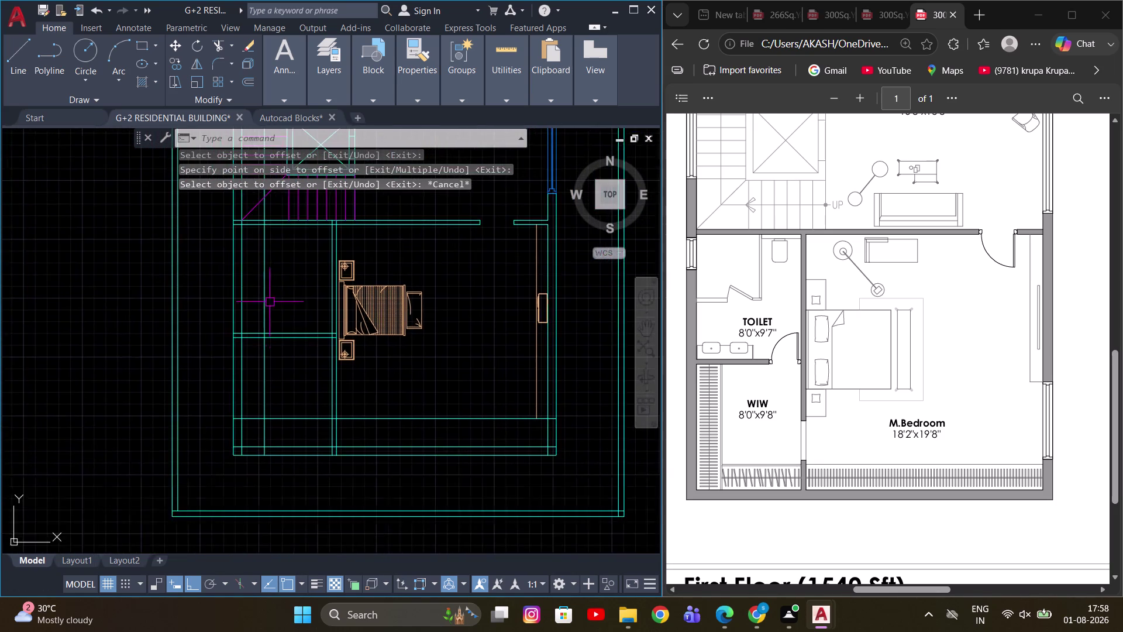
Cancel the pending offset and bring the upper-floor plans into view.
scroll(up, 3)
scroll(down, 3)
middle_drag(275, 290, 278, 439)
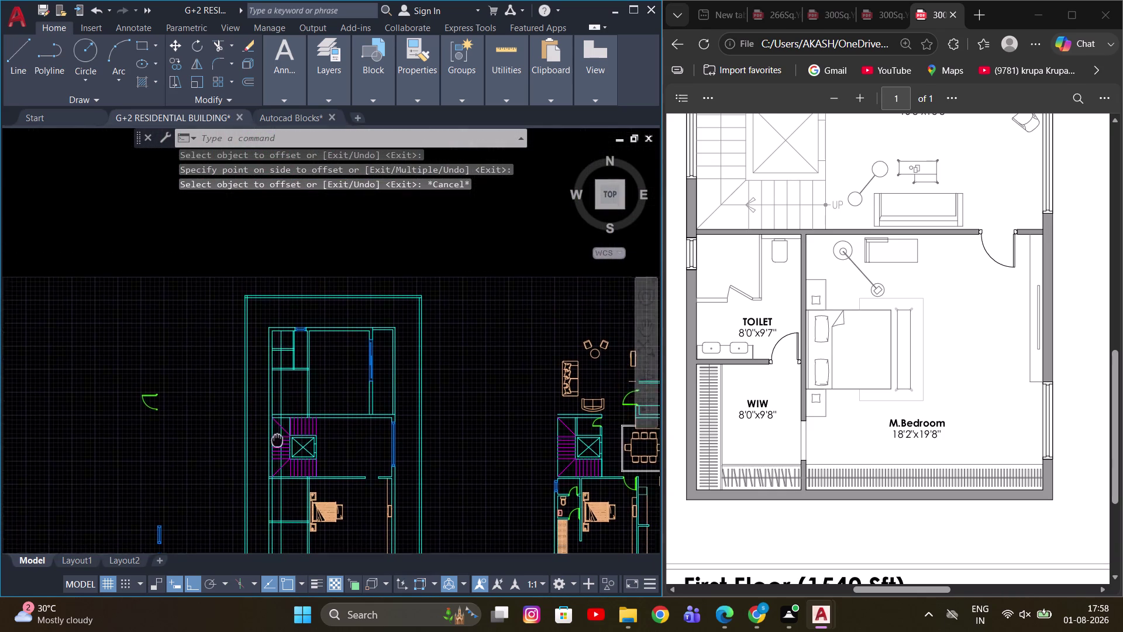
middle_drag(277, 438, 286, 424)
middle_drag(280, 395, 294, 333)
scroll(up, 3)
key(Escape)
scroll(down, 3)
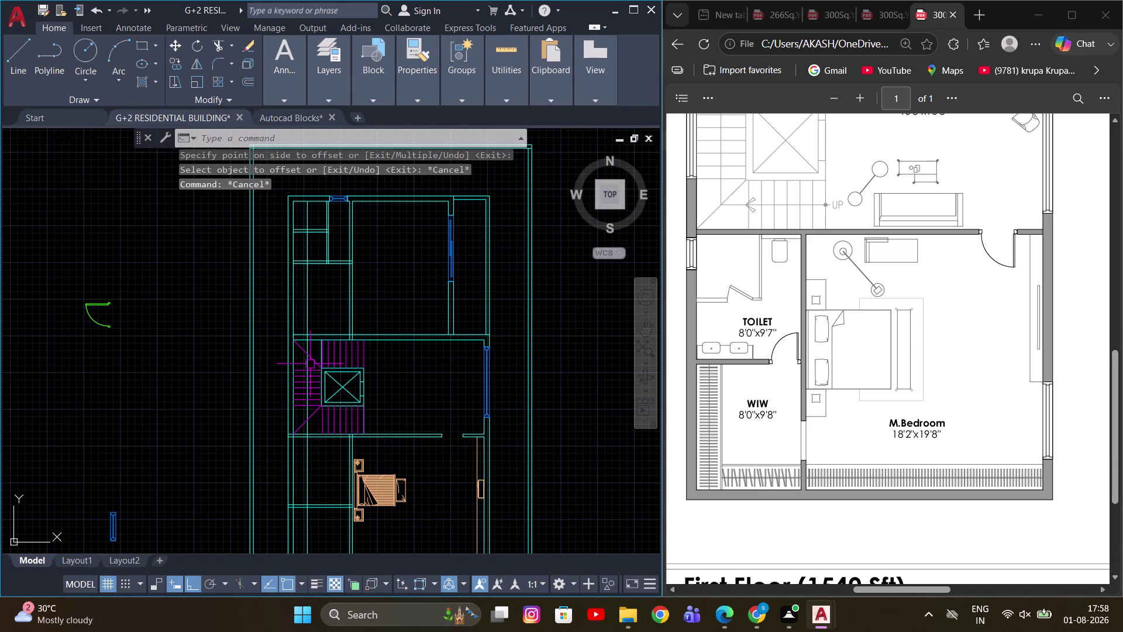
Start a fence trim near the stair, cancel it, and move to the bedroom wall corner.
key(t)
text(R)
key(space)
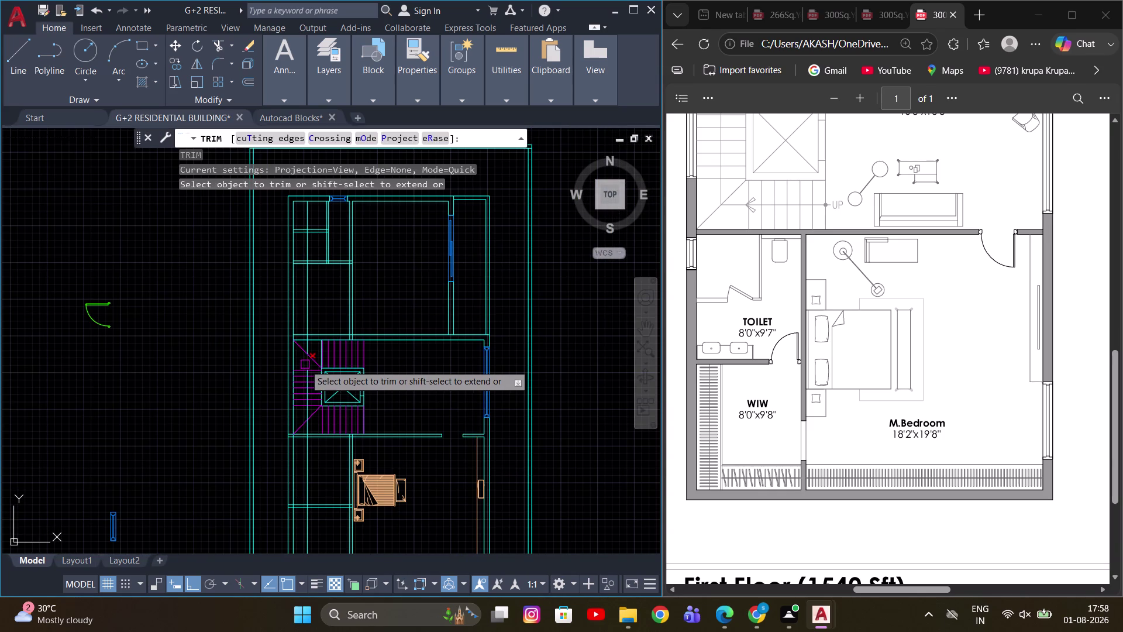
click(305, 365)
scroll(down, 3)
key(Escape)
scroll(up, 3)
middle_drag(317, 425, 378, 318)
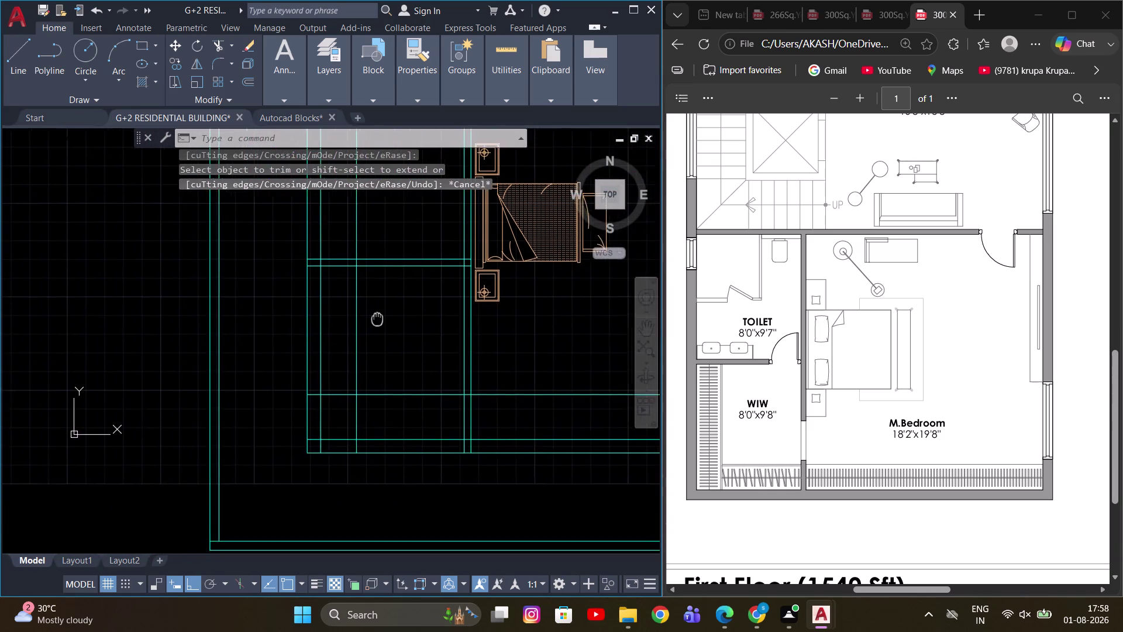
middle_drag(377, 317, 394, 365)
key(Escape)
scroll(up, 3)
middle_drag(379, 294, 370, 311)
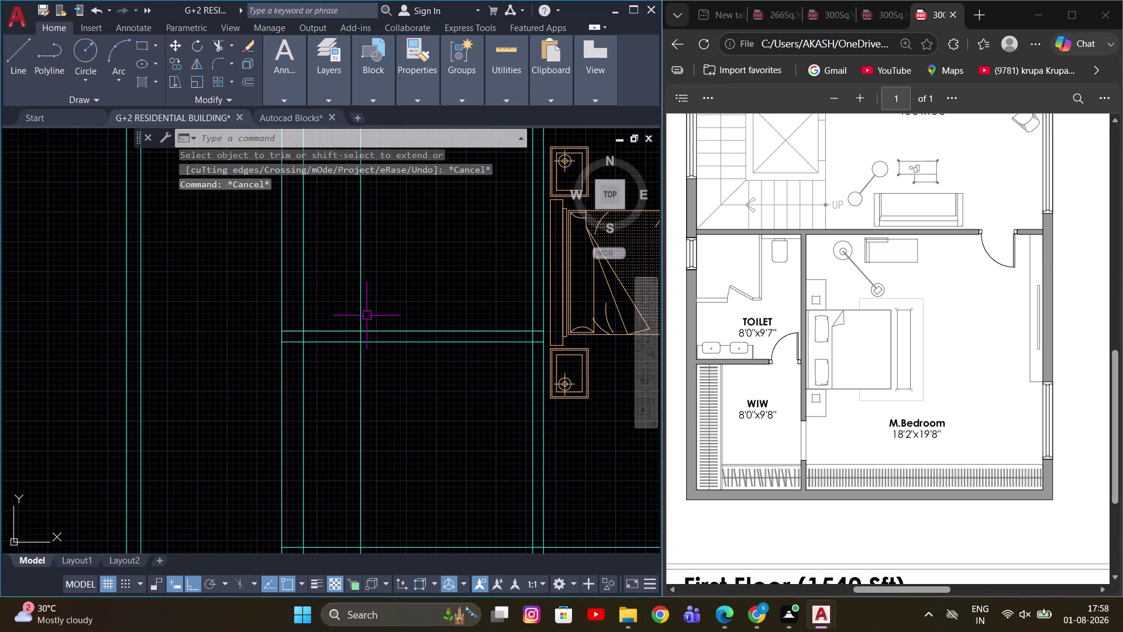
Fence-trim the wall line ends crossing the walls near the bedroom and stair.
key(t)
key(r)
key(space)
click(353, 294)
click(393, 295)
middle_drag(413, 451, 401, 295)
middle_drag(400, 348, 367, 324)
scroll(up, 3)
drag(282, 307, 279, 364)
drag(163, 333, 158, 367)
scroll(down, 3)
scroll(up, 3)
drag(147, 439, 218, 473)
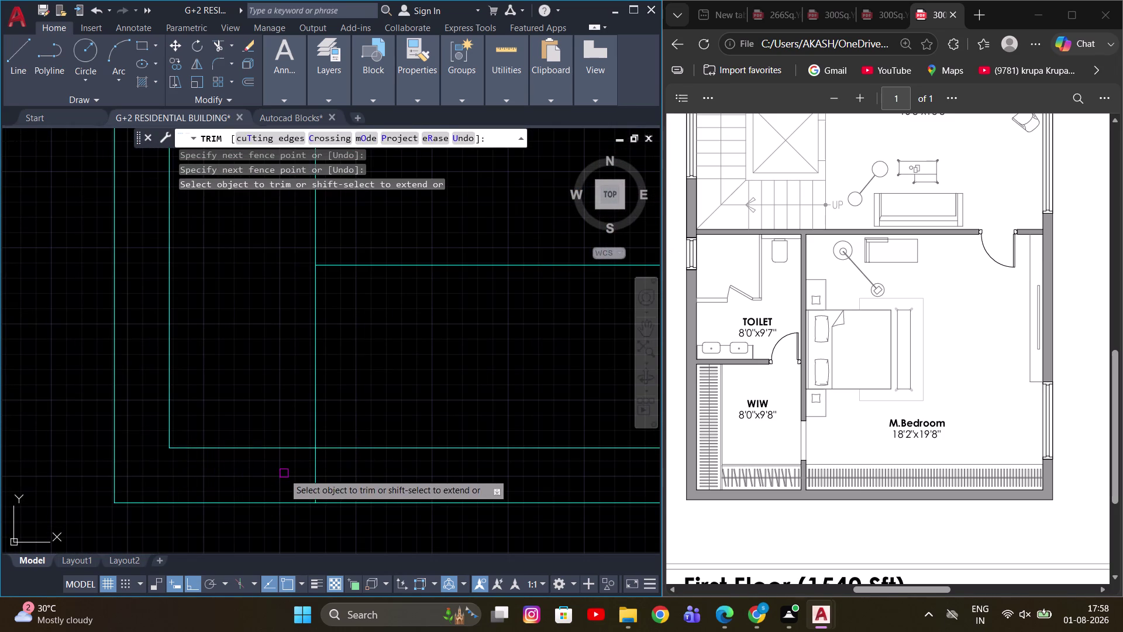
Trim the overhanging line ends along the outer walls.
drag(285, 471, 367, 473)
scroll(down, 3)
middle_drag(421, 409, 249, 397)
scroll(up, 3)
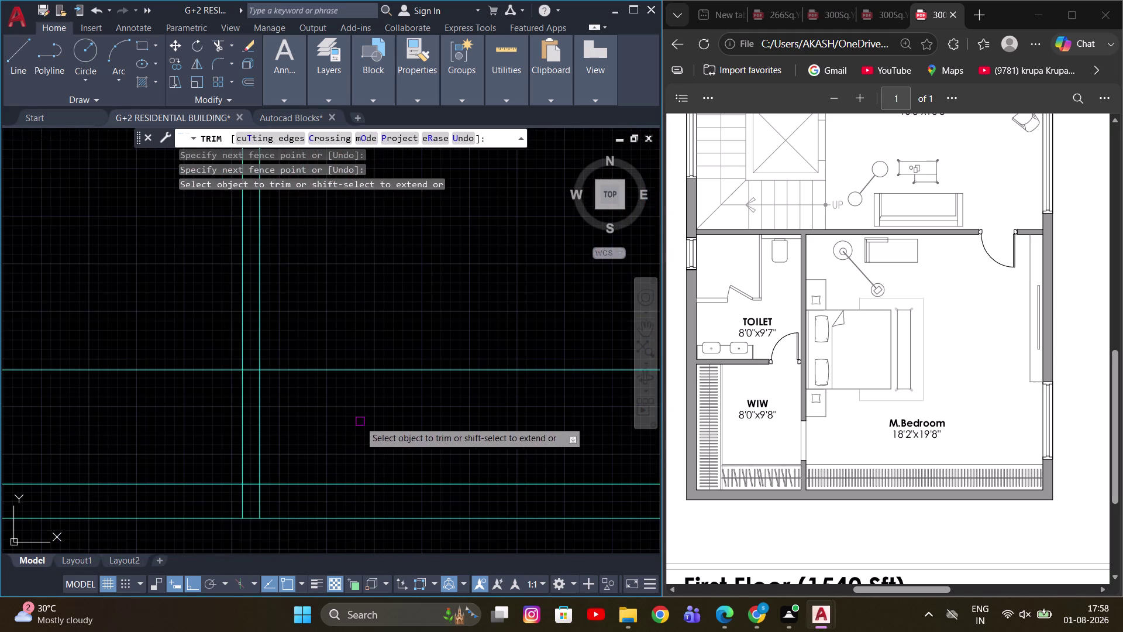
middle_drag(360, 421, 335, 410)
scroll(up, 3)
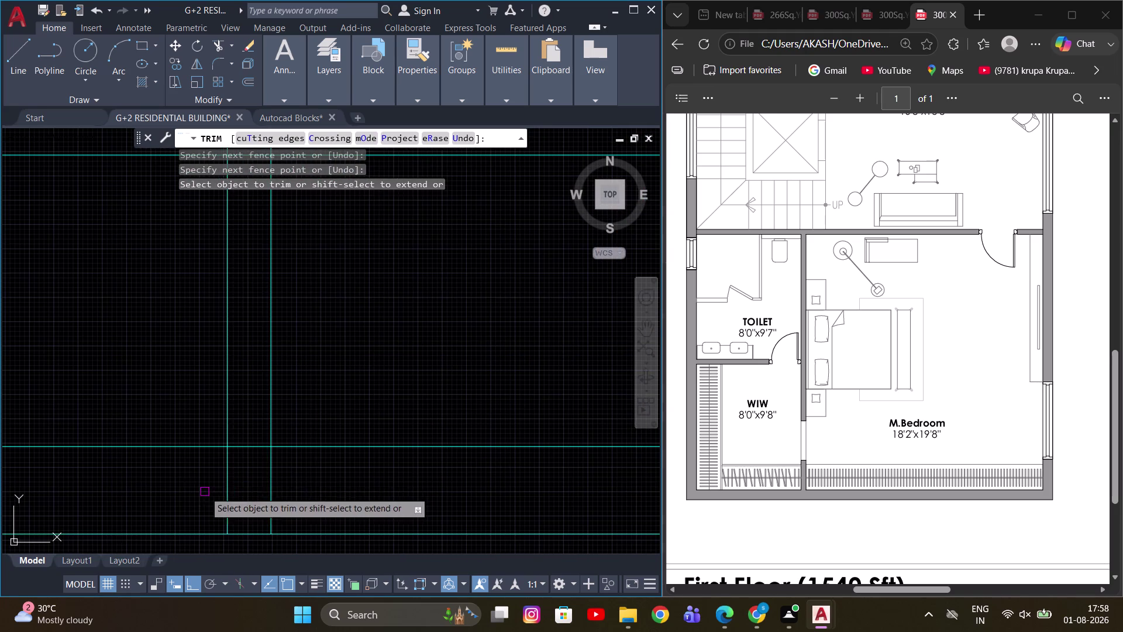
drag(191, 482, 262, 426)
scroll(down, 3)
scroll(up, 3)
Trim the excess wall line near the bed, then end TRIM and view the whole plan.
middle_drag(250, 431, 325, 446)
scroll(up, 3)
scroll(down, 3)
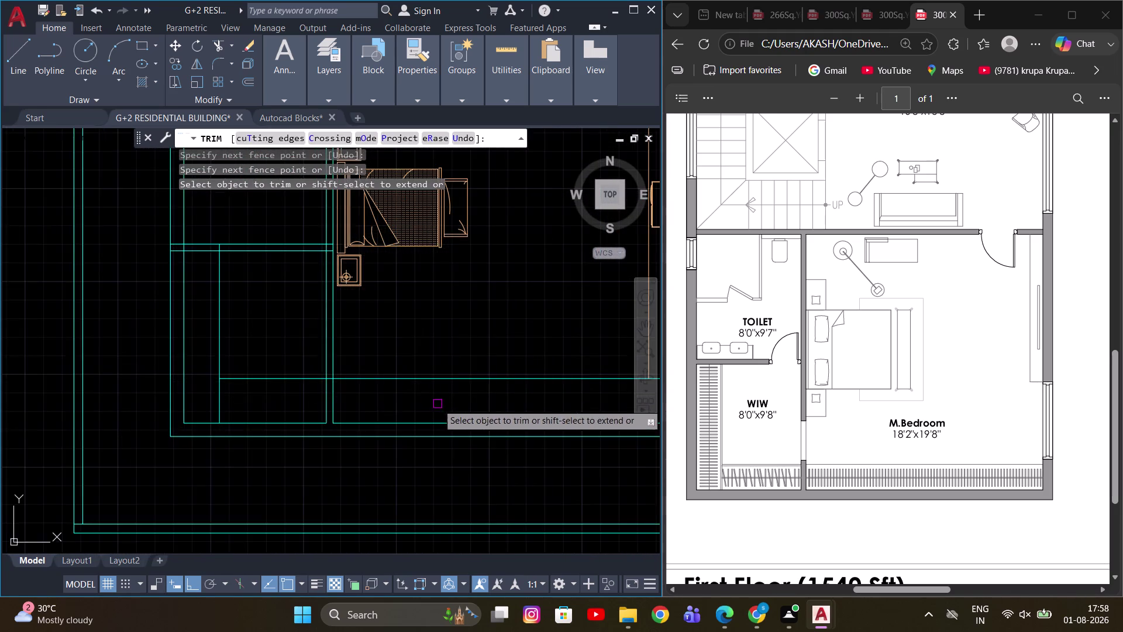
middle_drag(416, 407, 185, 410)
middle_drag(440, 419, 331, 409)
scroll(up, 3)
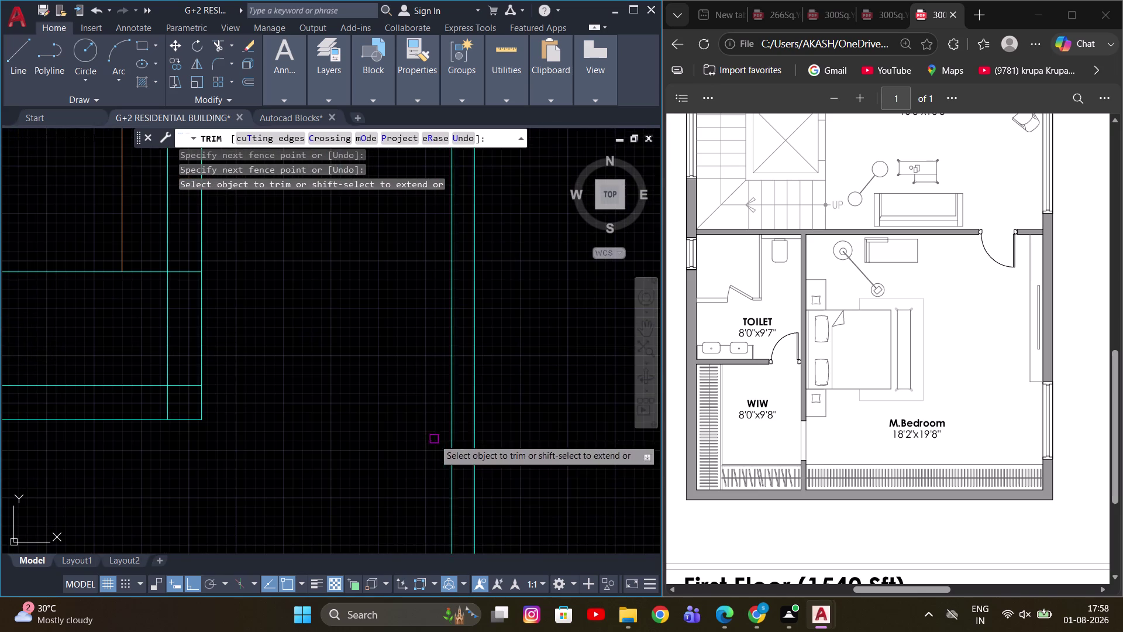
middle_drag(212, 392, 331, 389)
scroll(up, 3)
drag(296, 357, 243, 410)
scroll(down, 3)
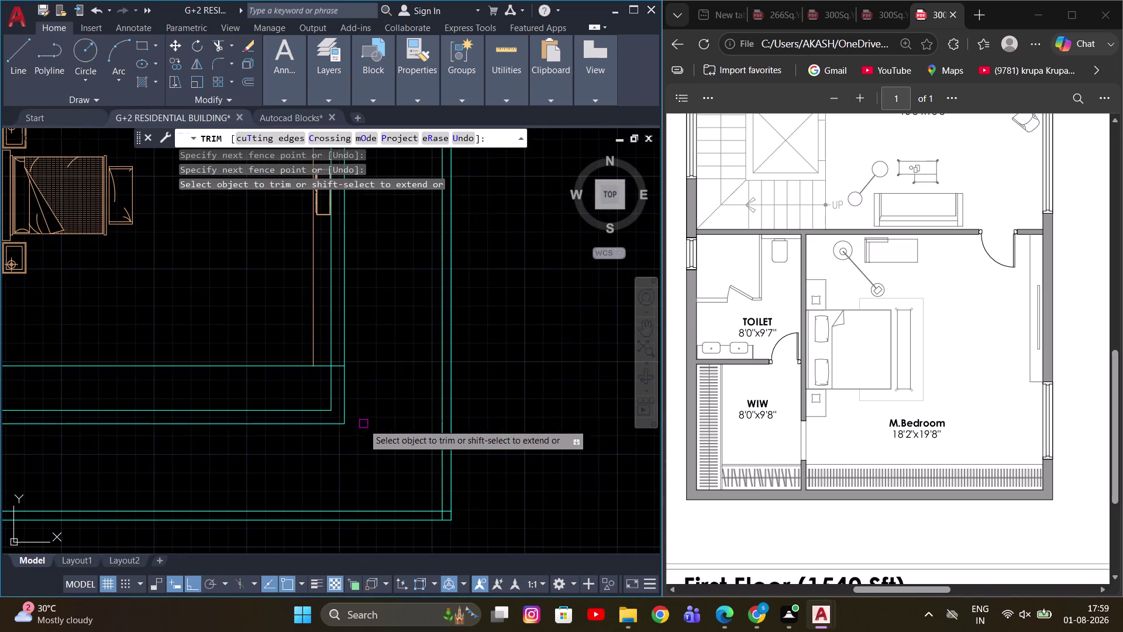
middle_drag(371, 394, 417, 473)
key(Escape)
scroll(down, 3)
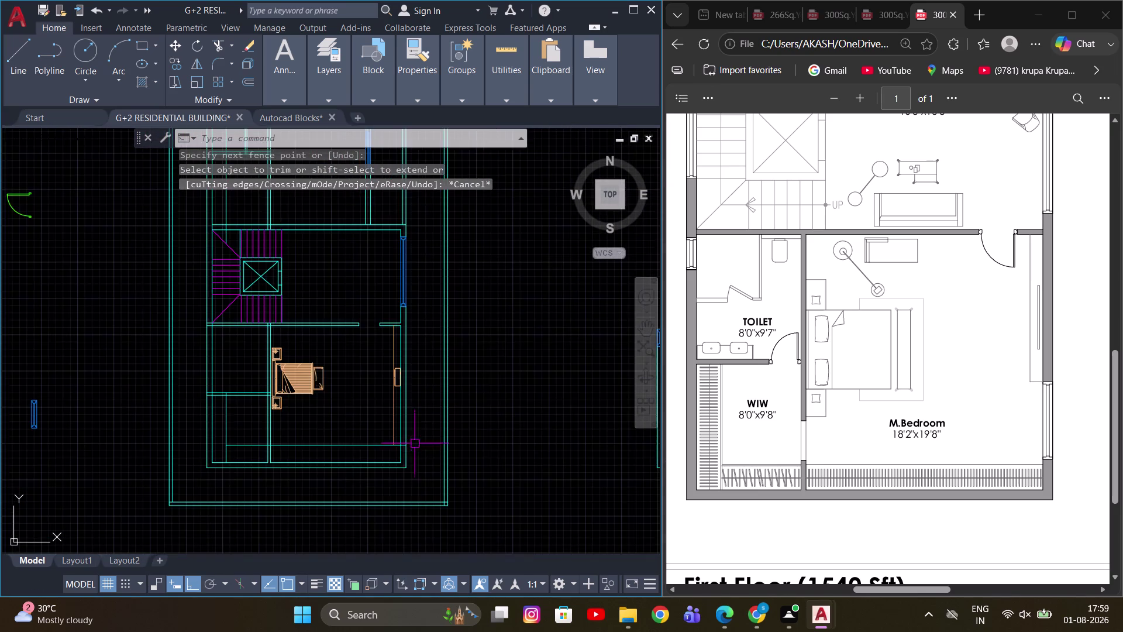
scroll(up, 3)
scroll(up, 3)
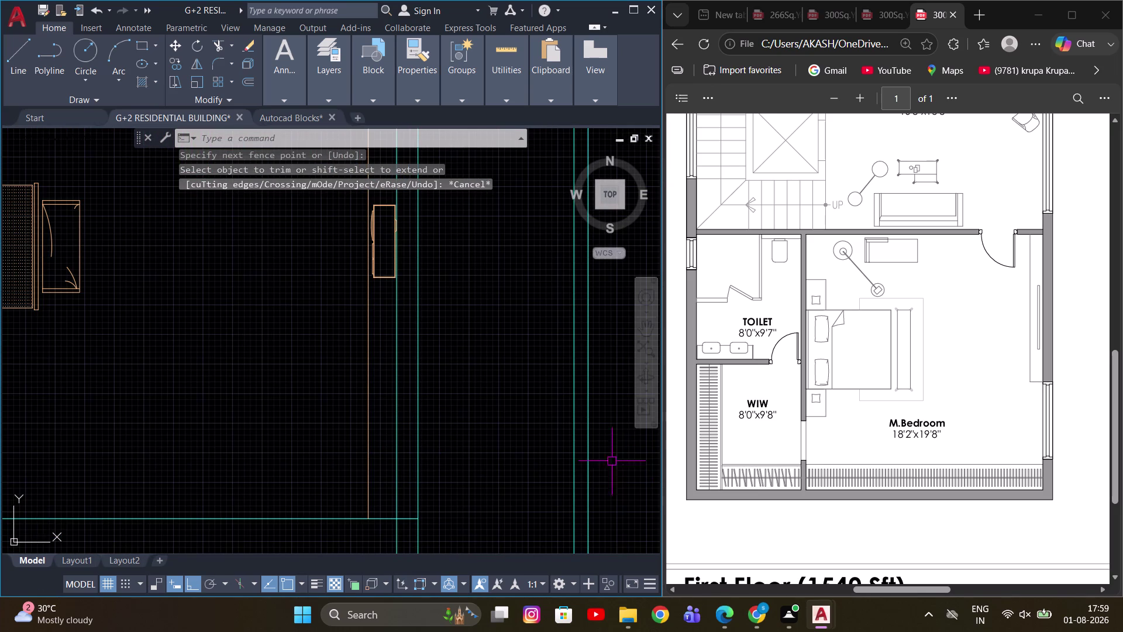
Offset a wall line using a 5' distance, then place a line 6' away.
key(o)
key(space)
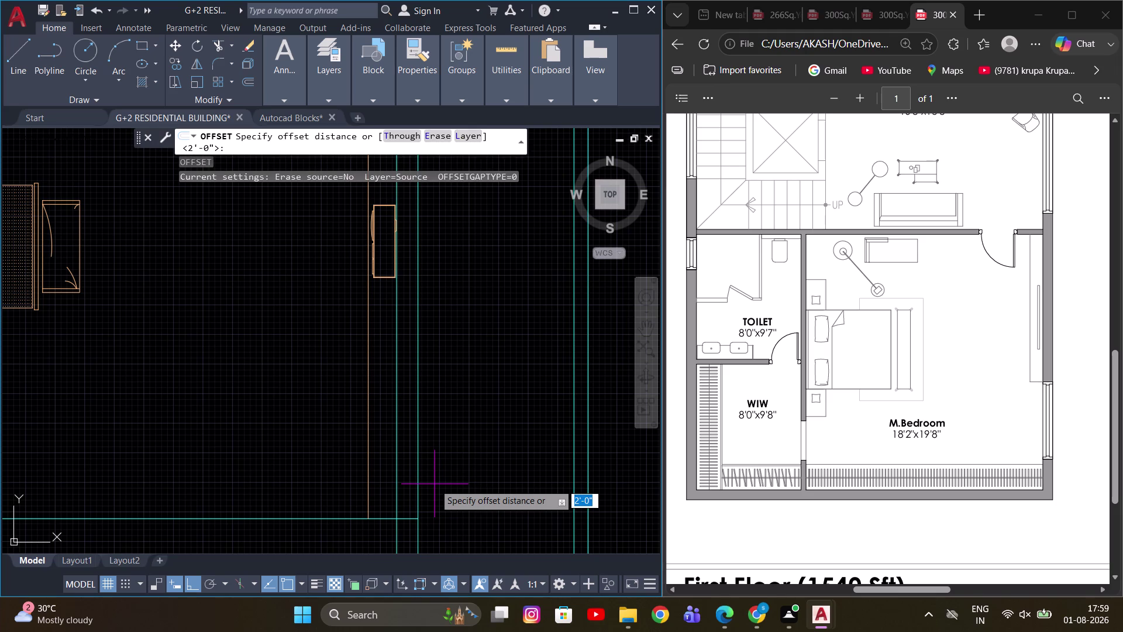
key(5)
key(apostrophe)
key(Return)
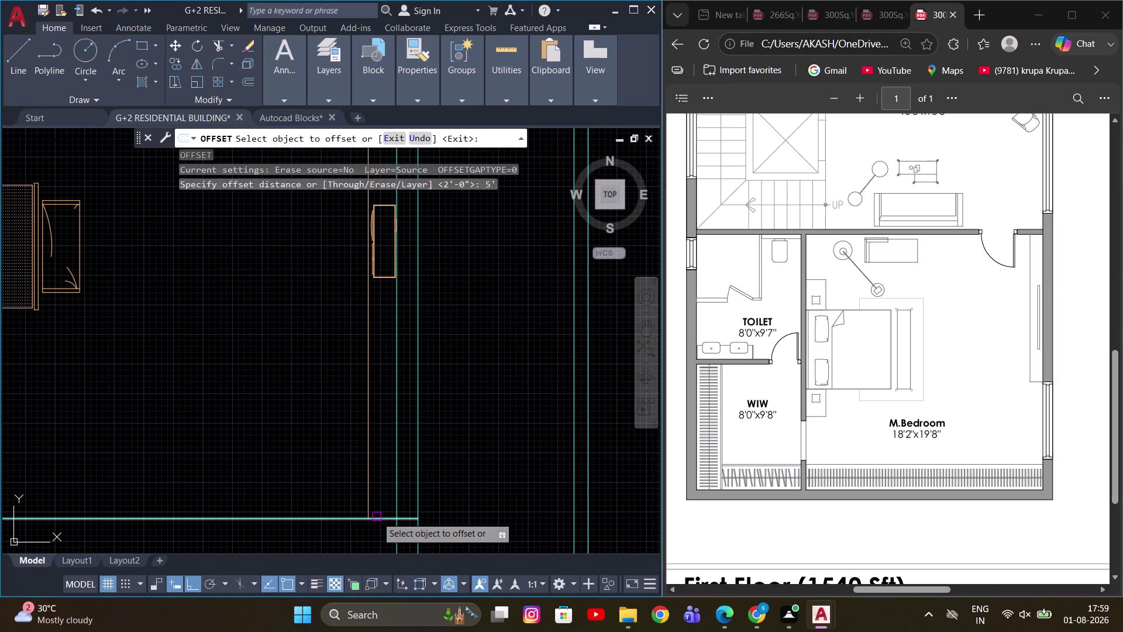
click(376, 517)
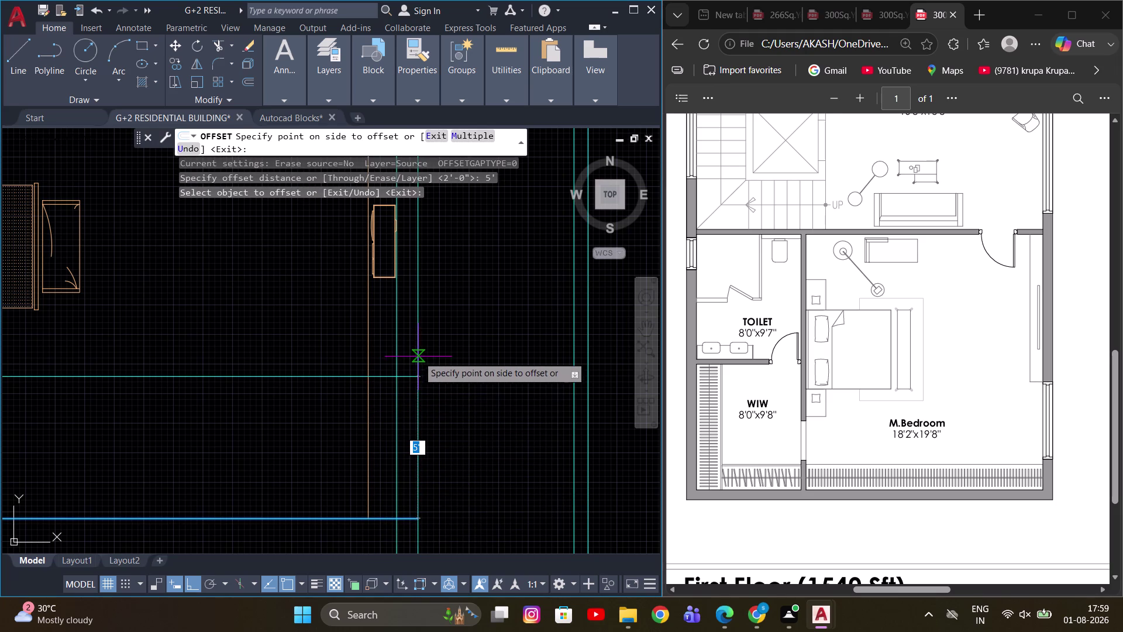
text(6')
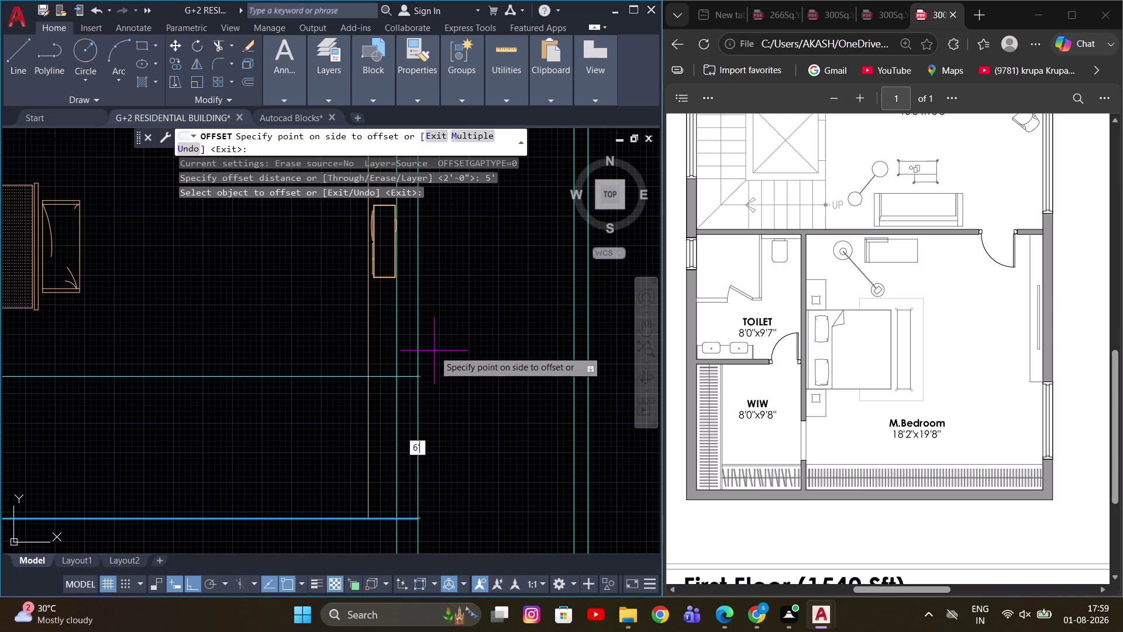
key(Return)
End the offset and move along the offset walls to their junction.
scroll(up, 3)
middle_drag(421, 373, 424, 333)
key(Escape)
middle_drag(453, 366, 448, 366)
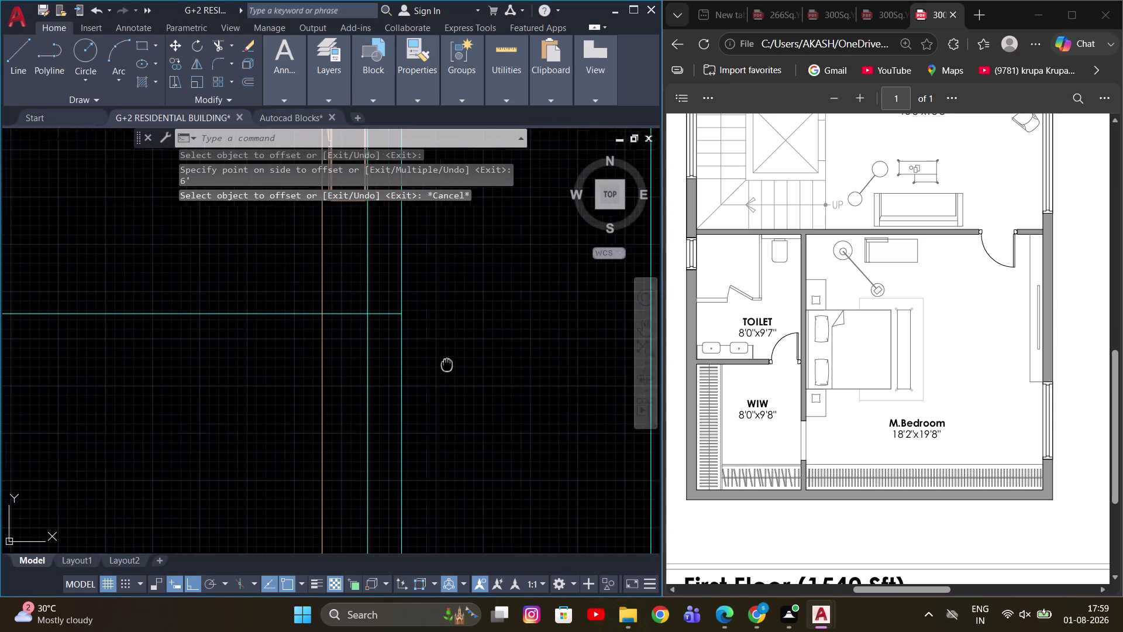
middle_drag(448, 365, 421, 348)
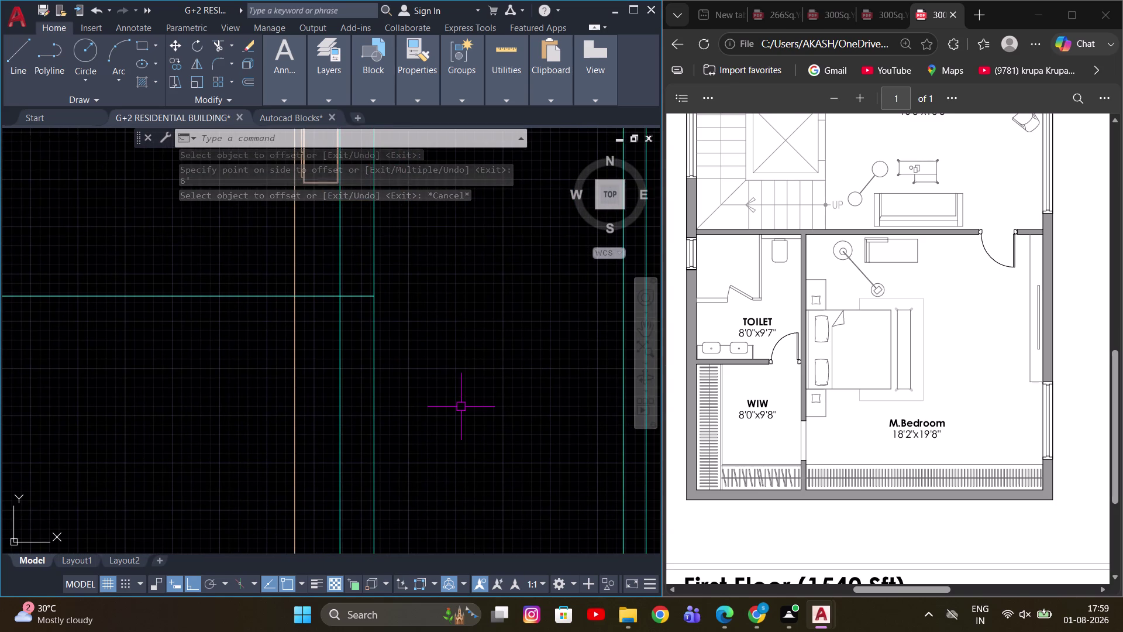
middle_drag(396, 353, 420, 258)
scroll(down, 3)
key(Escape)
middle_drag(419, 318, 352, 341)
key(Escape)
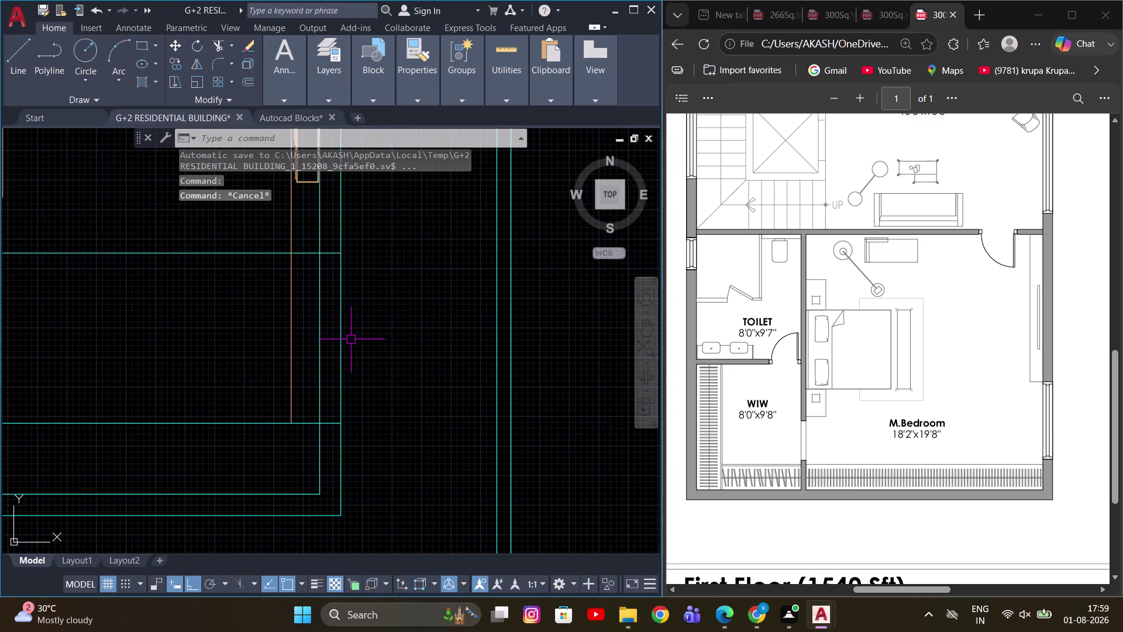
Fence-trim the offset wall lines across the wall junction and openings.
text(TR)
key(space)
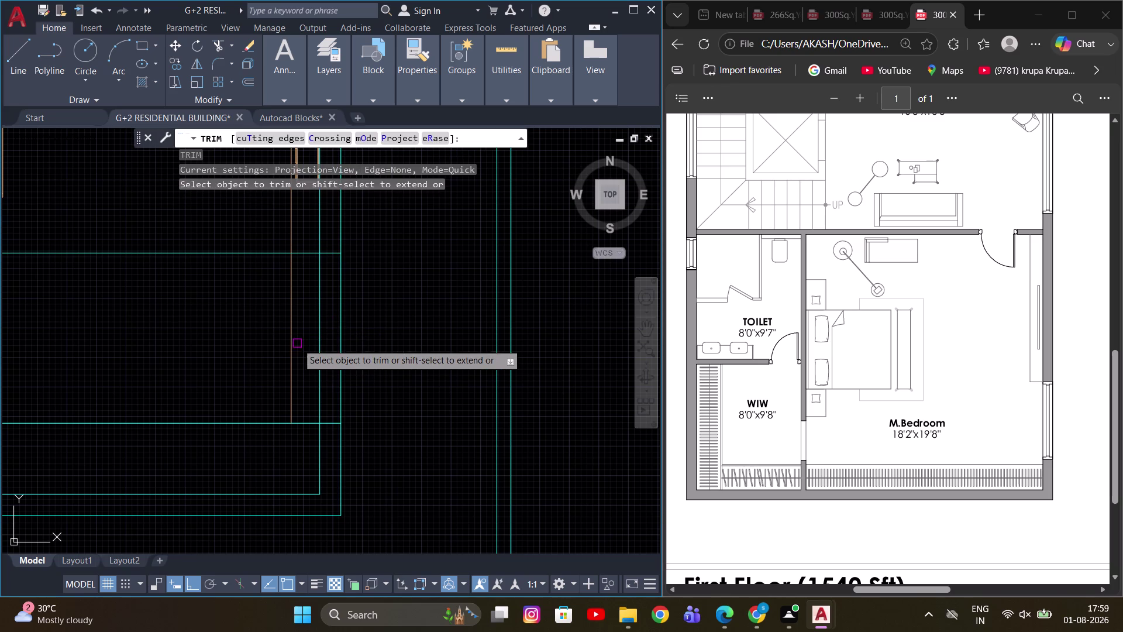
scroll(up, 3)
click(310, 329)
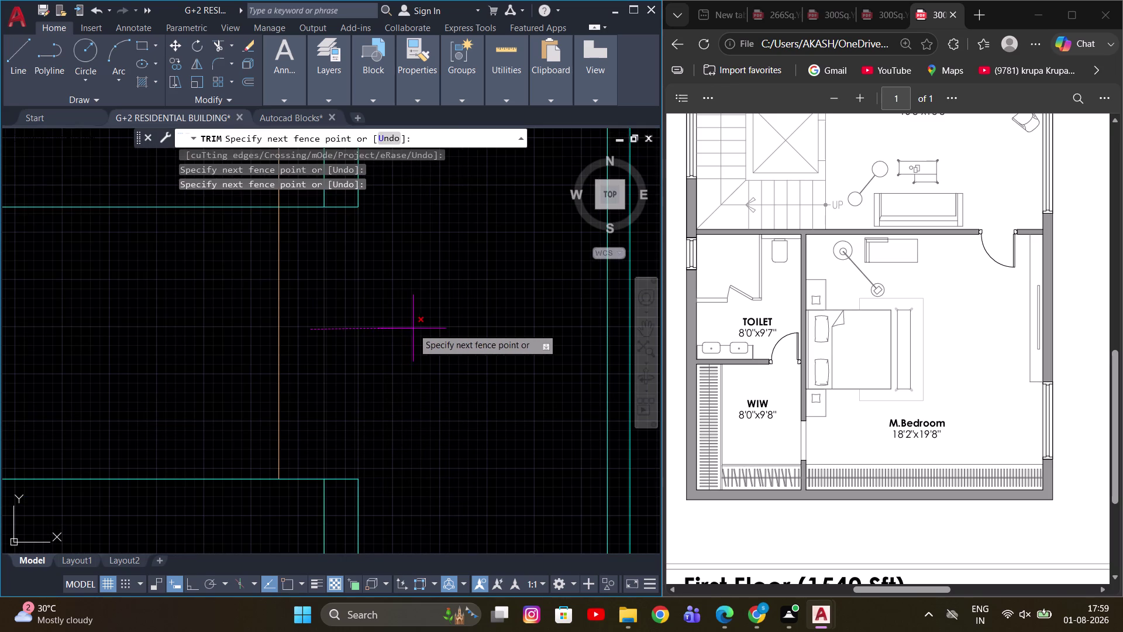
click(415, 328)
middle_drag(385, 313, 368, 353)
middle_drag(314, 319, 106, 255)
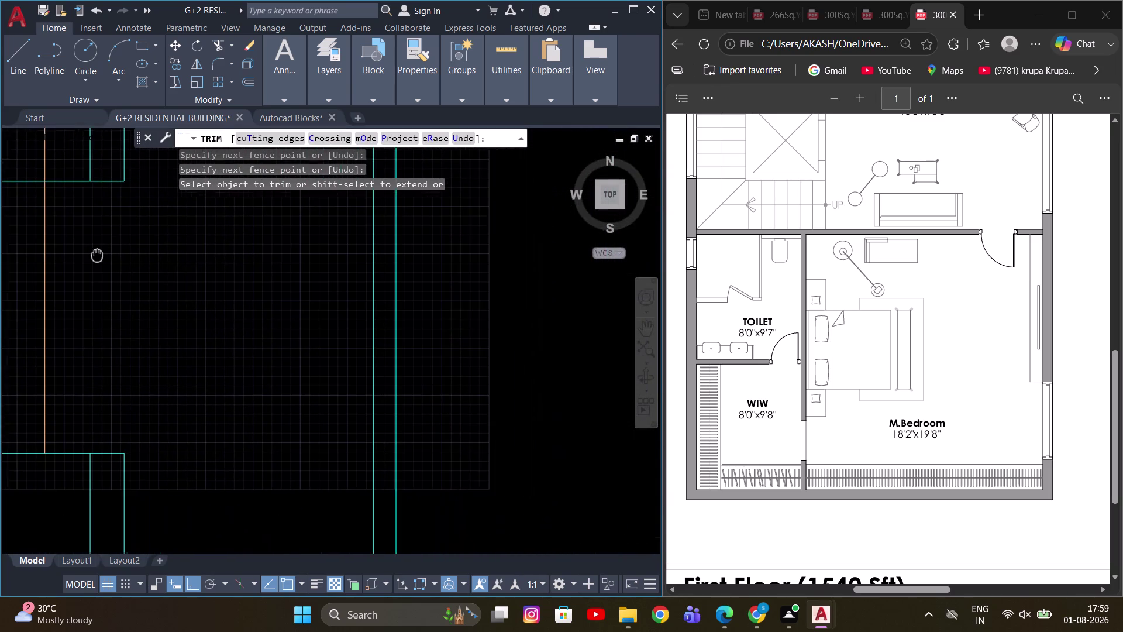
middle_drag(106, 255, 87, 251)
click(57, 156)
middle_drag(53, 456, 38, 461)
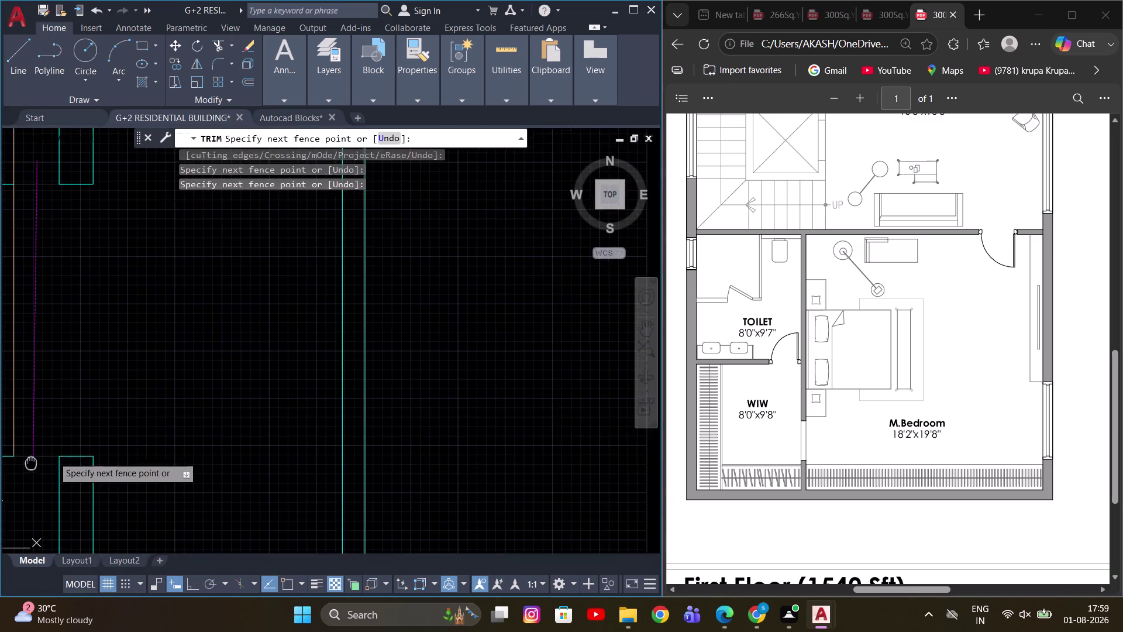
middle_drag(37, 462, 6, 468)
click(14, 472)
scroll(down, 3)
middle_drag(139, 340, 412, 342)
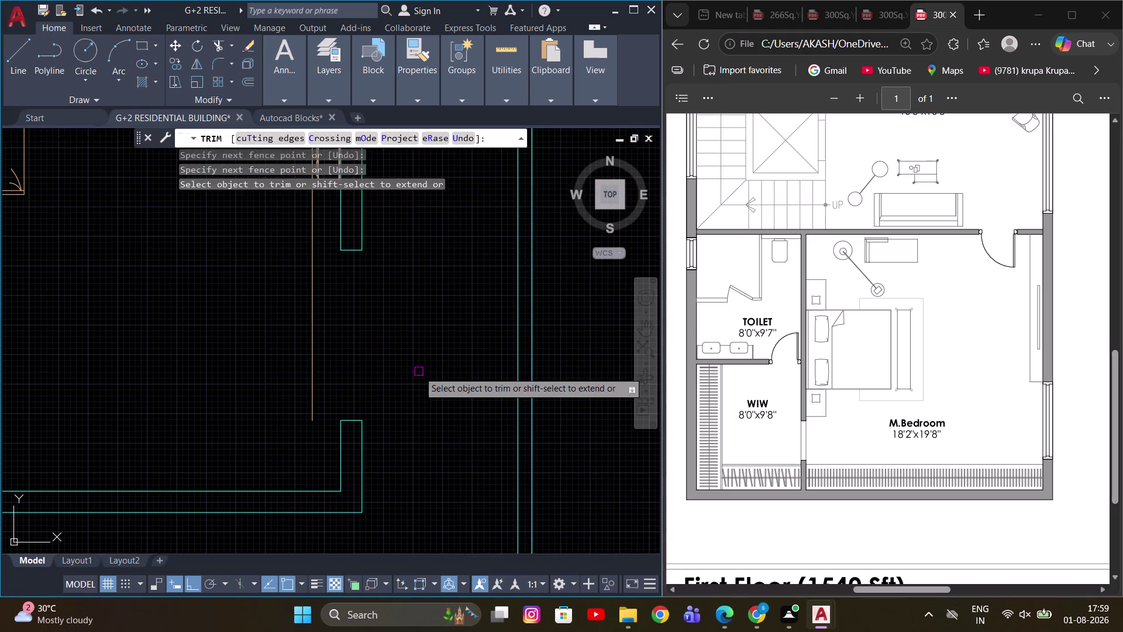
key(Escape)
Sketch a short line from the wall near the wardrobe, then trim near the wall end.
middle_drag(370, 362, 396, 412)
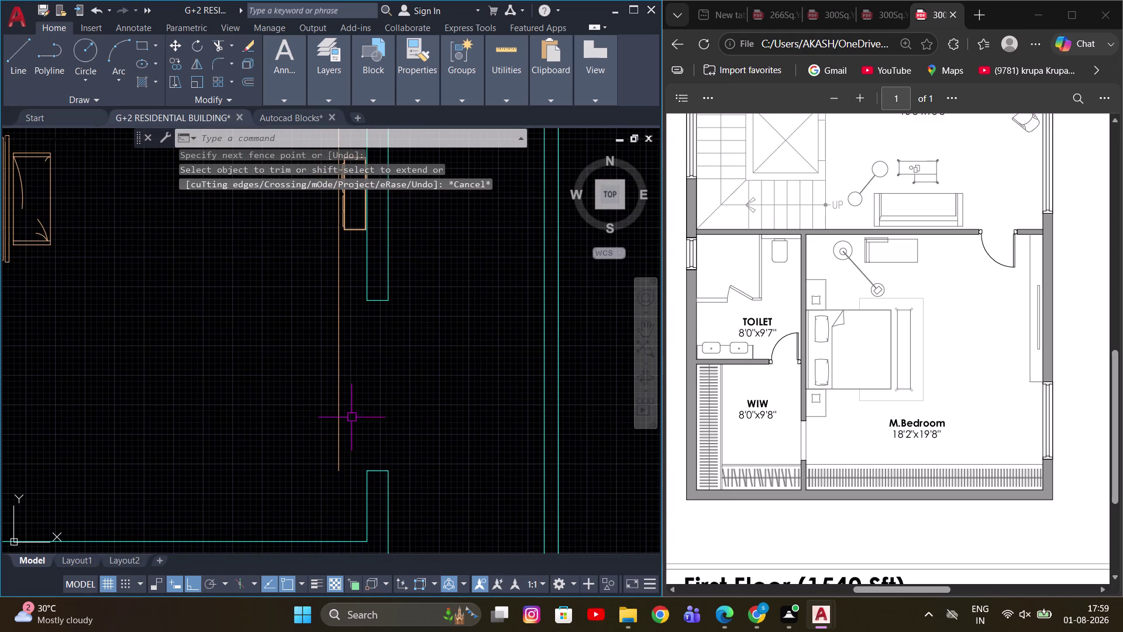
key(Escape)
key(l)
key(space)
scroll(up, 3)
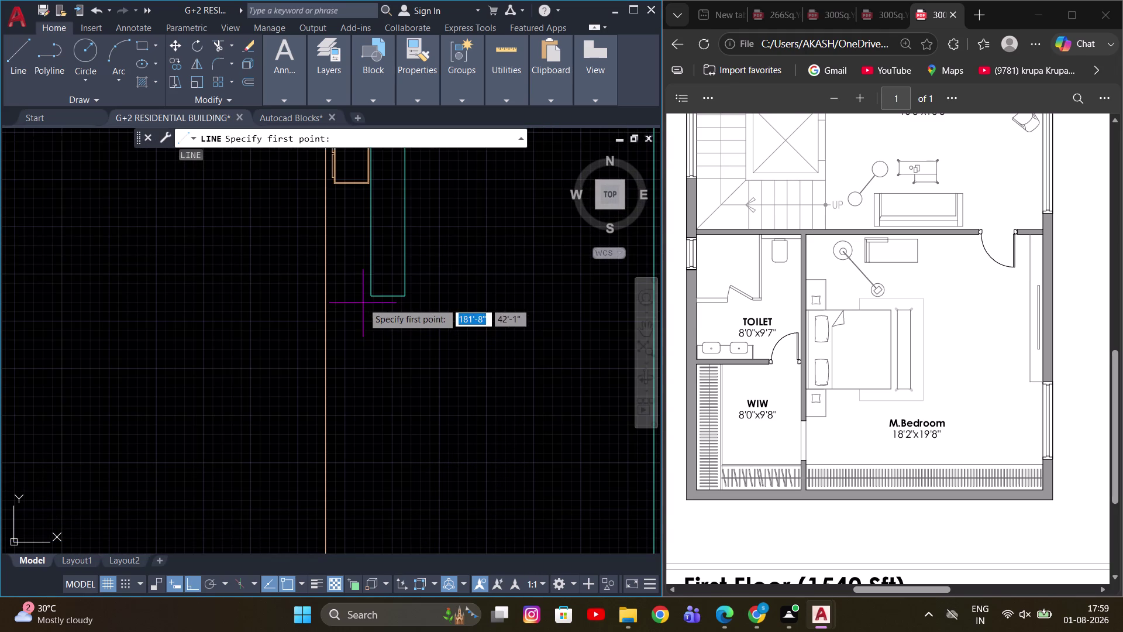
click(374, 298)
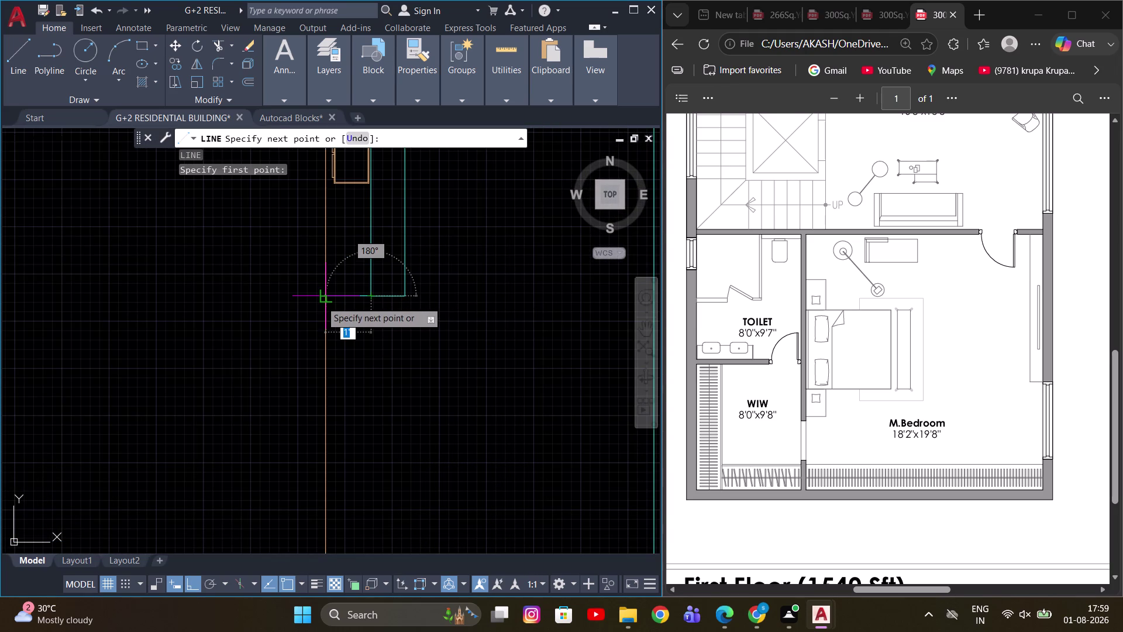
click(321, 301)
key(Escape)
middle_drag(341, 380, 334, 364)
key(t)
key(r)
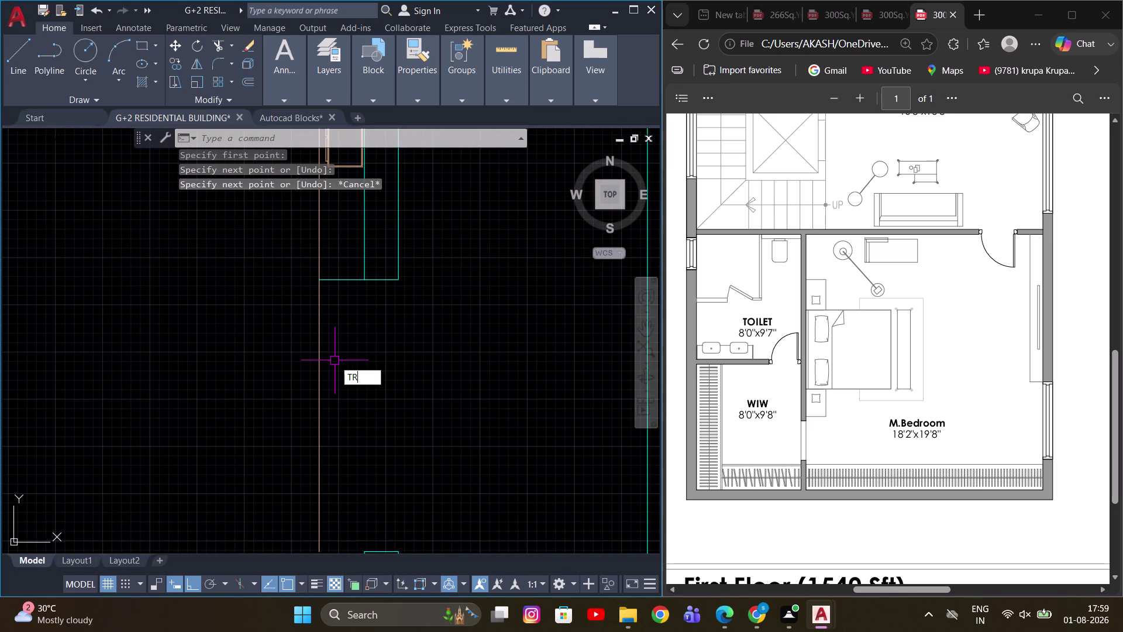
key(space)
click(319, 344)
key(Escape)
middle_drag(366, 303, 365, 369)
Match properties onto two nearby wall objects with MA, then cancel MATCHPROP.
text(M)
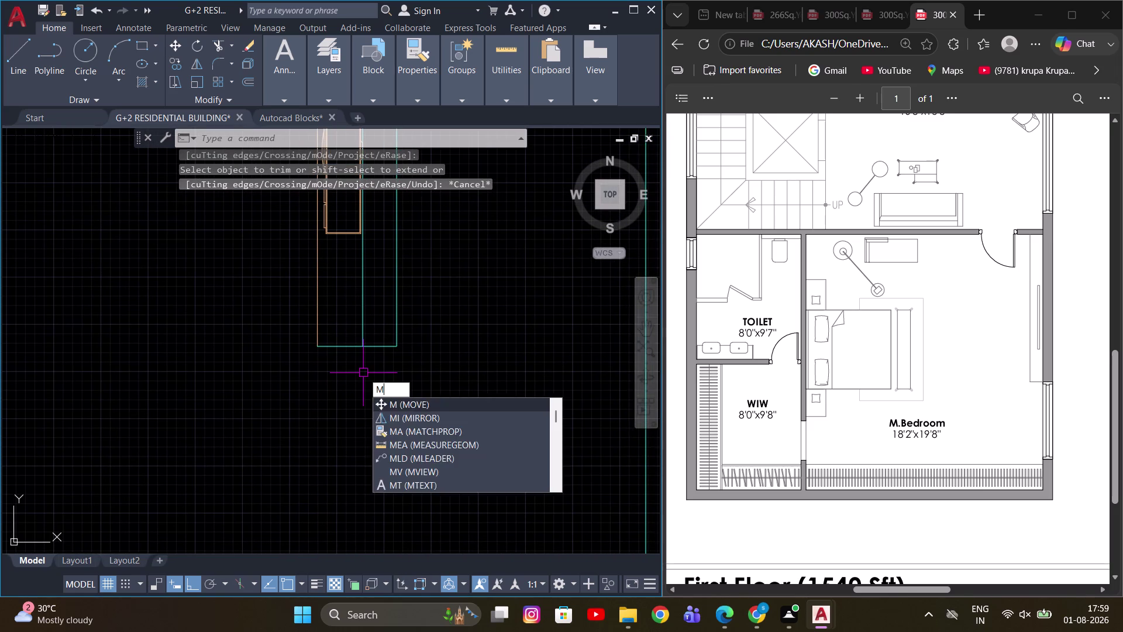
text(A)
key(space)
click(320, 313)
click(346, 350)
key(Escape)
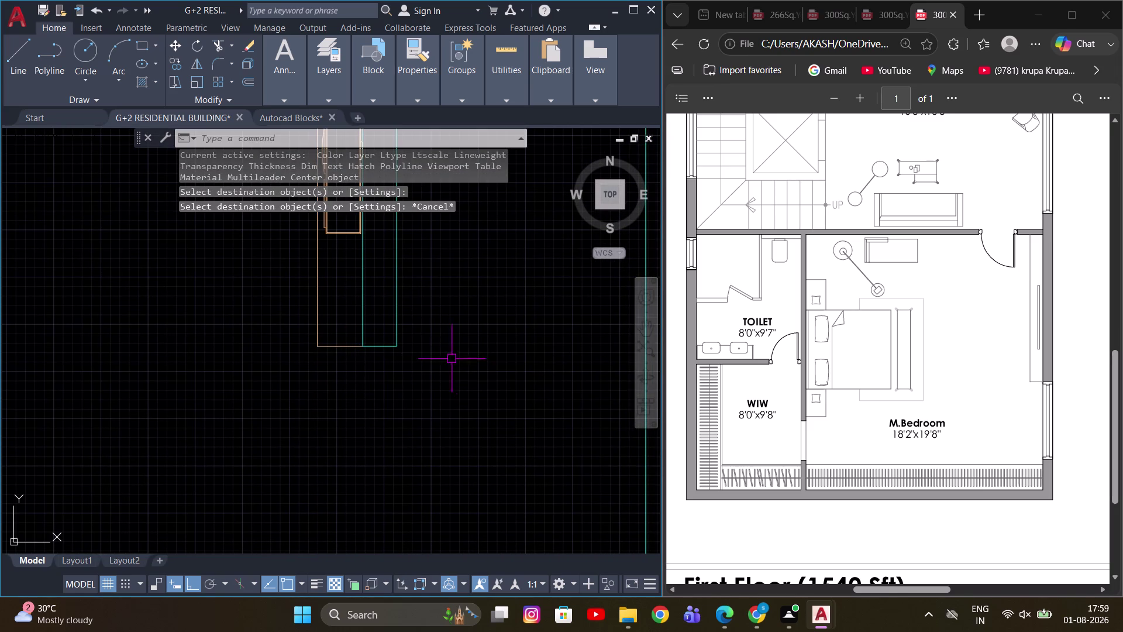
Zoom to the furnished plan's kitchen and select the window beside it.
middle_drag(456, 381, 459, 397)
scroll(up, 3)
scroll(down, 3)
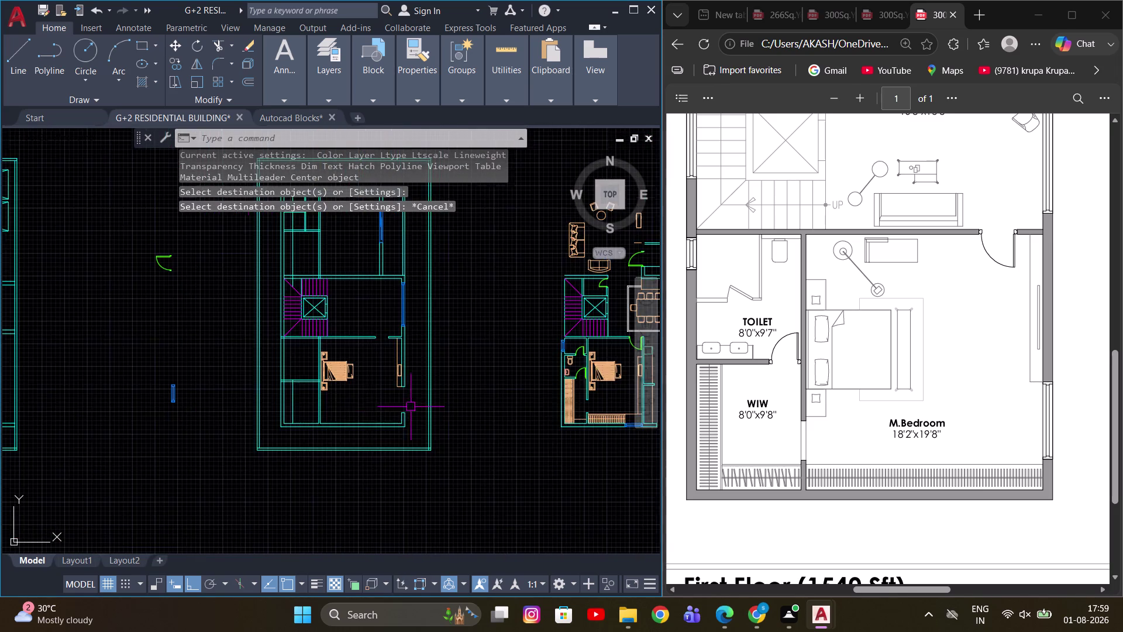
scroll(up, 3)
middle_drag(215, 400, 368, 382)
scroll(down, 3)
scroll(up, 3)
scroll(up, 3)
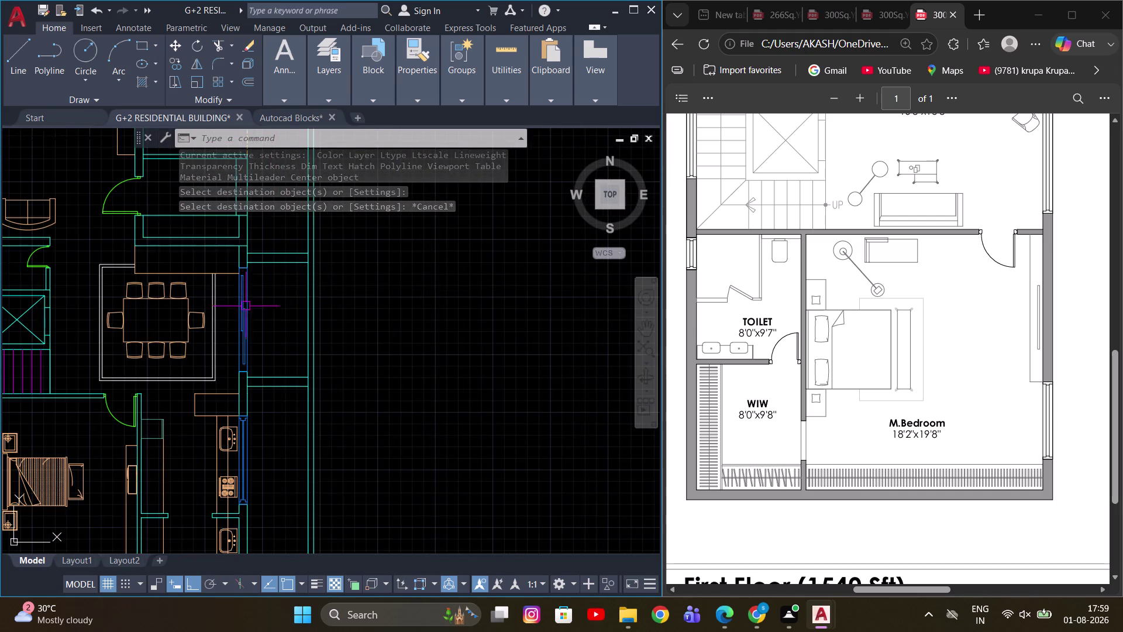
scroll(down, 3)
scroll(up, 3)
click(248, 415)
Copy the kitchen window onto the bedroom's right wall of the new floor plan.
key(c)
key(o)
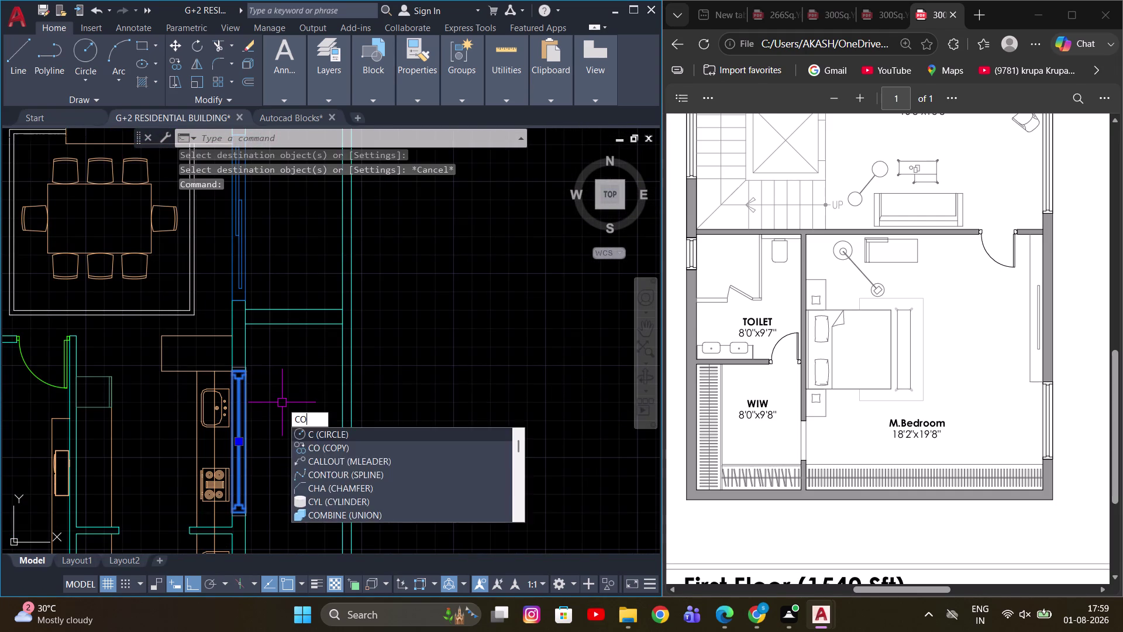
key(space)
scroll(up, 3)
click(216, 375)
scroll(down, 3)
scroll(up, 3)
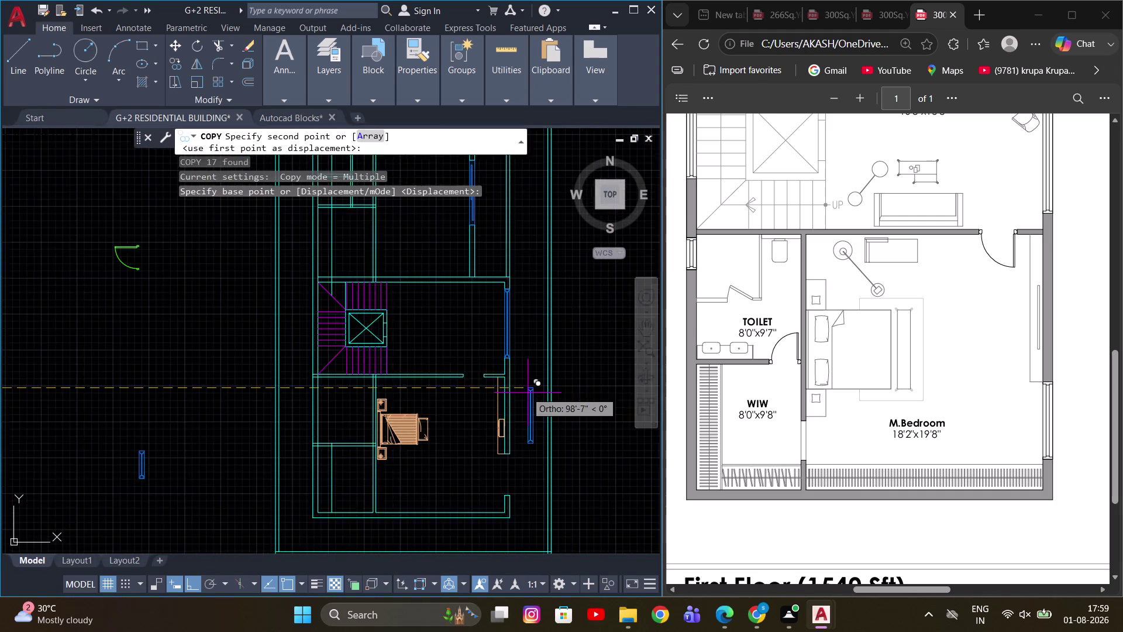
scroll(up, 3)
middle_drag(510, 435, 484, 269)
scroll(up, 3)
click(437, 378)
scroll(down, 3)
key(Escape)
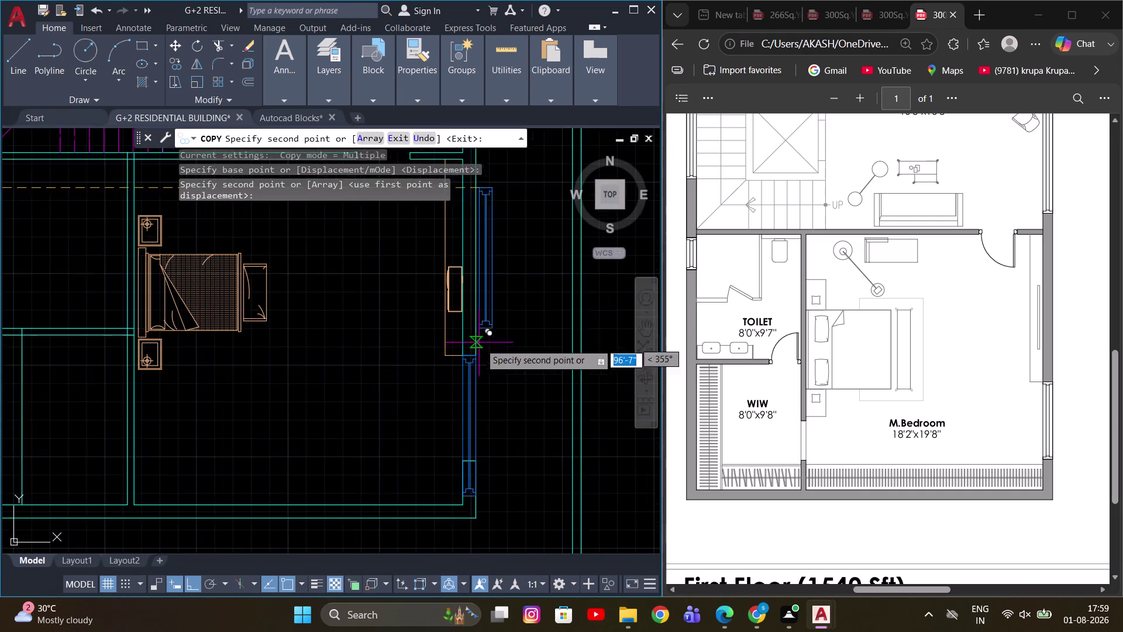
scroll(up, 3)
click(475, 430)
middle_drag(528, 380, 398, 355)
Clear the leftover selection around the newly placed window copy.
key(m)
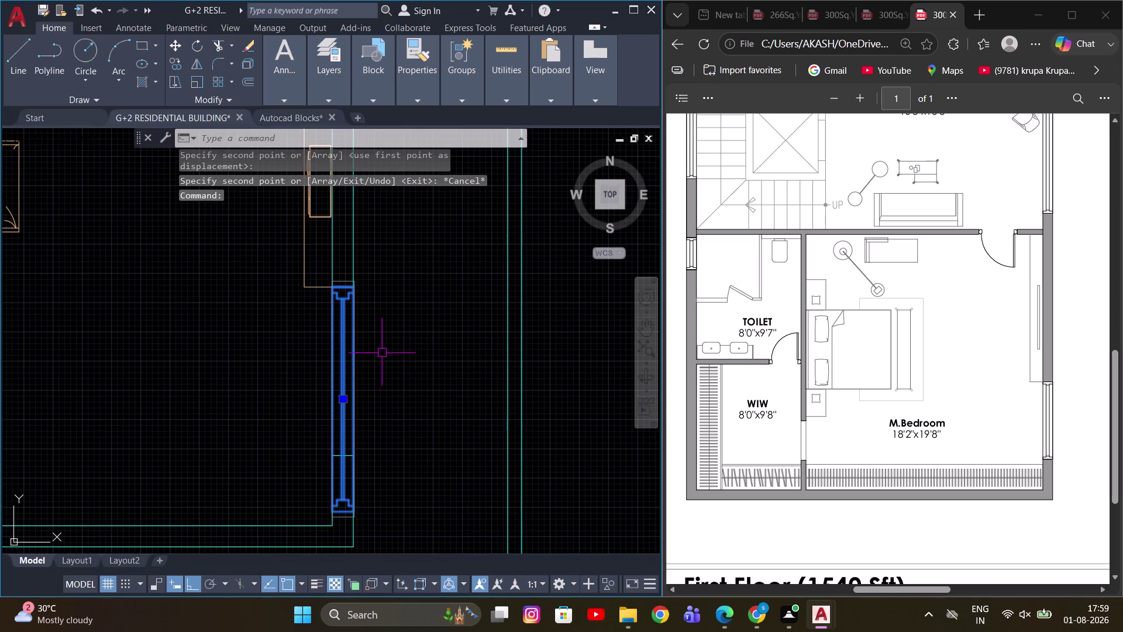
key(space)
click(354, 286)
click(473, 295)
key(Escape)
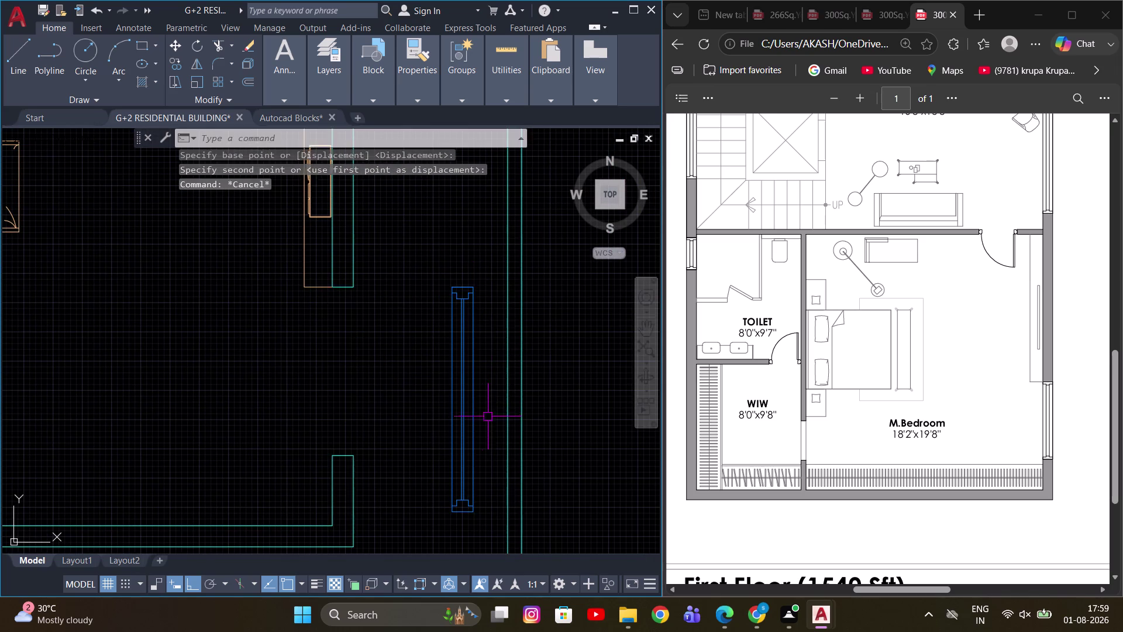
middle_drag(481, 417, 481, 352)
Stretch the copied window's lower end to fit the bedroom wall's length.
key(s)
key(space)
drag(489, 481, 481, 461)
click(438, 405)
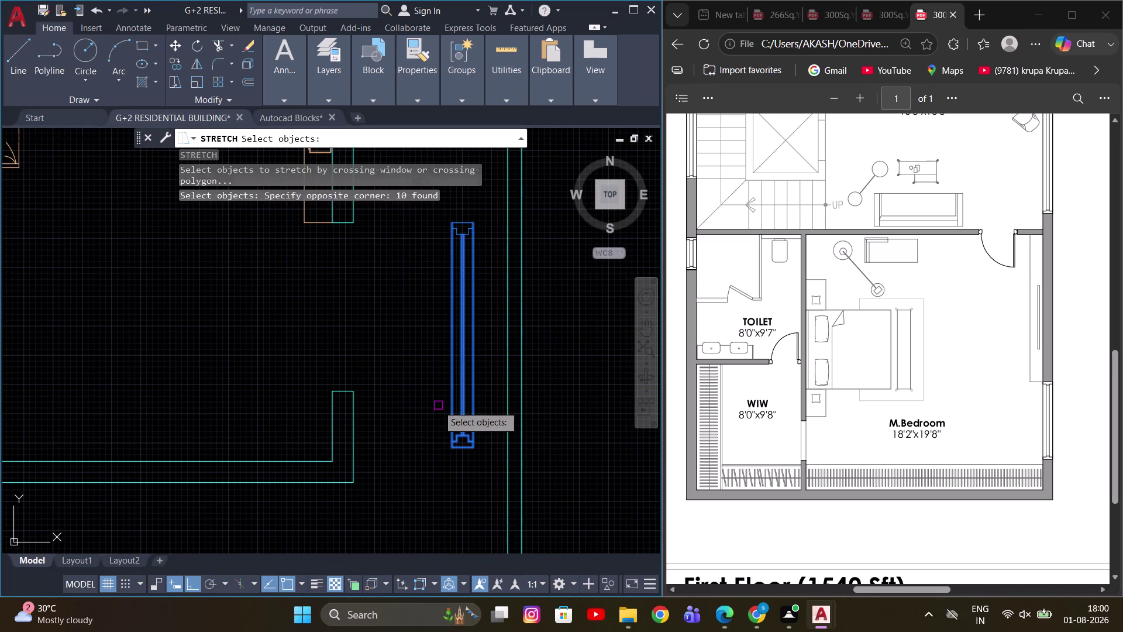
key(space)
scroll(up, 3)
click(460, 427)
scroll(down, 3)
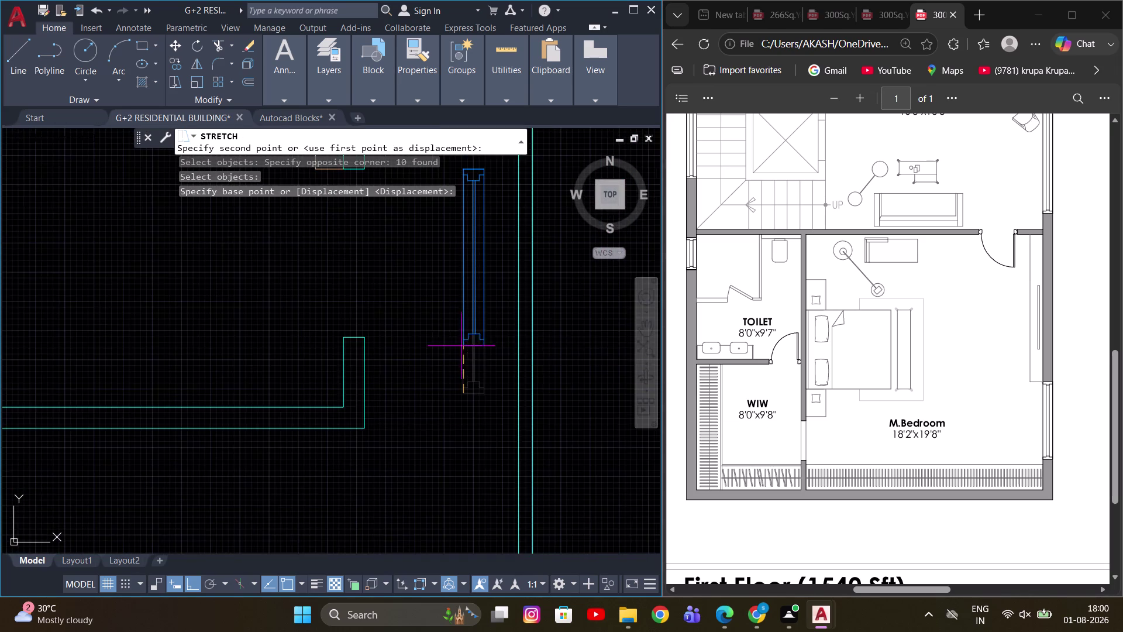
scroll(up, 3)
click(465, 357)
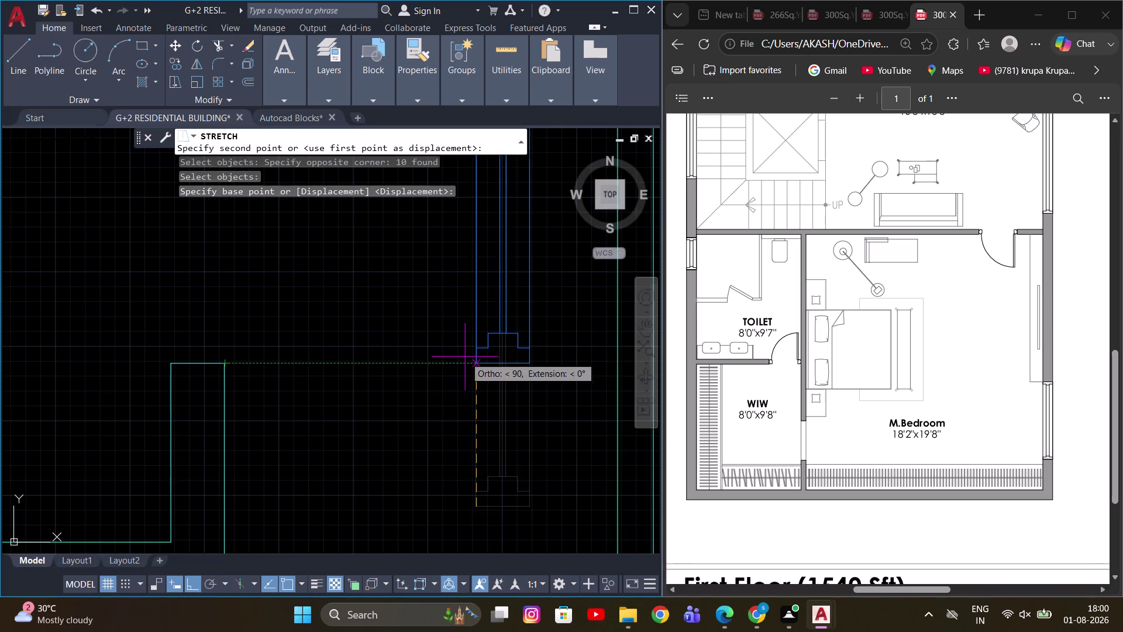
scroll(down, 3)
click(485, 326)
Move the stretched window into its final position on the wall.
text(M)
key(space)
scroll(up, 3)
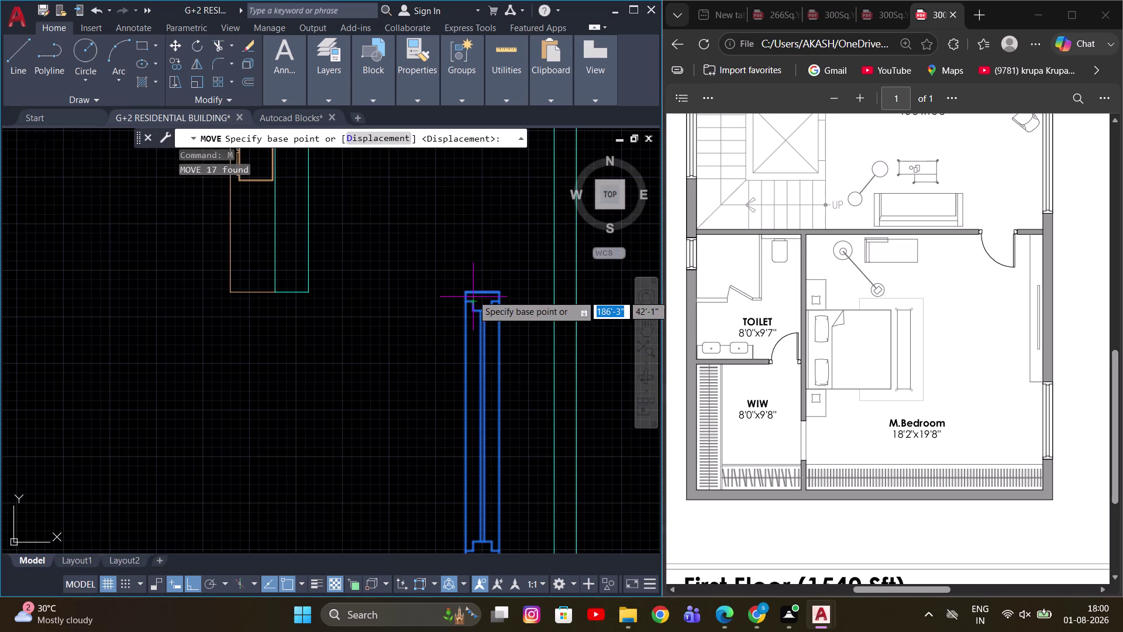
click(462, 291)
click(280, 291)
key(Escape)
scroll(down, 3)
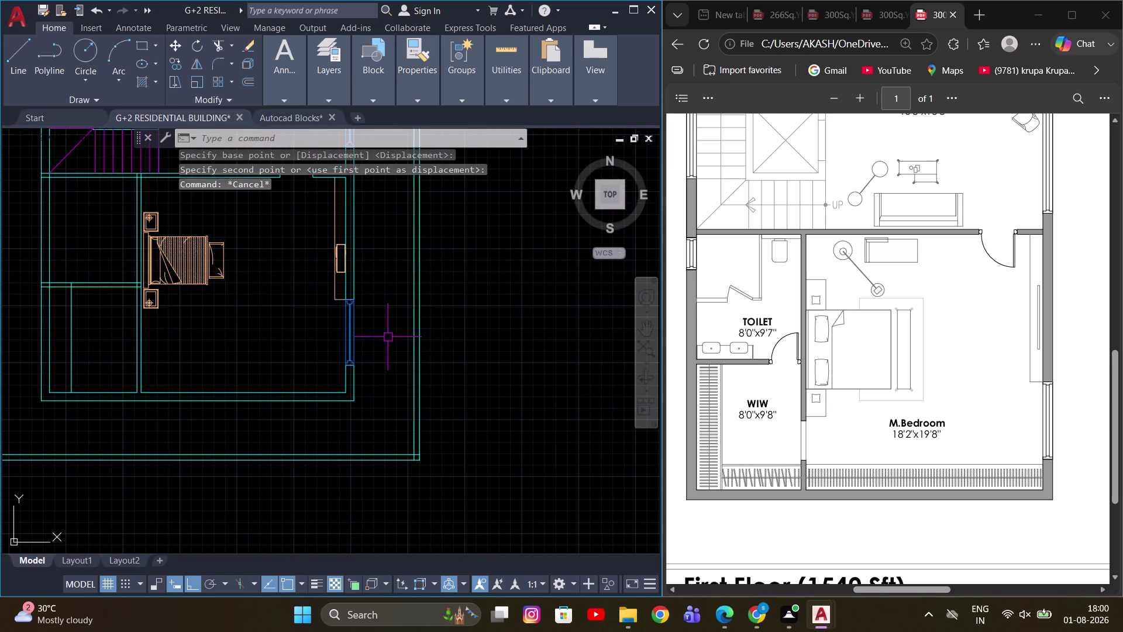
scroll(down, 3)
middle_drag(437, 345, 443, 363)
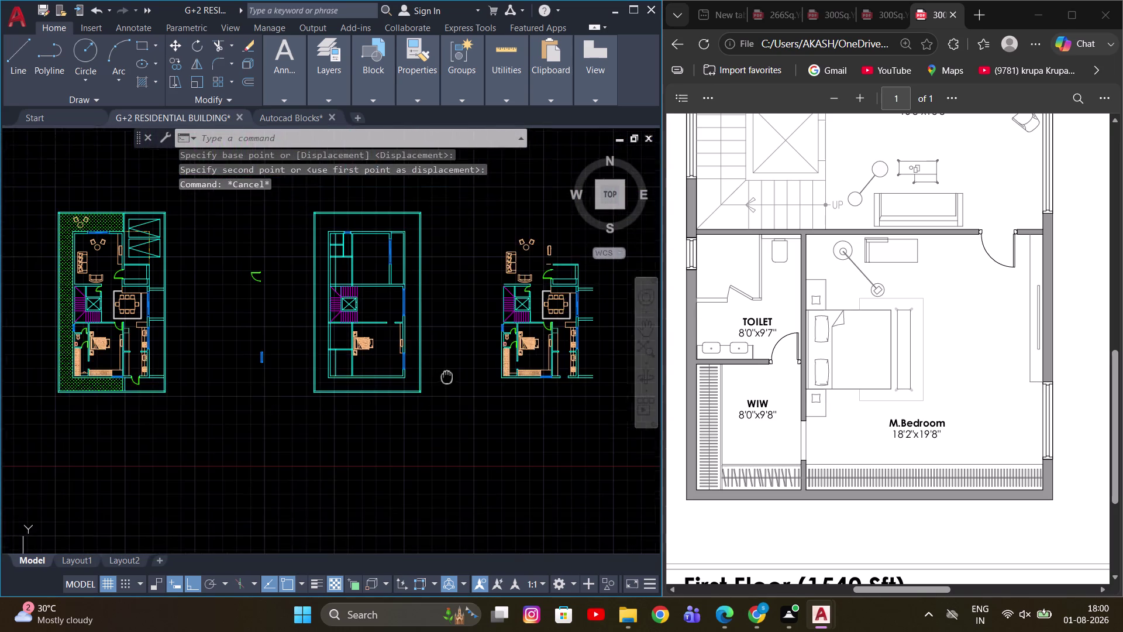
middle_drag(444, 364, 467, 427)
key(Escape)
Offset the lower-left room's first wall line 2' inward.
scroll(up, 3)
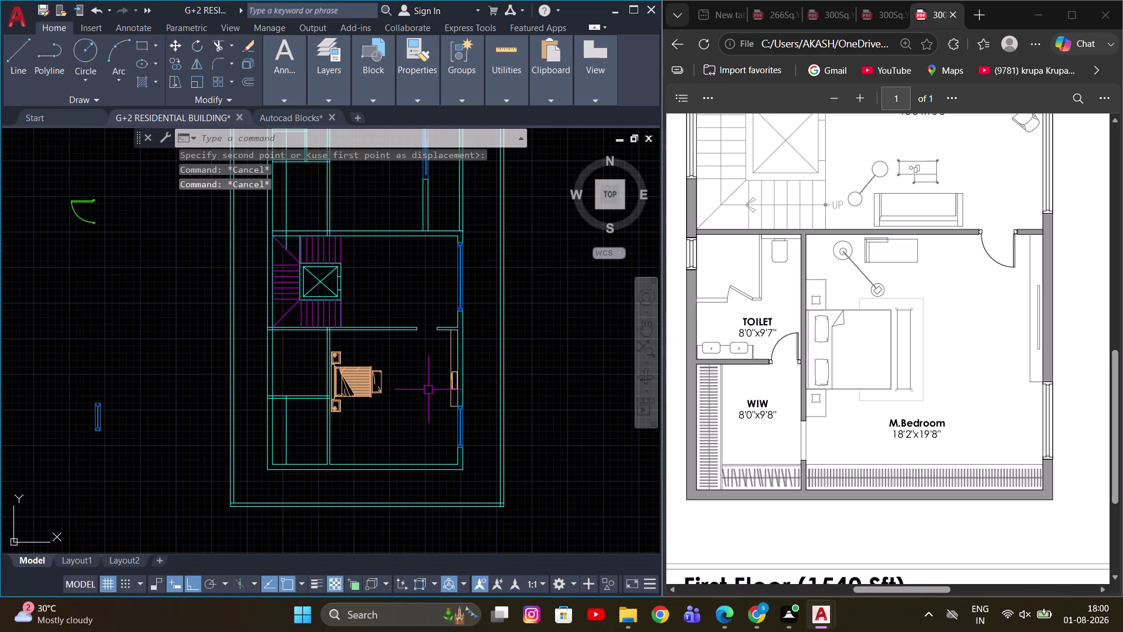
middle_drag(422, 447, 430, 409)
key(Escape)
scroll(up, 3)
middle_drag(431, 415, 429, 414)
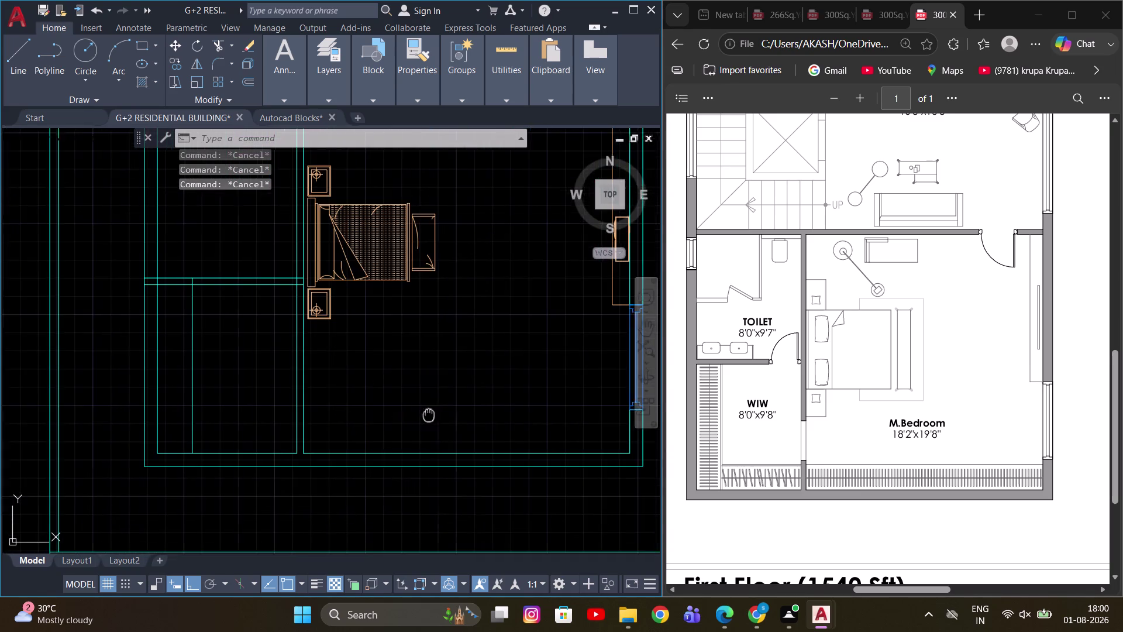
middle_drag(428, 415, 355, 434)
key(Escape)
text(O 2)
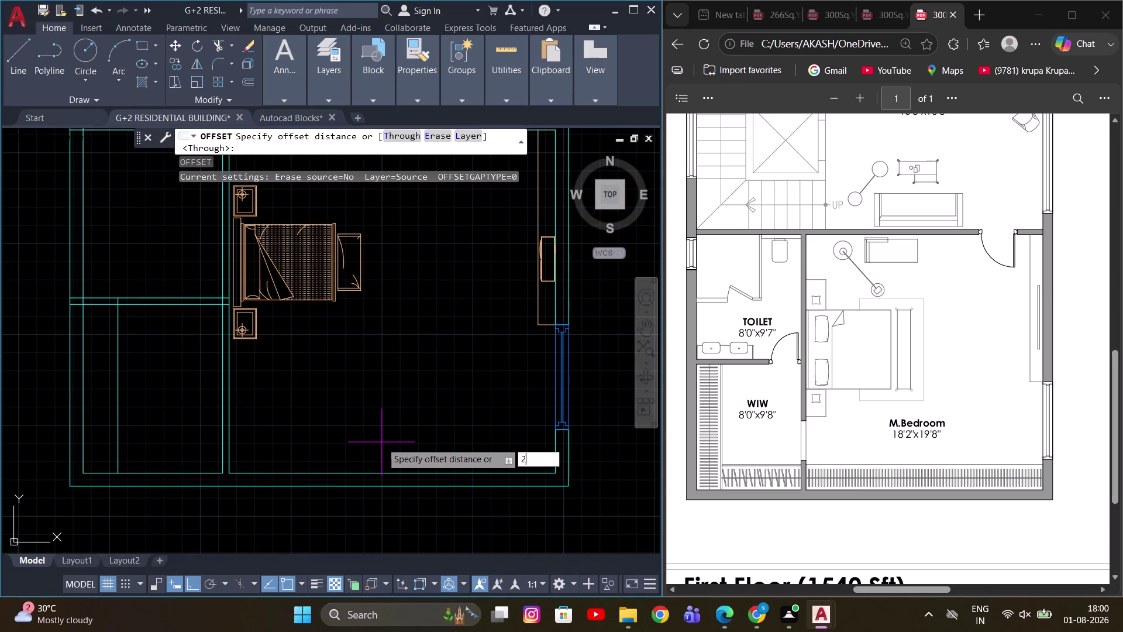
key(apostrophe)
key(Return)
click(366, 472)
click(374, 414)
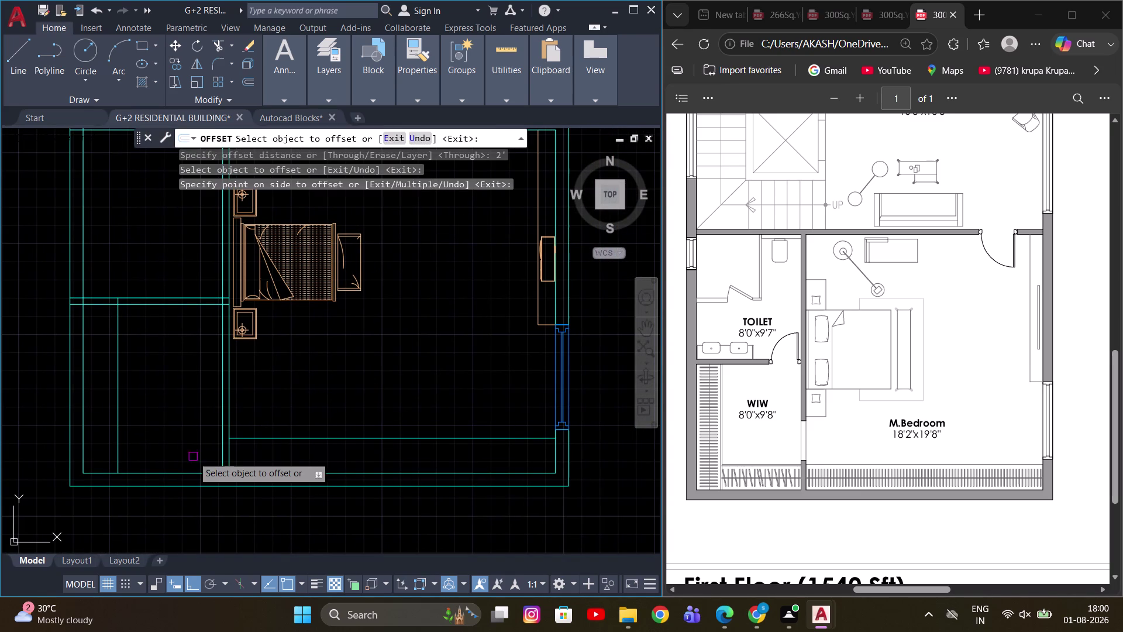
Offset another wall line of the same room 2' inward.
click(180, 465)
click(167, 473)
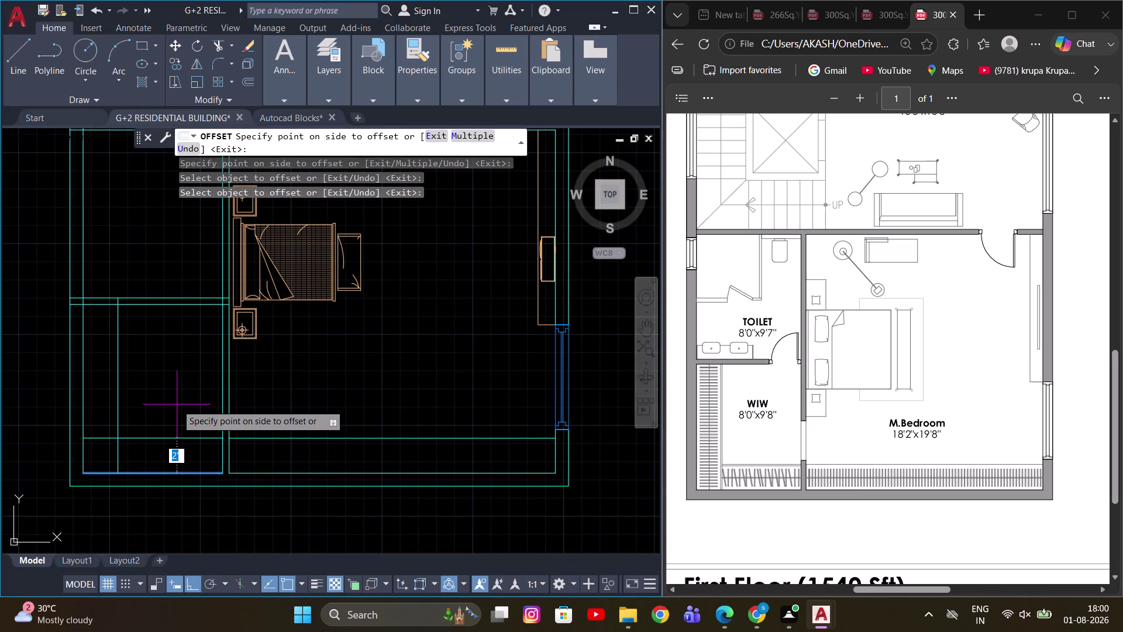
click(177, 404)
scroll(down, 3)
middle_drag(190, 372, 217, 416)
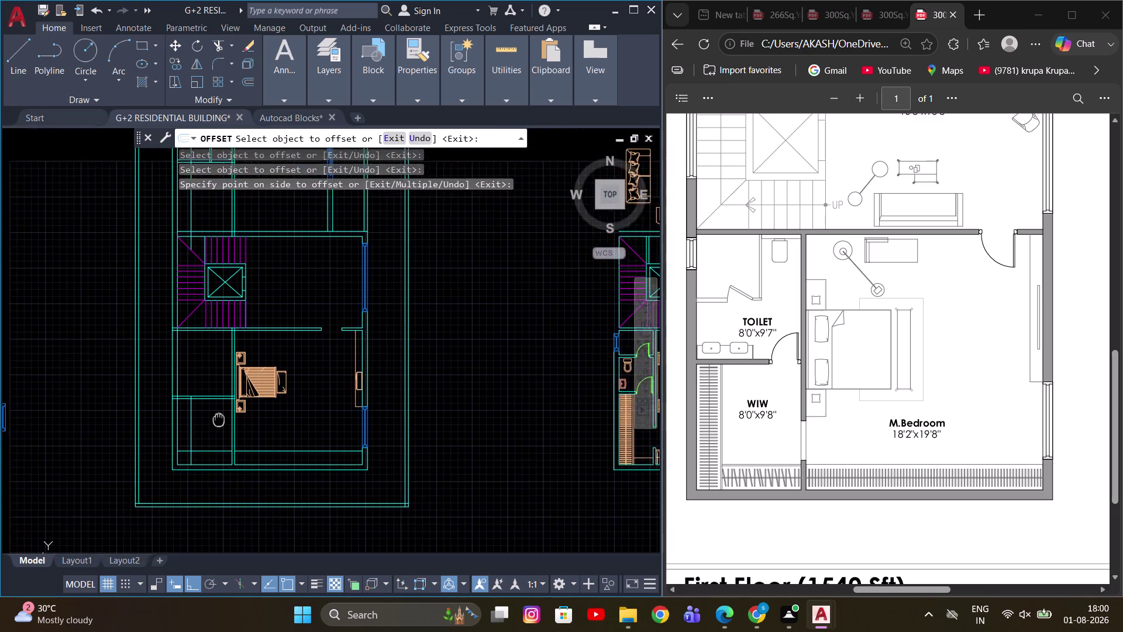
middle_drag(217, 416, 275, 448)
key(Escape)
scroll(up, 3)
middle_drag(262, 473, 259, 420)
key(Escape)
Trim the excess part of the offset wall line.
scroll(up, 3)
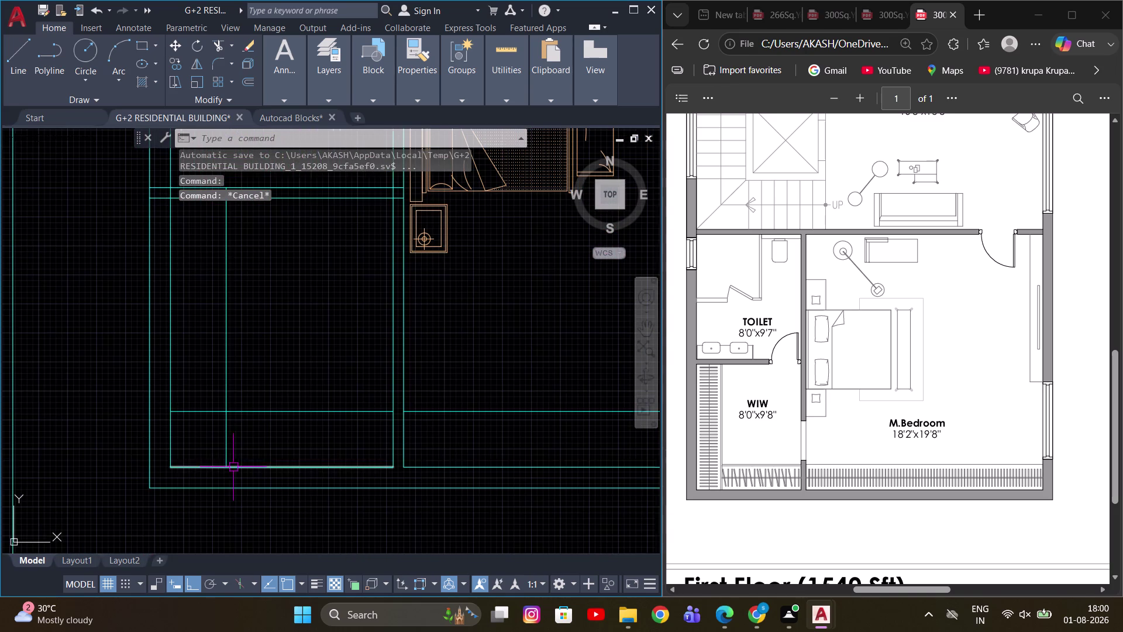
key(r)
key(Escape)
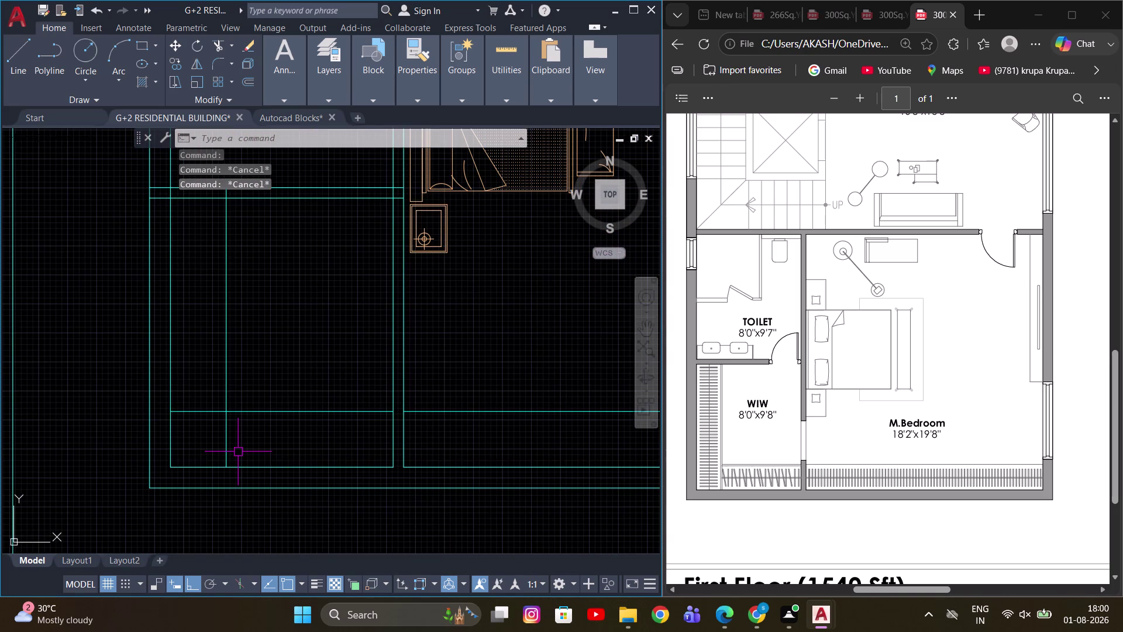
text(TR)
key(space)
click(205, 409)
scroll(down, 3)
key(Escape)
middle_drag(286, 367, 299, 402)
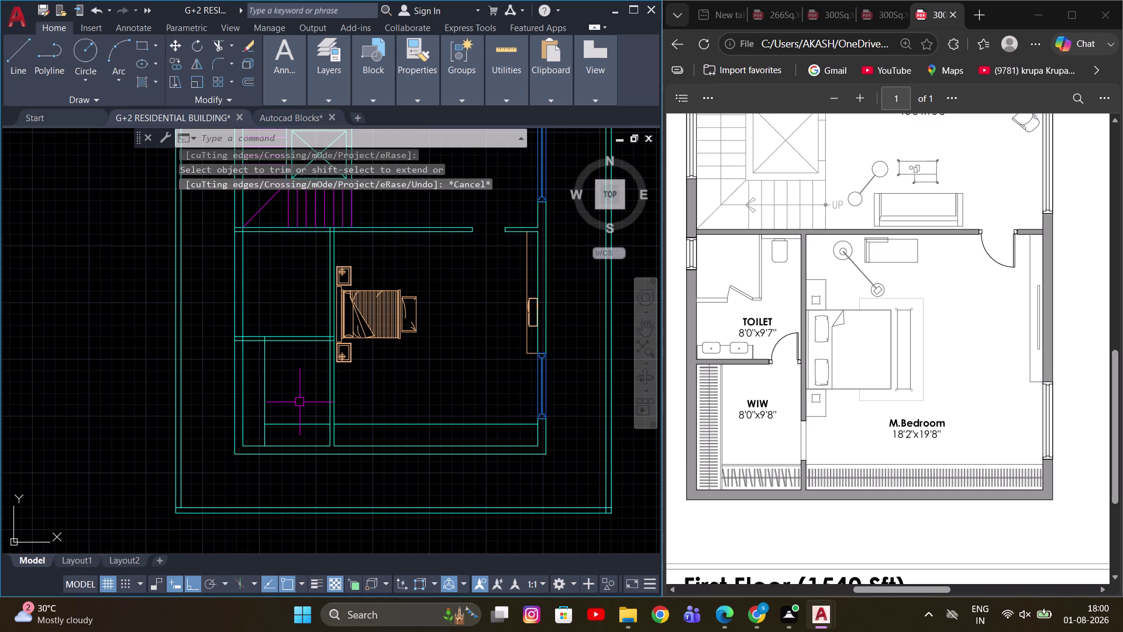
key(Escape)
scroll(up, 3)
middle_drag(262, 410, 368, 382)
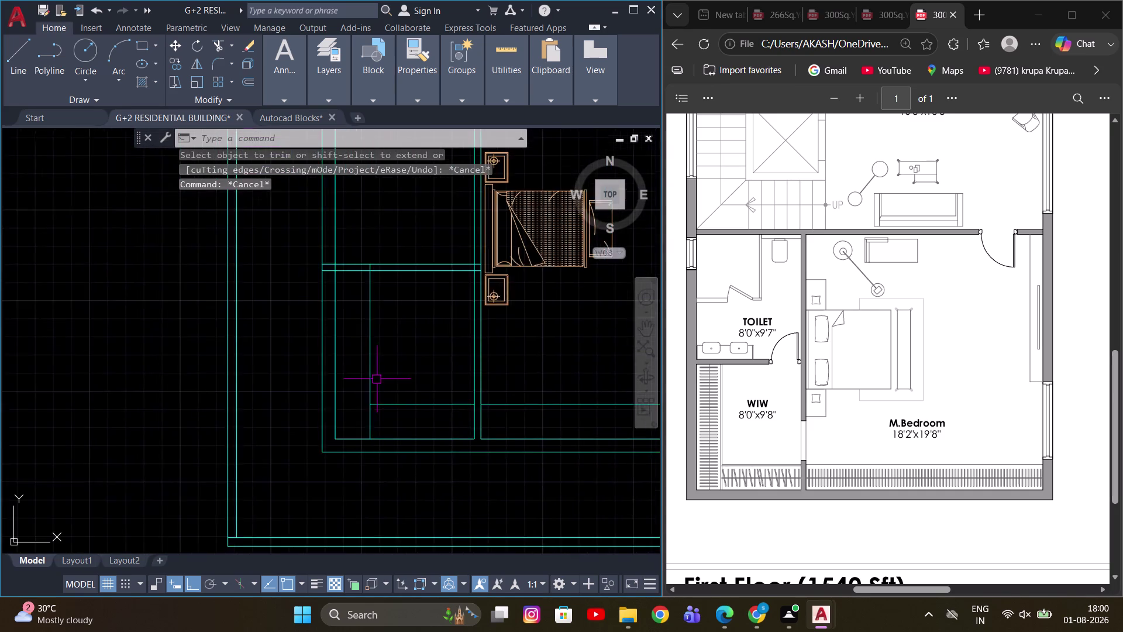
scroll(down, 3)
scroll(up, 3)
middle_drag(73, 366, 190, 365)
scroll(up, 3)
middle_drag(138, 366, 313, 353)
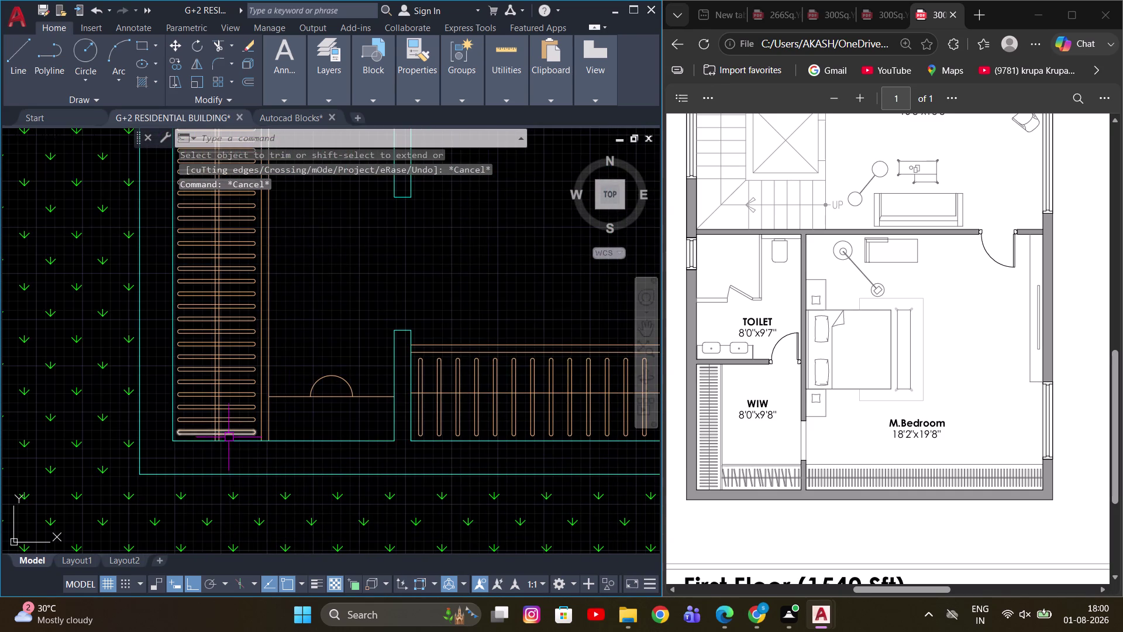
key(d)
text(LI)
key(space)
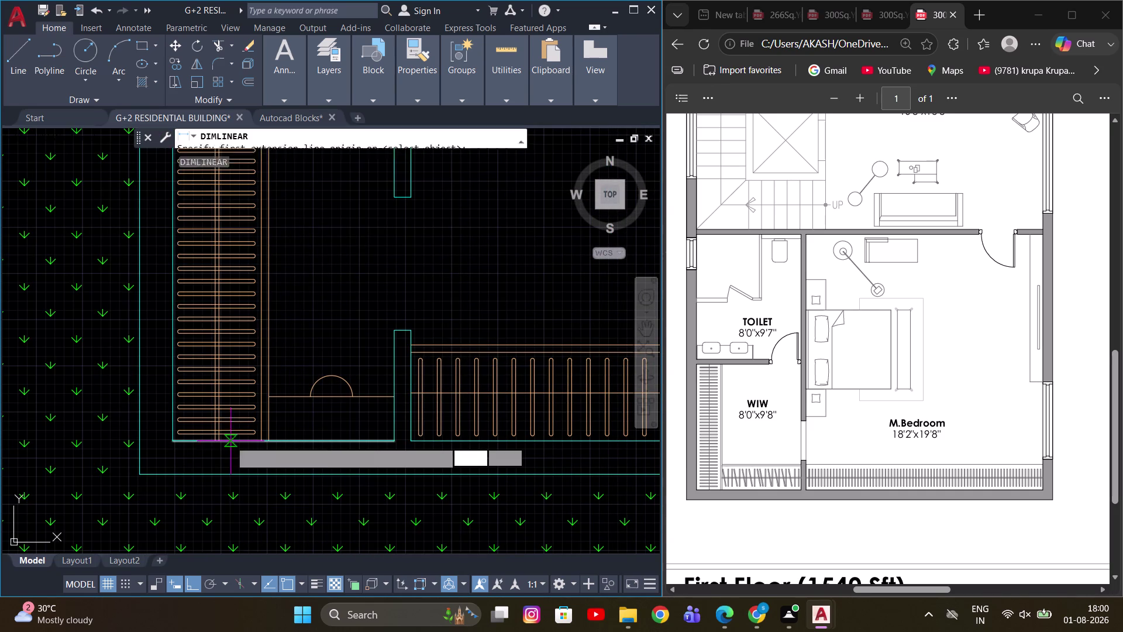
click(173, 441)
click(269, 443)
scroll(up, 3)
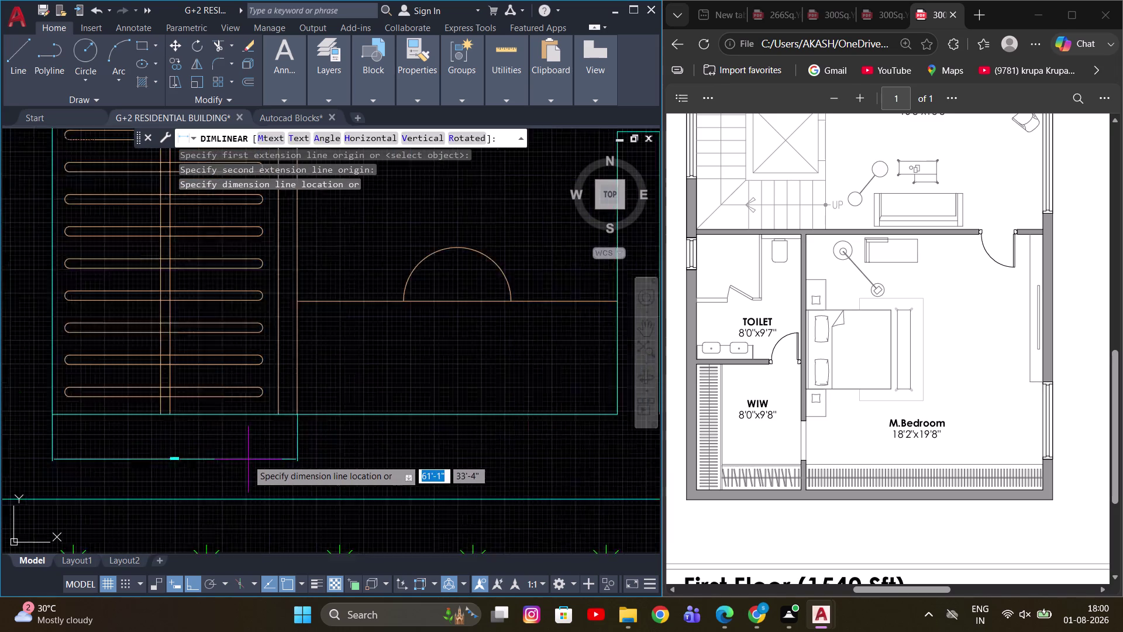
scroll(up, 3)
scroll(up, 3)
key(Escape)
scroll(down, 3)
middle_drag(322, 388, 421, 407)
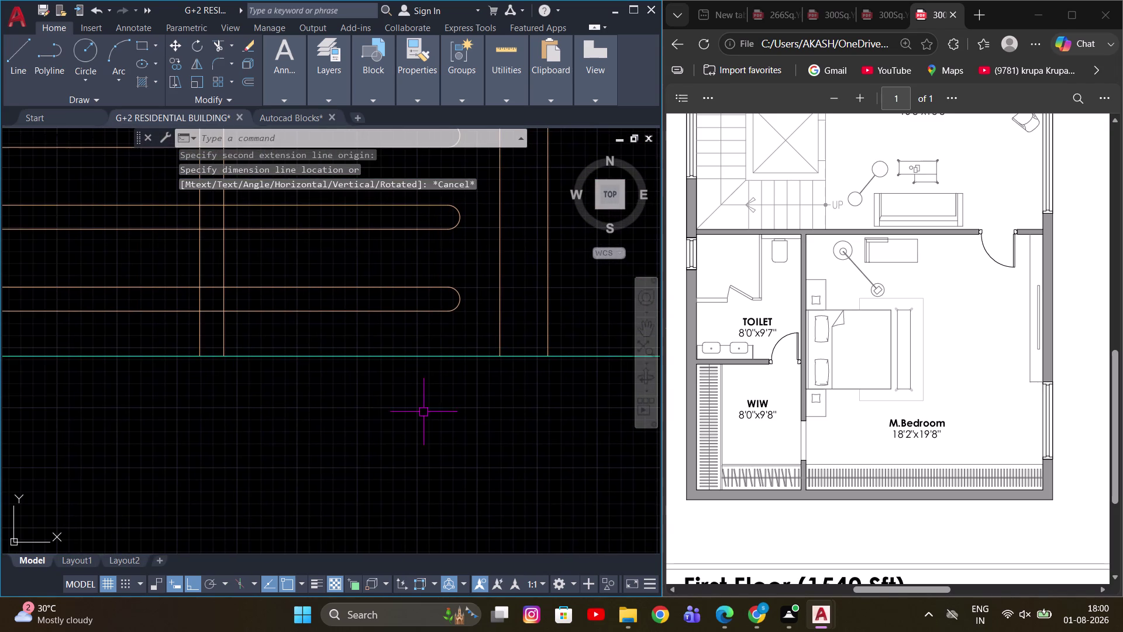
scroll(down, 3)
scroll(down, 3)
scroll(up, 3)
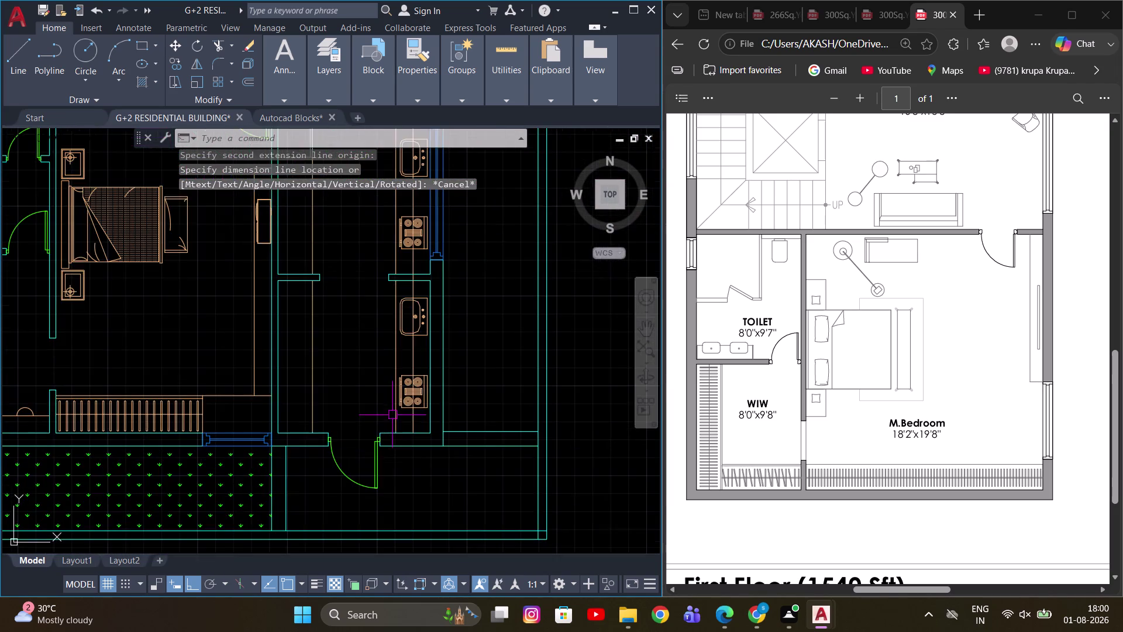
scroll(down, 3)
middle_drag(422, 400, 182, 419)
middle_drag(502, 411, 318, 417)
scroll(up, 3)
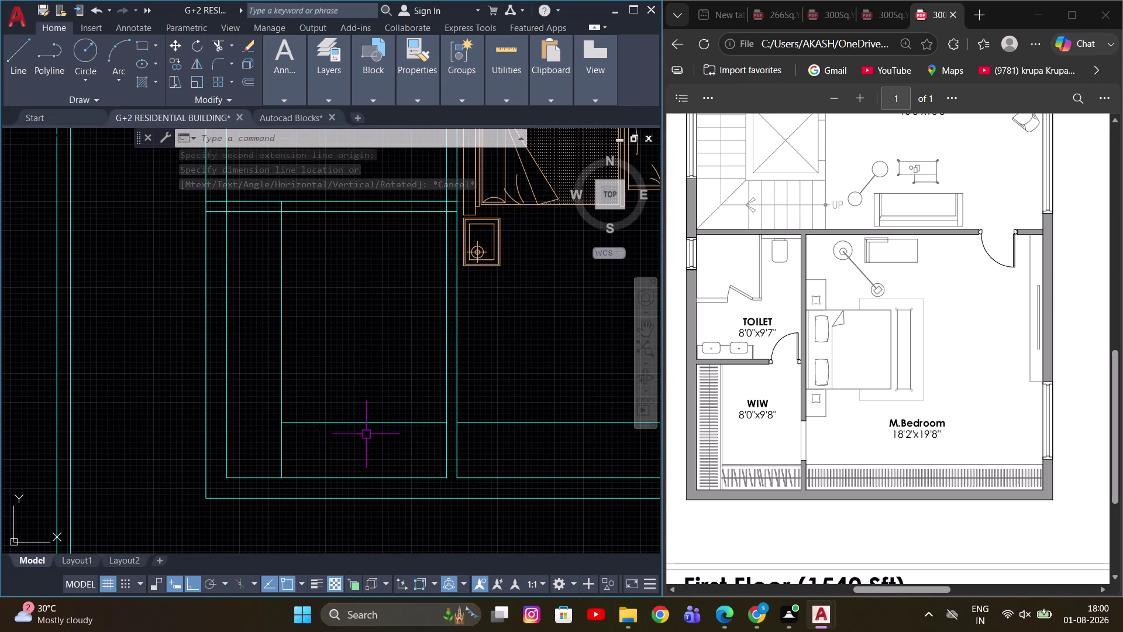
key(o)
key(Return)
key(2)
key(Return)
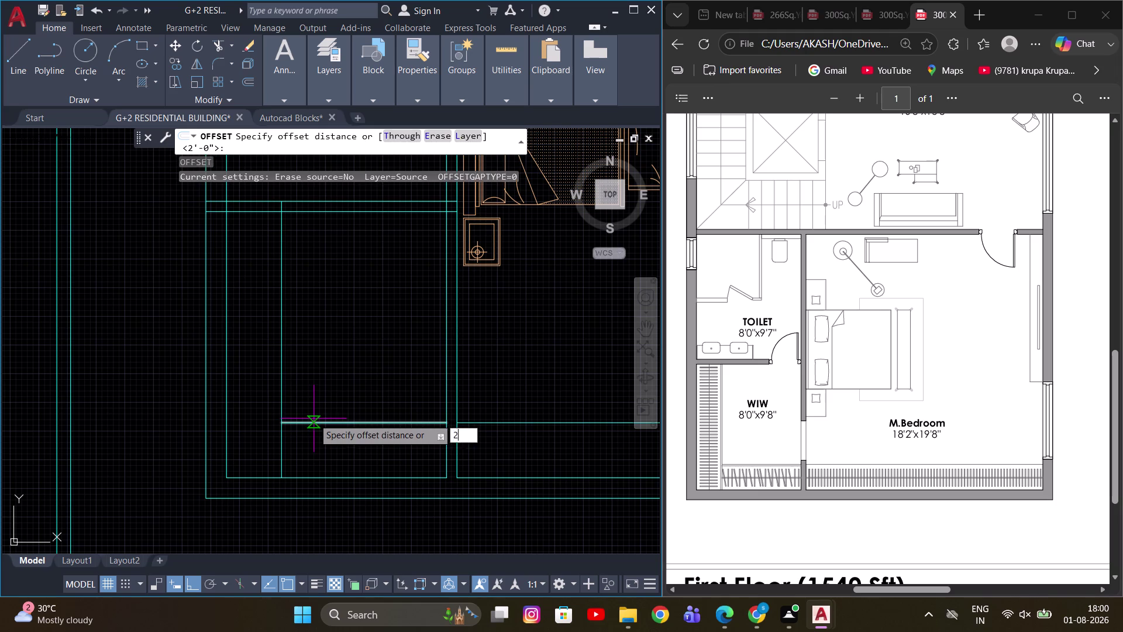
click(283, 382)
click(378, 400)
click(361, 424)
click(366, 392)
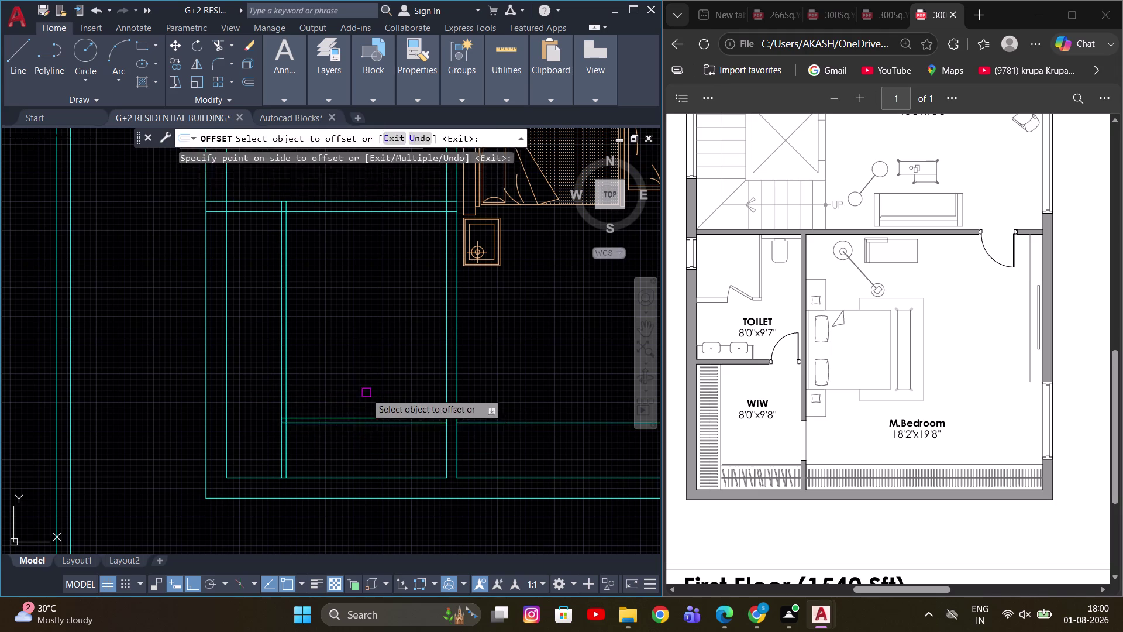
scroll(up, 3)
key(Escape)
middle_drag(256, 423, 286, 431)
key(t)
key(r)
key(space)
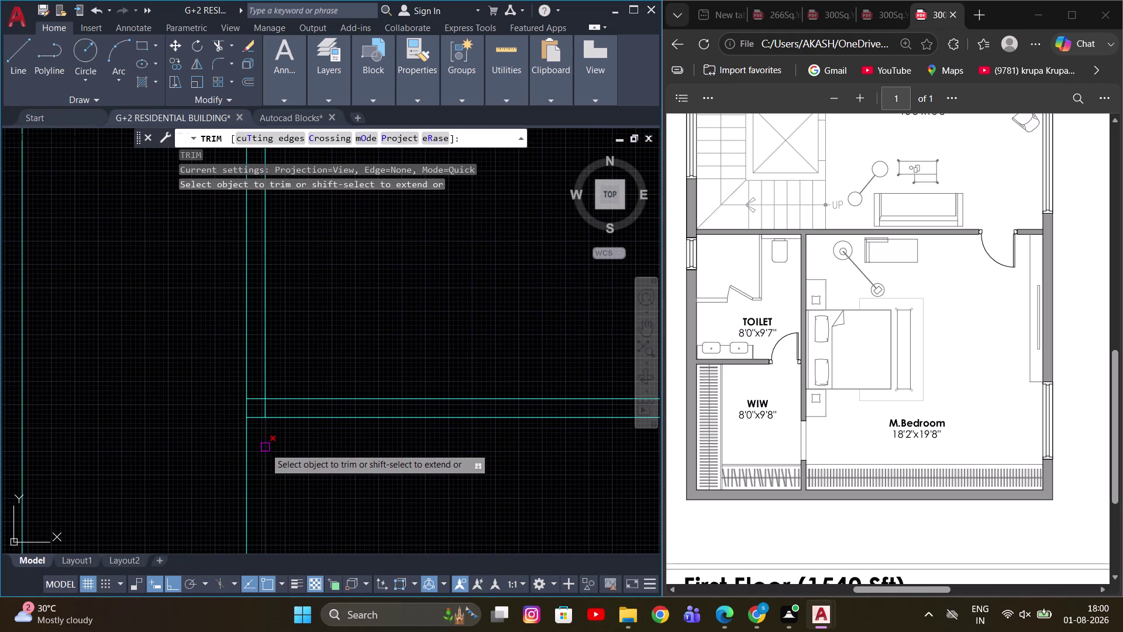
click(265, 448)
scroll(up, 3)
scroll(down, 3)
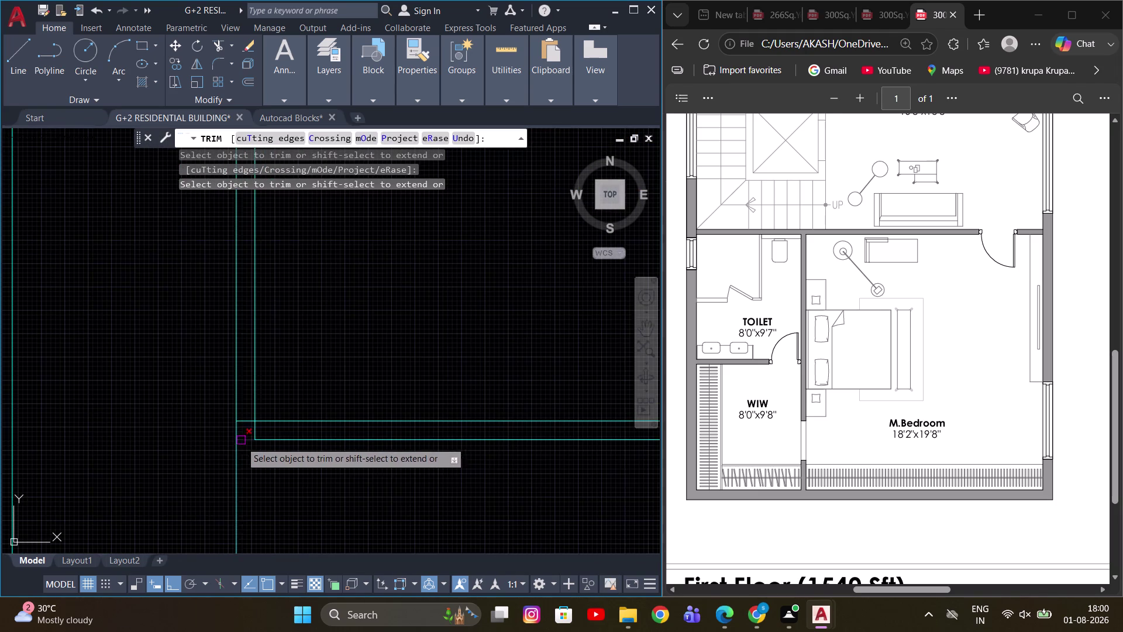
scroll(down, 3)
middle_drag(291, 400, 337, 384)
scroll(up, 3)
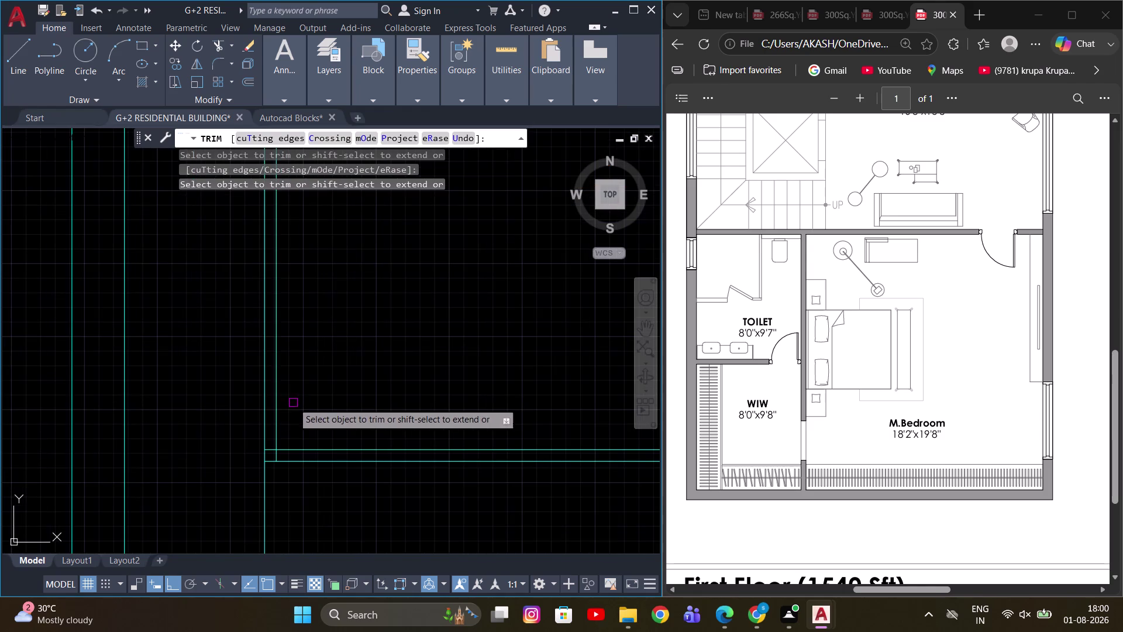
middle_drag(305, 426, 323, 396)
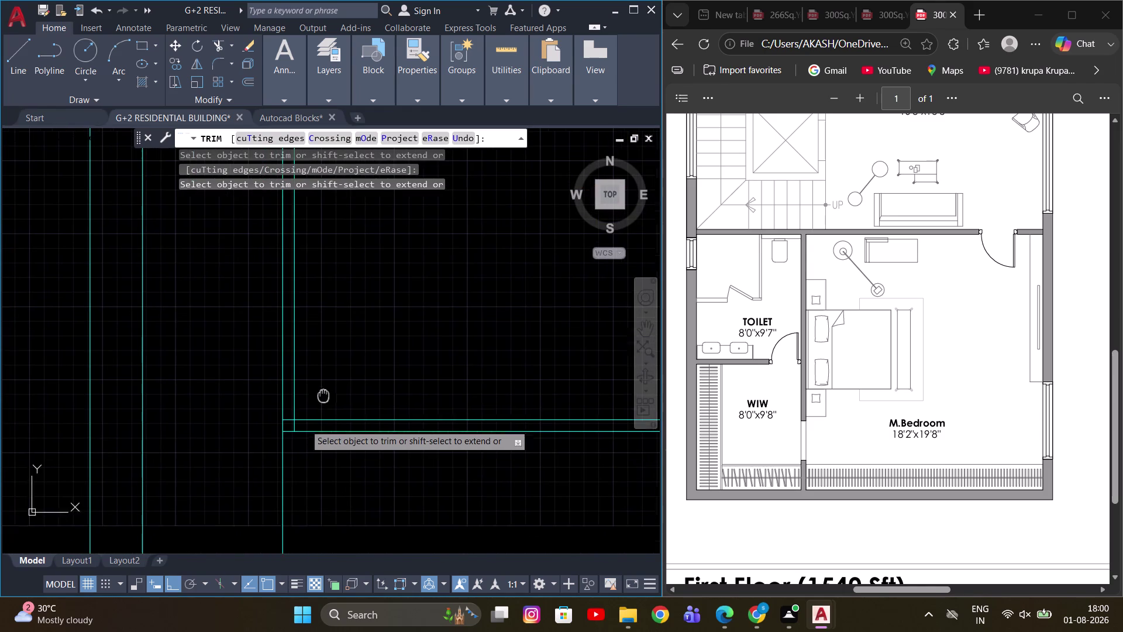
middle_drag(323, 396, 323, 395)
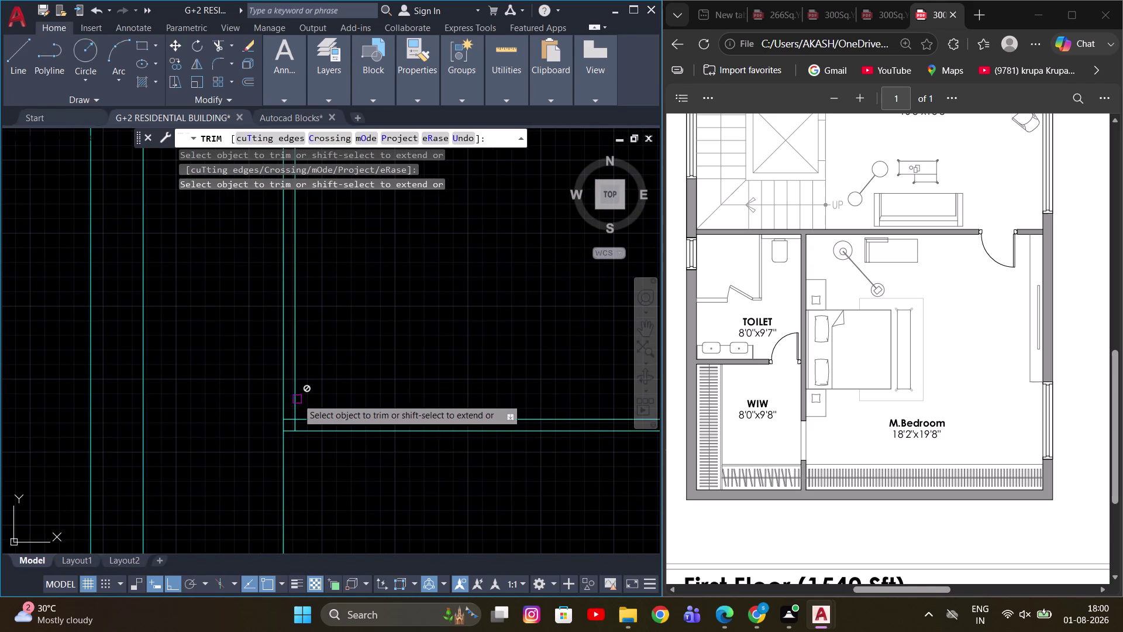
scroll(down, 3)
click(300, 379)
scroll(down, 3)
scroll(up, 3)
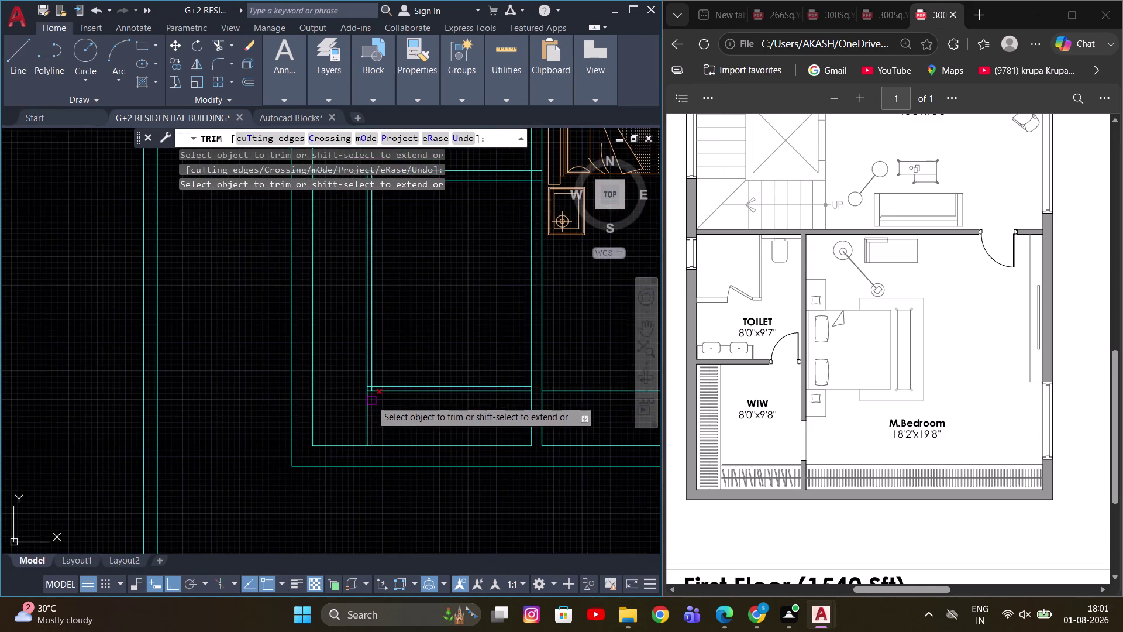
scroll(up, 3)
scroll(up, 3)
drag(435, 372, 431, 428)
scroll(down, 3)
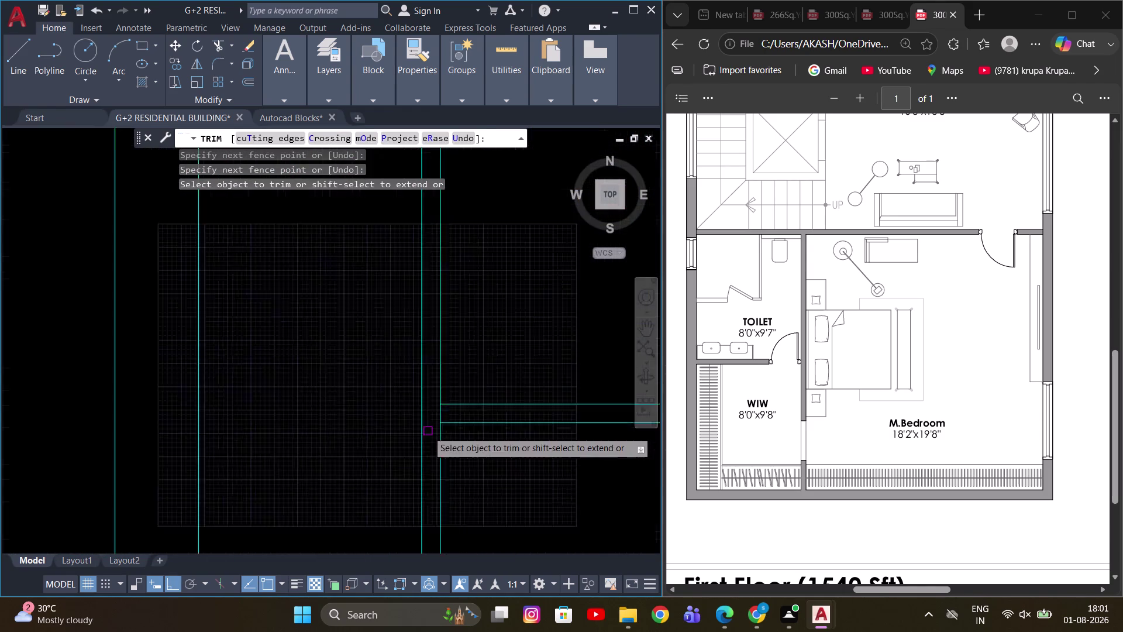
scroll(down, 3)
middle_drag(535, 441, 388, 410)
key(Escape)
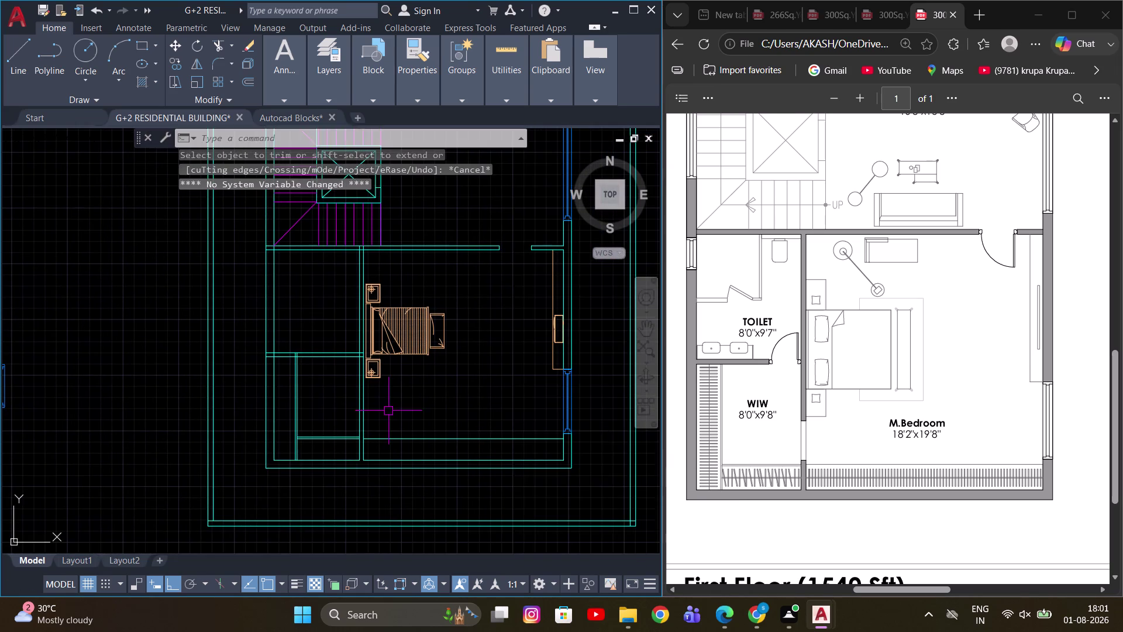
scroll(down, 3)
scroll(up, 3)
scroll(down, 3)
scroll(up, 3)
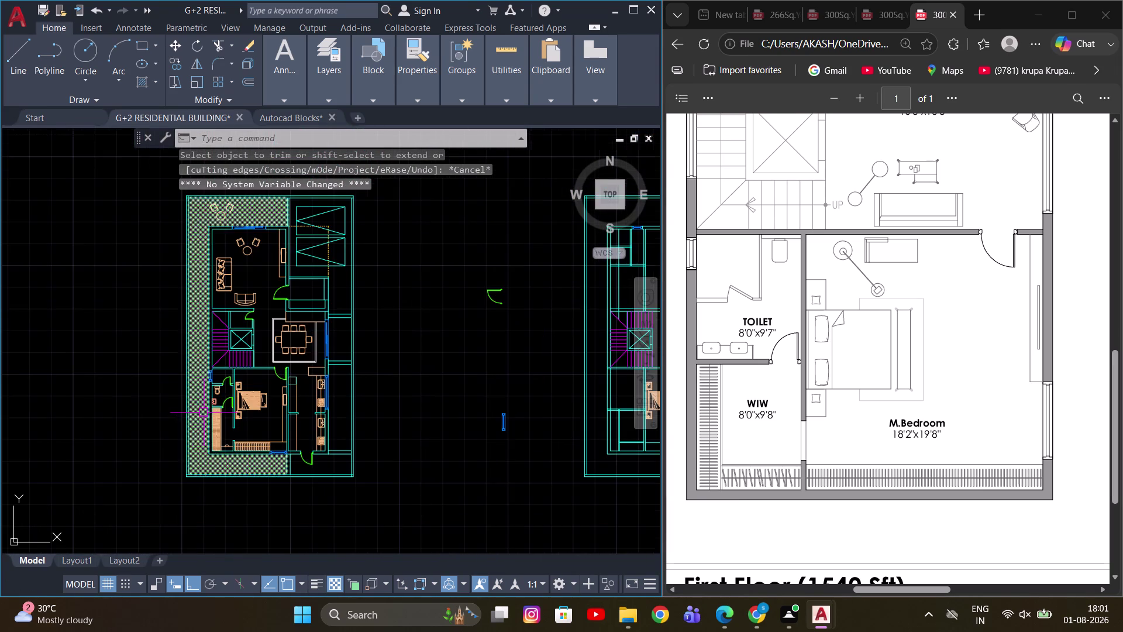
Select bars on the bedroom balcony railing, then clear the selection.
scroll(up, 3)
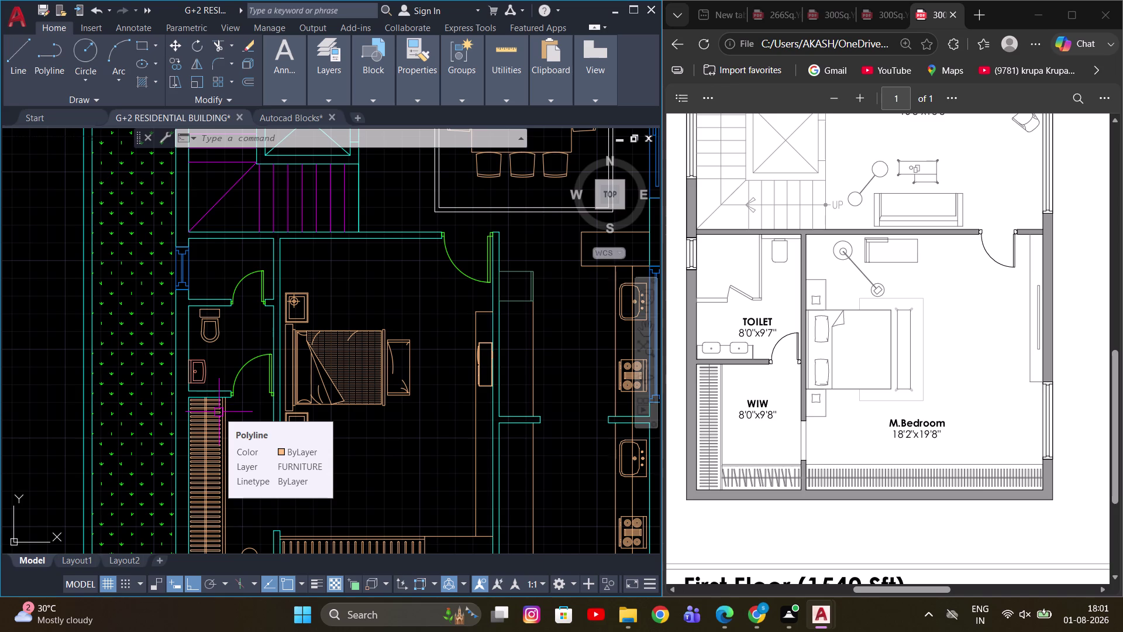
middle_drag(324, 419, 262, 280)
scroll(up, 3)
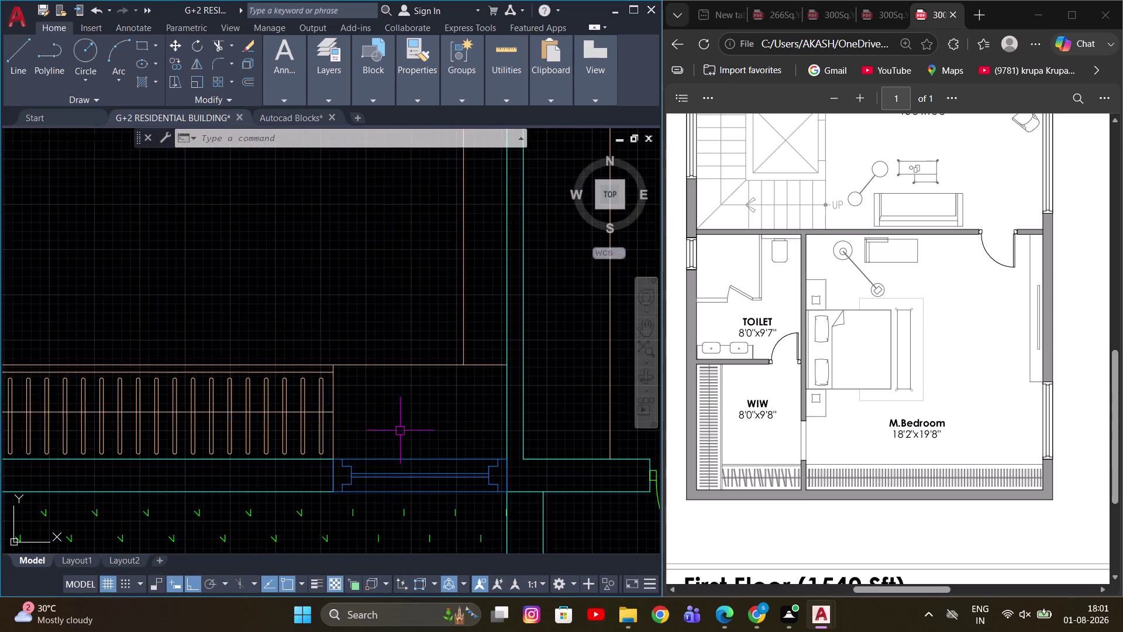
scroll(up, 3)
middle_drag(292, 391, 437, 379)
click(459, 362)
scroll(down, 3)
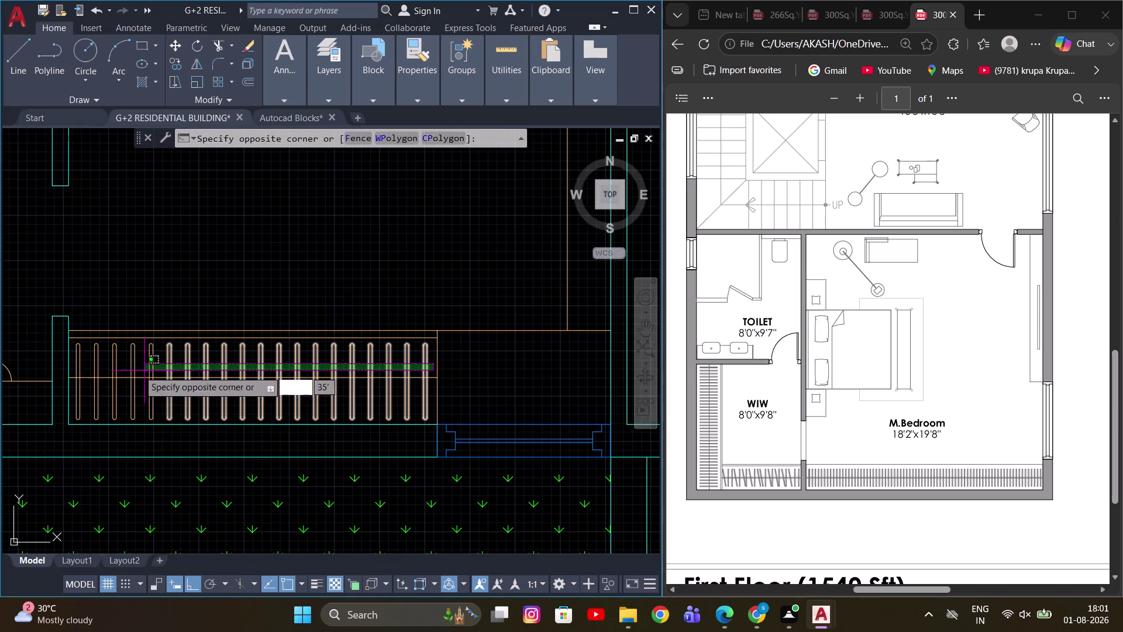
click(72, 372)
scroll(up, 3)
drag(173, 396, 157, 375)
click(141, 348)
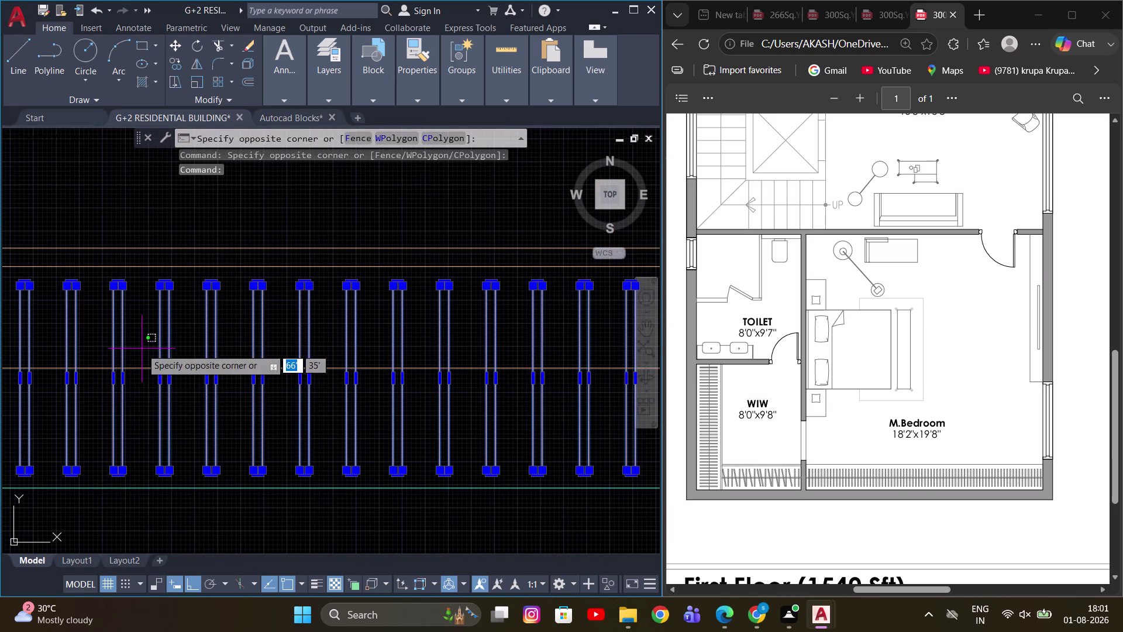
click(140, 396)
scroll(down, 3)
scroll(up, 3)
key(Escape)
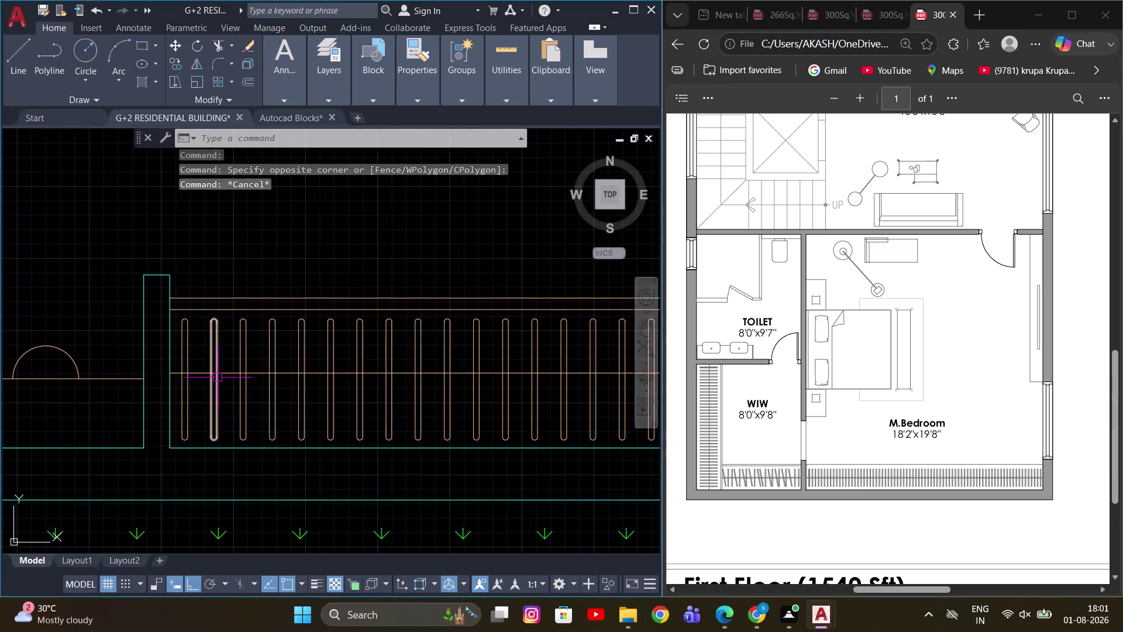
Reselect all twenty railing bars along the balcony.
scroll(up, 3)
scroll(down, 3)
middle_drag(483, 328, 201, 348)
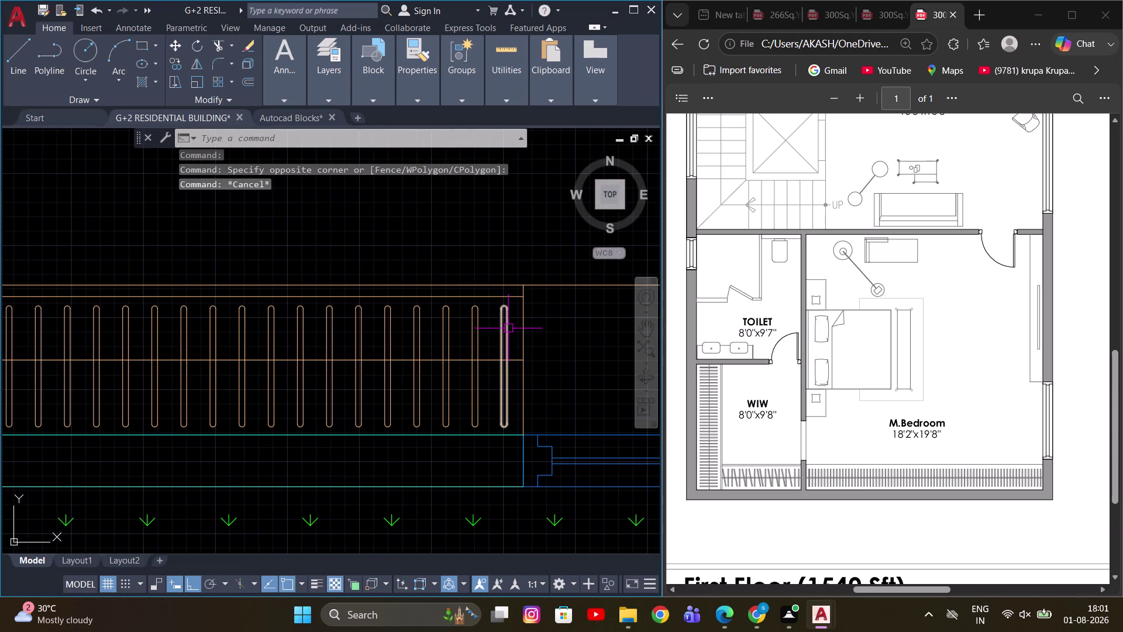
click(515, 329)
scroll(down, 3)
scroll(up, 3)
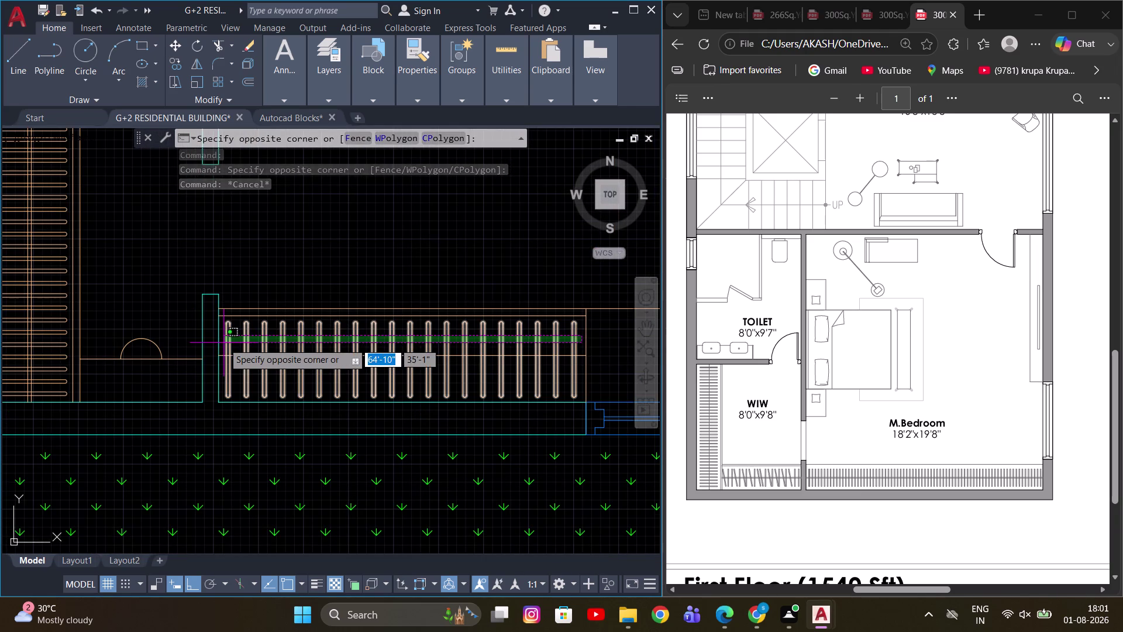
click(223, 343)
middle_drag(331, 373, 231, 379)
Start moving the selected bars from a base point, then abandon the move.
key(m)
key(space)
scroll(up, 3)
middle_drag(90, 363, 97, 362)
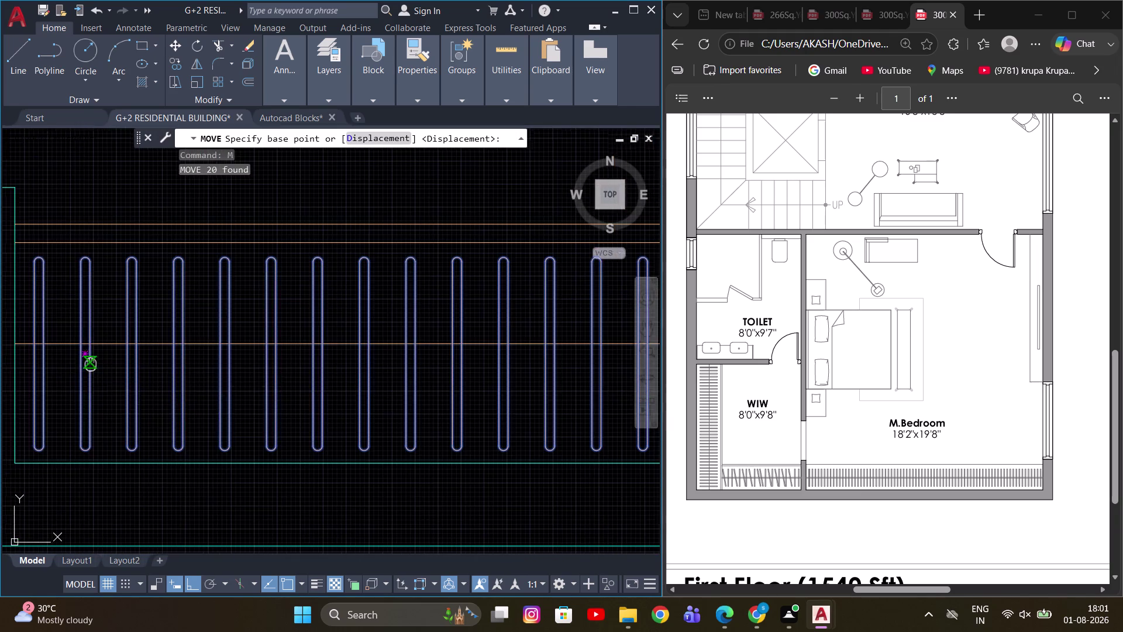
middle_drag(97, 362, 216, 361)
scroll(up, 3)
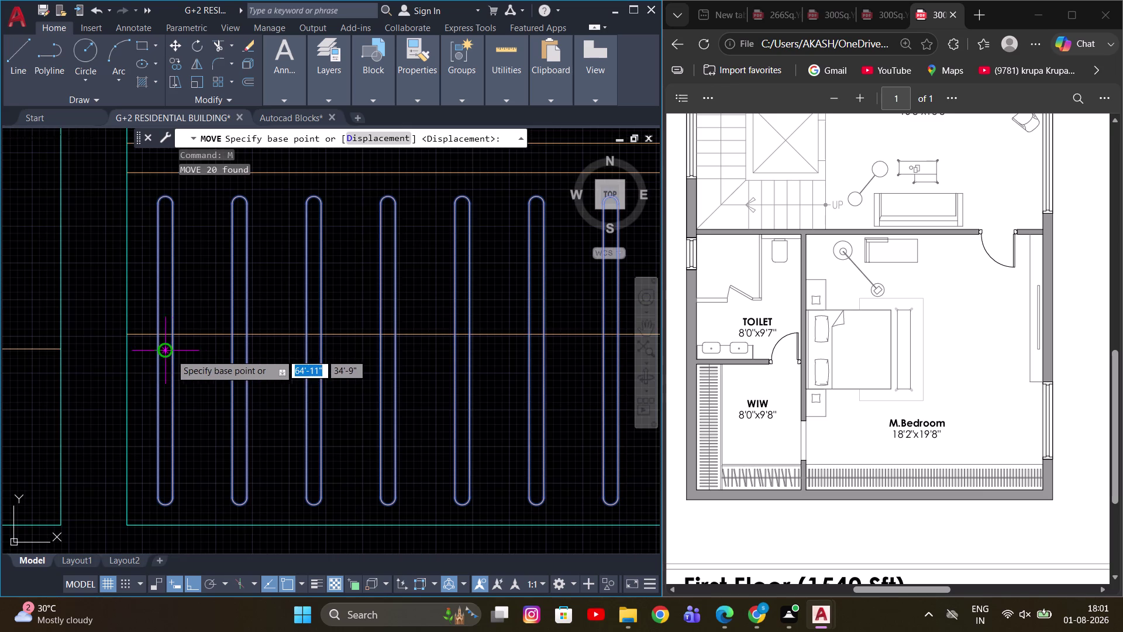
click(165, 352)
scroll(down, 3)
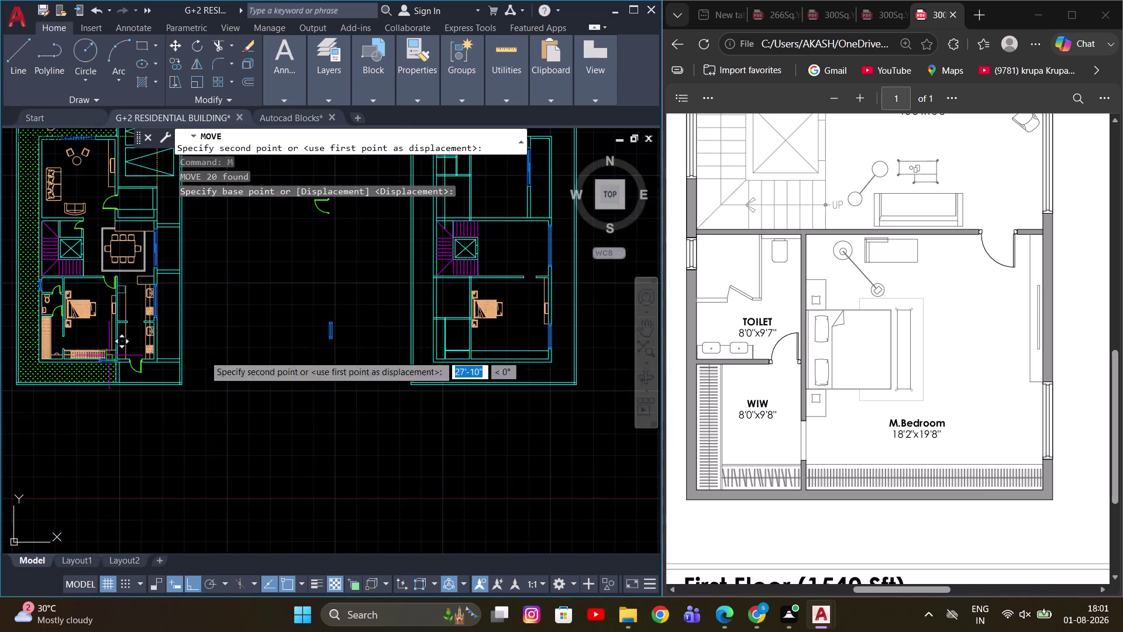
scroll(up, 3)
scroll(up, 3)
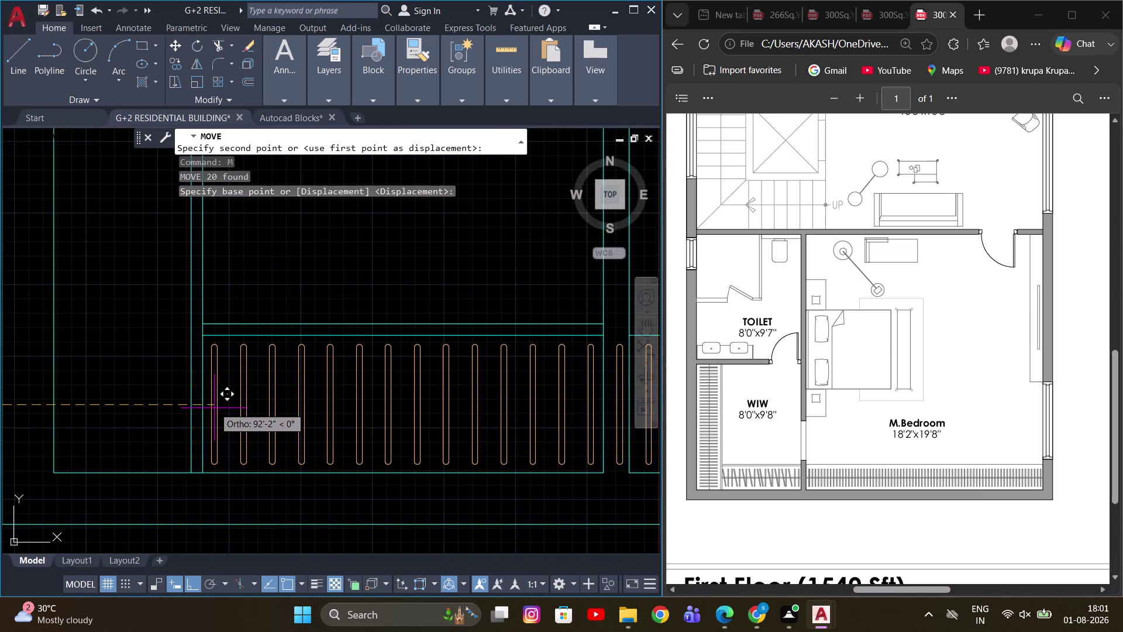
scroll(down, 3)
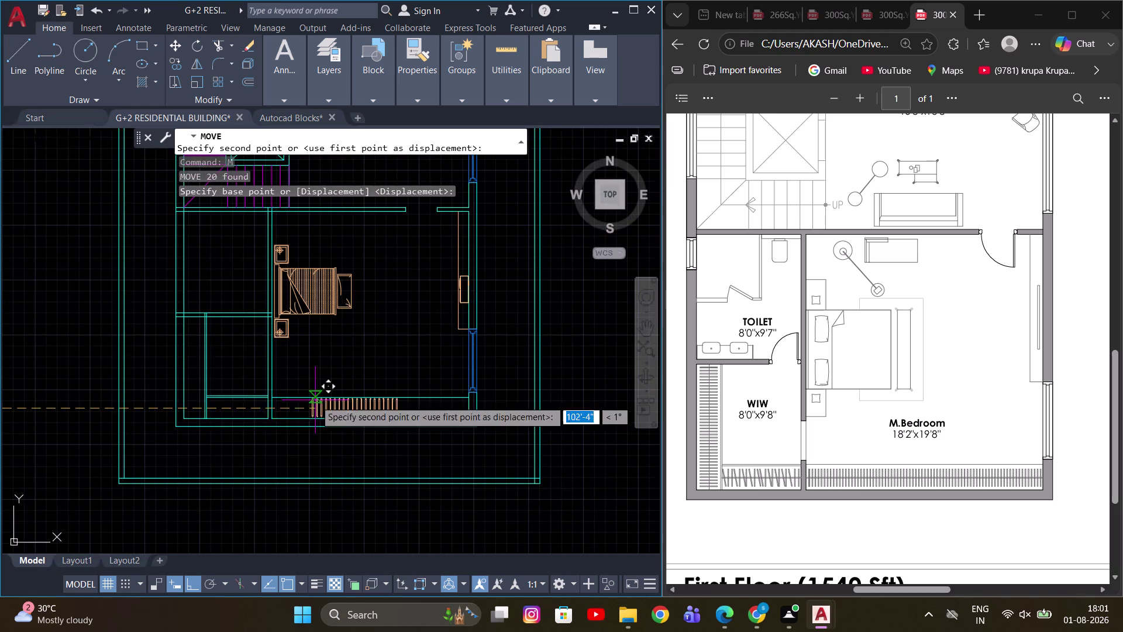
scroll(up, 3)
scroll(up, 3)
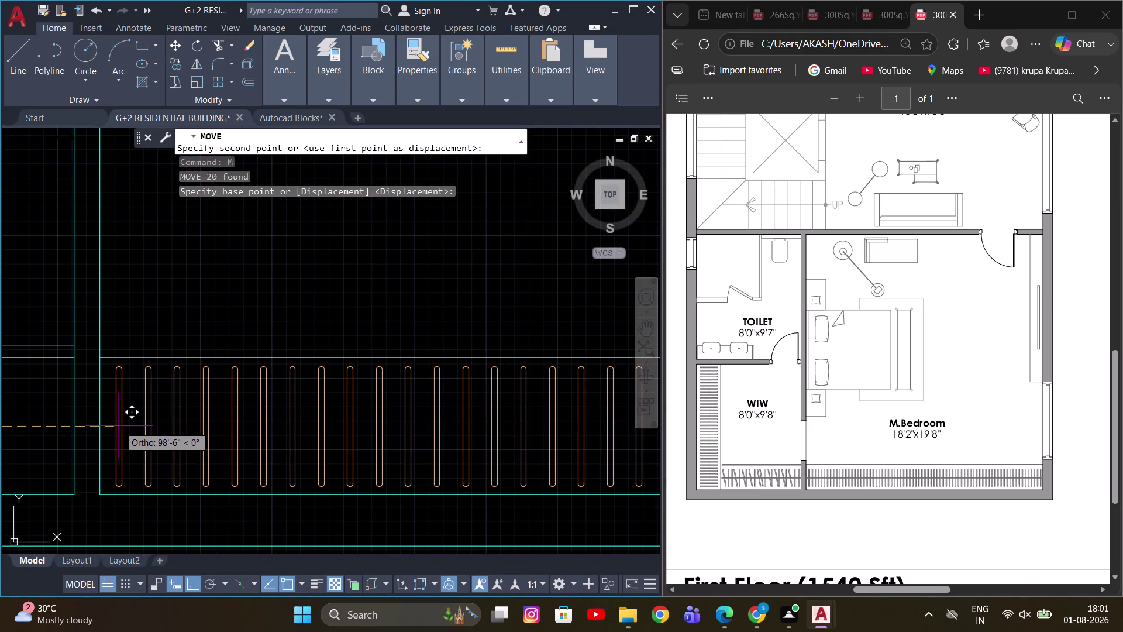
click(119, 425)
key(Escape)
Offset a railing bar by 2 inches.
scroll(down, 3)
middle_drag(293, 341, 256, 358)
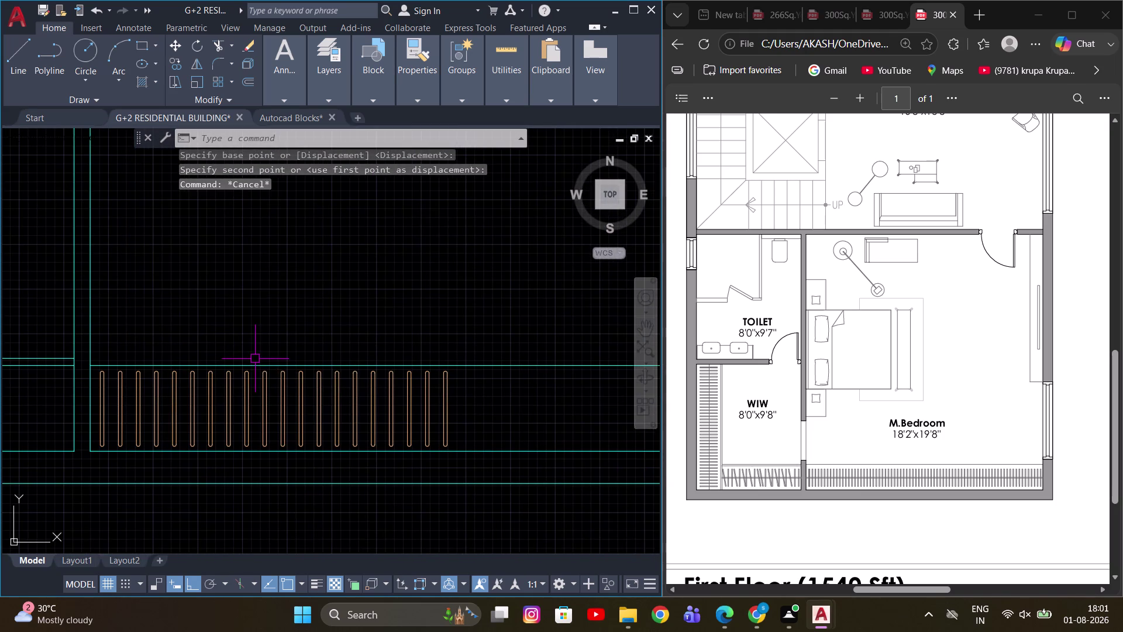
key(o)
key(space)
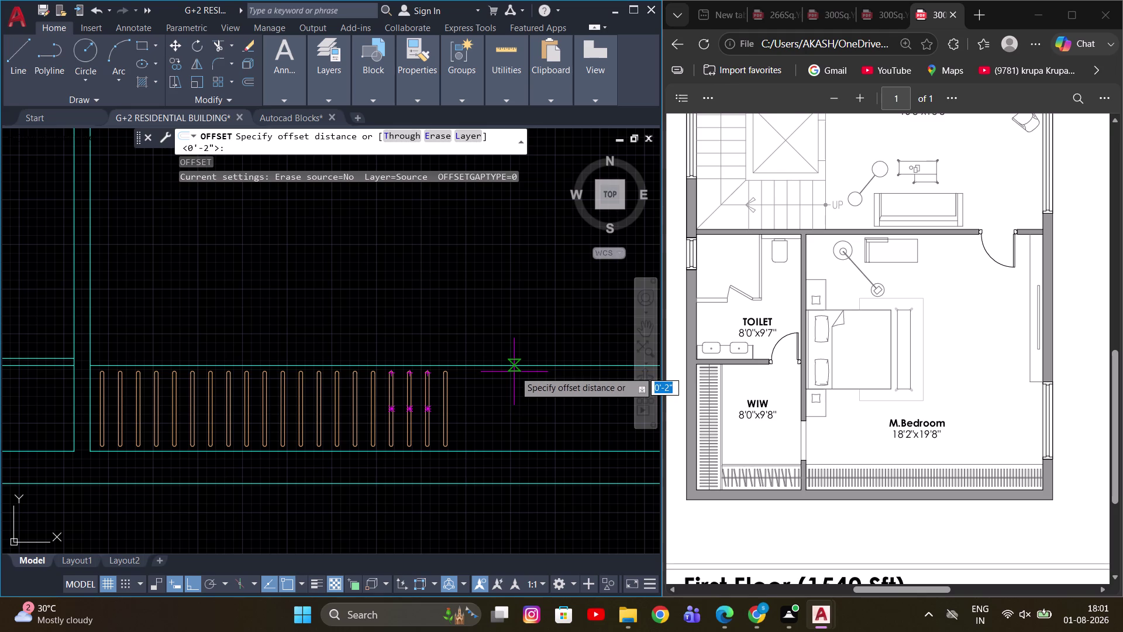
key(2)
key(Return)
click(511, 365)
click(491, 317)
key(Escape)
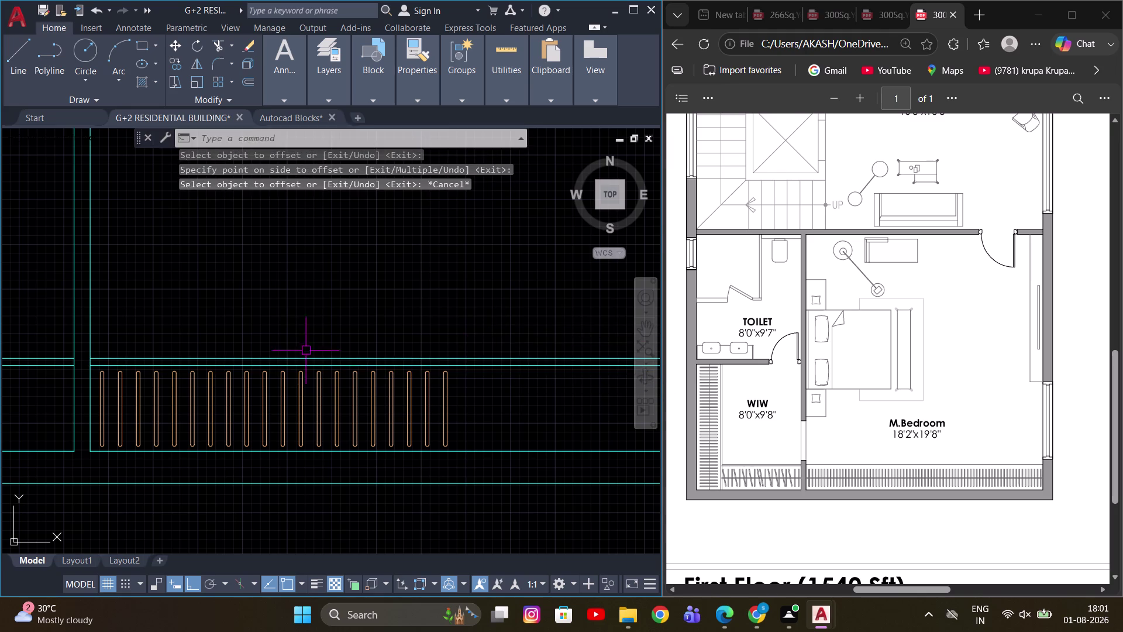
Match one railing bar's properties onto the neighbouring bars with MATCHPROP.
scroll(down, 3)
middle_drag(307, 376, 349, 368)
key(Escape)
scroll(up, 3)
scroll(down, 3)
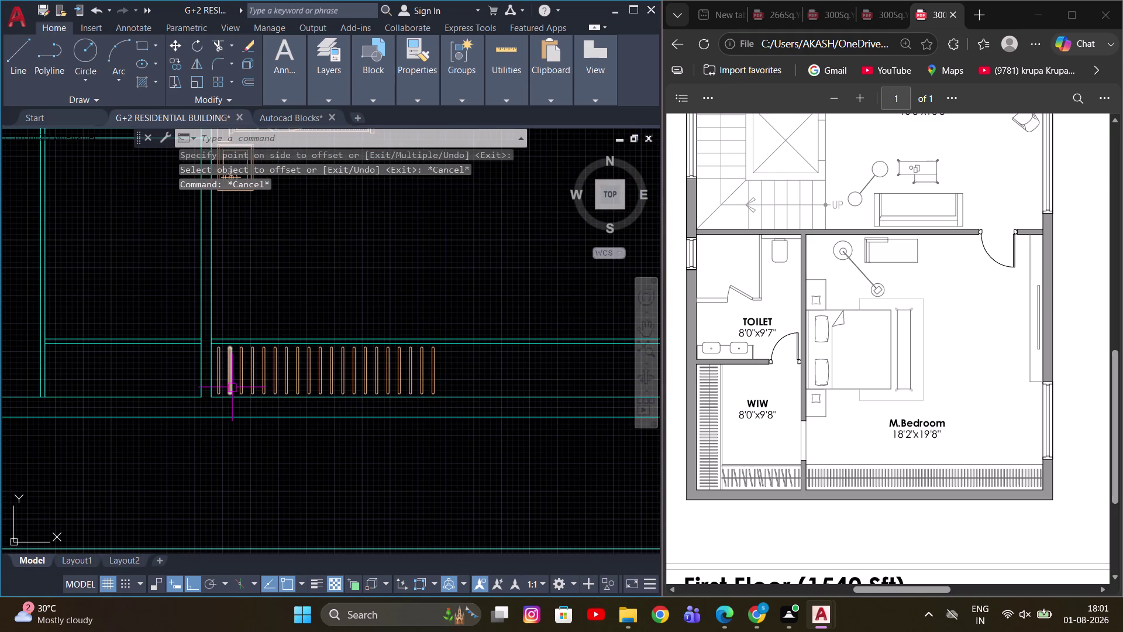
middle_drag(227, 383, 291, 375)
key(m)
key(a)
key(space)
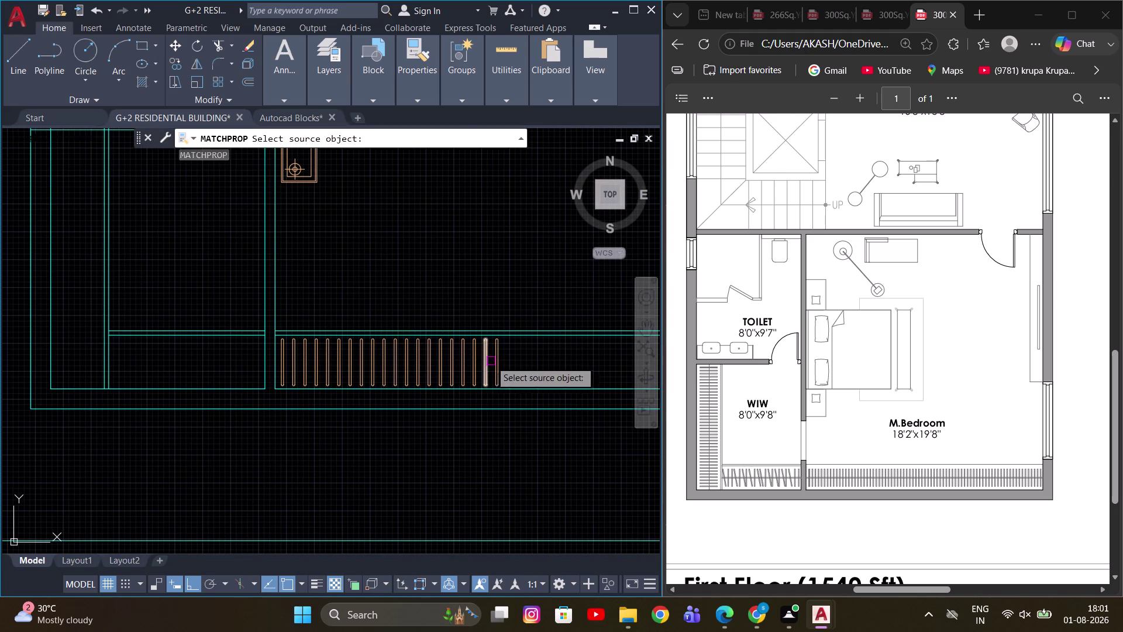
click(493, 360)
drag(580, 363, 550, 326)
click(514, 293)
drag(234, 290, 194, 340)
click(171, 354)
drag(152, 270, 142, 276)
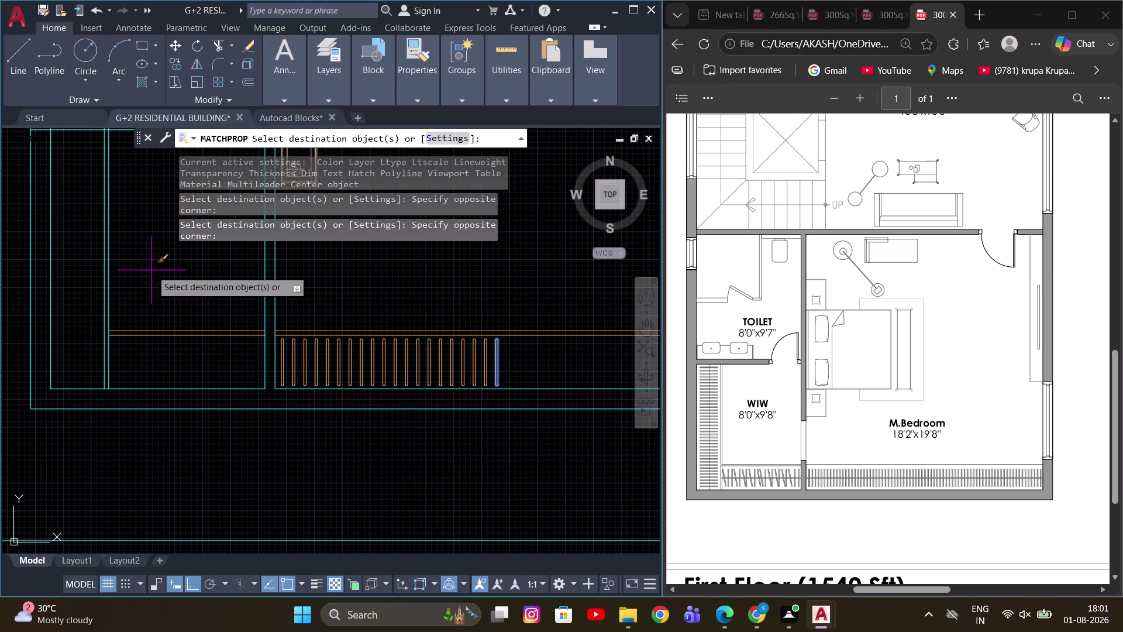
drag(142, 277, 93, 316)
click(78, 321)
scroll(down, 3)
key(Escape)
Select the whole row of railing bars.
scroll(up, 3)
middle_drag(215, 329, 346, 348)
drag(351, 355, 343, 355)
scroll(up, 3)
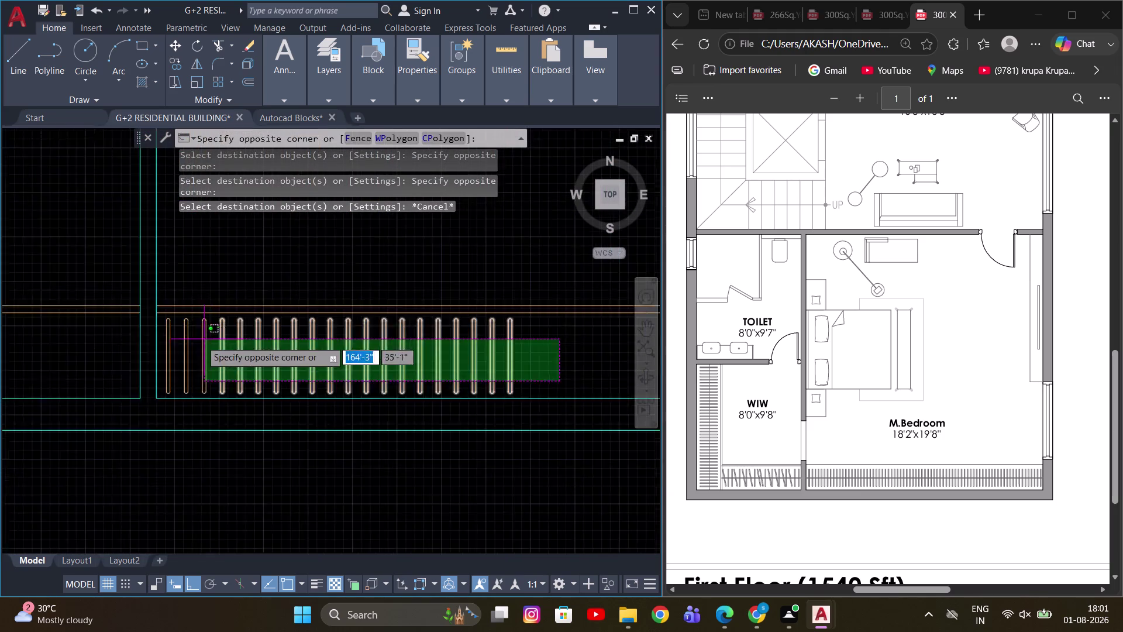
scroll(up, 3)
click(132, 350)
scroll(down, 3)
middle_drag(454, 368, 296, 389)
scroll(up, 3)
drag(323, 386, 293, 386)
click(257, 392)
Copy the row of railing bars beside the originals, then cancel the copy.
key(c)
key(o)
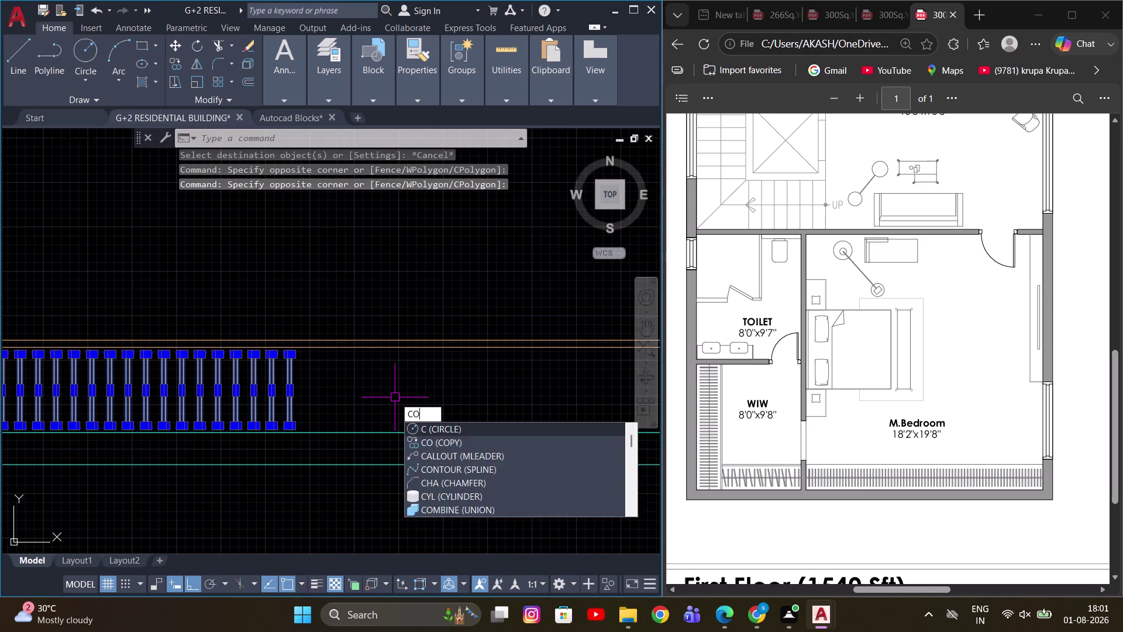
key(space)
scroll(down, 3)
scroll(up, 3)
click(320, 543)
scroll(down, 3)
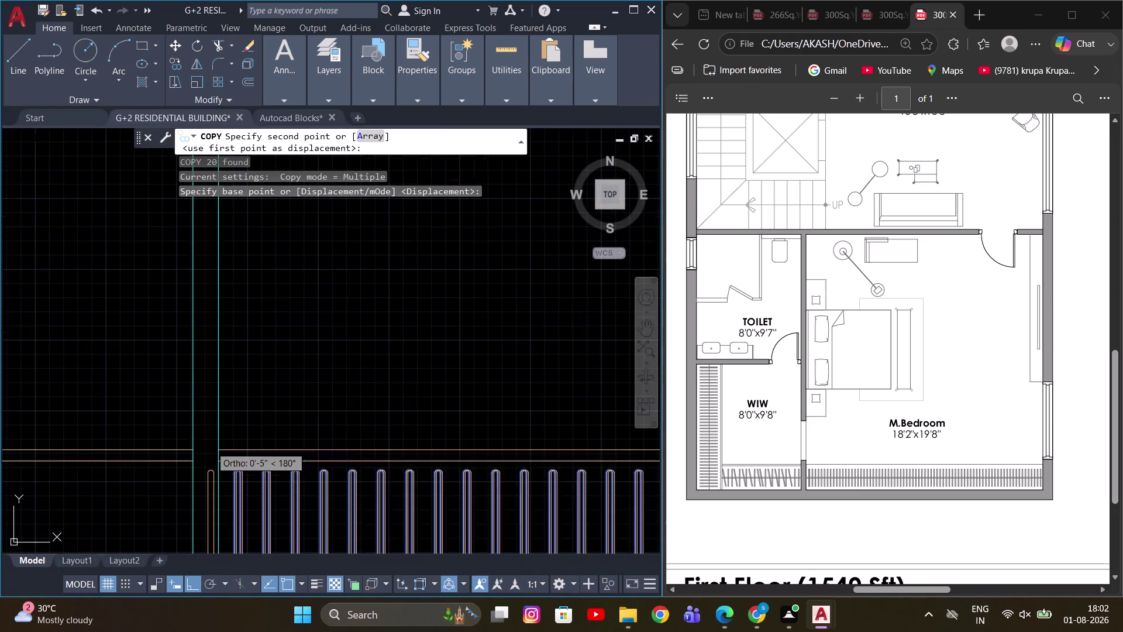
middle_drag(512, 443, 161, 361)
scroll(down, 3)
scroll(up, 3)
scroll(down, 3)
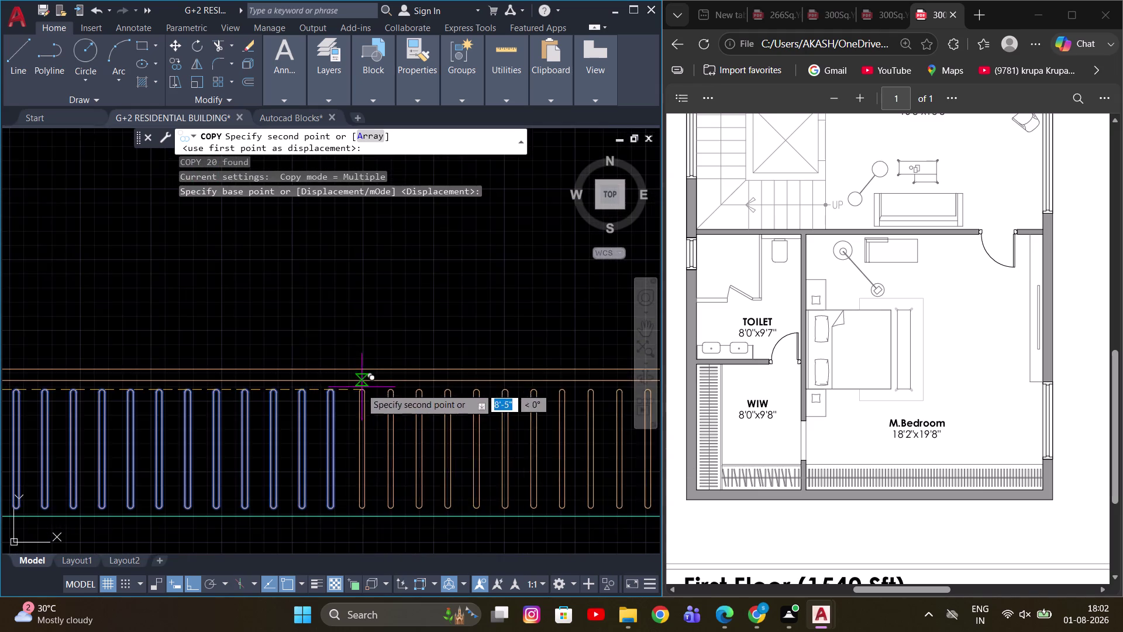
scroll(up, 3)
scroll(up, 3)
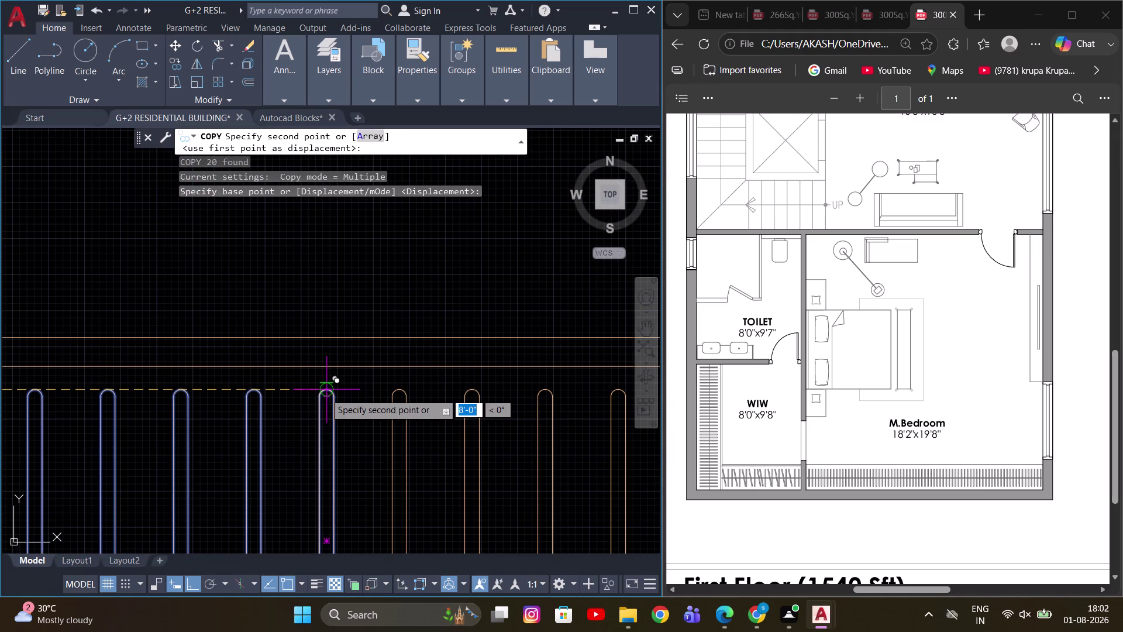
click(325, 393)
scroll(down, 3)
scroll(up, 3)
middle_drag(192, 335, 297, 357)
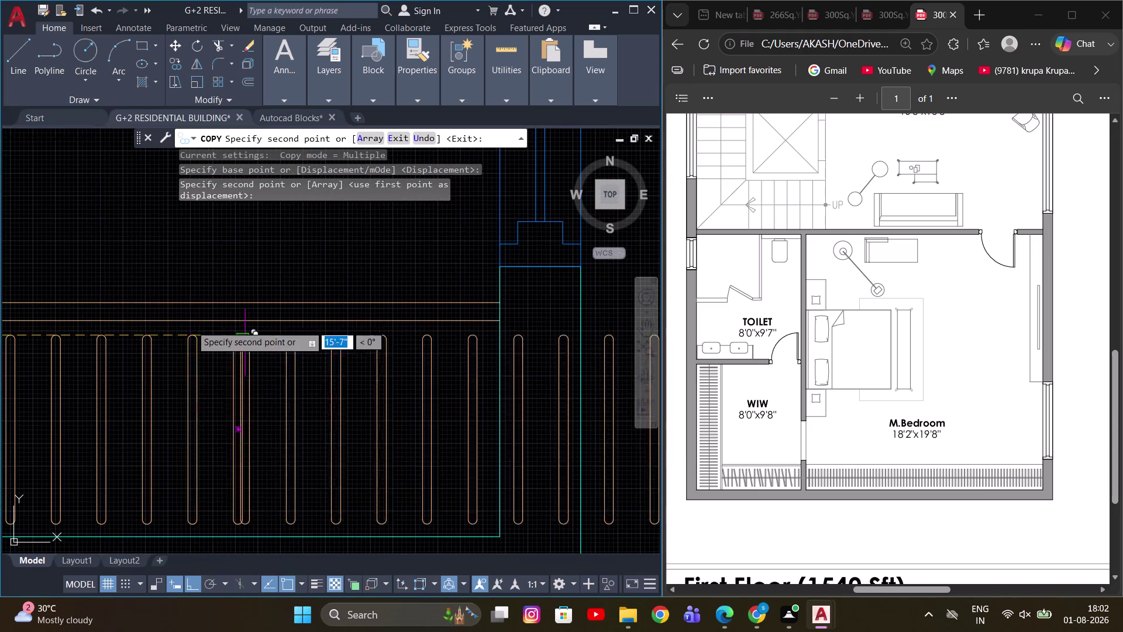
scroll(up, 3)
click(278, 351)
scroll(down, 3)
key(Escape)
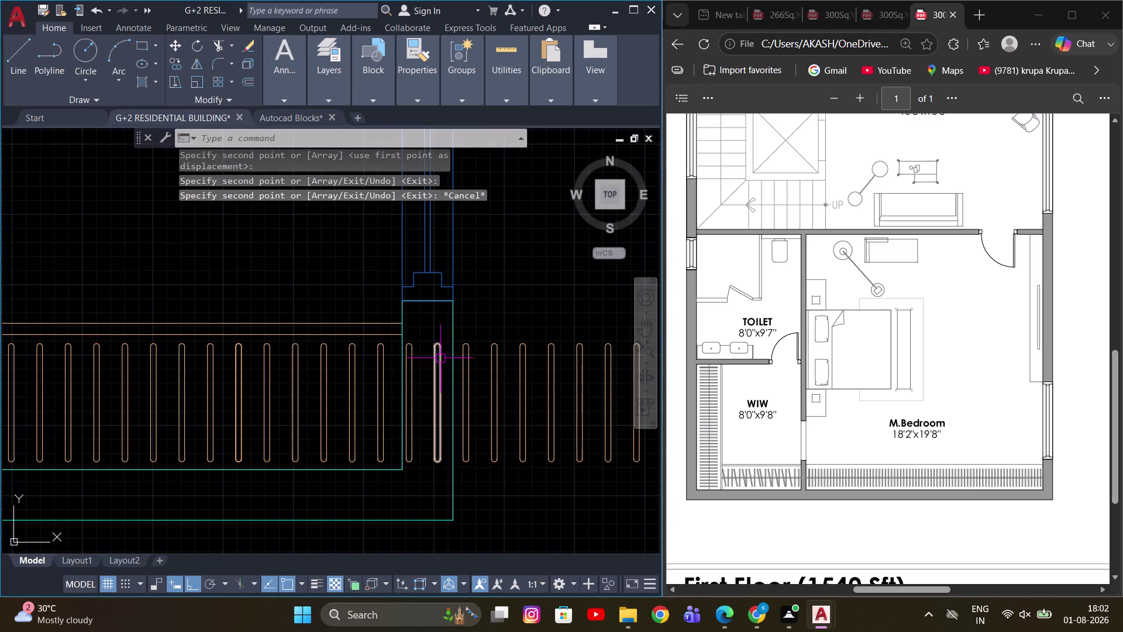
Window-select the surplus railing bars and erase them.
scroll(up, 3)
click(373, 330)
scroll(down, 3)
middle_drag(590, 420, 465, 419)
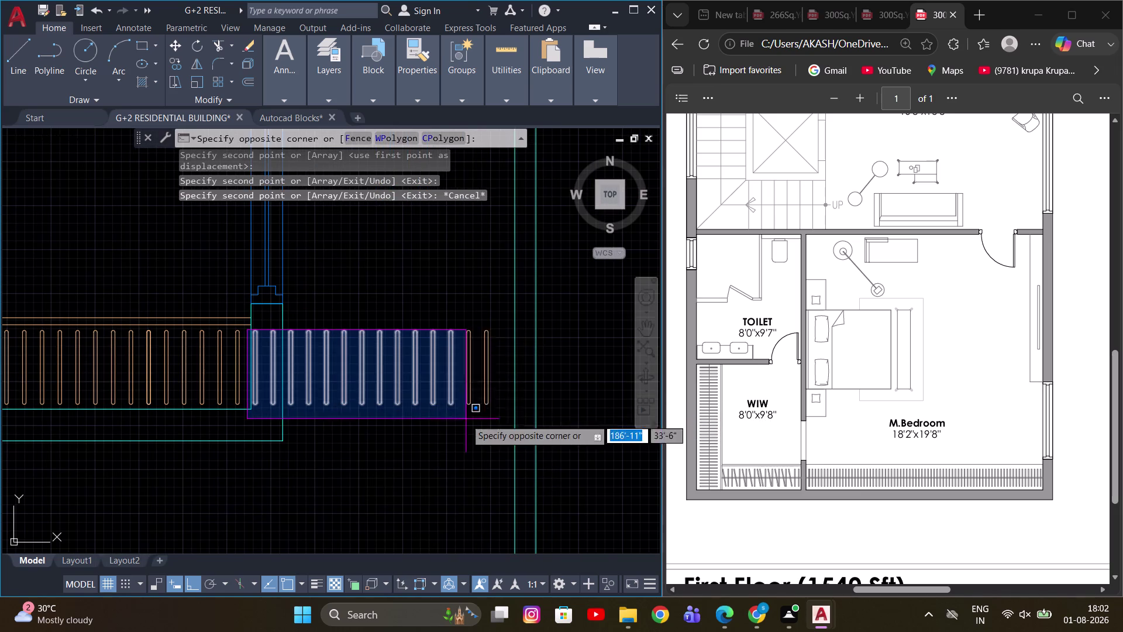
click(504, 423)
key(e)
key(space)
Erase a stray railing bar.
scroll(down, 3)
scroll(up, 3)
middle_drag(350, 359, 377, 359)
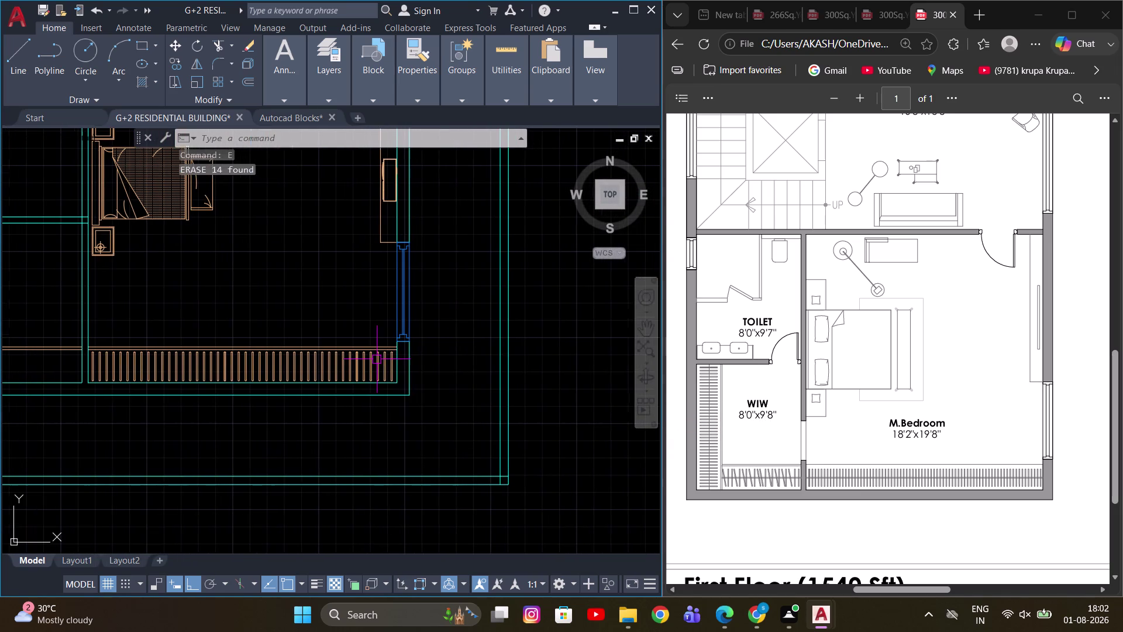
scroll(up, 3)
middle_drag(417, 374, 564, 383)
scroll(up, 3)
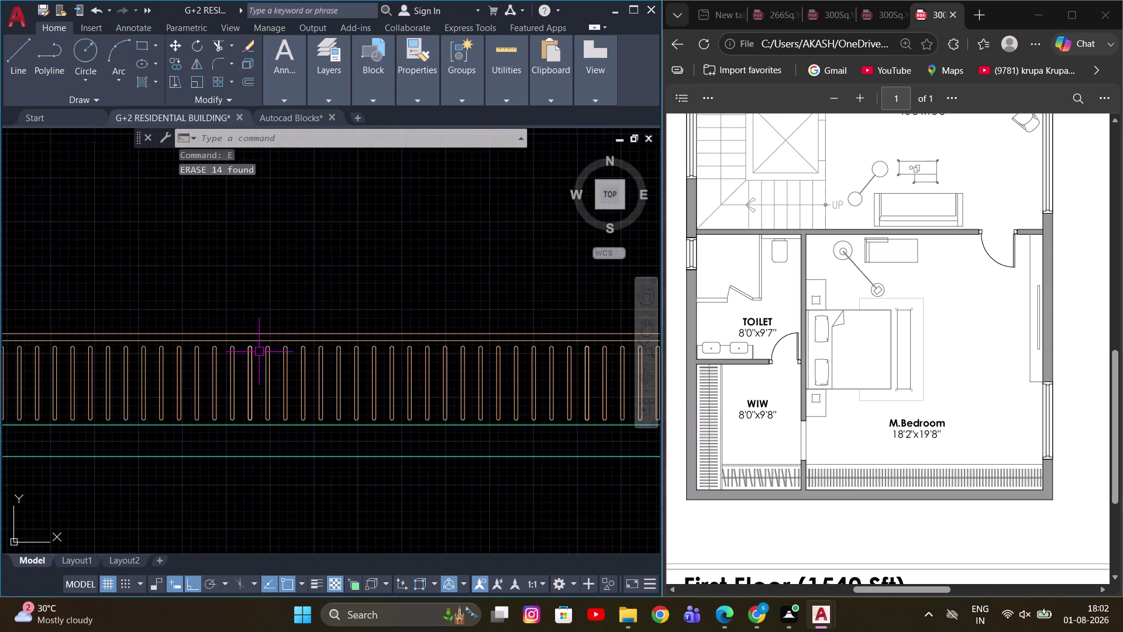
scroll(up, 3)
click(248, 357)
text(E)
key(space)
Erase another bar, undo that, then erase the bar at the railing end.
scroll(down, 3)
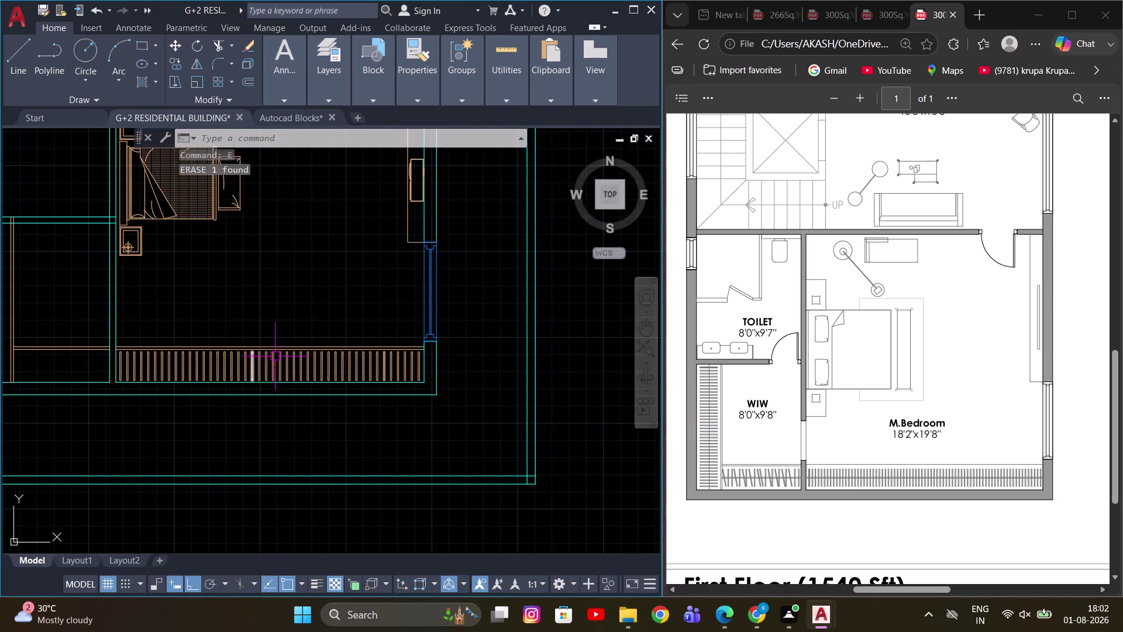
scroll(up, 3)
click(432, 353)
key(space)
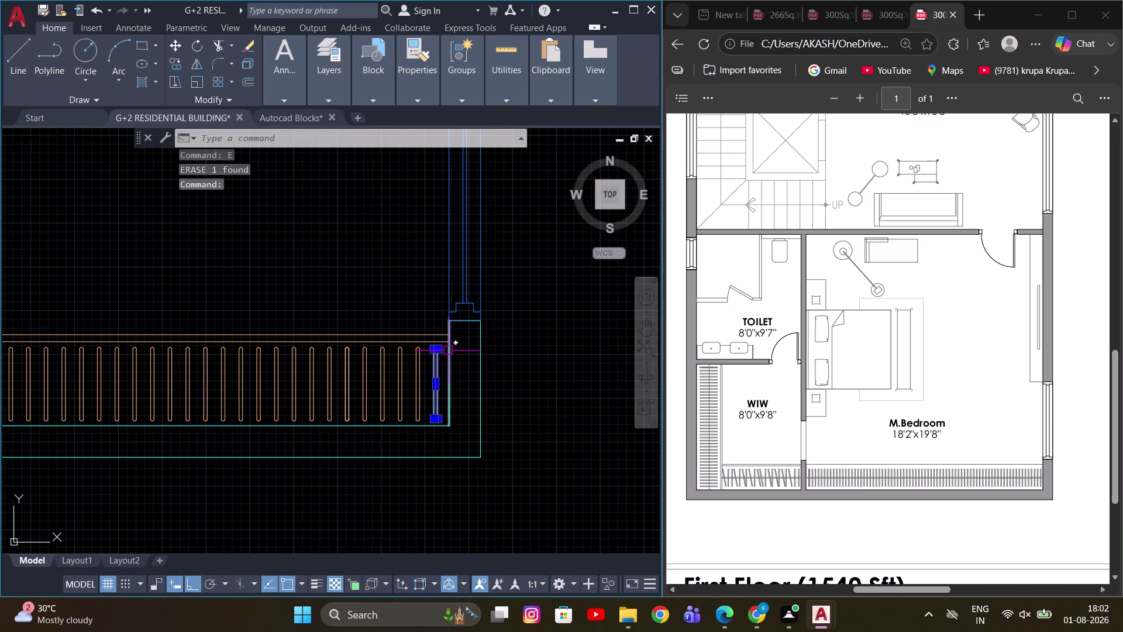
key(ctrl+z)
click(346, 356)
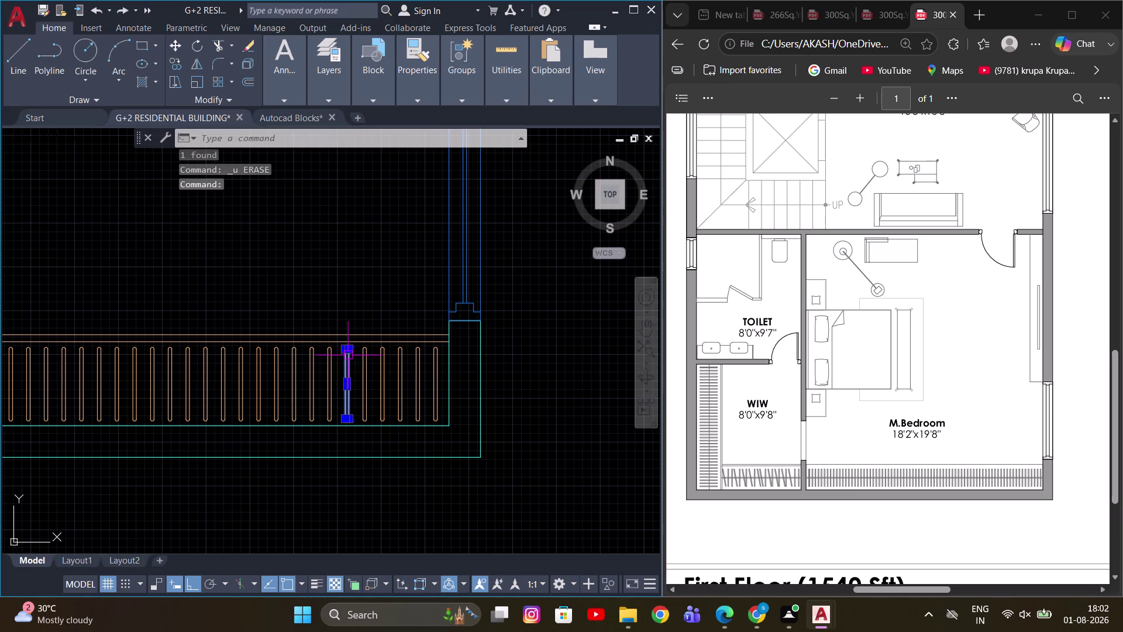
key(e)
key(space)
Pan along the railing and start a new line.
scroll(down, 3)
middle_drag(476, 391, 618, 395)
middle_drag(317, 348, 444, 358)
scroll(up, 3)
middle_drag(429, 385, 241, 360)
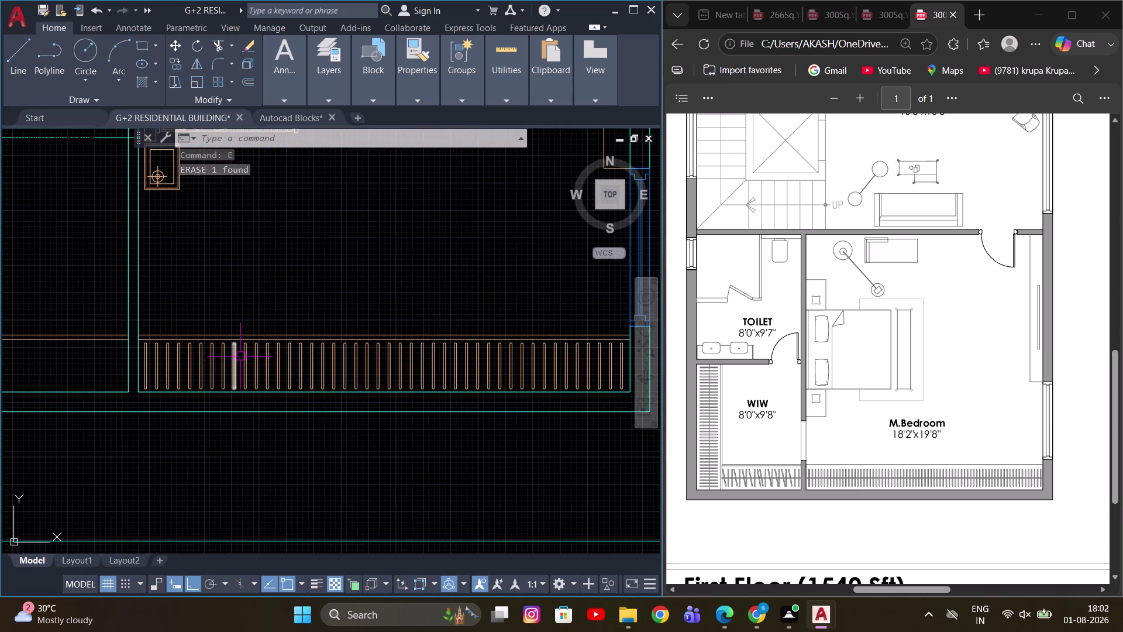
middle_drag(384, 356, 245, 352)
key(l)
key(space)
scroll(down, 3)
scroll(up, 3)
scroll(up, 3)
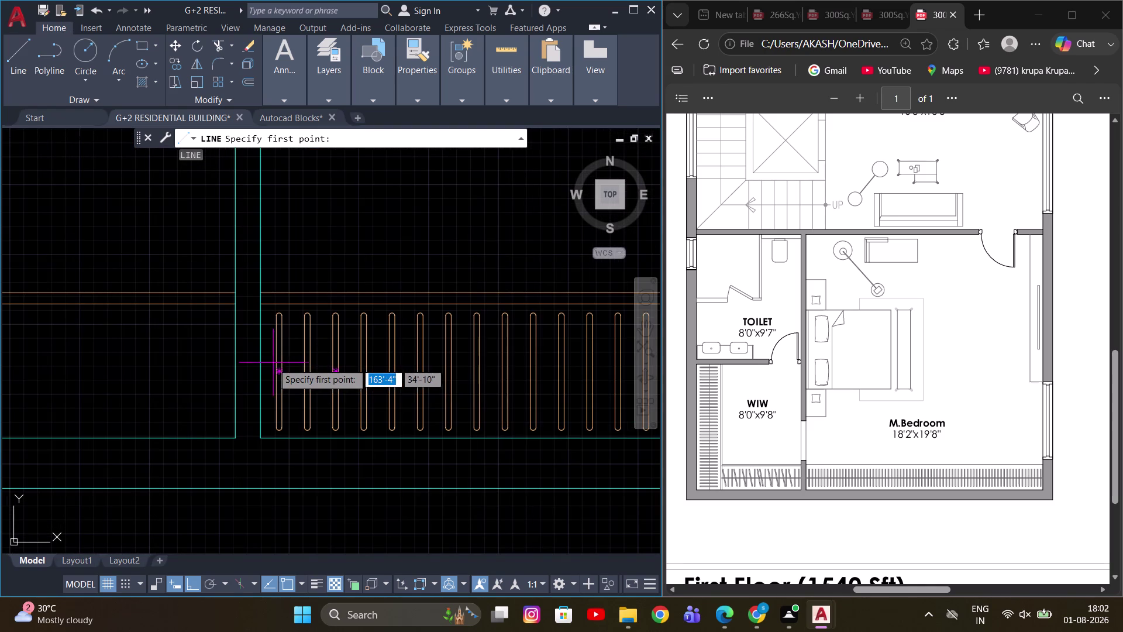
Draw a horizontal line across the row of railing bars.
scroll(up, 3)
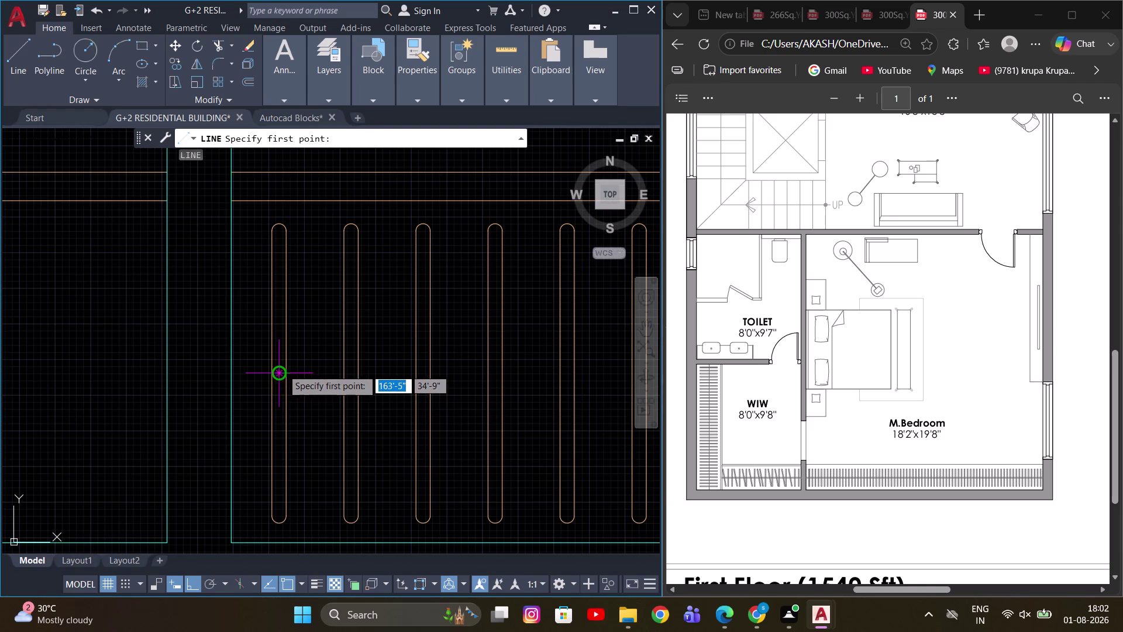
click(278, 370)
scroll(down, 3)
middle_drag(426, 363, 145, 365)
middle_drag(464, 359, 88, 355)
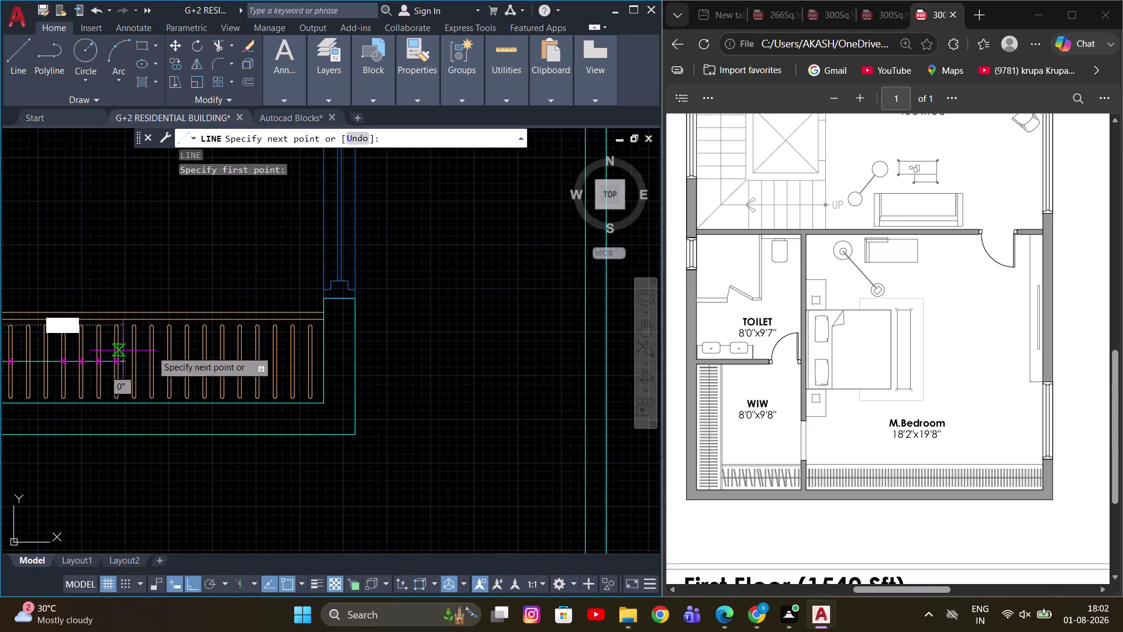
scroll(up, 3)
click(390, 376)
scroll(down, 3)
key(Escape)
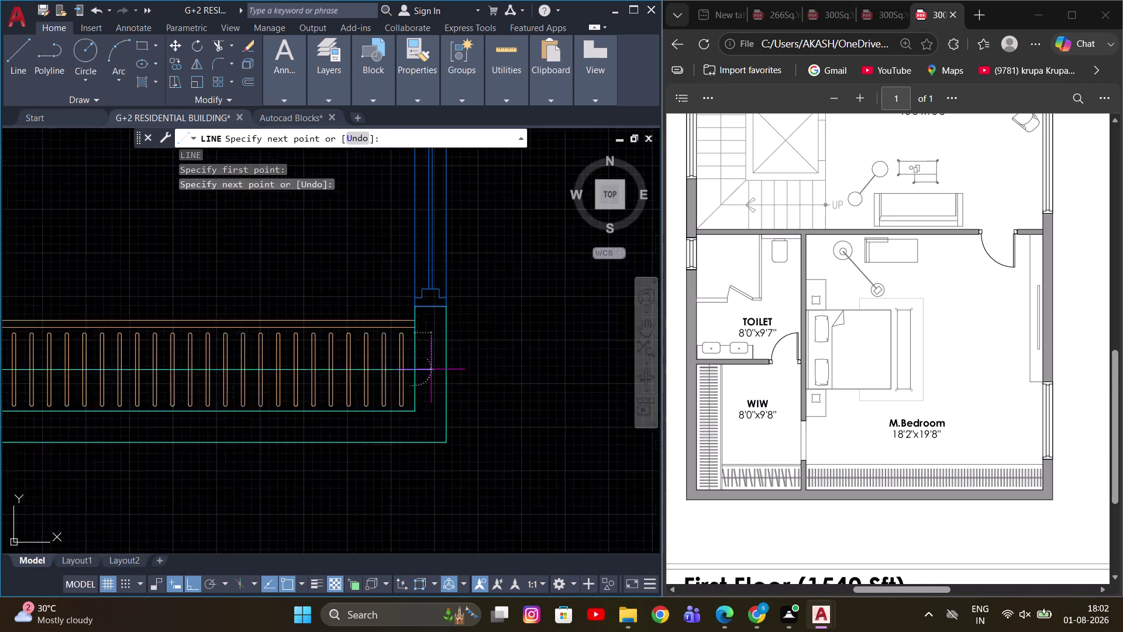
scroll(up, 3)
middle_drag(150, 356, 479, 355)
scroll(up, 3)
middle_drag(142, 382, 266, 379)
Try lengthening the new rail line with EXTEND.
key(e)
key(x)
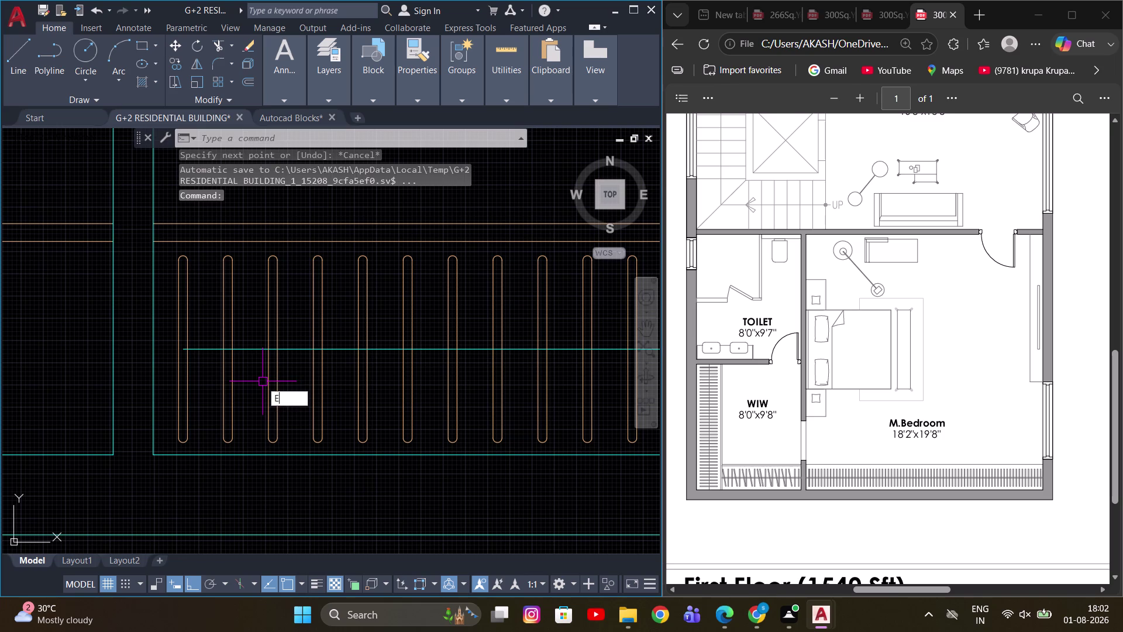
key(space)
click(202, 350)
key(Escape)
key(space)
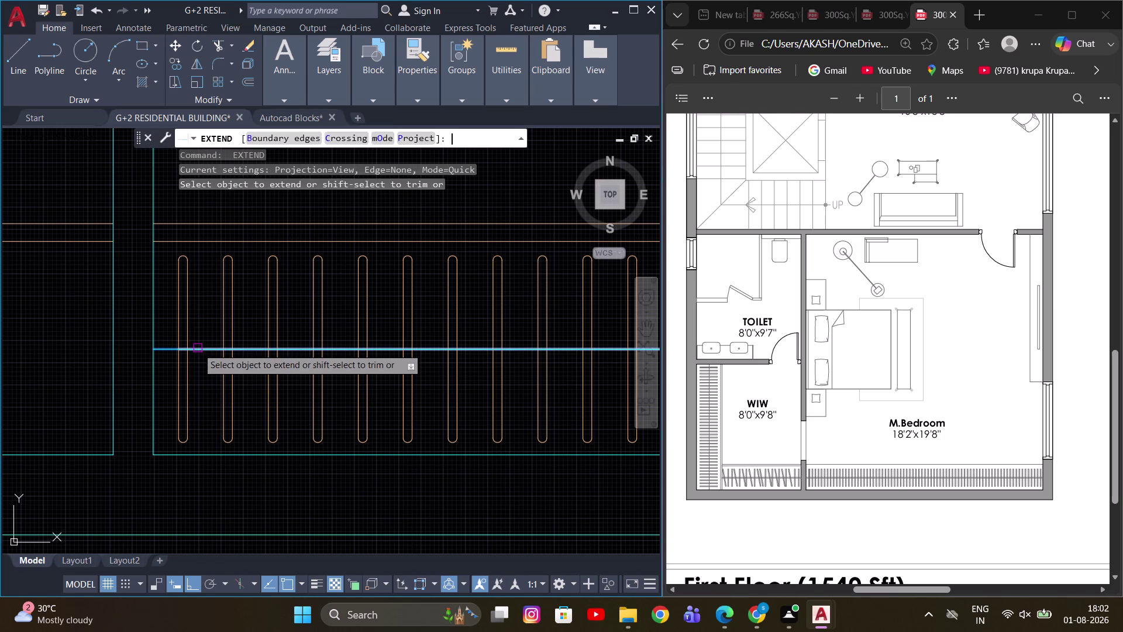
click(197, 348)
key(Escape)
scroll(down, 3)
scroll(up, 3)
key(space)
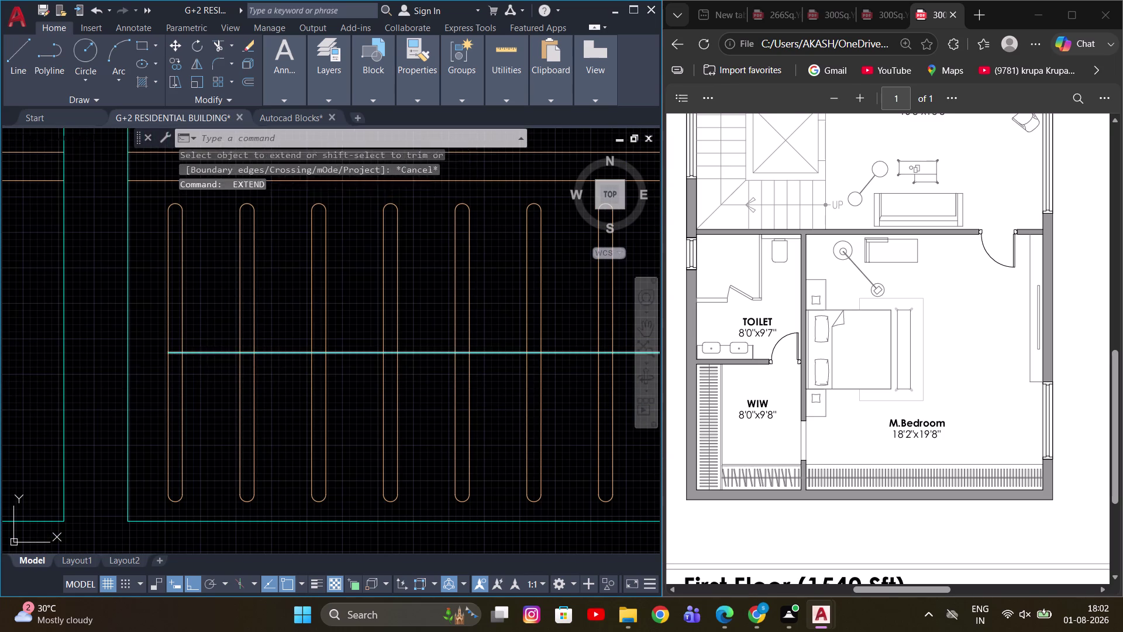
click(197, 354)
Match the new line's properties to a railing bar on the furniture layer.
key(Escape)
key(m)
key(a)
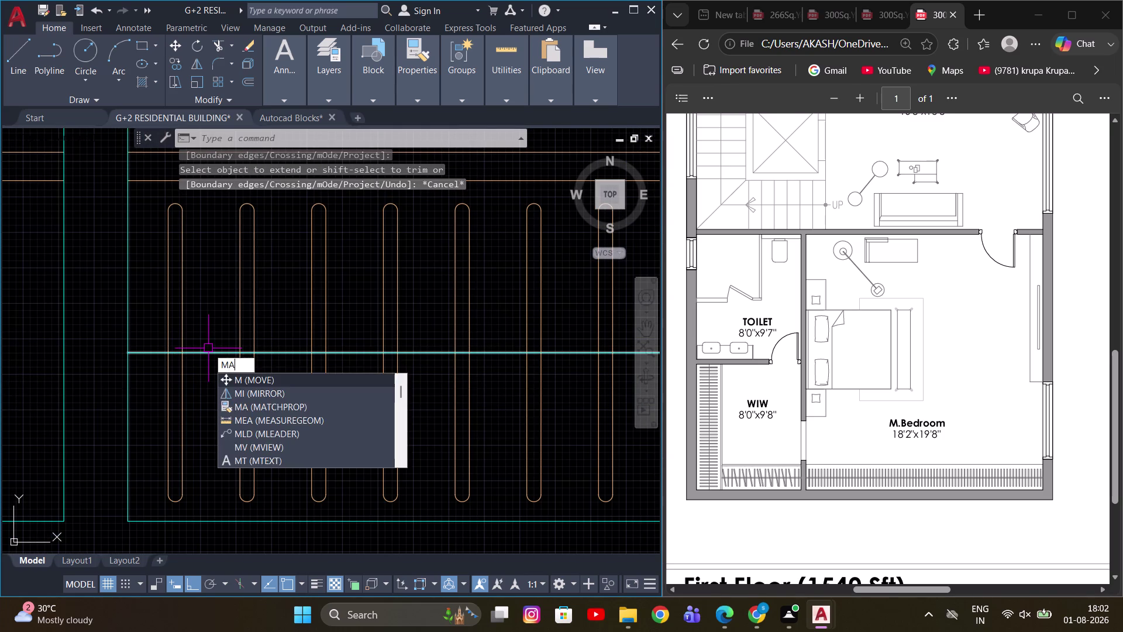
key(space)
click(186, 310)
click(207, 352)
scroll(down, 3)
key(Escape)
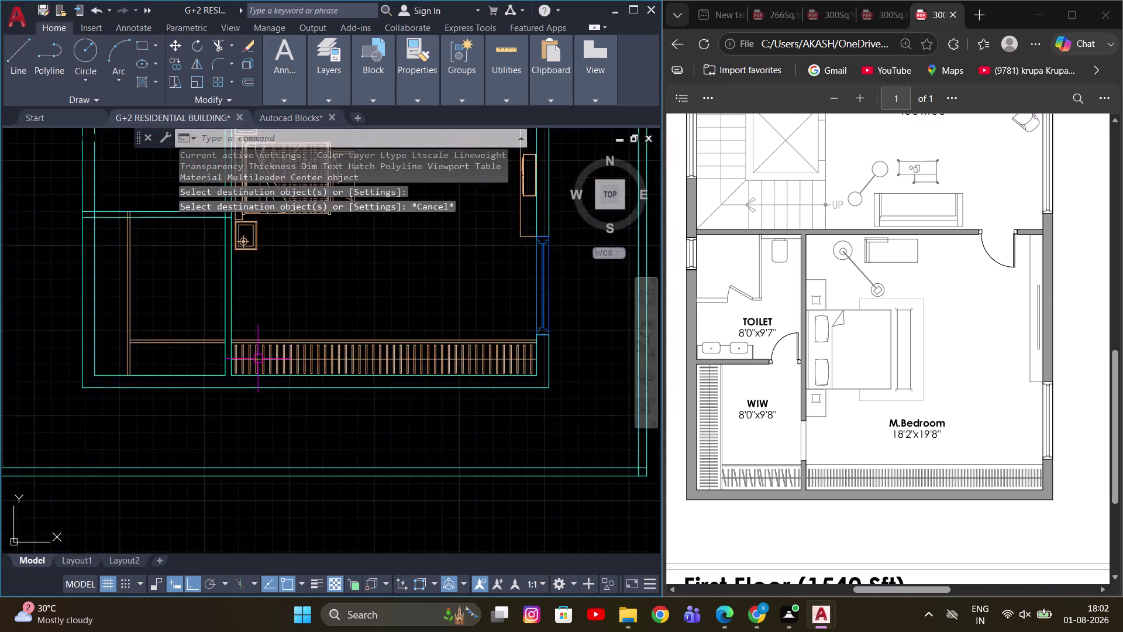
scroll(down, 3)
scroll(up, 3)
middle_drag(304, 359, 453, 370)
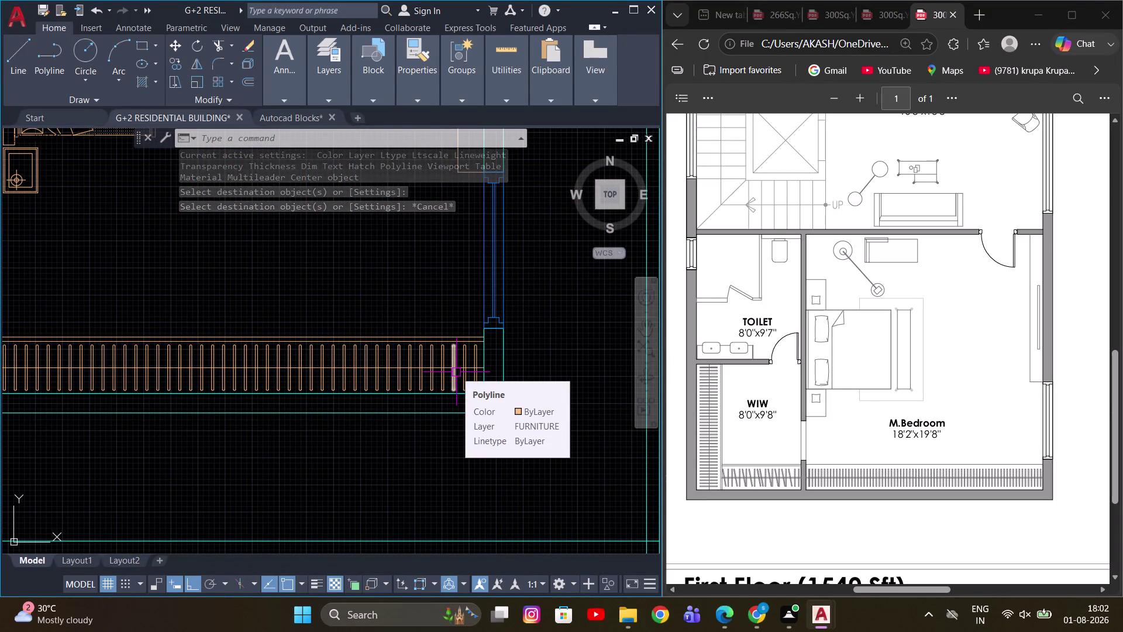
Offset the rail line by 0.5 to form the second rail.
key(Escape)
scroll(up, 3)
scroll(up, 3)
middle_drag(397, 350, 383, 379)
key(o)
key(Return)
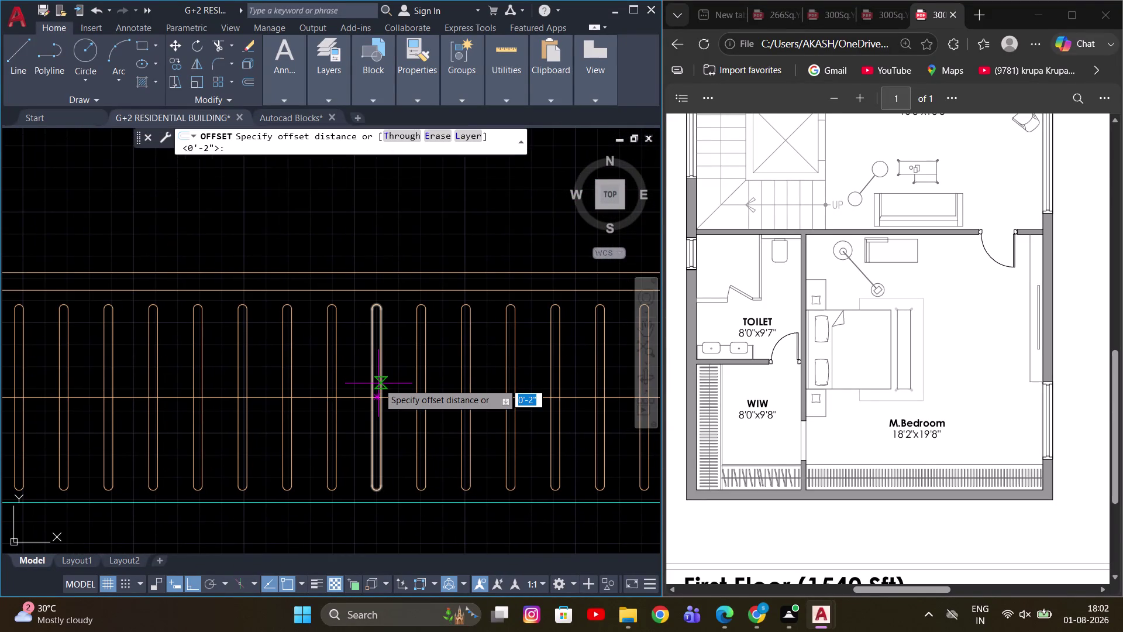
text(0.5)
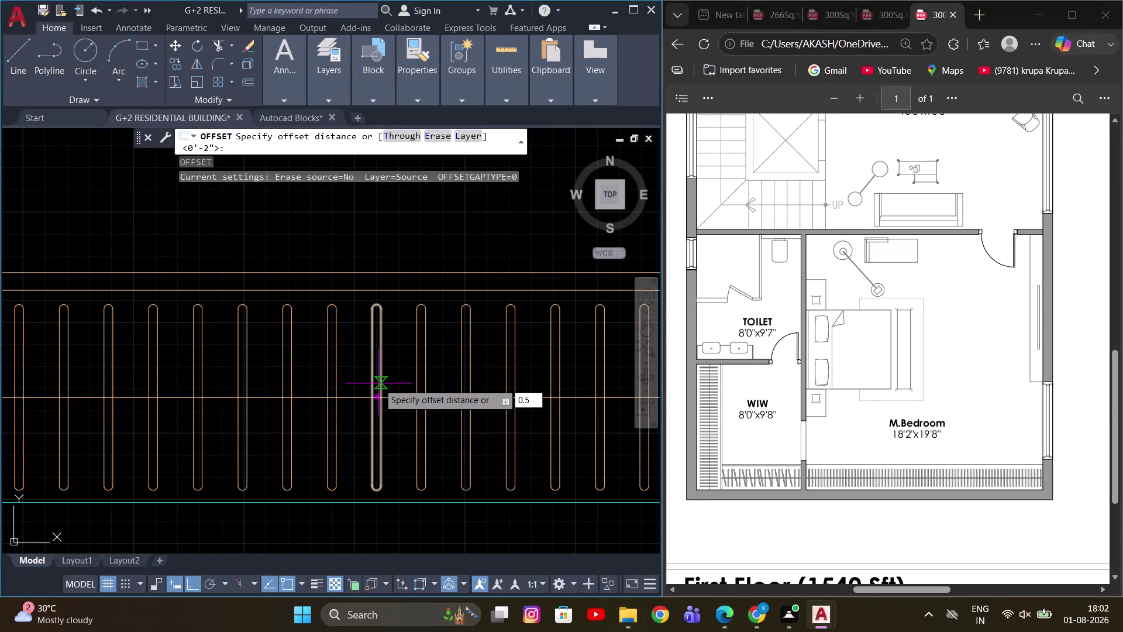
key(Return)
click(398, 399)
click(408, 355)
scroll(up, 3)
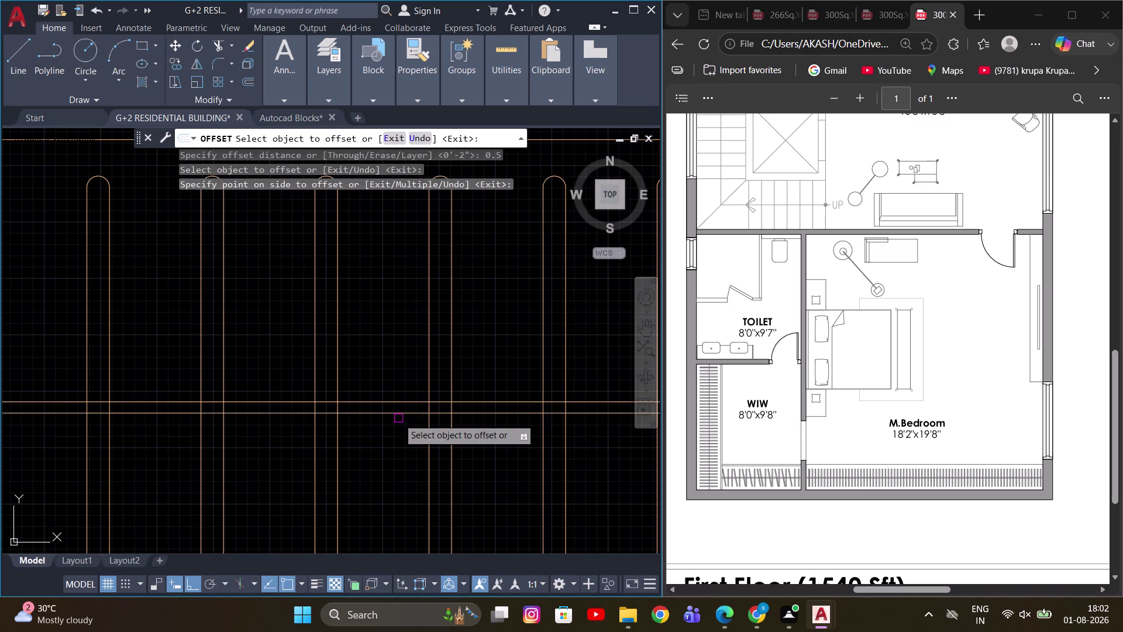
click(398, 418)
click(399, 416)
click(394, 469)
key(Escape)
scroll(up, 3)
Erase the stray horizontal line beside the rail.
drag(379, 418, 371, 409)
click(321, 371)
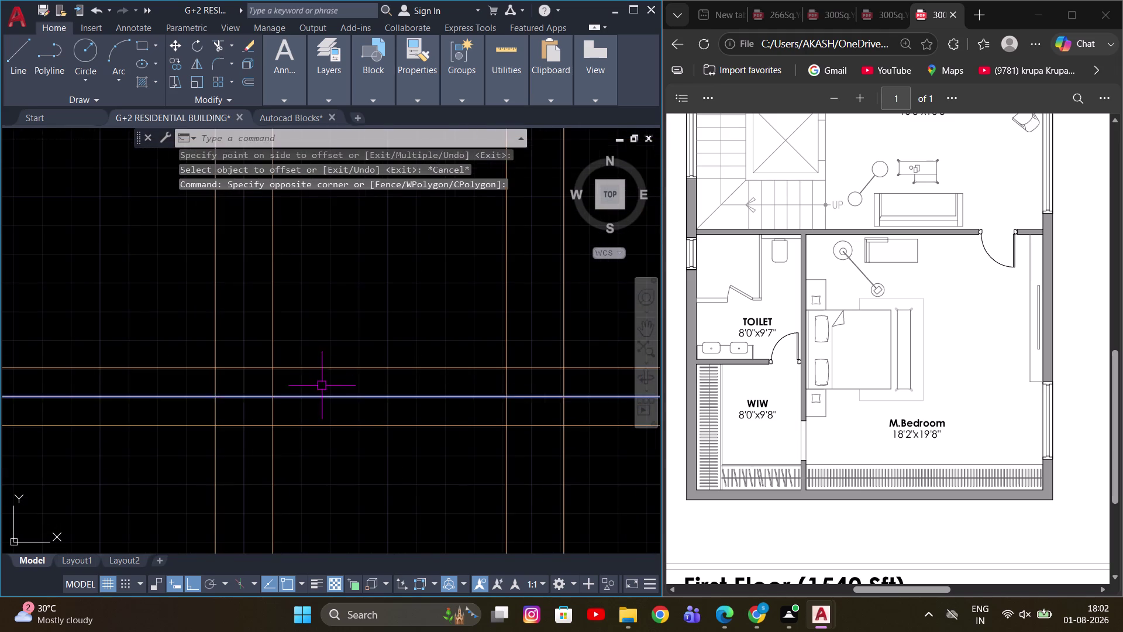
scroll(down, 3)
key(e)
scroll(down, 3)
key(space)
Erase another extra line near the bedroom railing.
middle_drag(339, 386, 493, 413)
scroll(up, 3)
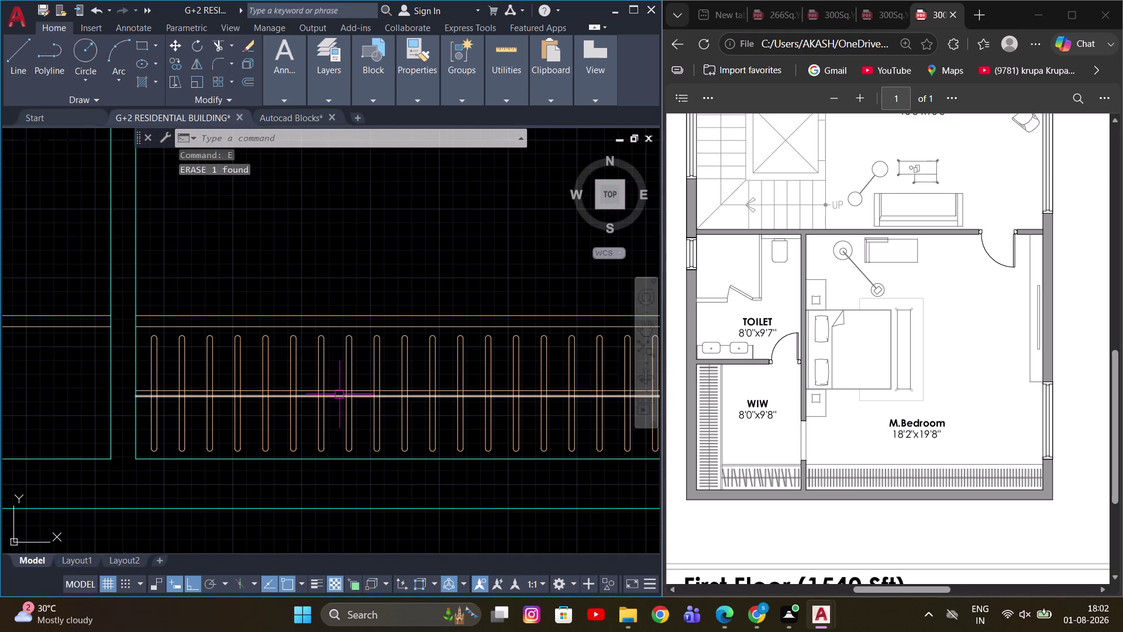
middle_drag(338, 394, 326, 409)
middle_drag(317, 418, 367, 416)
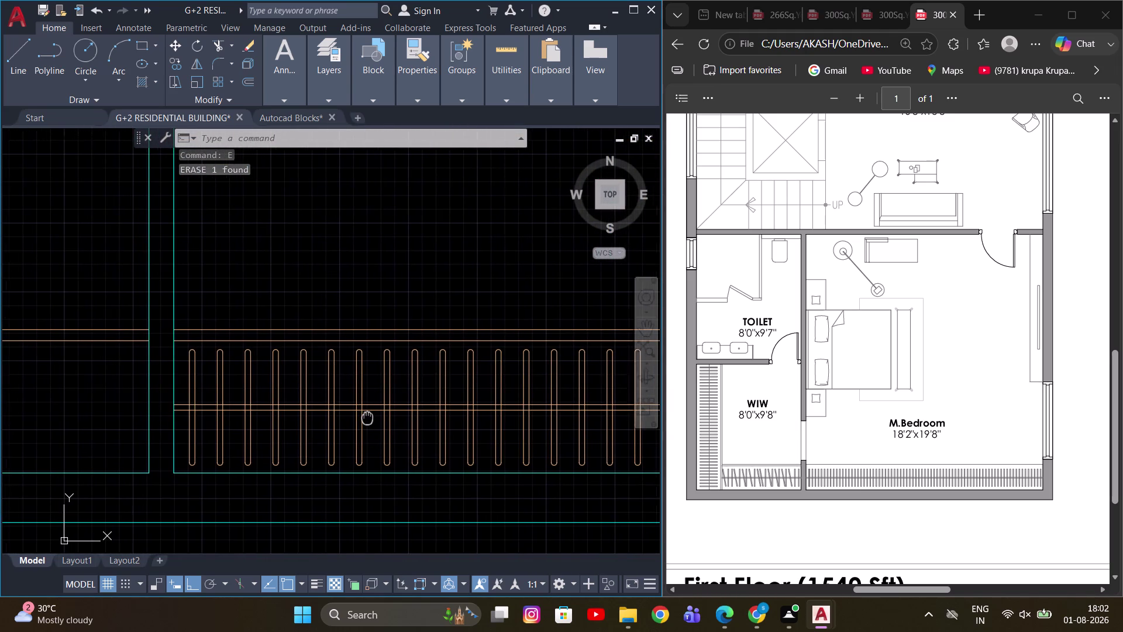
middle_drag(367, 417, 375, 416)
scroll(down, 3)
middle_drag(378, 387, 434, 400)
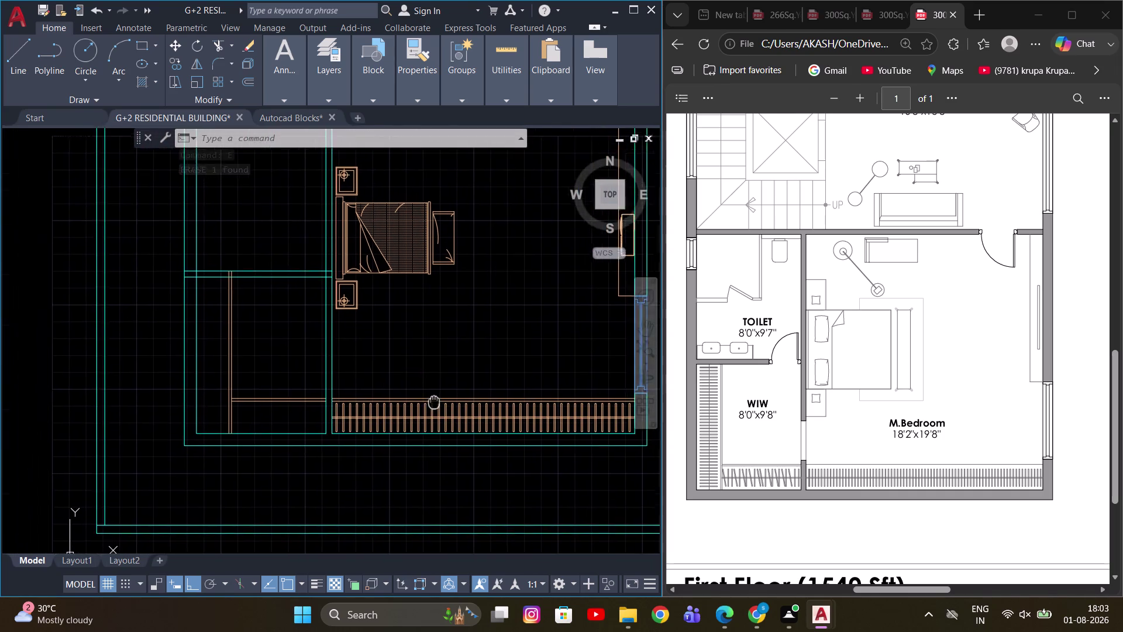
middle_drag(434, 400, 443, 406)
scroll(up, 3)
scroll(up, 3)
click(344, 409)
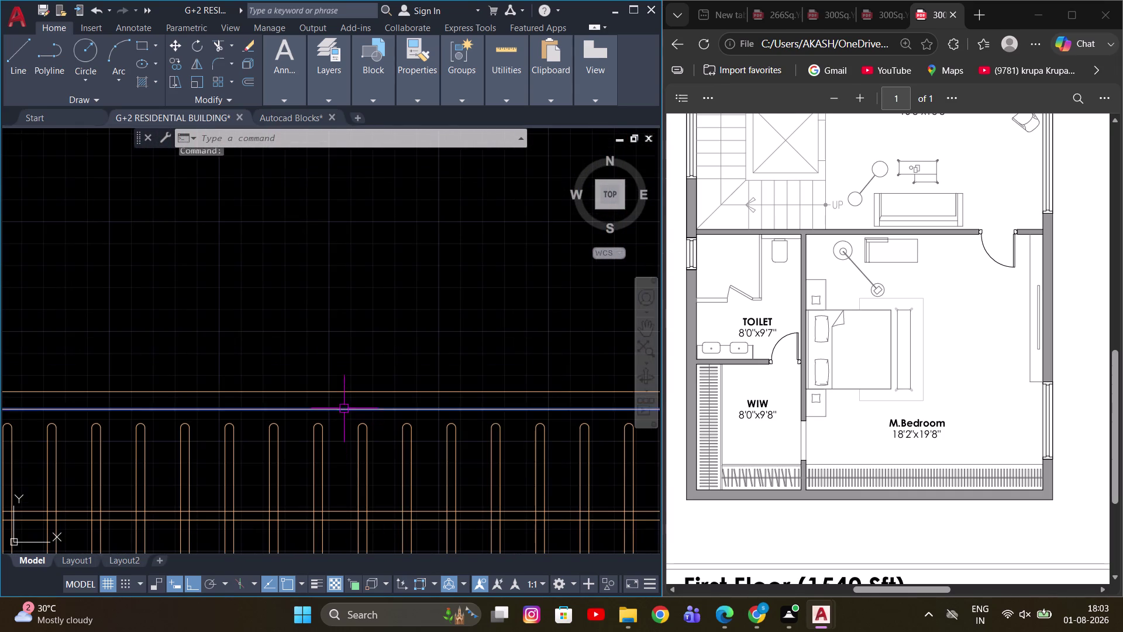
scroll(down, 3)
key(e)
key(space)
scroll(down, 3)
scroll(up, 3)
Pan around the bedroom and upper floor to review the plan.
middle_drag(434, 363, 472, 374)
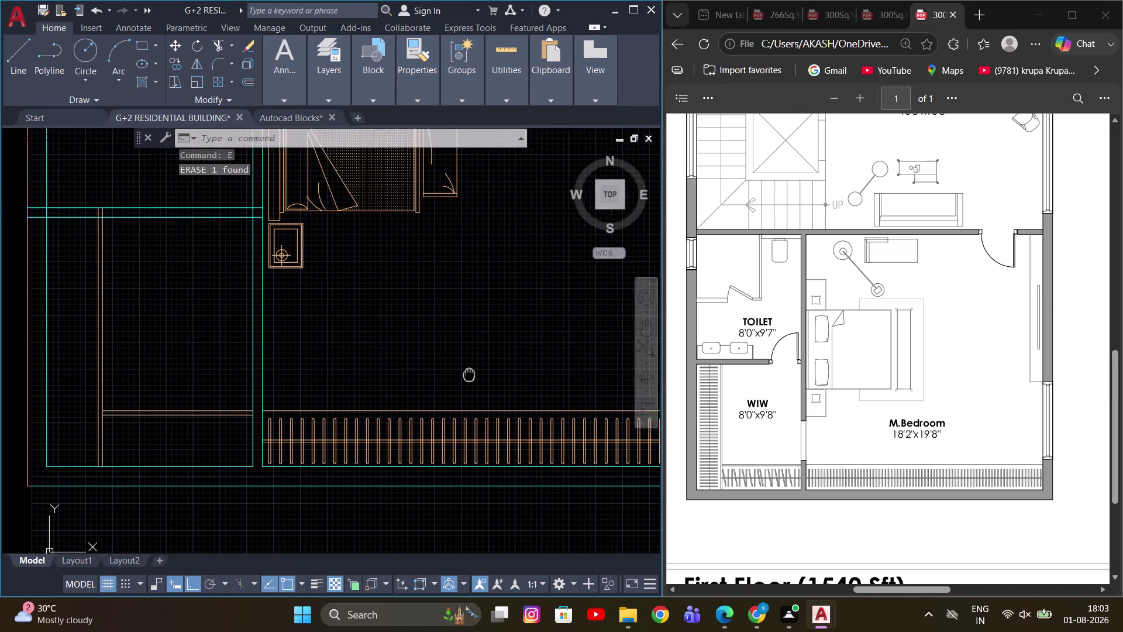
middle_drag(472, 374, 469, 412)
middle_drag(372, 417, 488, 418)
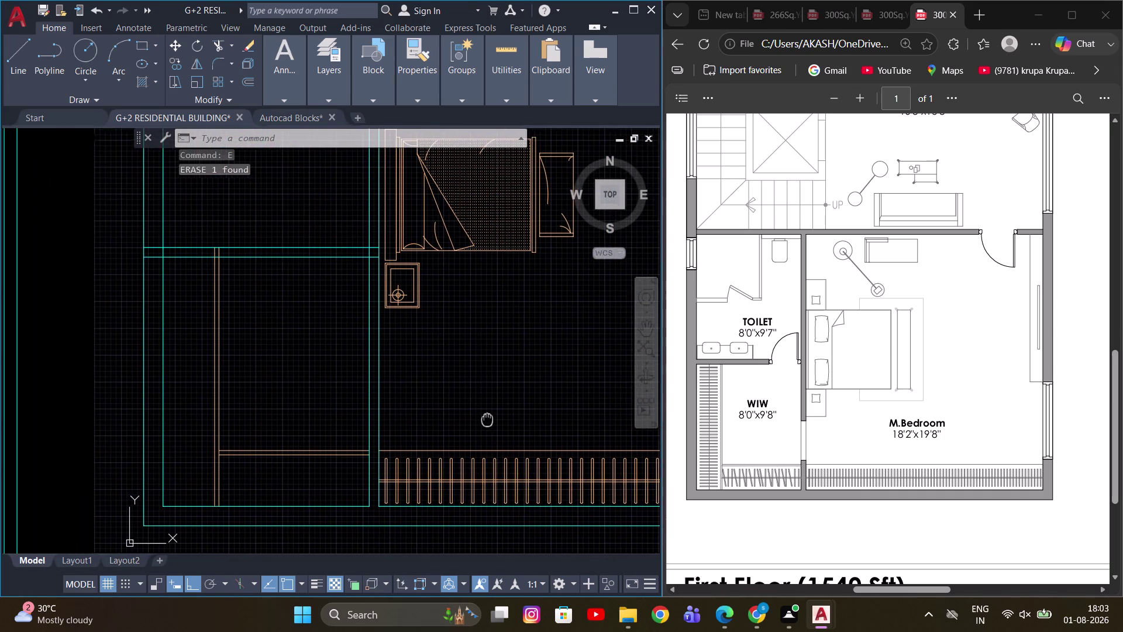
middle_drag(487, 418, 489, 418)
scroll(down, 3)
middle_drag(369, 418, 516, 414)
scroll(up, 3)
scroll(down, 3)
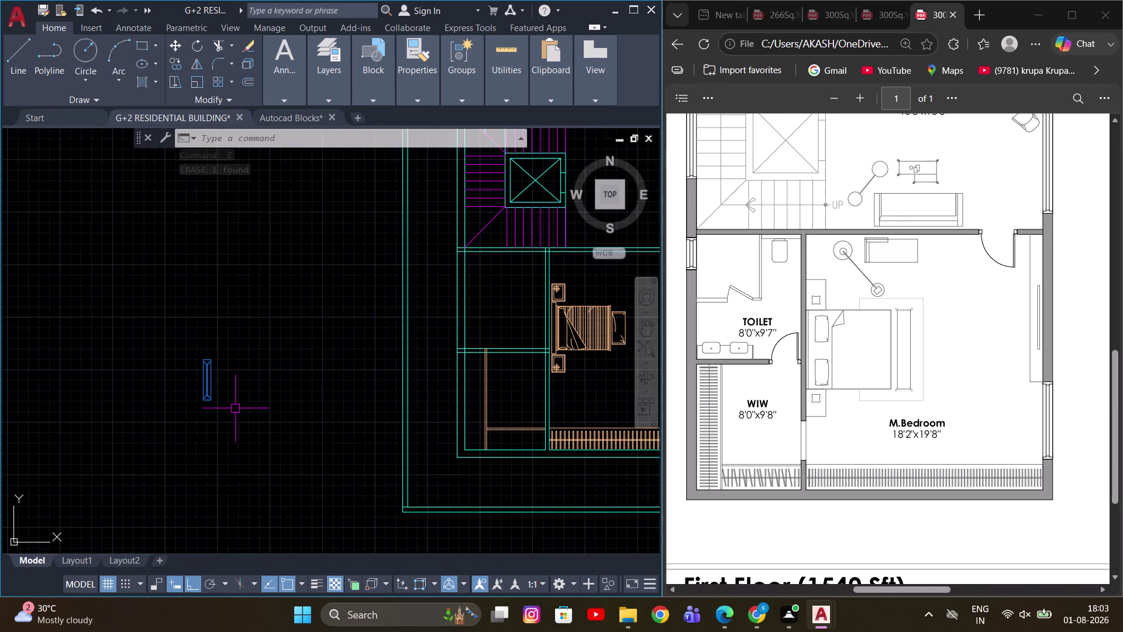
Select the column of 24 rounded slats beside the side railing.
middle_drag(245, 403, 411, 384)
scroll(down, 3)
scroll(up, 3)
middle_drag(247, 429, 344, 326)
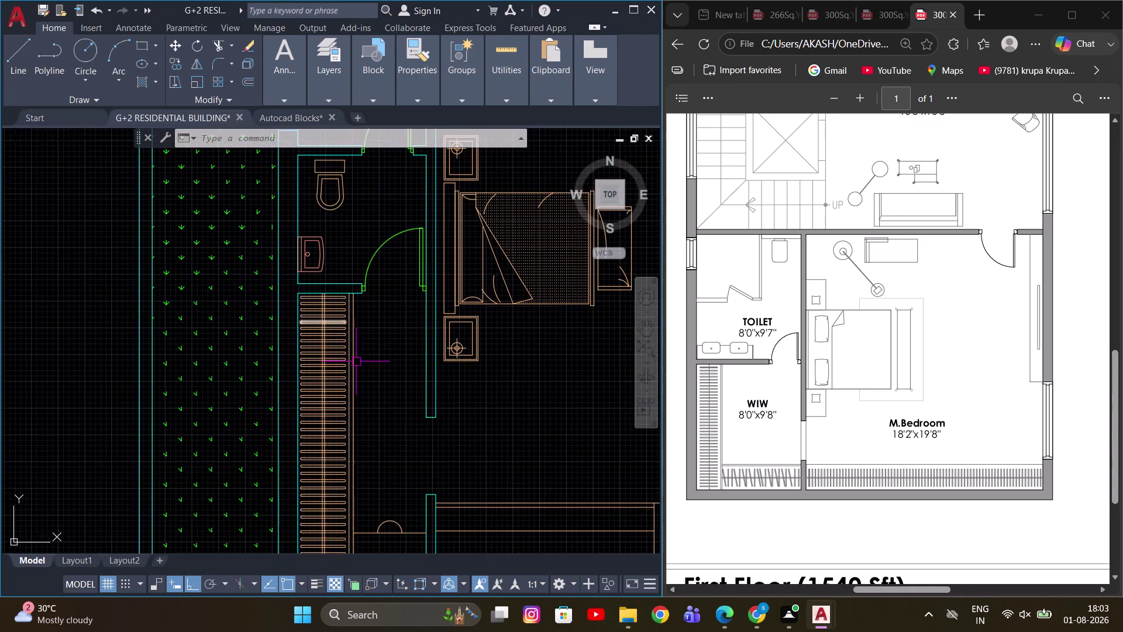
middle_drag(345, 488, 400, 329)
scroll(up, 3)
scroll(up, 3)
click(428, 461)
scroll(down, 3)
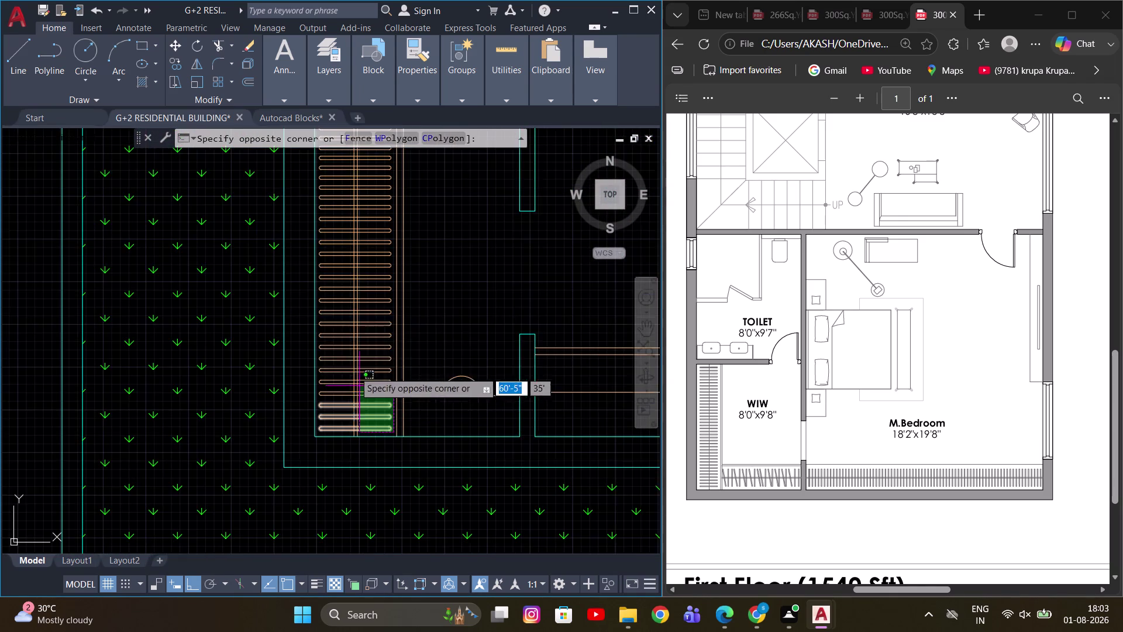
middle_drag(338, 310, 364, 405)
click(359, 281)
middle_drag(386, 447, 366, 384)
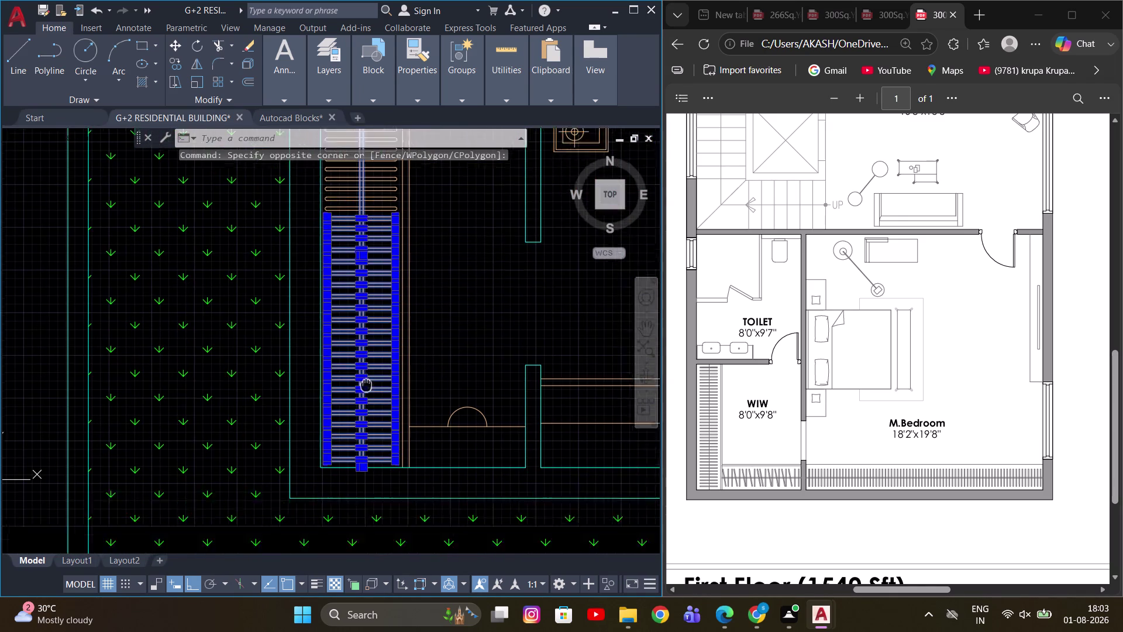
middle_drag(366, 384, 351, 345)
scroll(up, 3)
scroll(up, 3)
middle_drag(342, 352, 301, 441)
Copy the 24 selected slats to a new position using CO.
text(C)
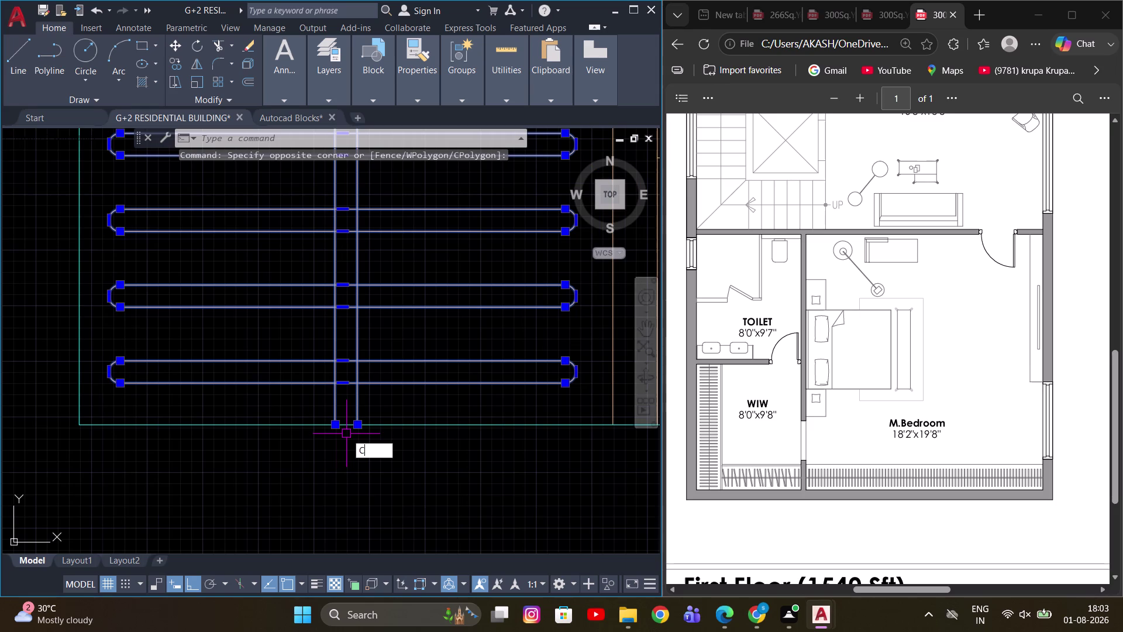
text(O)
key(space)
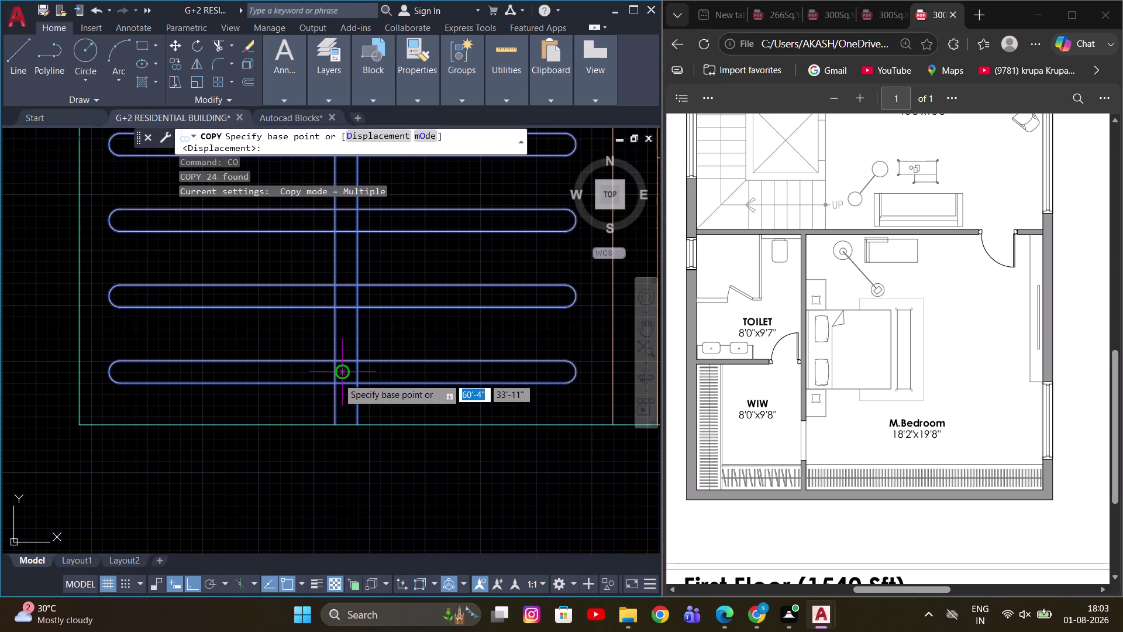
click(338, 378)
scroll(down, 3)
middle_drag(464, 346, 165, 372)
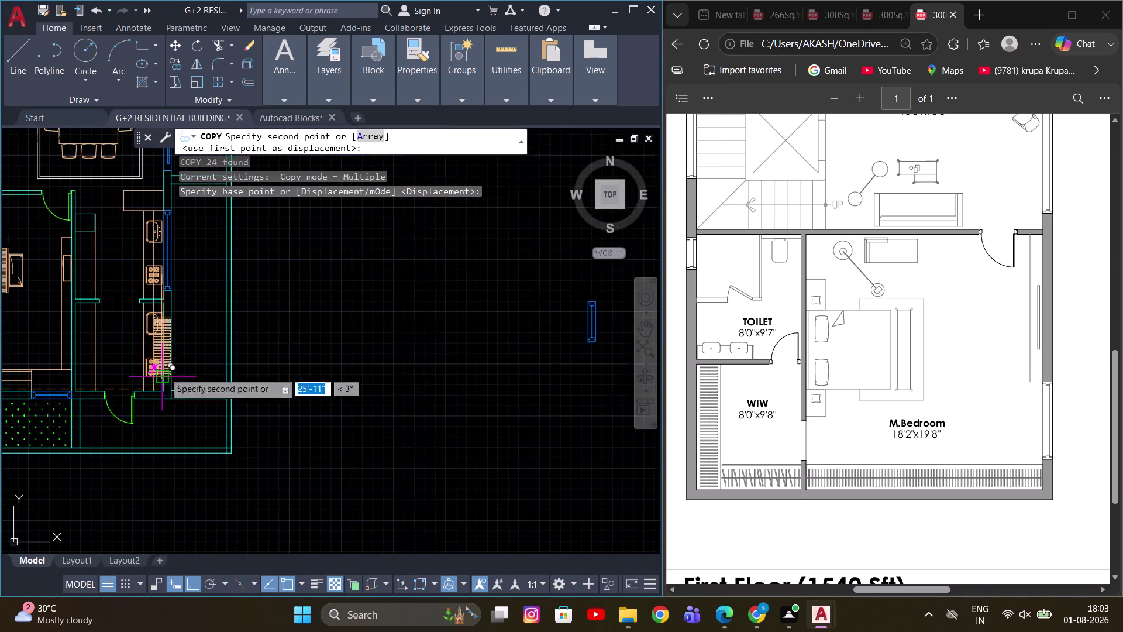
middle_drag(457, 362, 104, 370)
scroll(up, 3)
middle_drag(418, 369, 16, 368)
scroll(up, 3)
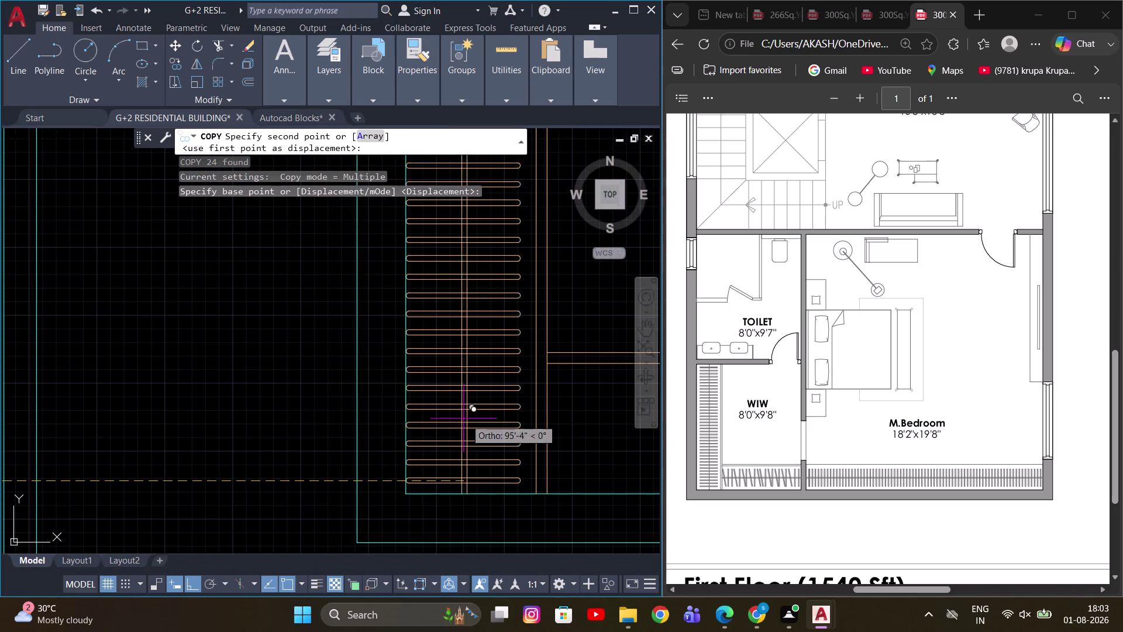
scroll(up, 3)
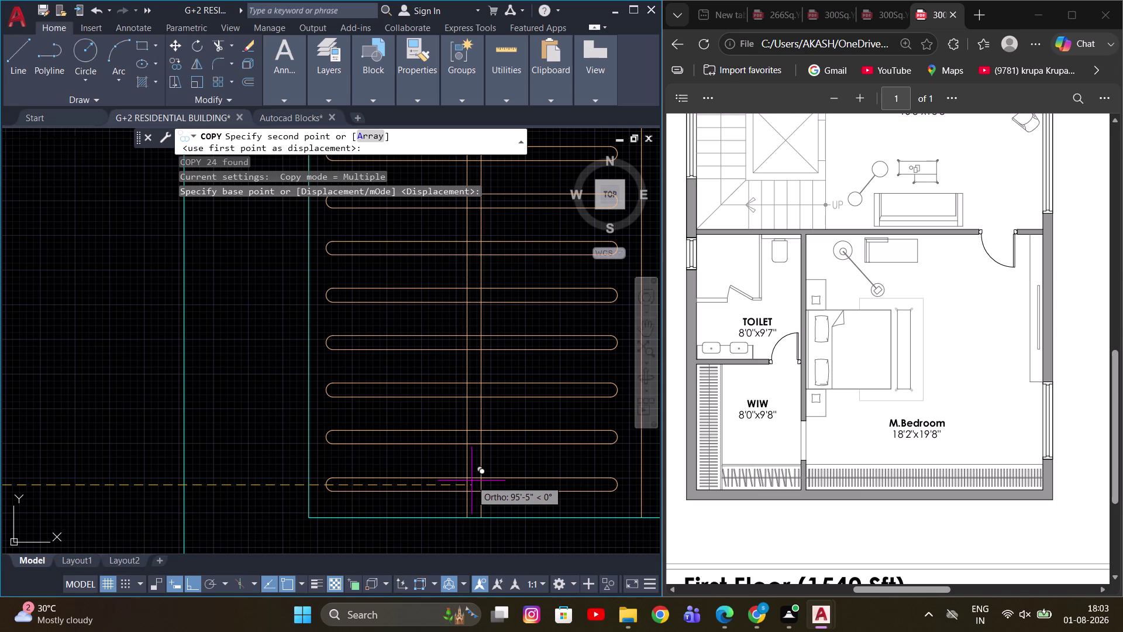
click(471, 480)
scroll(down, 3)
scroll(up, 3)
key(Escape)
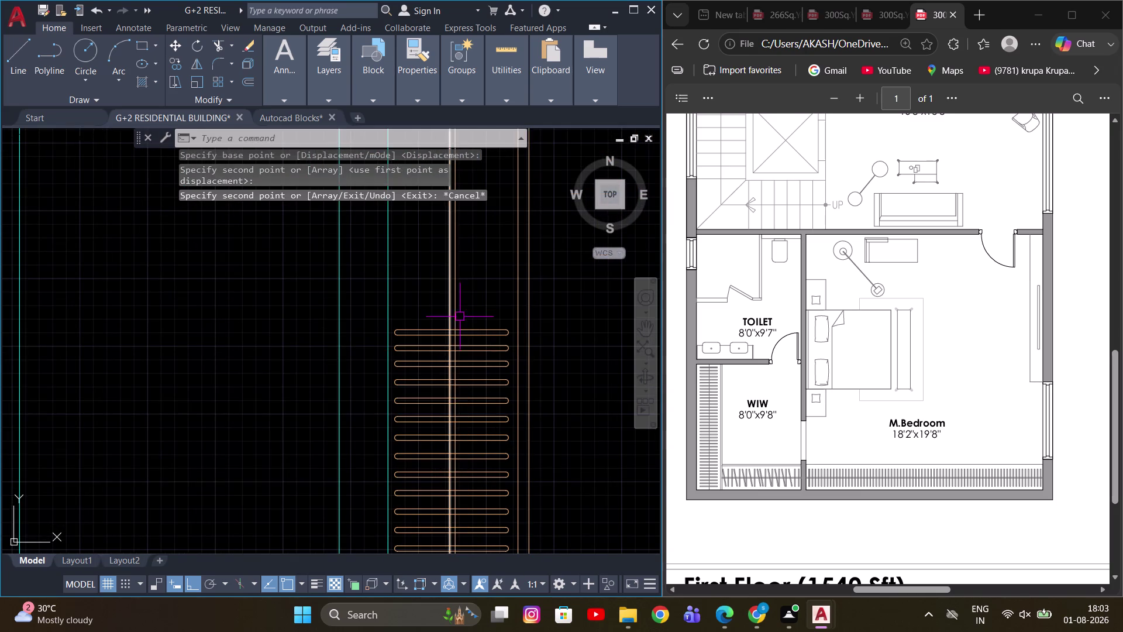
Copy 19 lower slats upward to place them above the stack.
drag(504, 308, 493, 371)
scroll(down, 3)
scroll(up, 3)
click(477, 501)
middle_drag(534, 412, 444, 425)
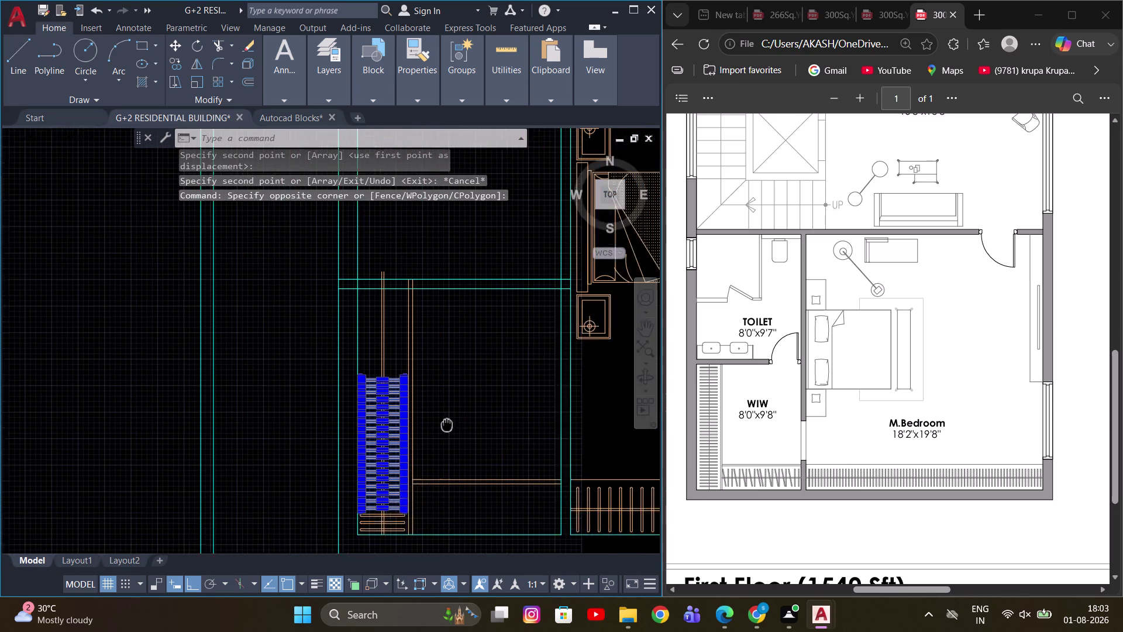
middle_drag(444, 426, 434, 427)
key(c)
key(o)
key(space)
click(441, 433)
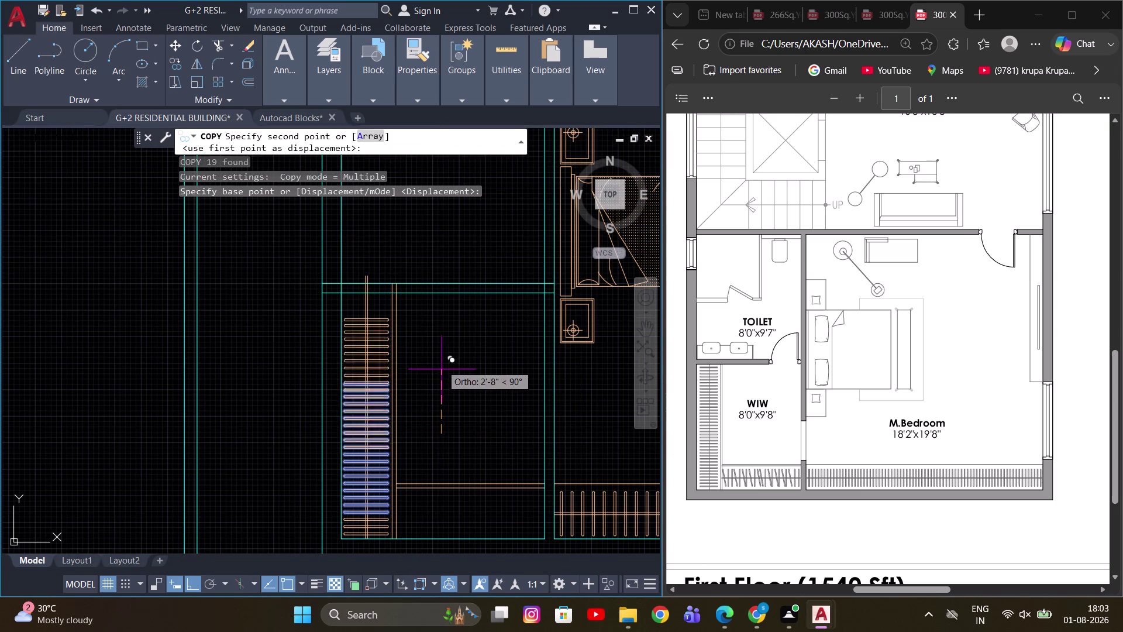
scroll(up, 3)
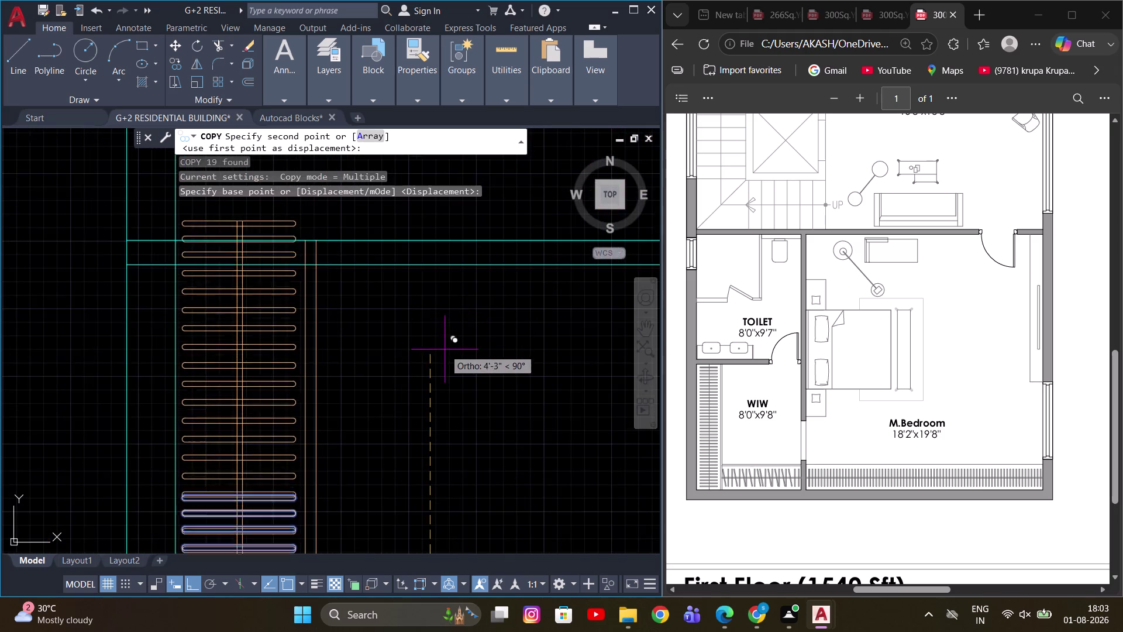
scroll(down, 3)
scroll(up, 3)
scroll(down, 3)
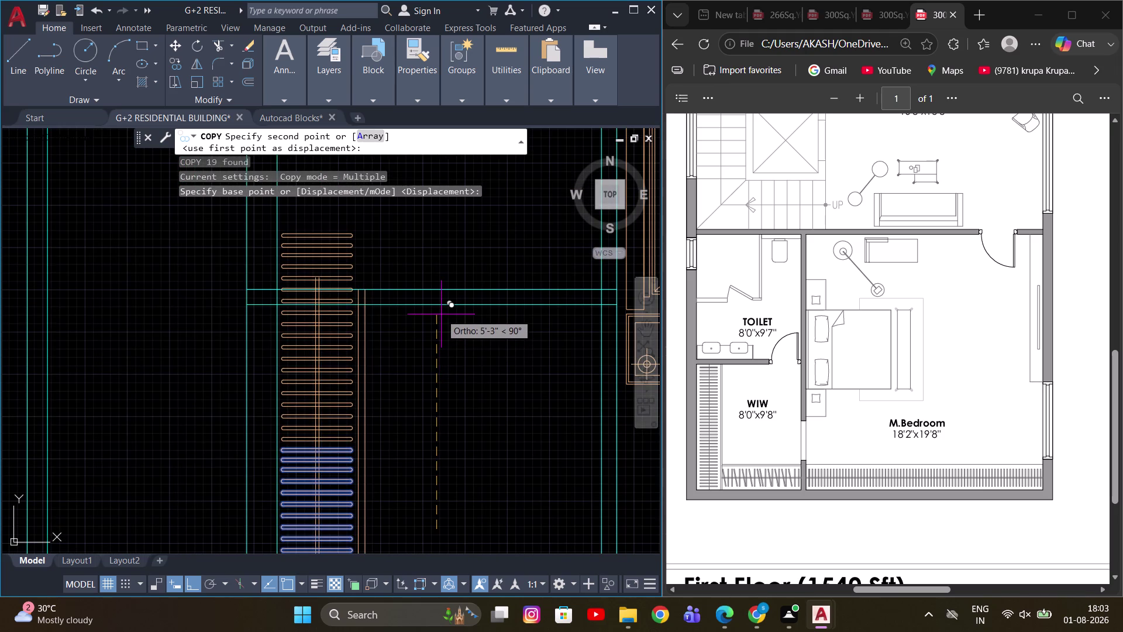
scroll(up, 3)
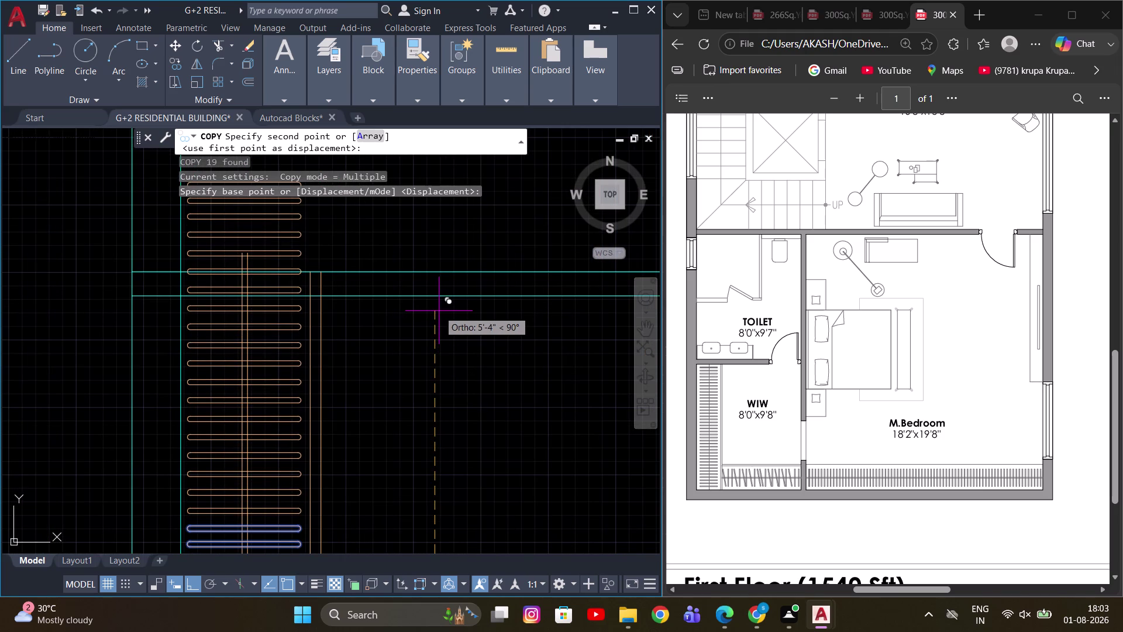
click(439, 311)
key(Escape)
Select the eight overlapping duplicate slats near the wardrobe rail.
scroll(up, 3)
middle_drag(304, 282, 338, 362)
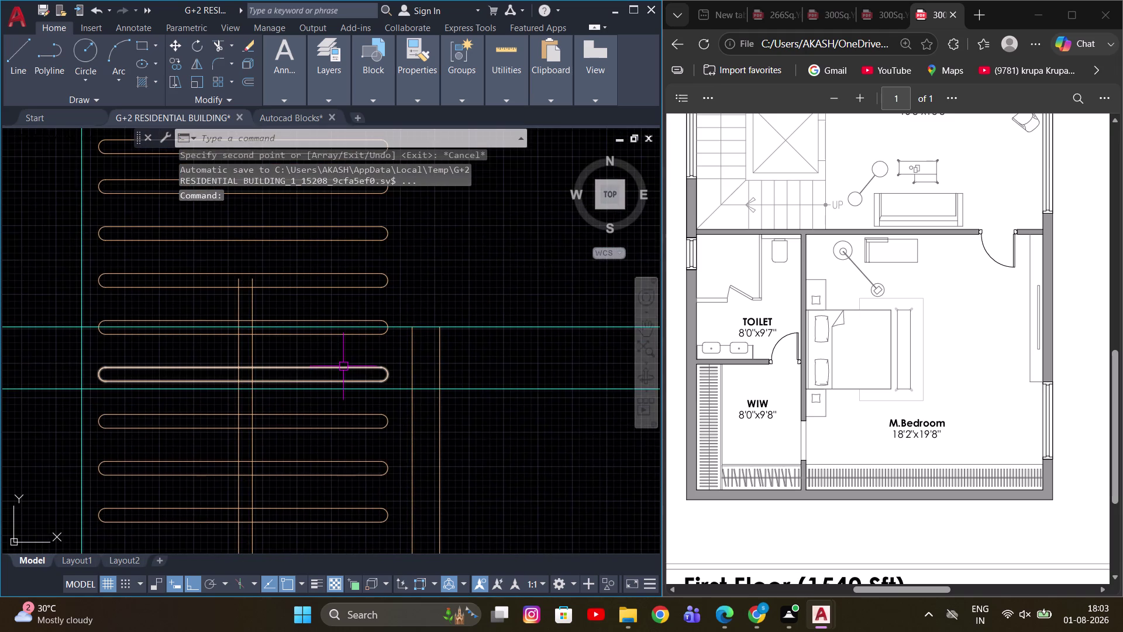
scroll(down, 3)
drag(365, 357, 357, 363)
click(349, 368)
scroll(up, 3)
drag(377, 325, 368, 336)
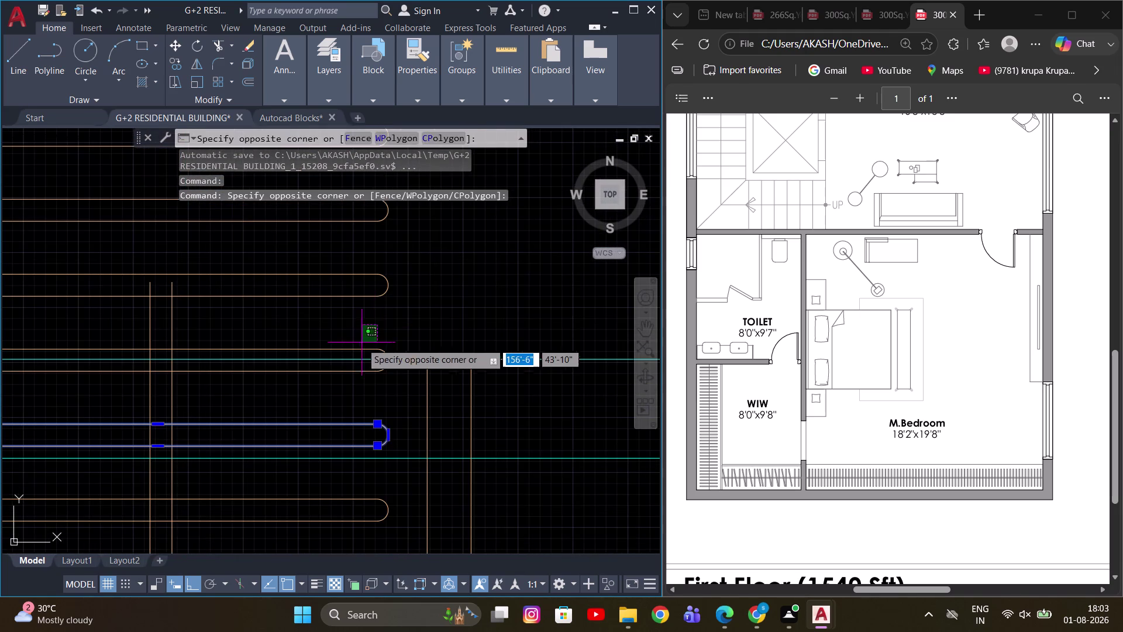
click(354, 348)
scroll(down, 3)
scroll(up, 3)
click(353, 359)
scroll(down, 3)
middle_drag(401, 323, 454, 376)
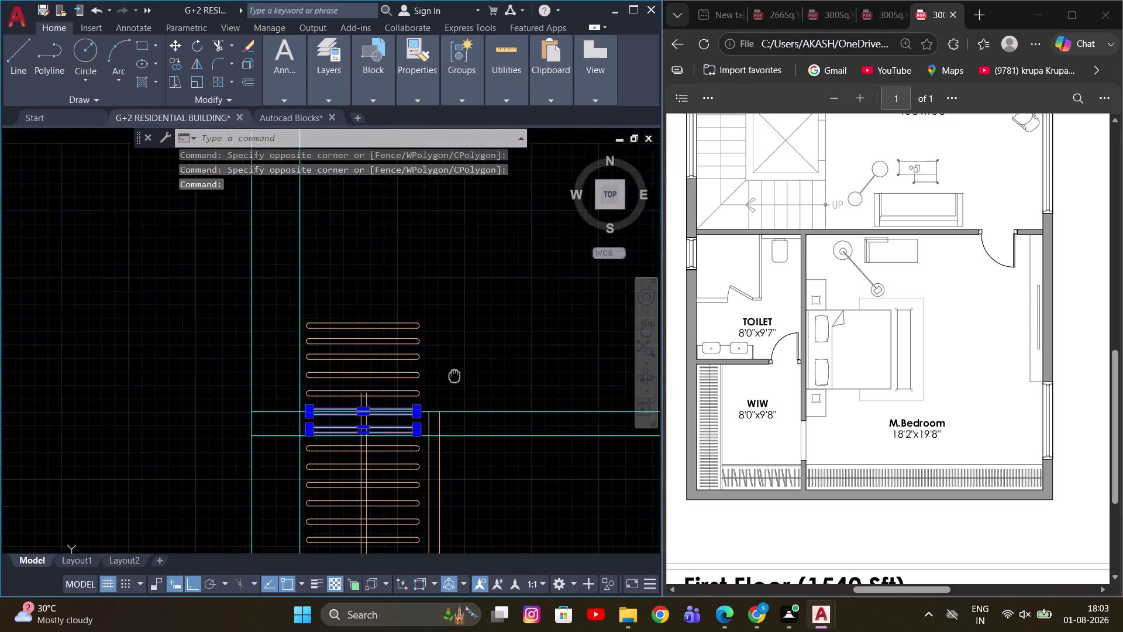
middle_drag(455, 376, 460, 386)
scroll(up, 3)
drag(435, 429, 401, 399)
click(319, 299)
Erase the eight selected duplicate slats.
key(e)
key(space)
scroll(down, 3)
middle_drag(349, 465, 369, 355)
scroll(up, 3)
key(Escape)
scroll(up, 3)
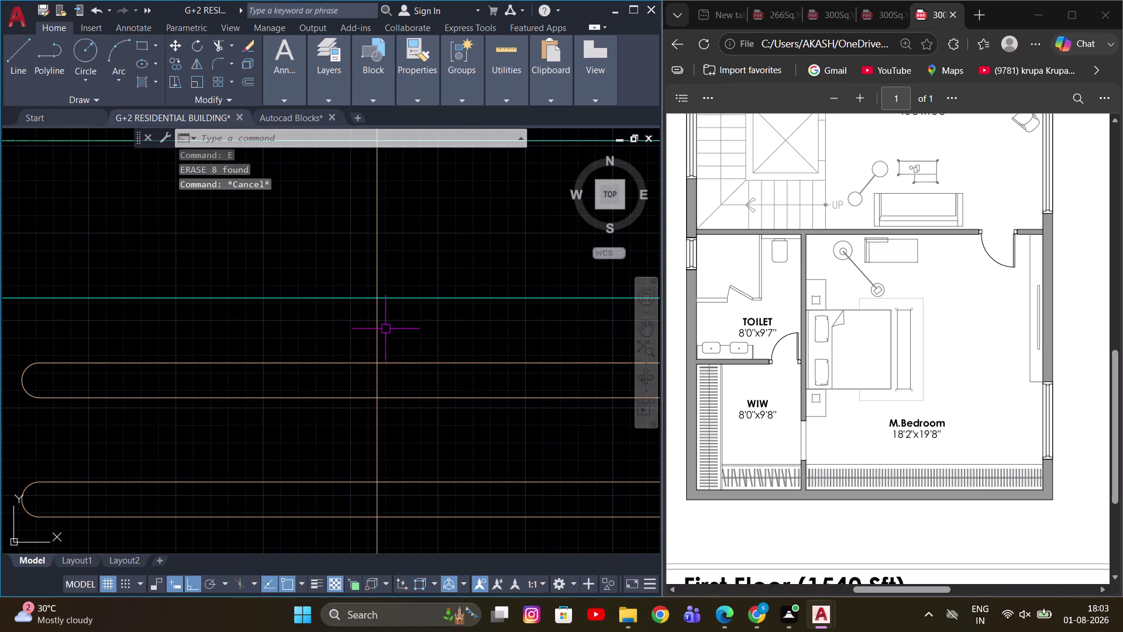
Start a trim near the slat lines, then cancel it.
scroll(down, 3)
key(t)
key(r)
key(space)
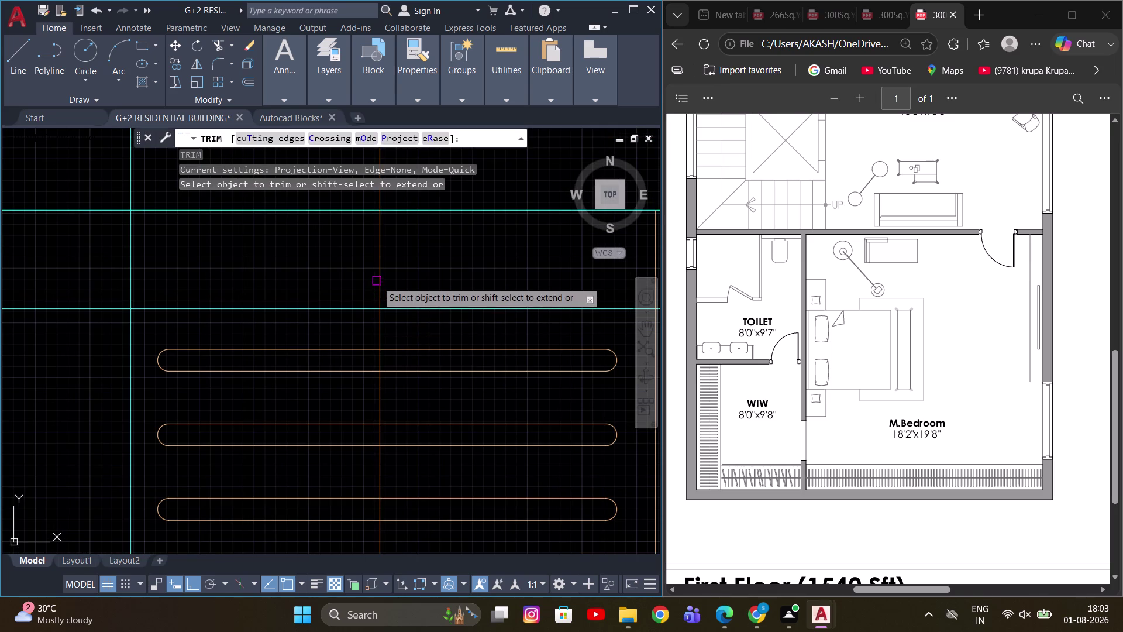
scroll(up, 3)
middle_drag(379, 282, 365, 210)
click(366, 213)
key(Escape)
scroll(up, 3)
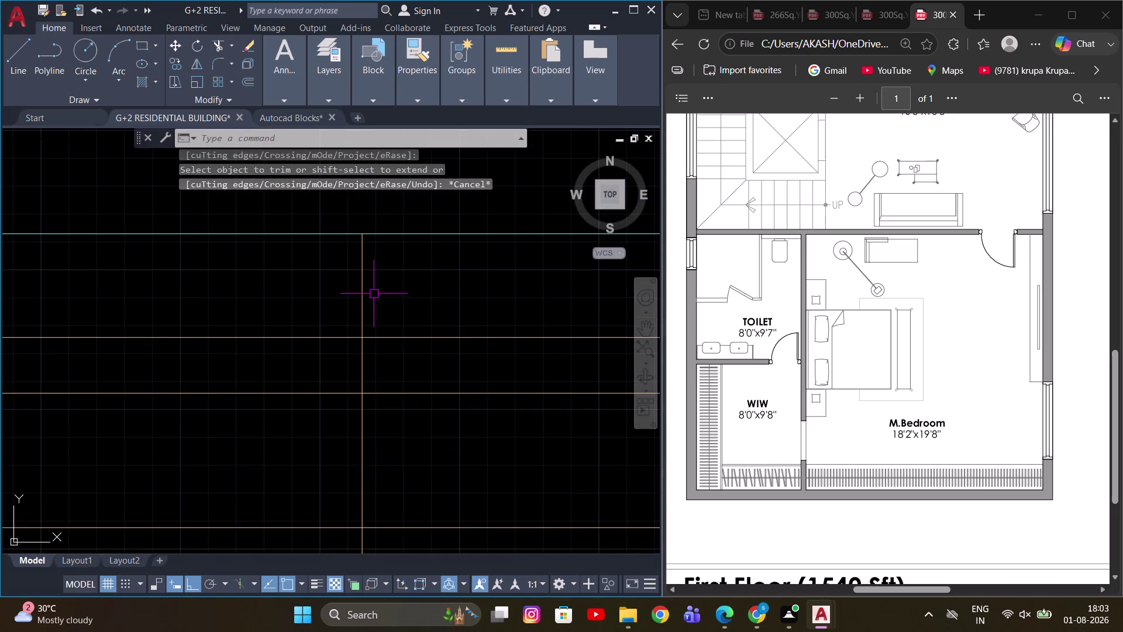
Offset the vertical line 0.5 to the right.
key(o)
key(Return)
text(0)
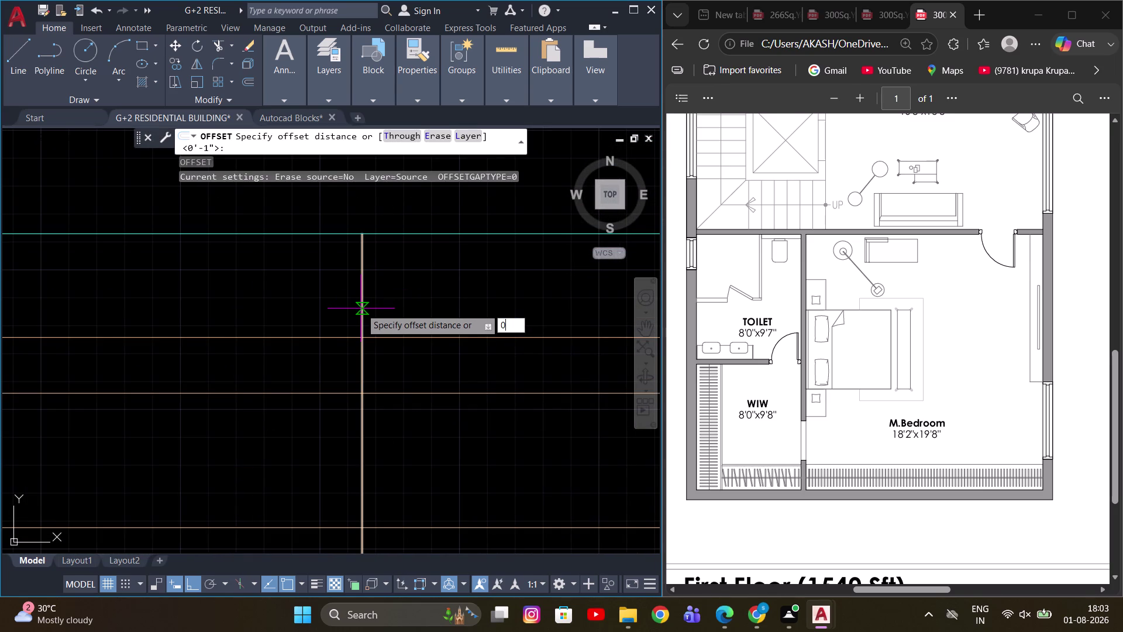
text(.5)
key(Return)
click(360, 310)
drag(444, 295, 444, 301)
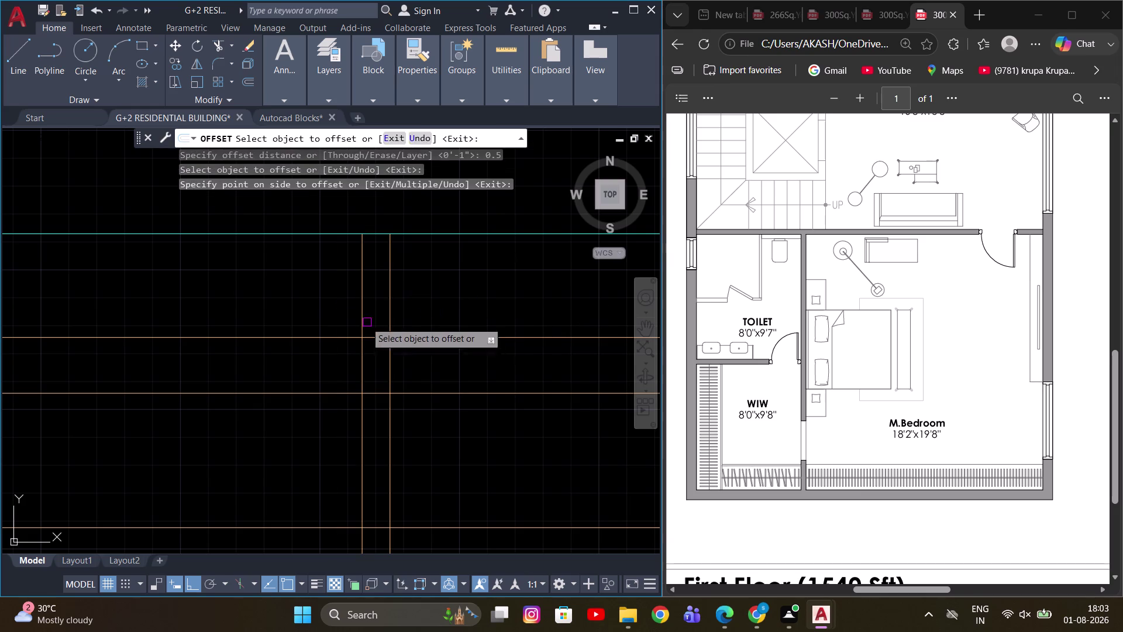
click(365, 315)
click(291, 314)
key(Escape)
Erase one stray object beside the slat area.
scroll(up, 3)
drag(378, 294, 337, 316)
click(320, 324)
scroll(down, 3)
key(e)
scroll(down, 3)
key(space)
Navigate the reference plan to the second-floor bedroom, balcony and lounge.
middle_drag(440, 372, 390, 327)
scroll(up, 3)
scroll(down, 3)
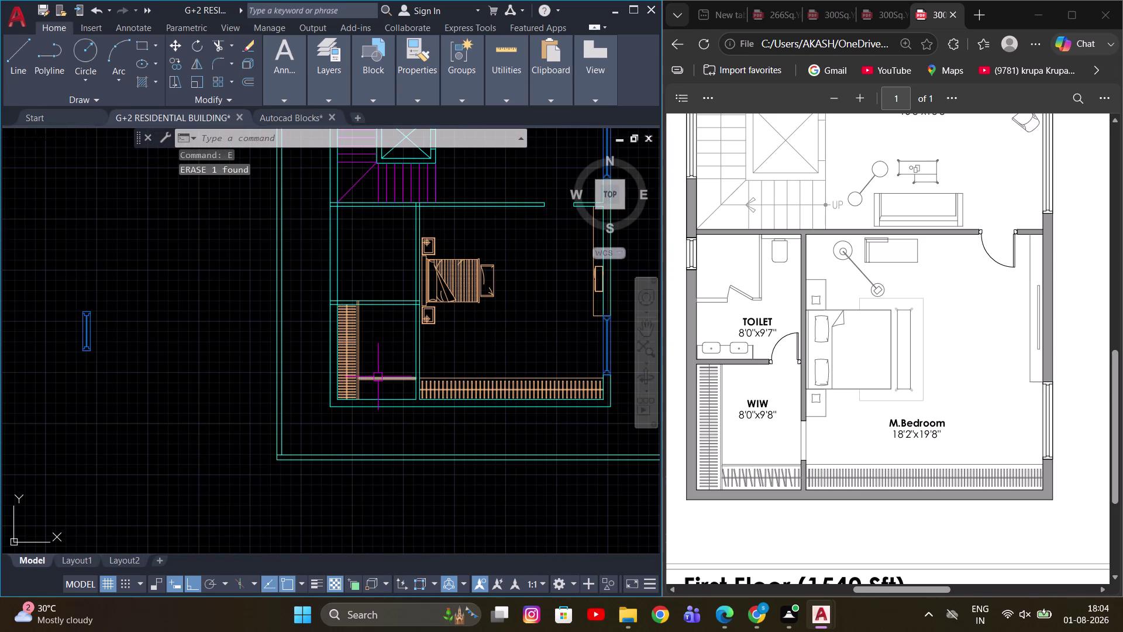
scroll(down, 3)
middle_drag(796, 346, 773, 504)
scroll(up, 3)
scroll(down, 3)
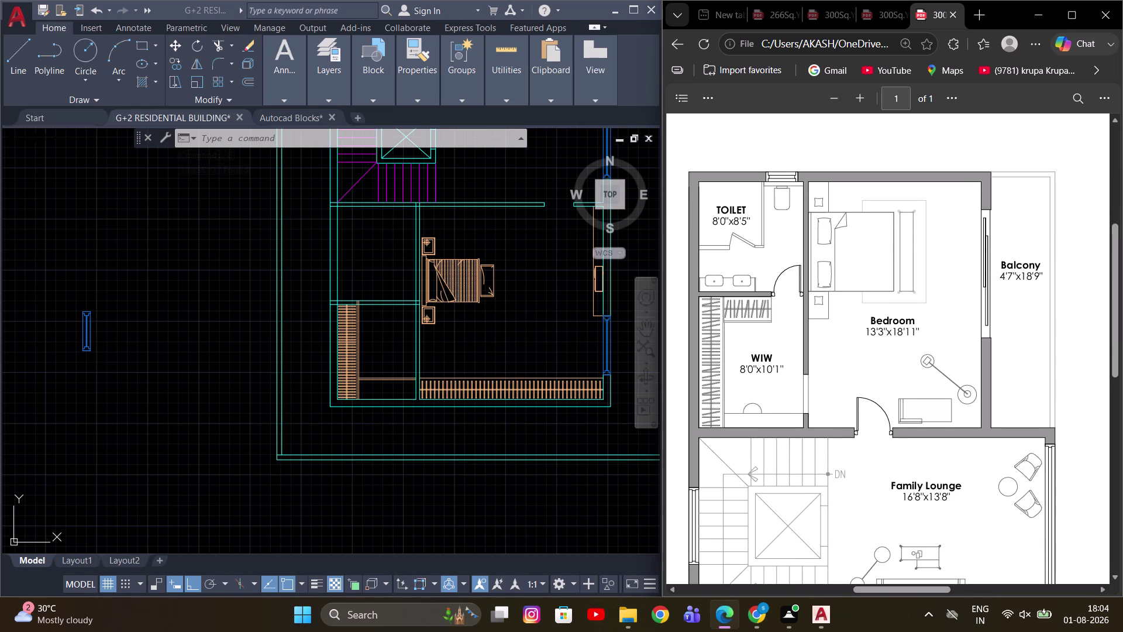
Select sixteen vertical rounded slats along the railing row.
scroll(up, 3)
click(377, 343)
scroll(up, 3)
middle_drag(380, 404, 386, 334)
scroll(down, 3)
middle_drag(331, 385, 433, 376)
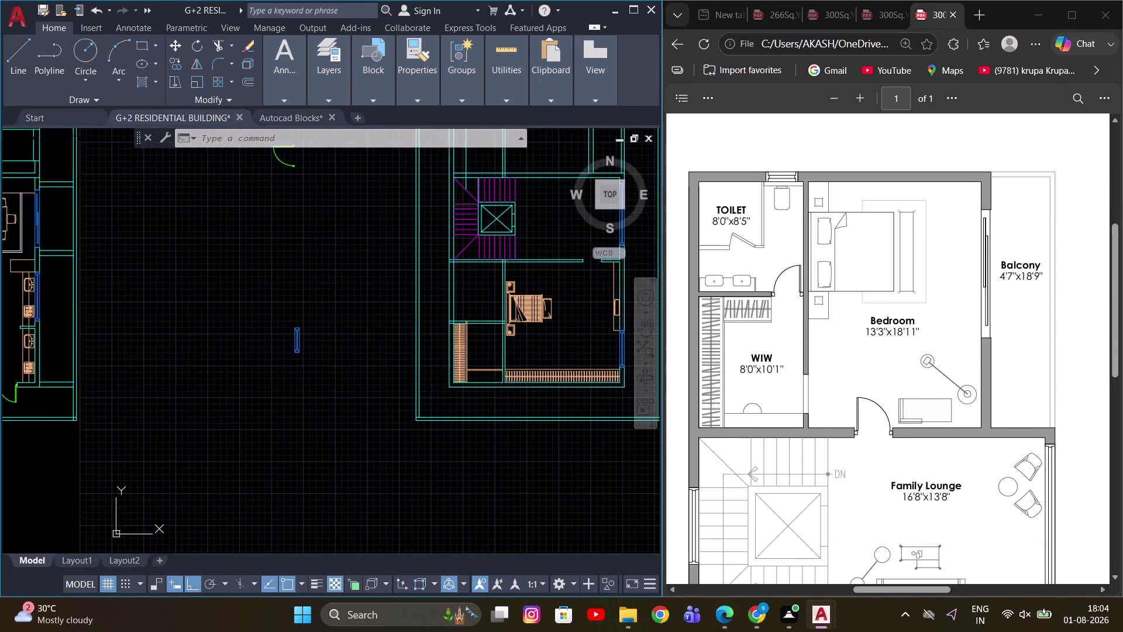
scroll(up, 3)
scroll(up, 3)
middle_drag(502, 383, 383, 388)
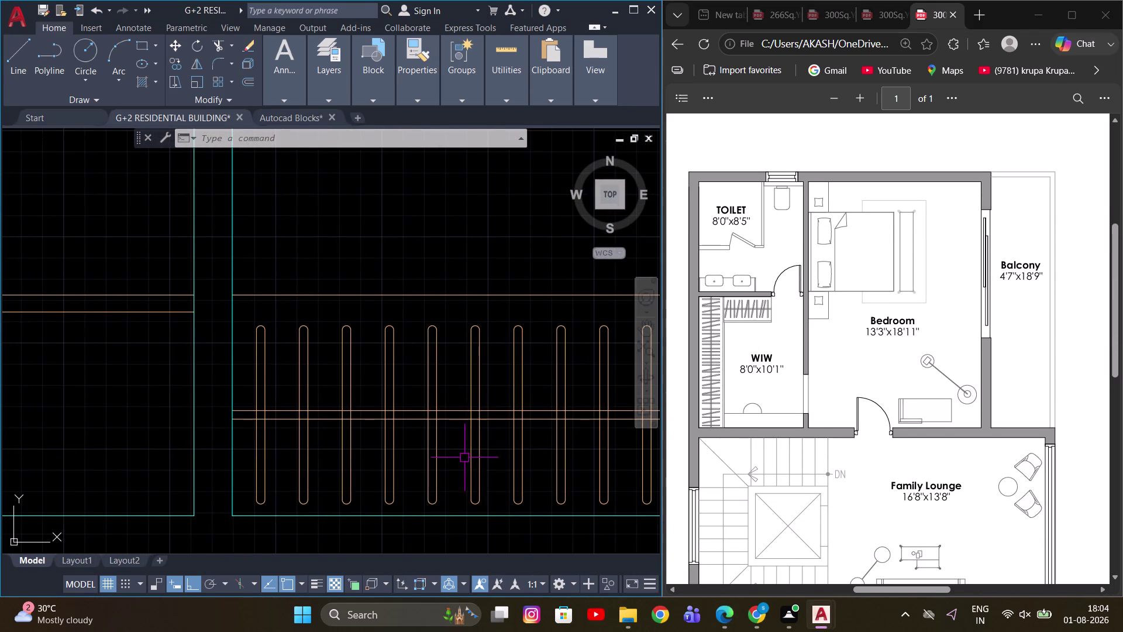
drag(460, 459, 454, 455)
click(242, 438)
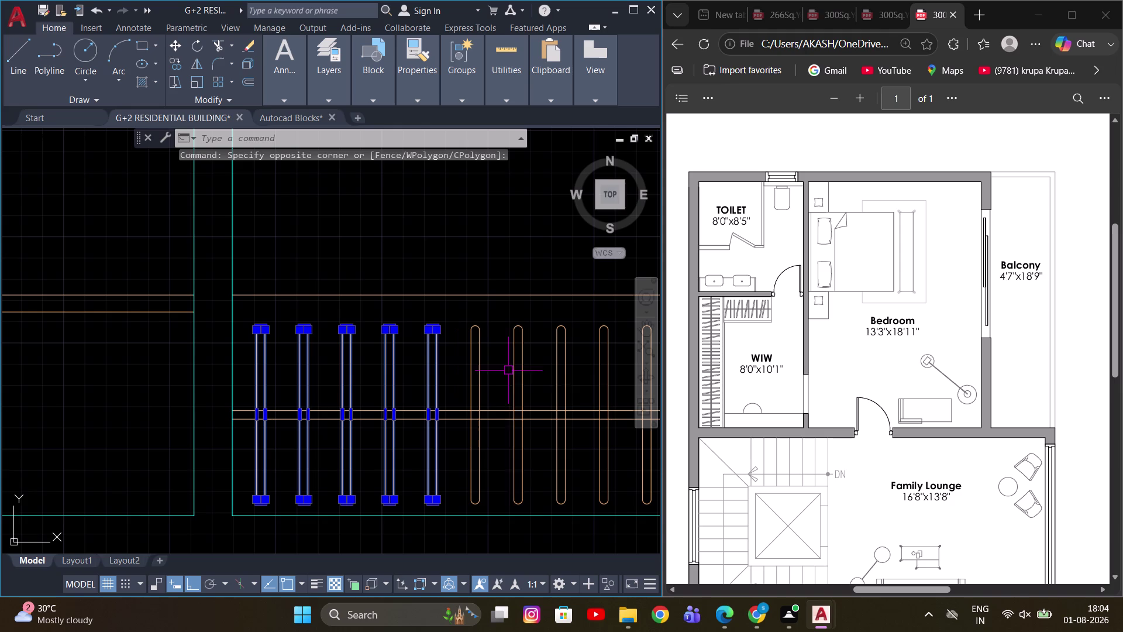
drag(582, 381, 547, 382)
click(438, 391)
scroll(down, 3)
middle_drag(533, 389, 371, 392)
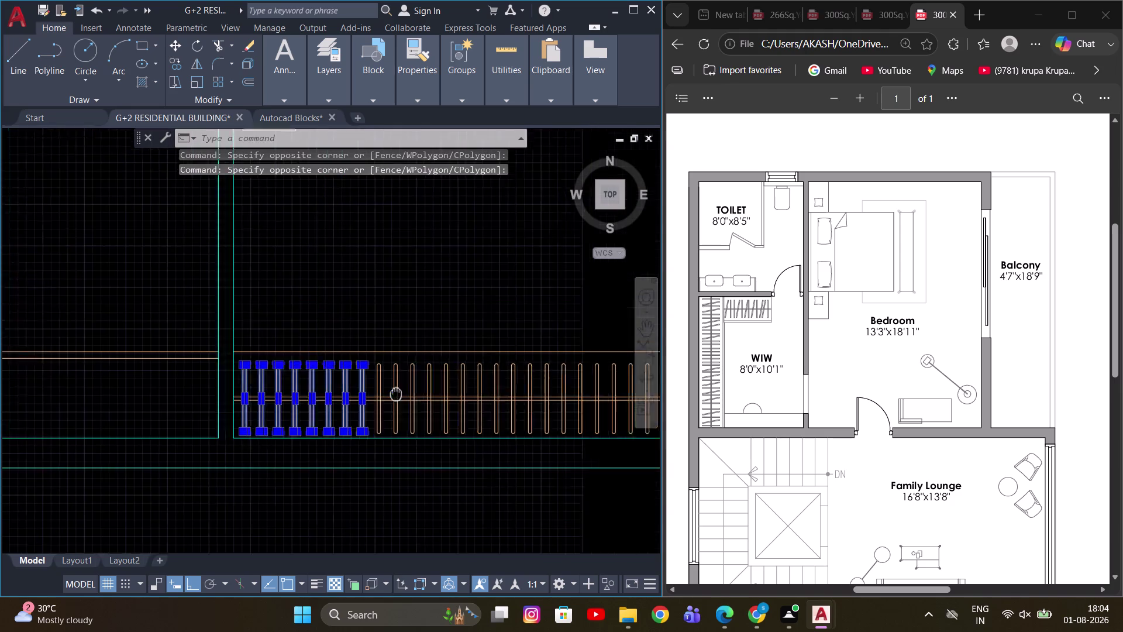
middle_drag(372, 392, 314, 383)
scroll(up, 3)
scroll(down, 3)
drag(524, 361, 485, 364)
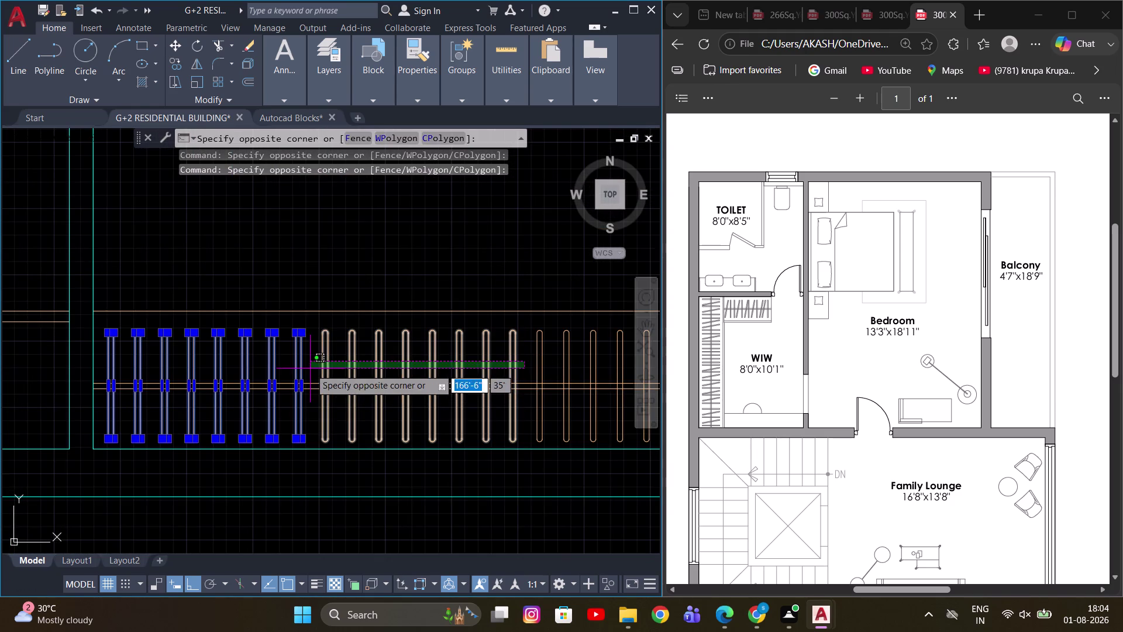
click(309, 369)
middle_drag(319, 370, 431, 390)
Copy the sixteen selected slats 6'-3" to the left.
text(CO)
key(space)
scroll(up, 3)
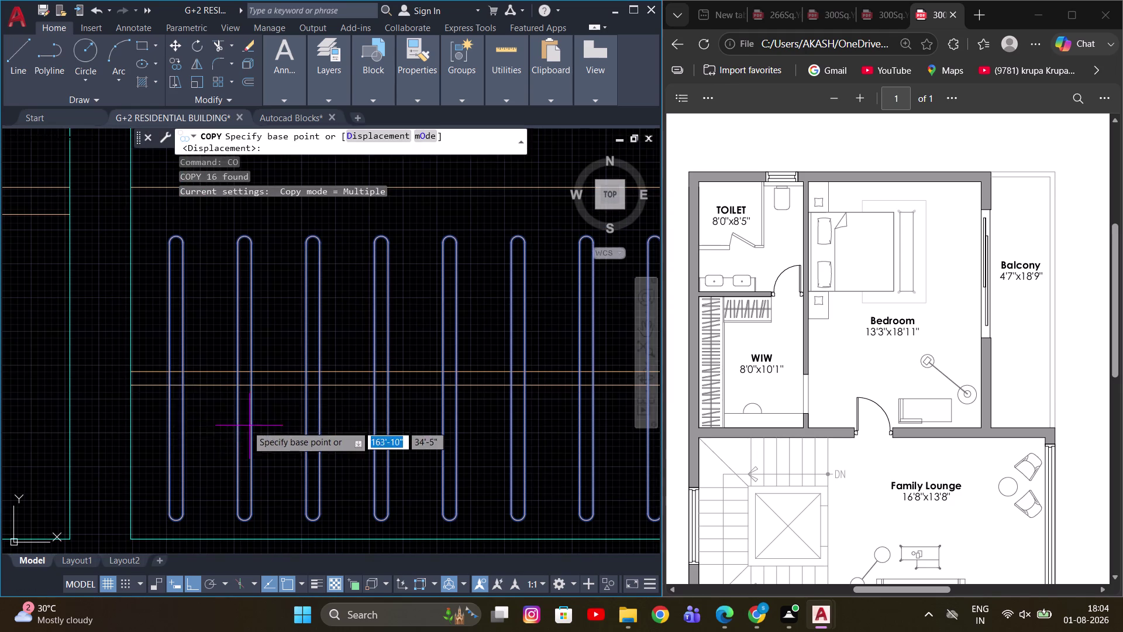
click(176, 378)
scroll(down, 3)
middle_drag(49, 366, 342, 366)
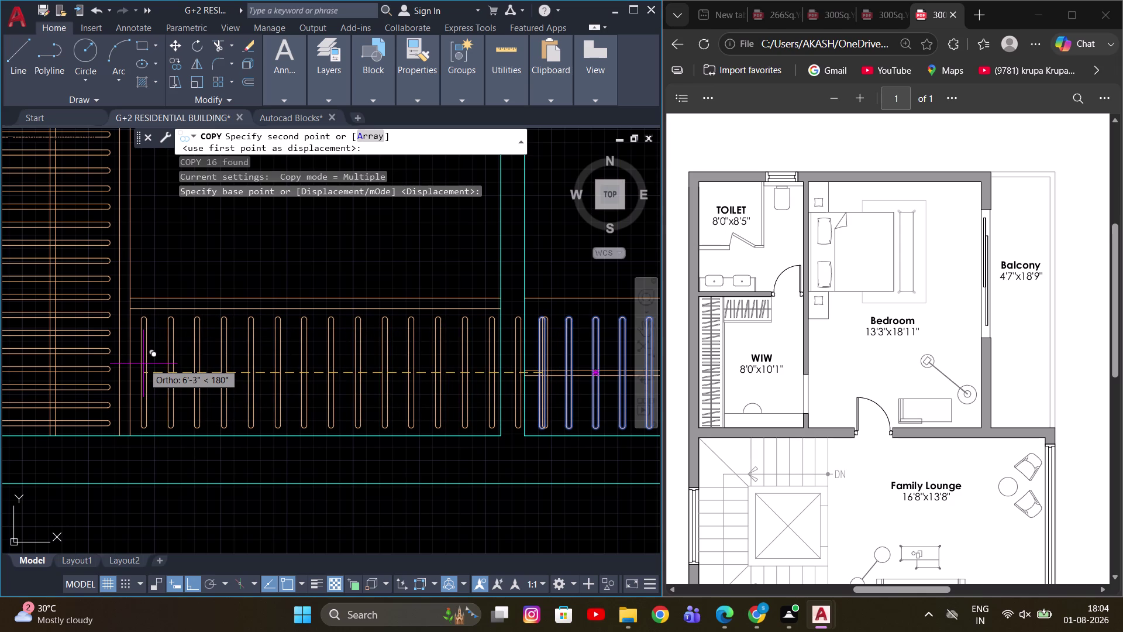
click(143, 363)
key(Escape)
Erase the three slats that overlap after copying.
scroll(up, 3)
middle_drag(499, 324, 383, 320)
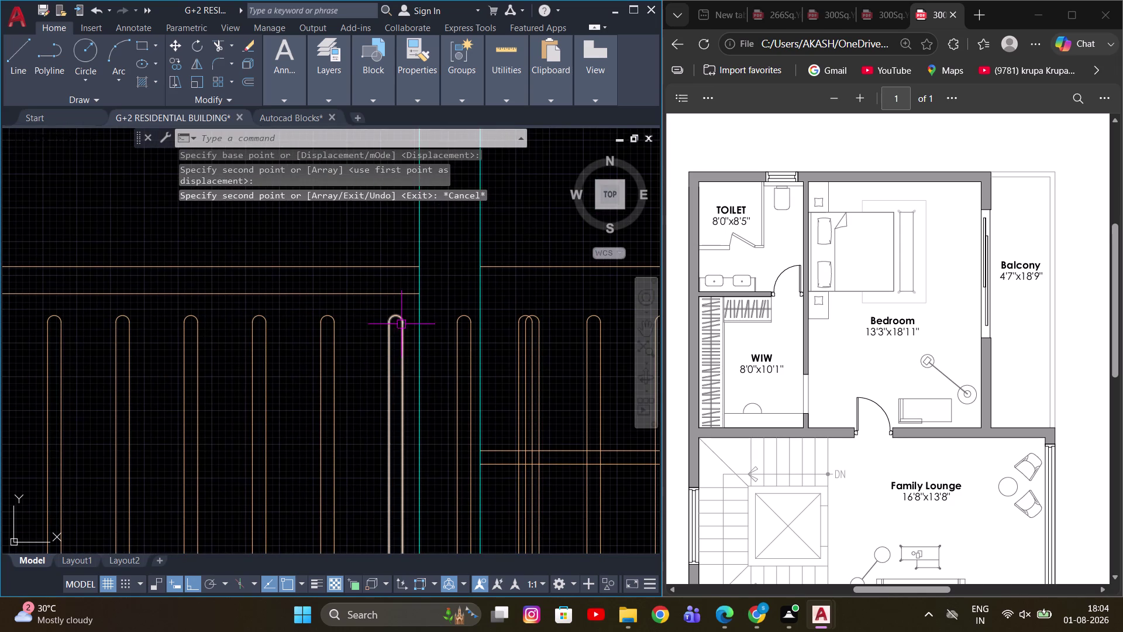
click(401, 324)
click(469, 329)
scroll(up, 3)
click(484, 313)
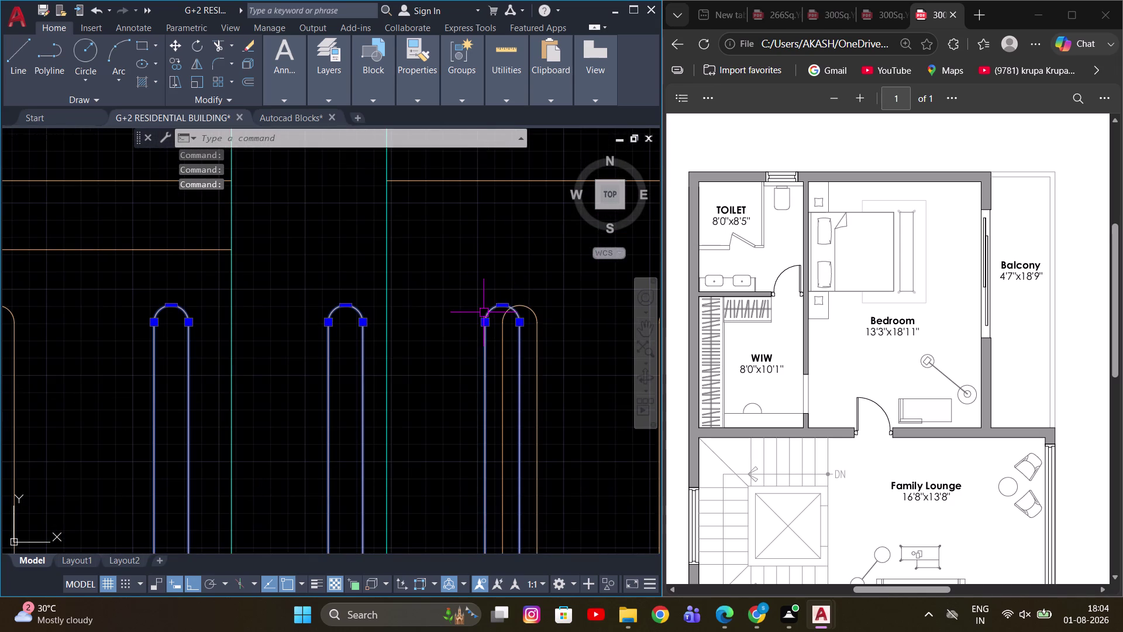
scroll(down, 3)
text(E)
key(space)
scroll(down, 3)
scroll(up, 3)
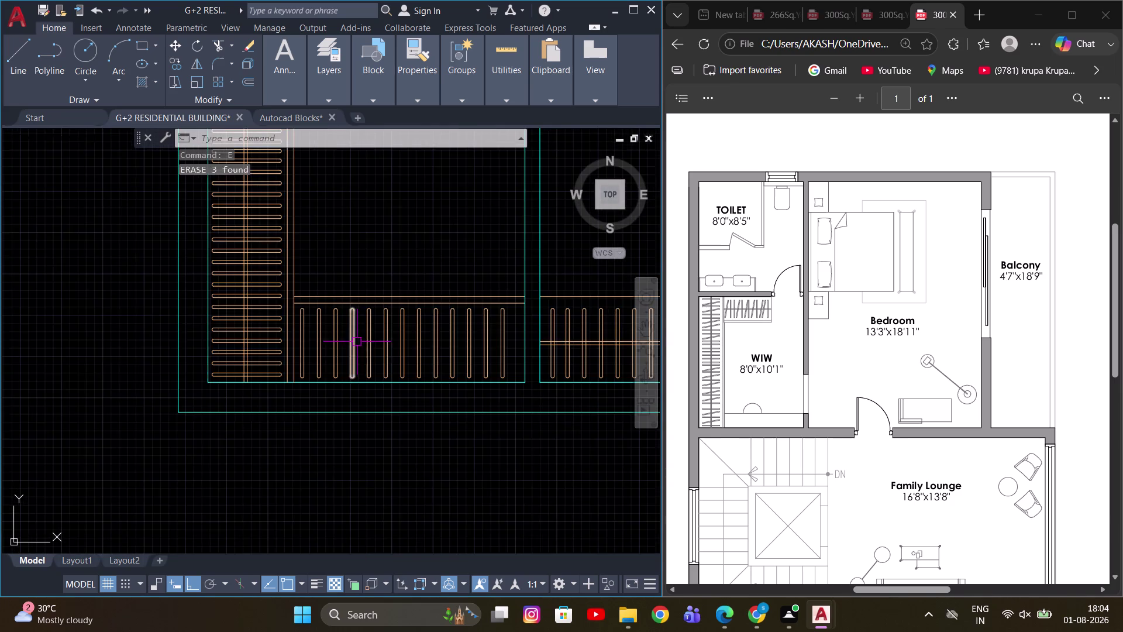
Copy the two short lines at the sofa edge to a spot beside the slats.
scroll(up, 3)
middle_drag(476, 335, 427, 340)
scroll(up, 3)
click(537, 360)
click(524, 325)
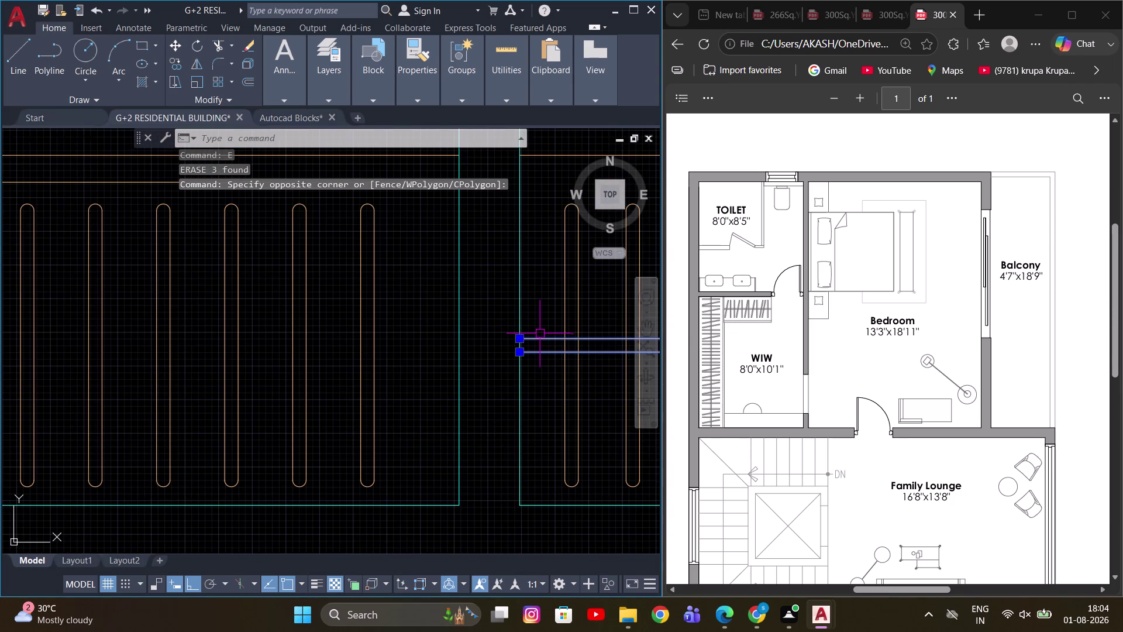
text(CC)
key(BackSpace)
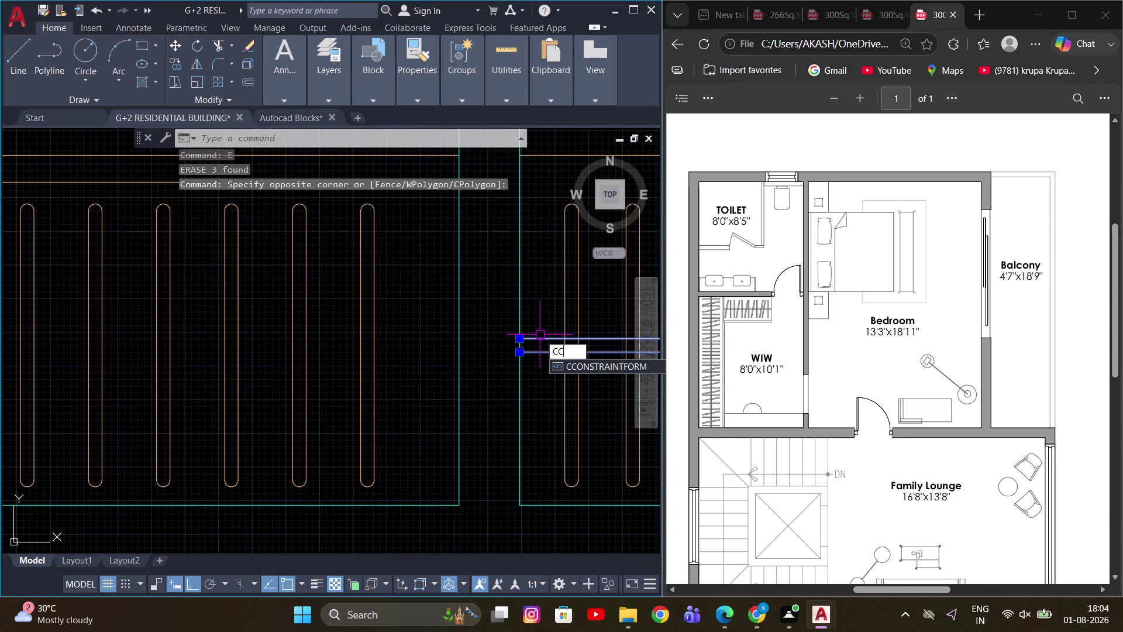
key(BackSpace)
key(o)
key(space)
click(521, 340)
scroll(down, 3)
scroll(up, 3)
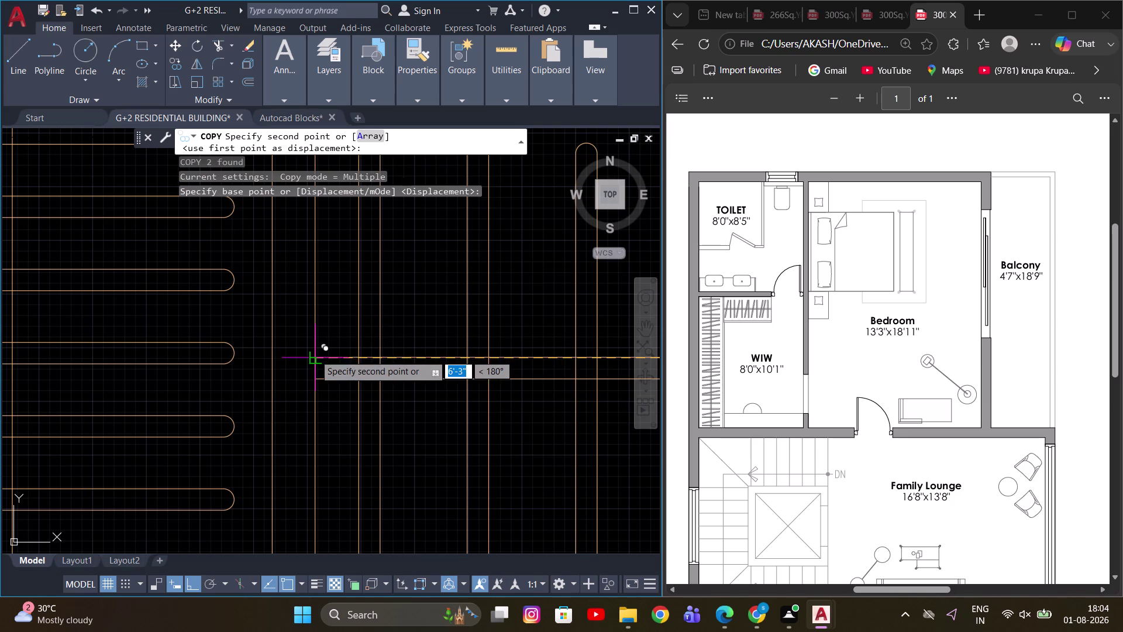
click(314, 354)
key(Escape)
Start a trim on the sofa lines, cancel it, and view the whole upper floor.
scroll(down, 3)
middle_drag(509, 349, 295, 341)
key(Escape)
scroll(up, 3)
middle_drag(503, 359, 511, 359)
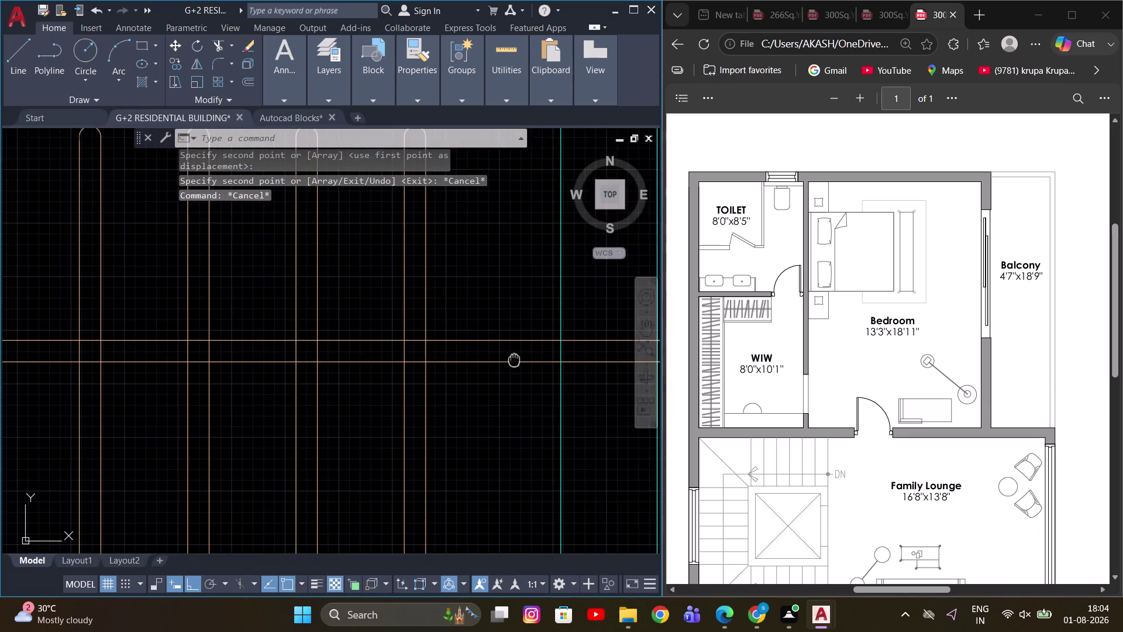
middle_drag(511, 358, 500, 388)
key(t)
key(r)
key(space)
middle_drag(540, 360, 617, 344)
middle_drag(577, 349, 548, 362)
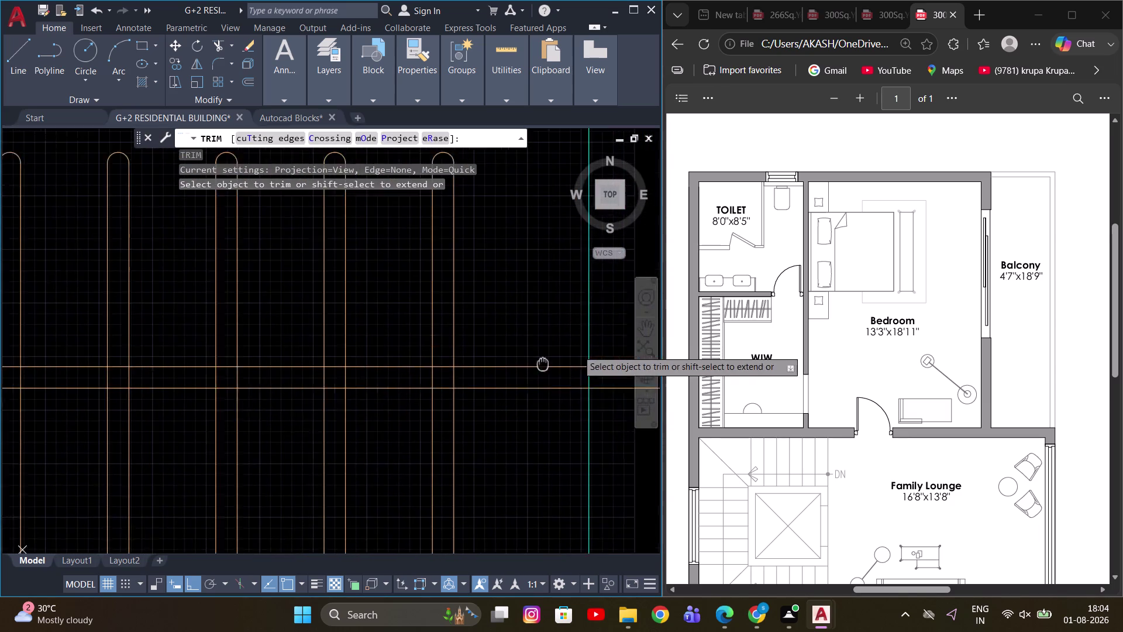
middle_drag(548, 362, 514, 370)
click(595, 341)
click(583, 433)
scroll(down, 3)
key(Escape)
middle_drag(532, 412, 506, 415)
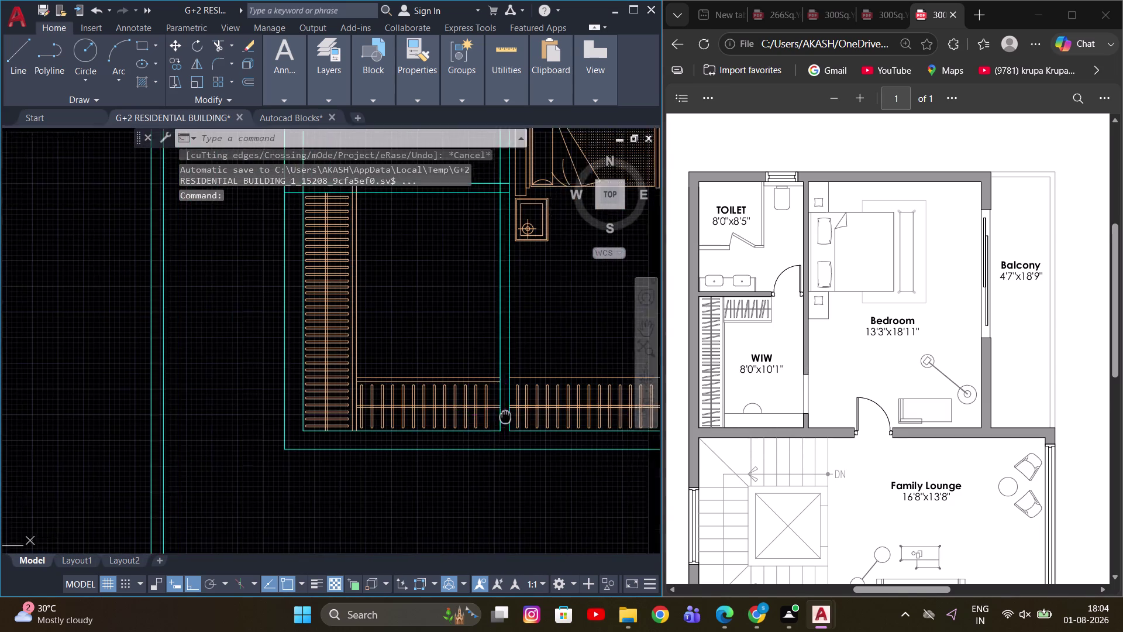
middle_drag(505, 415, 364, 412)
middle_drag(423, 348, 347, 360)
scroll(down, 3)
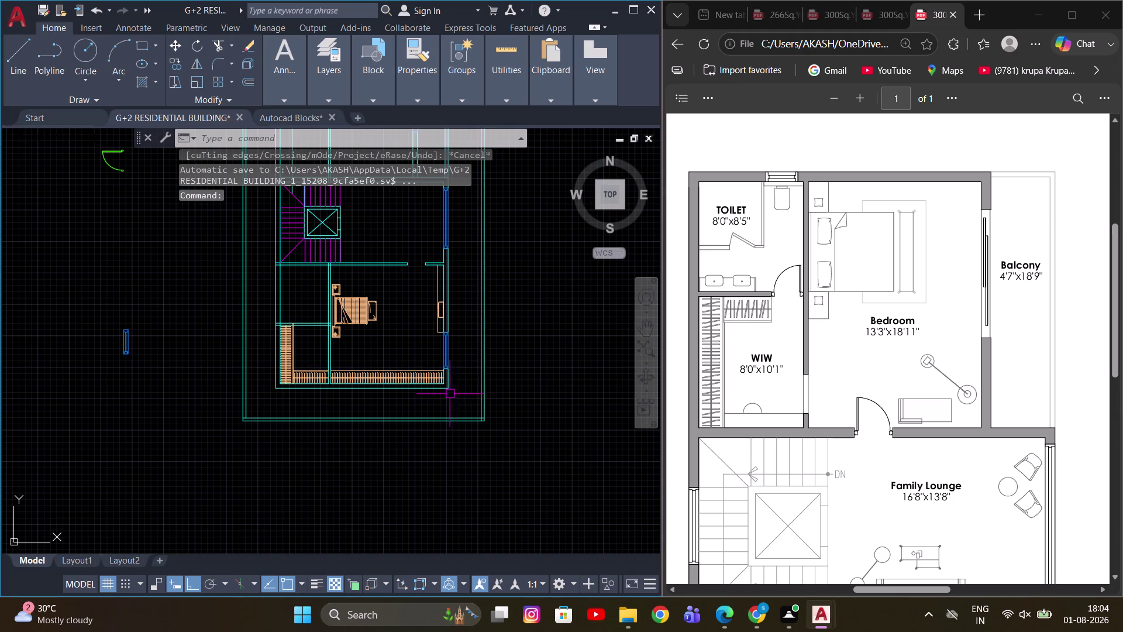
Select all the L-shaped sofa's lines, including the corner and the vertical arm.
middle_drag(414, 394, 391, 473)
scroll(up, 3)
scroll(up, 3)
drag(287, 415, 268, 435)
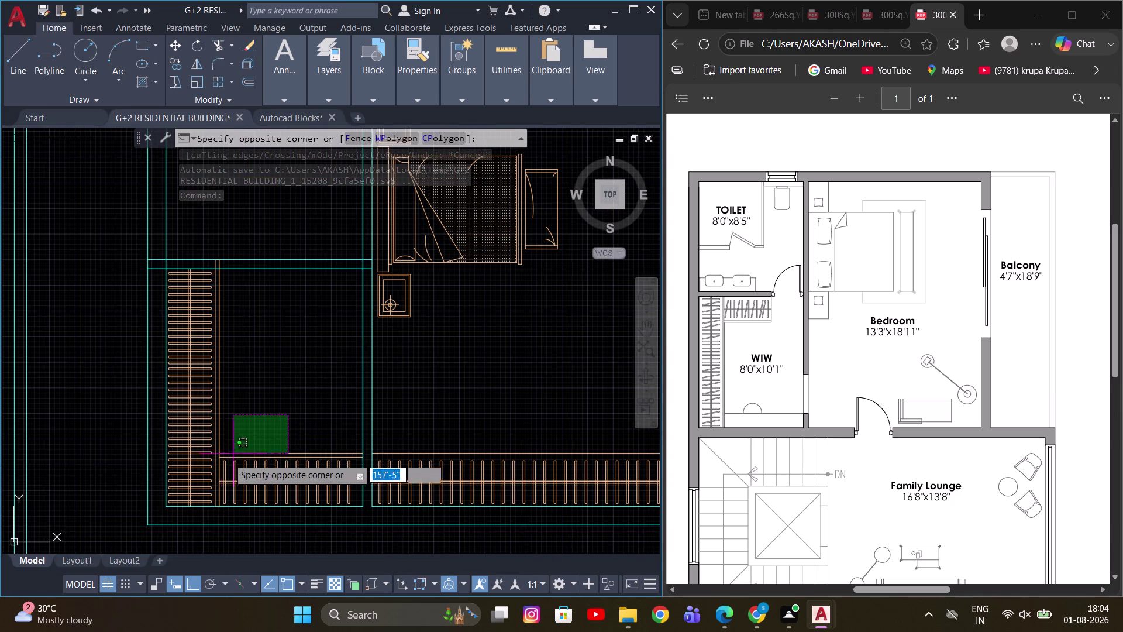
scroll(up, 3)
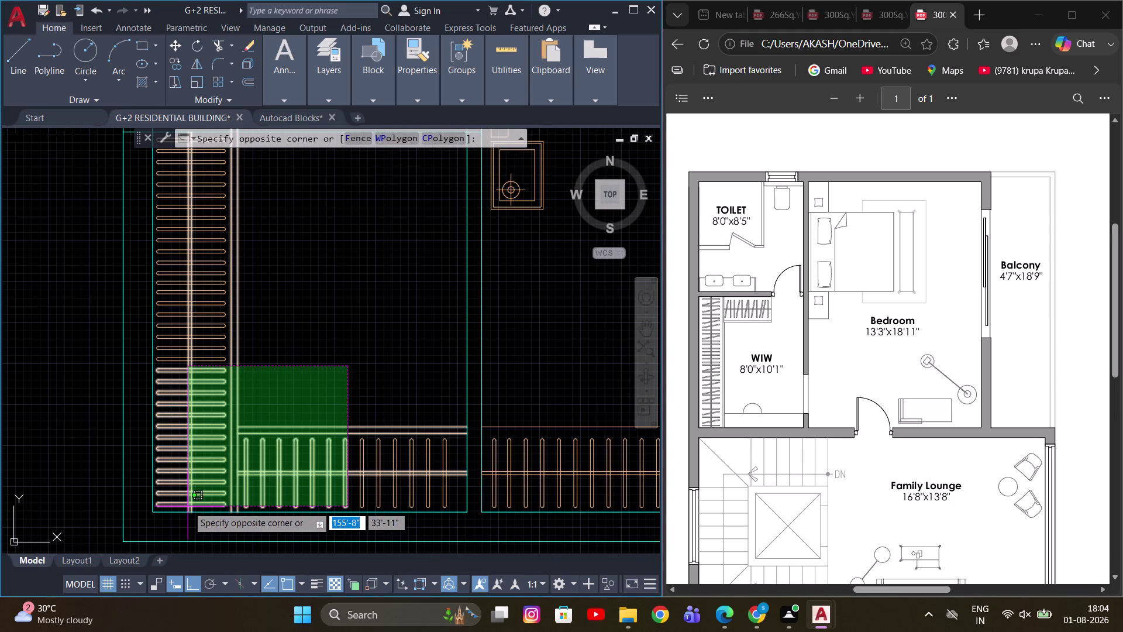
click(187, 506)
drag(458, 397, 453, 418)
click(349, 497)
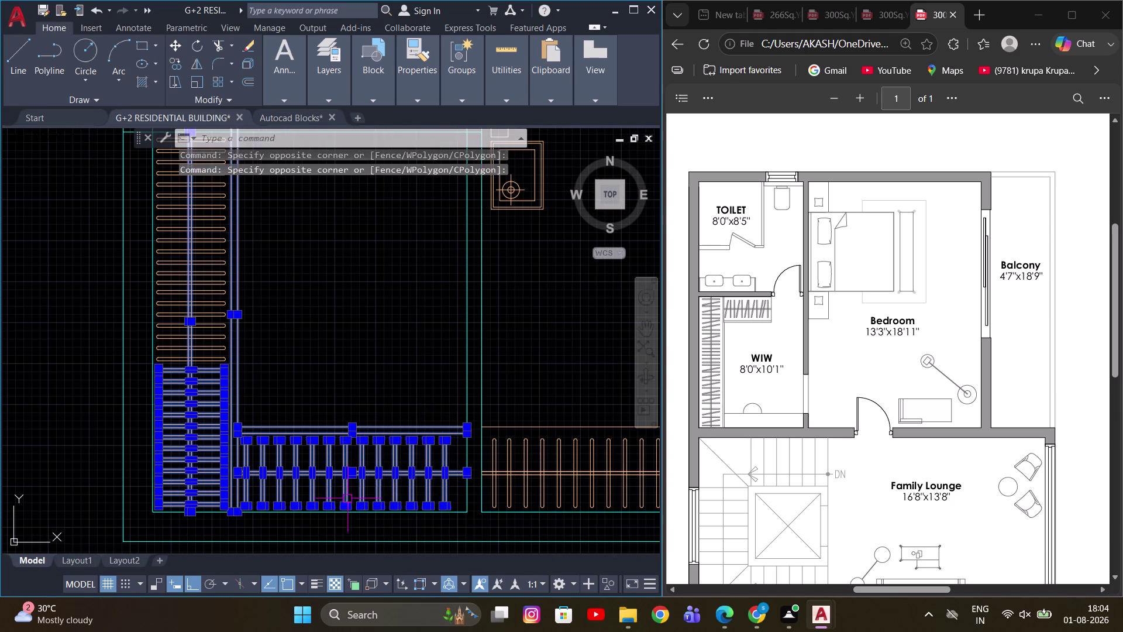
scroll(down, 3)
scroll(up, 3)
click(316, 432)
scroll(down, 3)
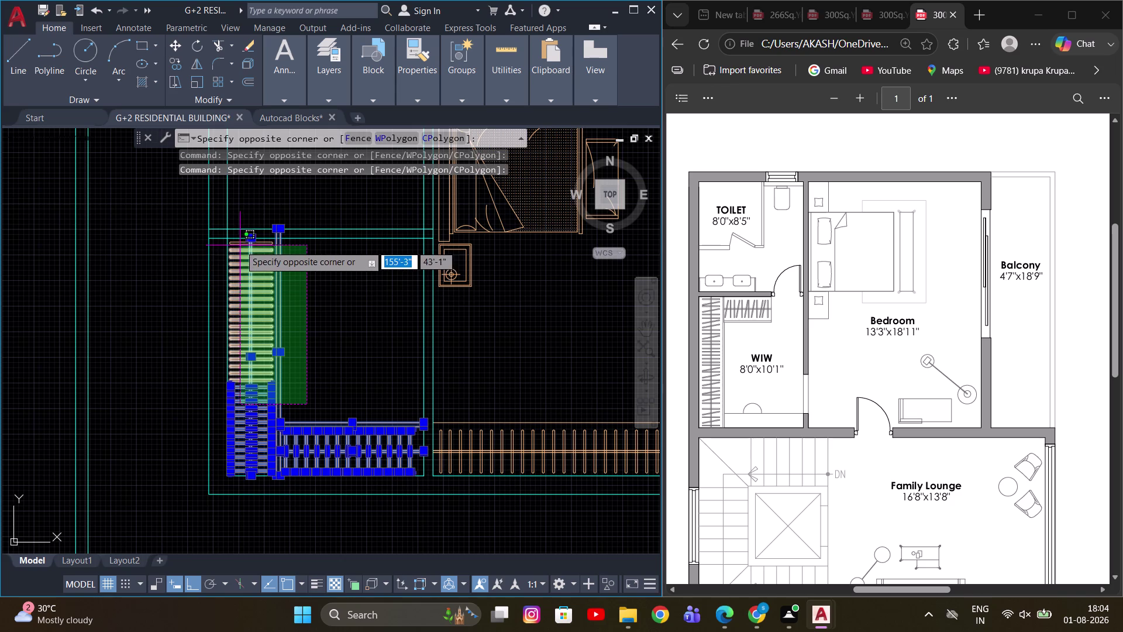
scroll(up, 3)
scroll(up, 3)
scroll(down, 3)
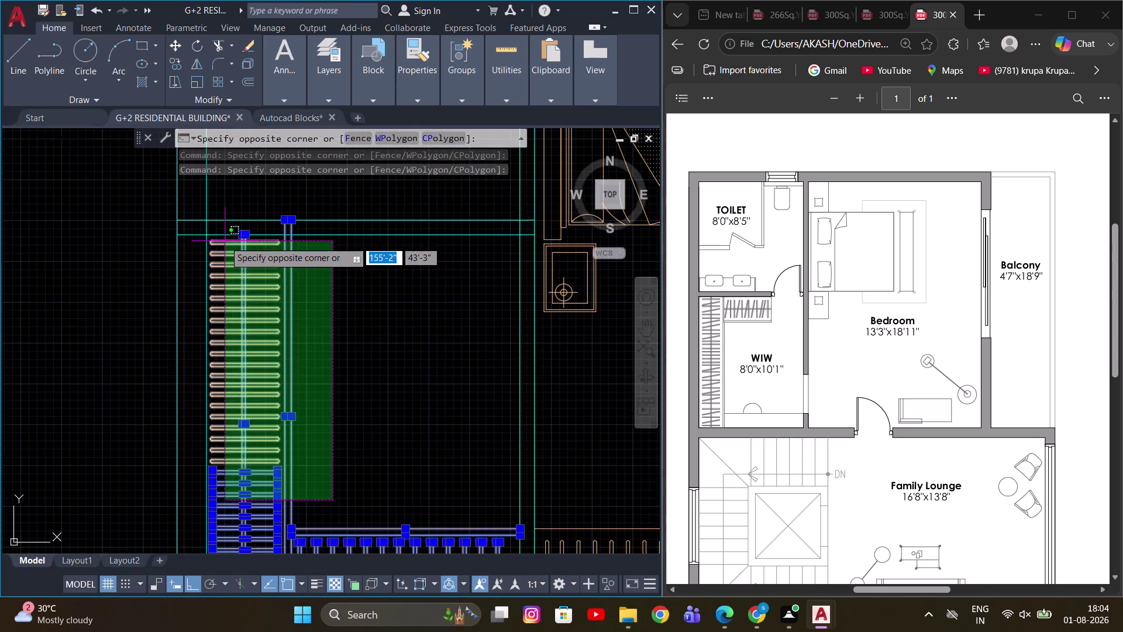
scroll(down, 3)
click(224, 241)
scroll(up, 3)
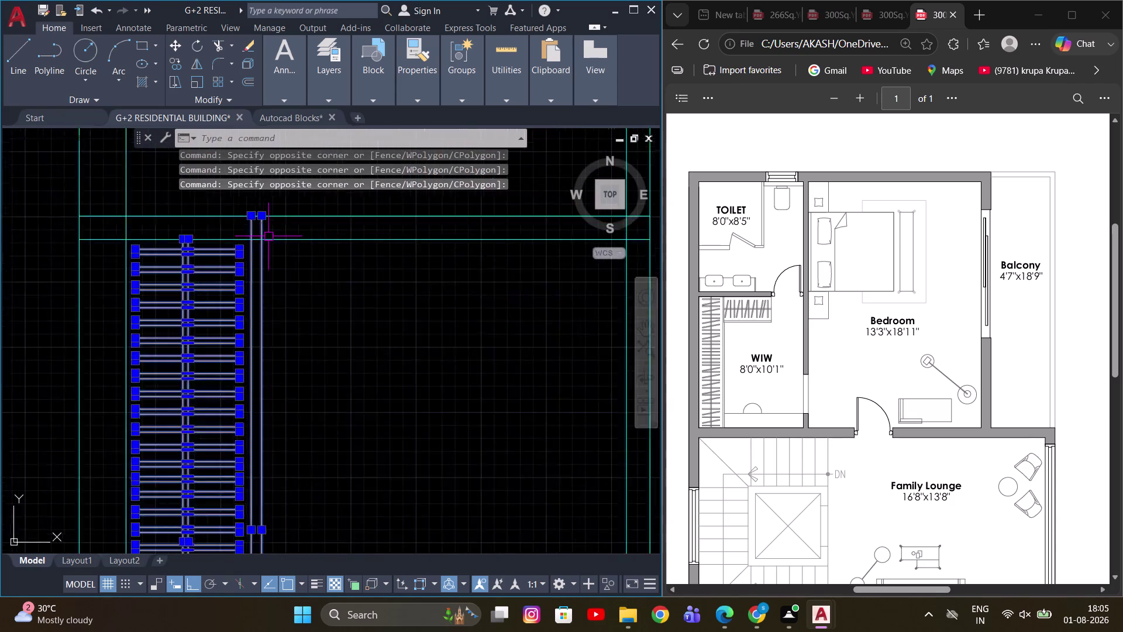
scroll(up, 3)
scroll(down, 3)
Make the selected sofa lines one unnamed group with GROUP.
key(g)
key(space)
click(364, 462)
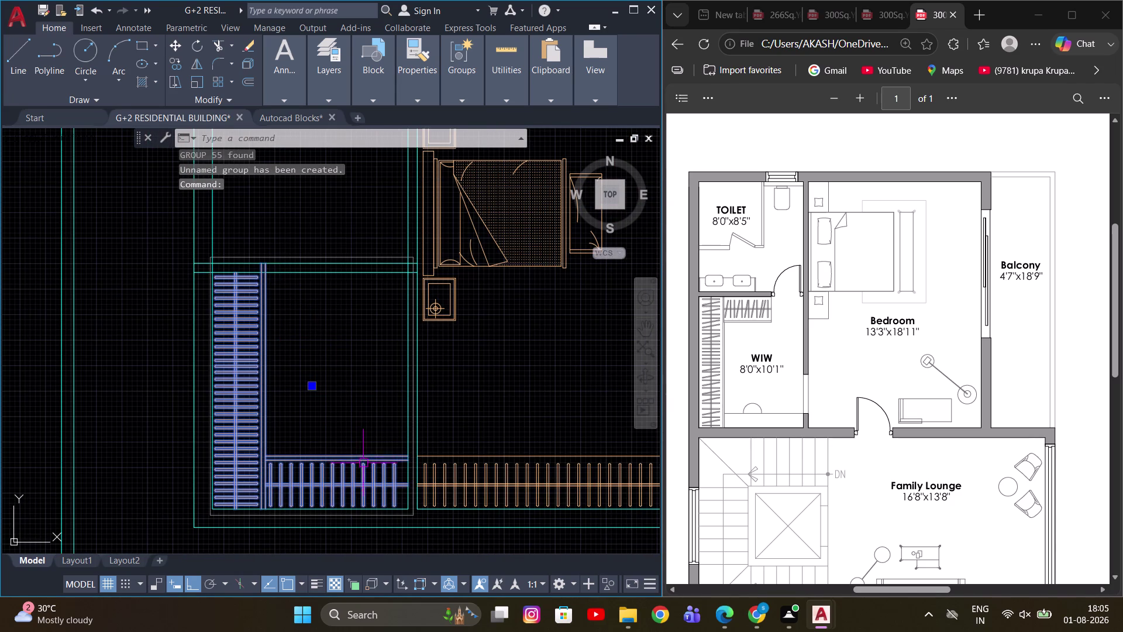
scroll(down, 3)
middle_drag(357, 321, 276, 367)
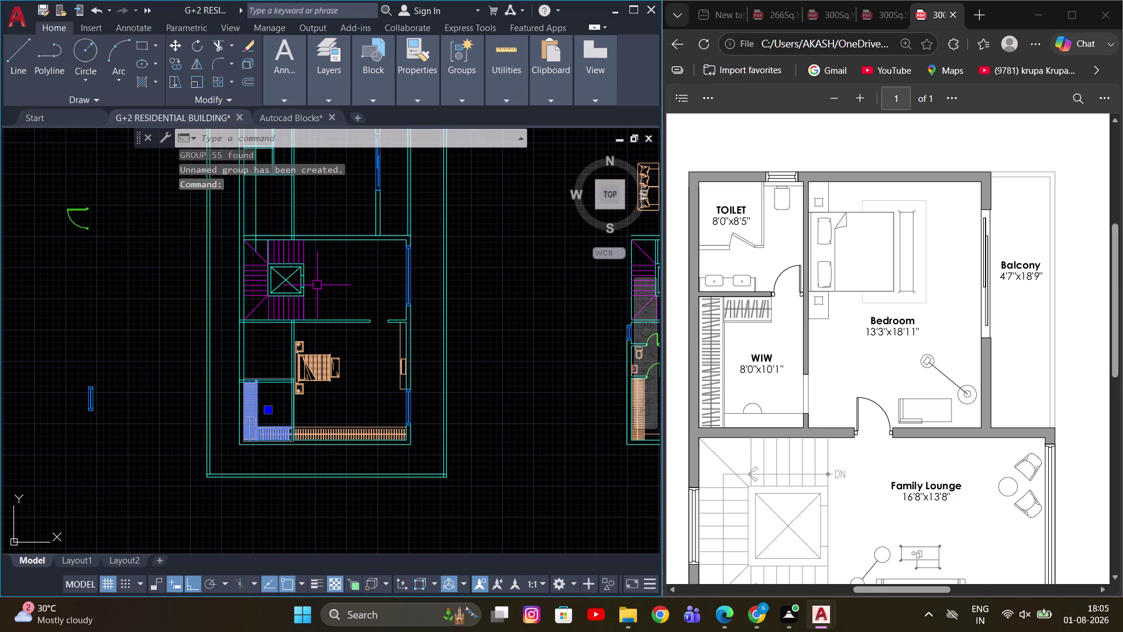
Make a first MIRROR attempt, picking two points for the mirror line.
key(m)
key(i)
key(space)
scroll(up, 3)
click(191, 288)
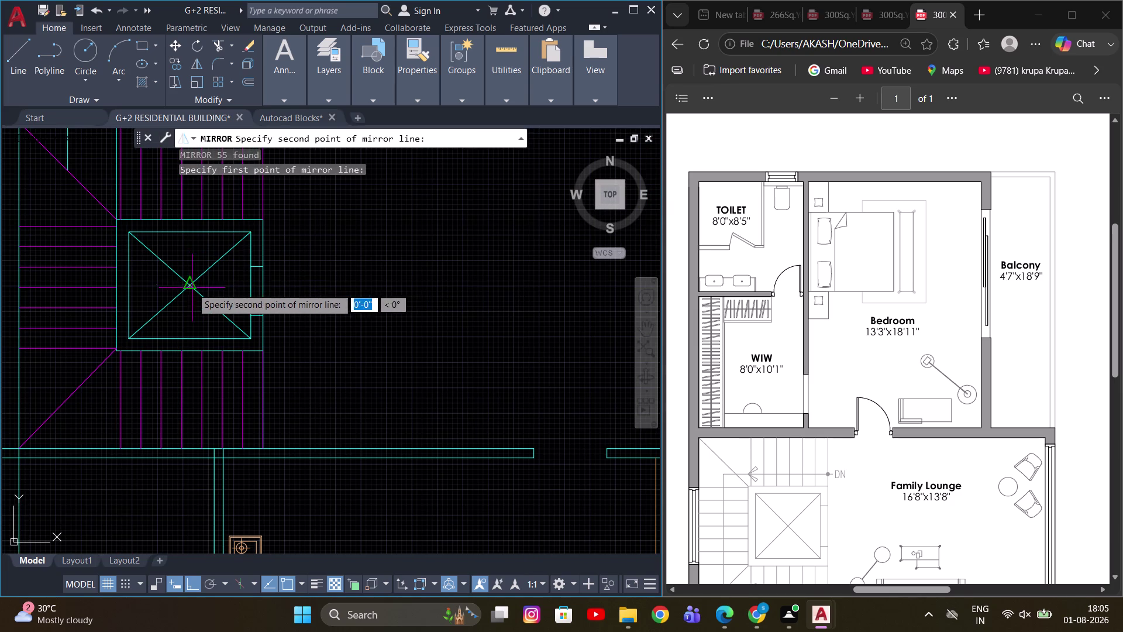
scroll(down, 3)
scroll(down, 3)
scroll(up, 3)
middle_drag(426, 294, 463, 370)
scroll(up, 3)
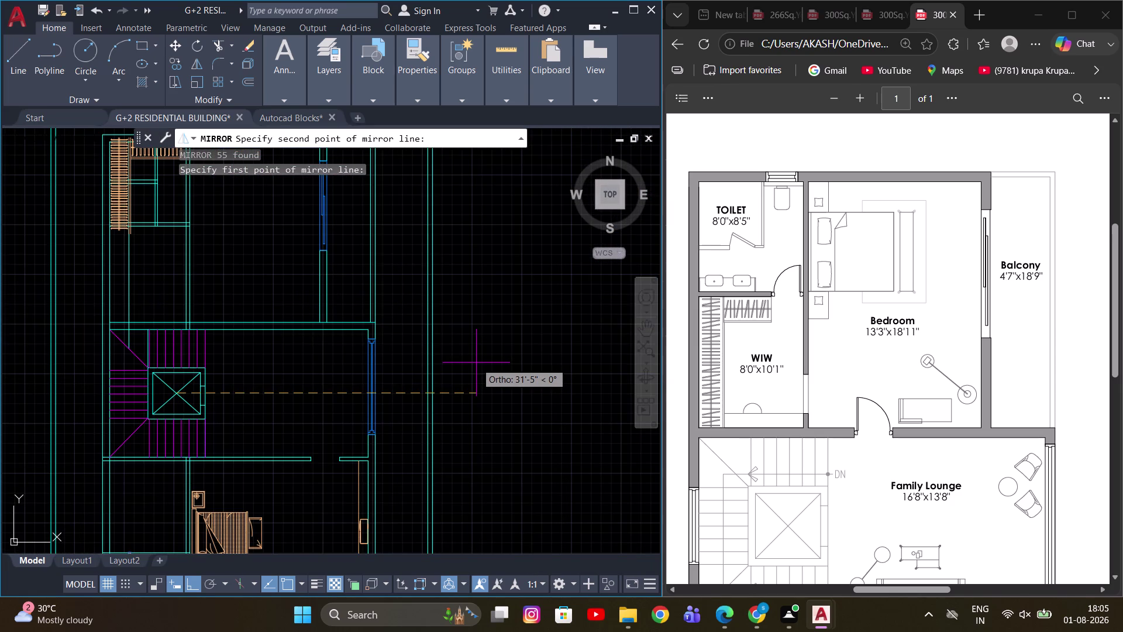
click(476, 363)
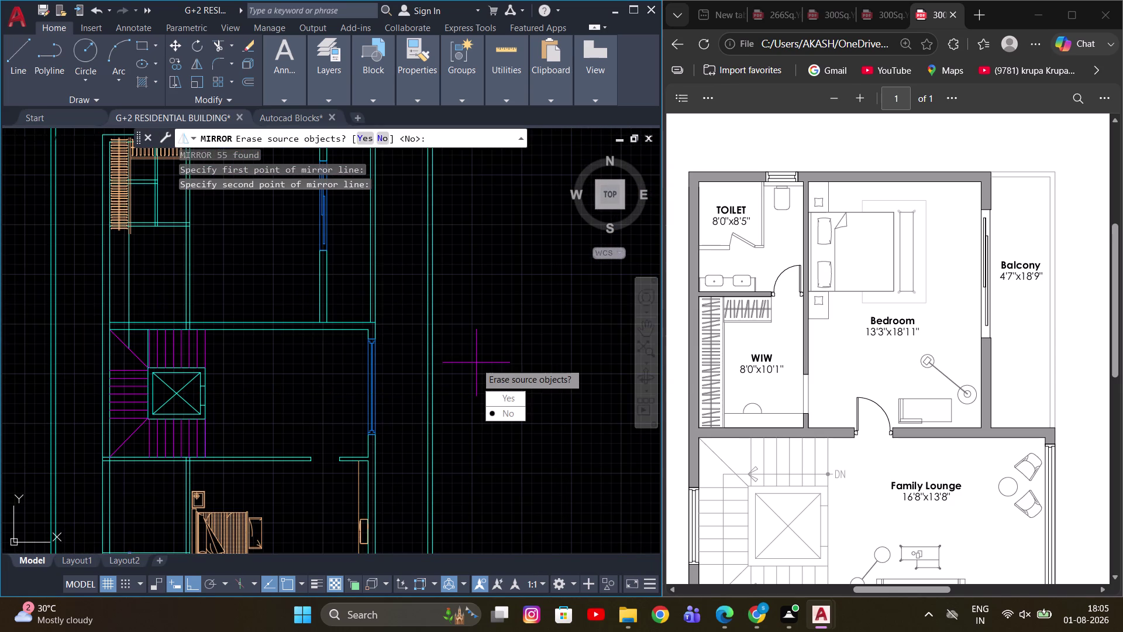
Inspect the first mirrored copy, then cancel the command and undo the mirror.
drag(497, 410, 476, 363)
scroll(up, 3)
middle_drag(182, 262, 260, 366)
middle_drag(209, 226, 246, 312)
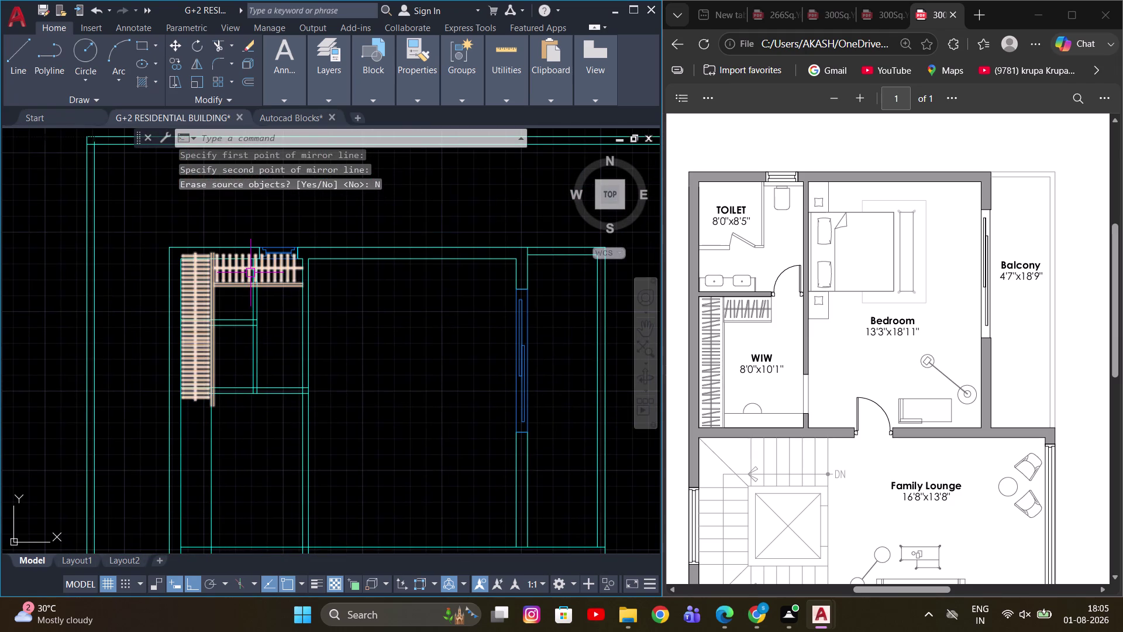
click(244, 280)
scroll(up, 3)
middle_drag(317, 317, 345, 301)
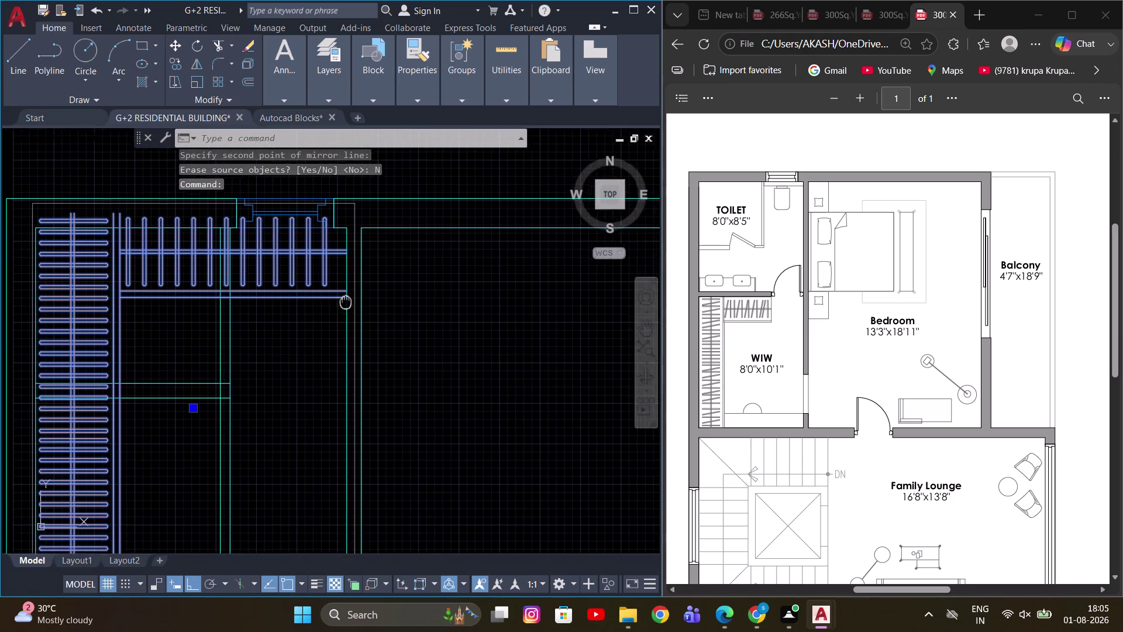
middle_drag(345, 301, 348, 304)
scroll(up, 3)
scroll(down, 3)
scroll(down, 3)
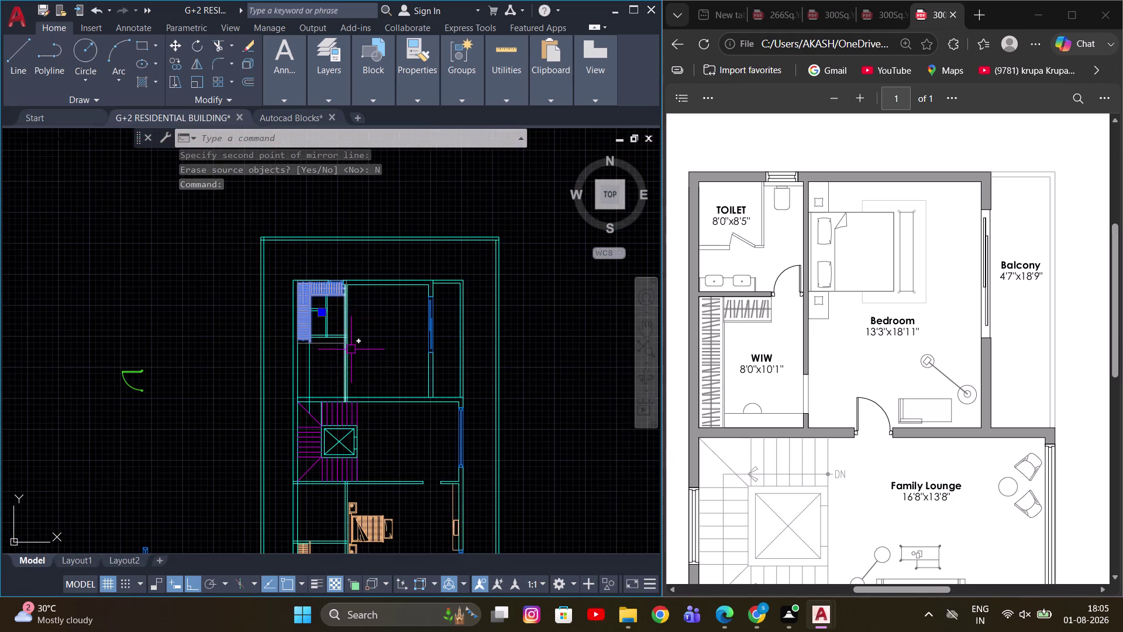
middle_drag(351, 405, 341, 317)
scroll(up, 3)
middle_drag(350, 319, 281, 351)
scroll(up, 3)
scroll(down, 3)
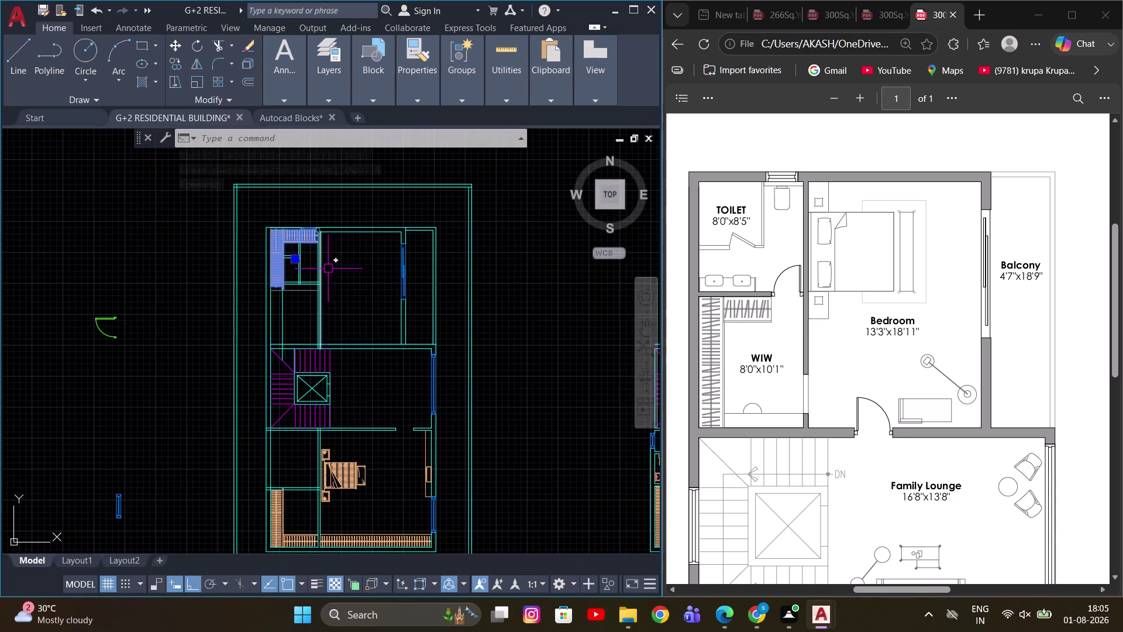
middle_drag(306, 459, 306, 360)
scroll(up, 3)
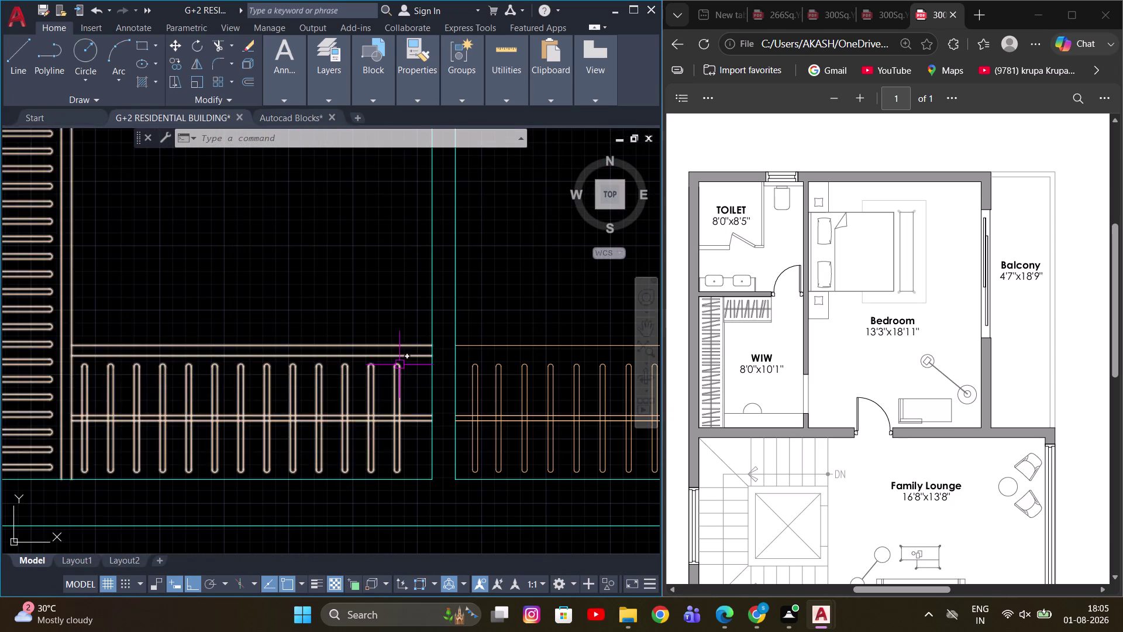
key(Escape)
scroll(down, 3)
scroll(up, 3)
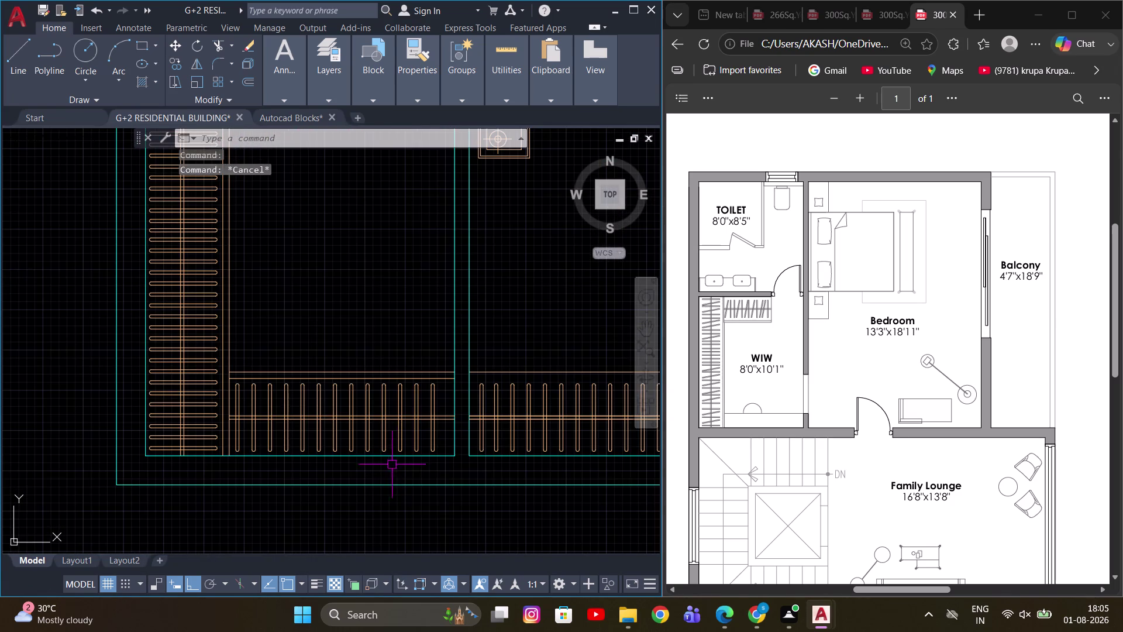
key(ctrl+z)
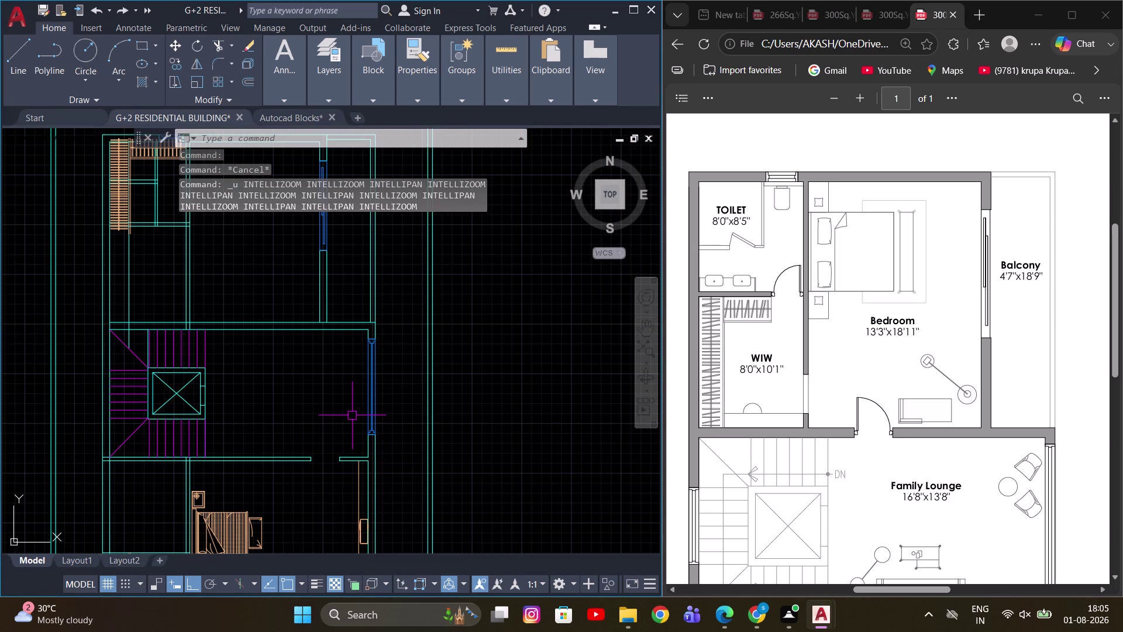
key(ctrl+z)
Reselect all the unit's lines with a window and extra picks.
scroll(up, 3)
scroll(down, 3)
scroll(up, 3)
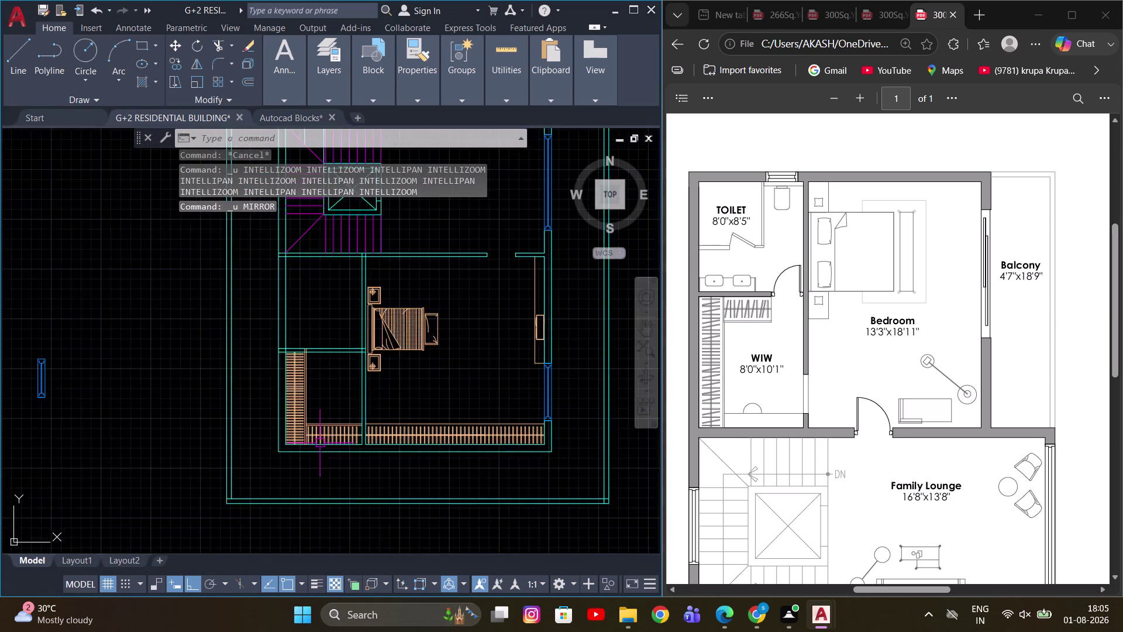
scroll(up, 3)
drag(390, 279, 353, 331)
click(95, 473)
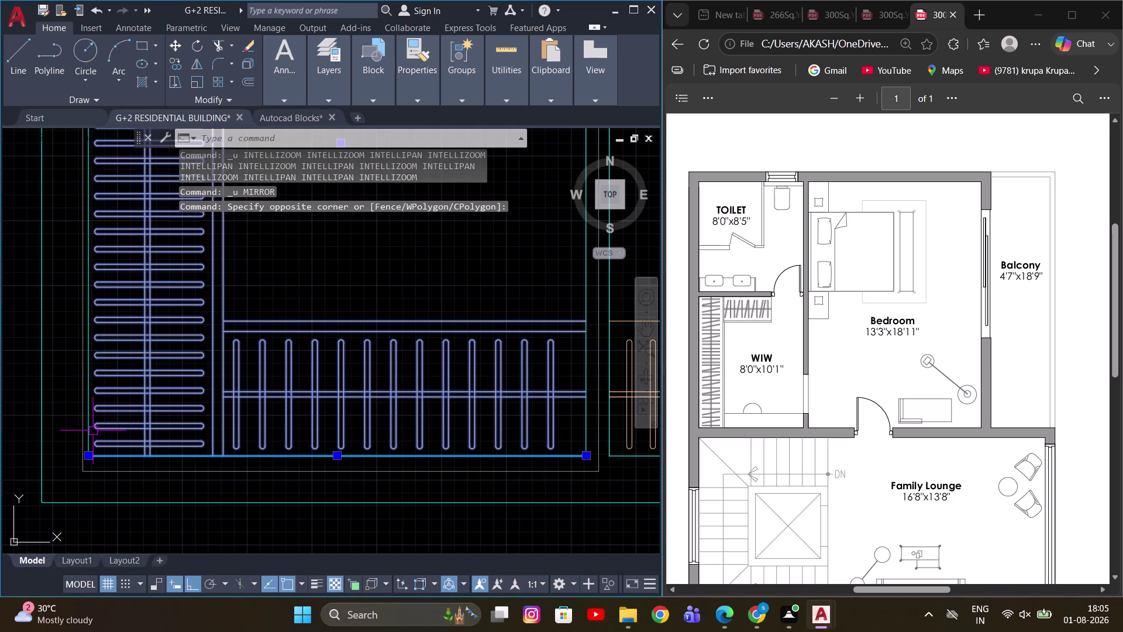
click(87, 389)
scroll(down, 3)
middle_drag(286, 322, 259, 456)
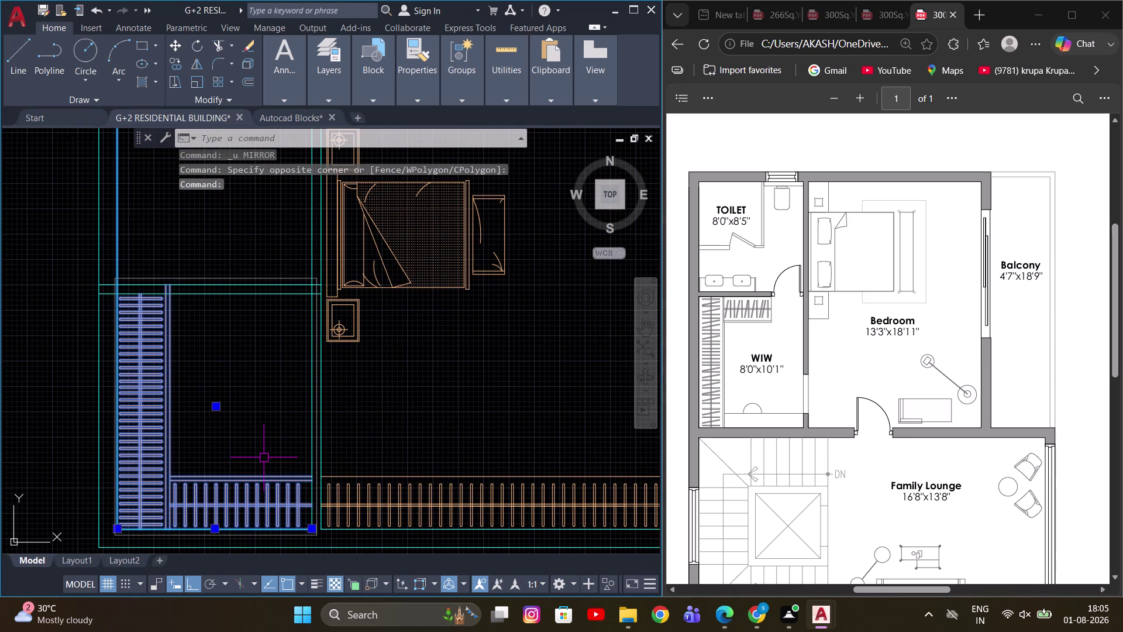
Mirror the selected unit with MI across a new two-point line, keeping the original.
text(MI)
key(space)
scroll(down, 3)
middle_drag(377, 399, 366, 401)
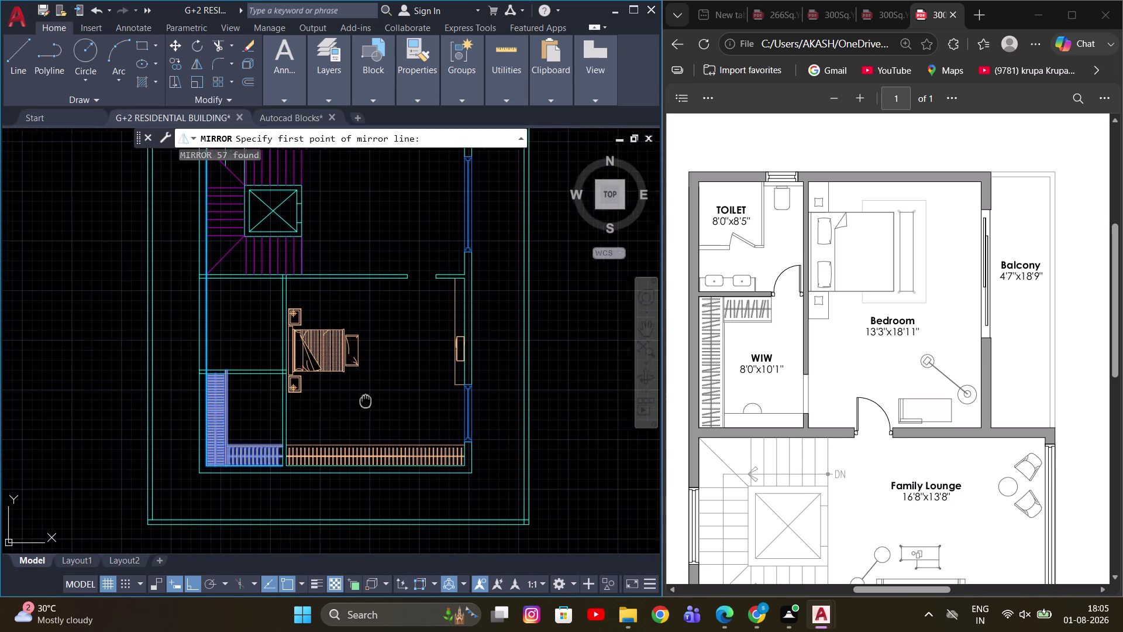
middle_drag(365, 401, 233, 406)
middle_drag(217, 305, 307, 465)
scroll(down, 3)
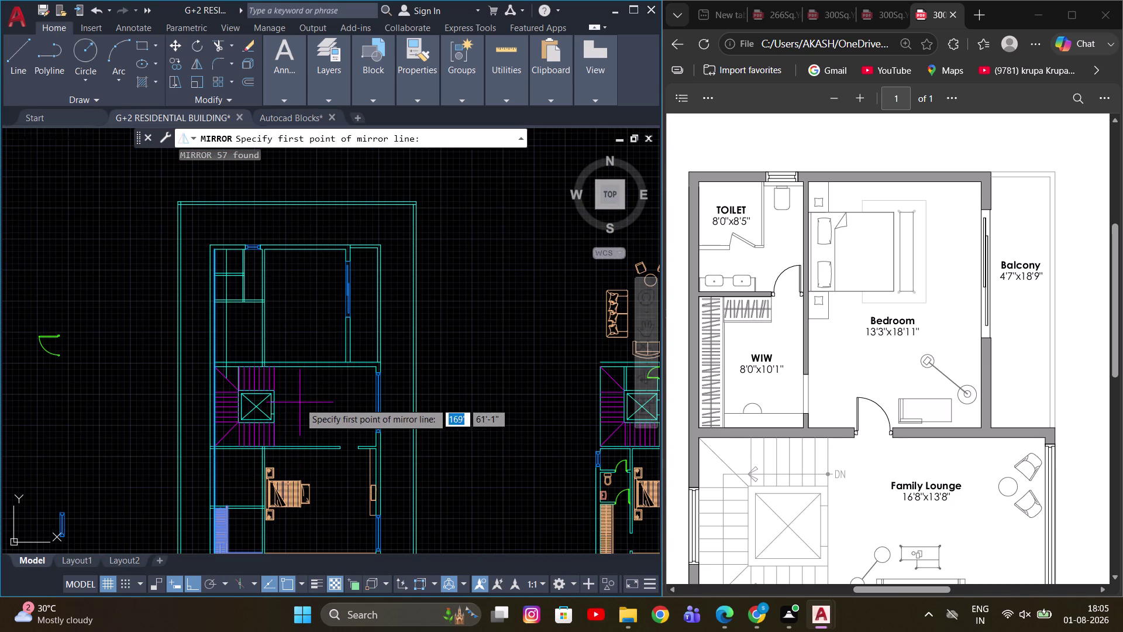
scroll(down, 3)
click(302, 388)
scroll(up, 3)
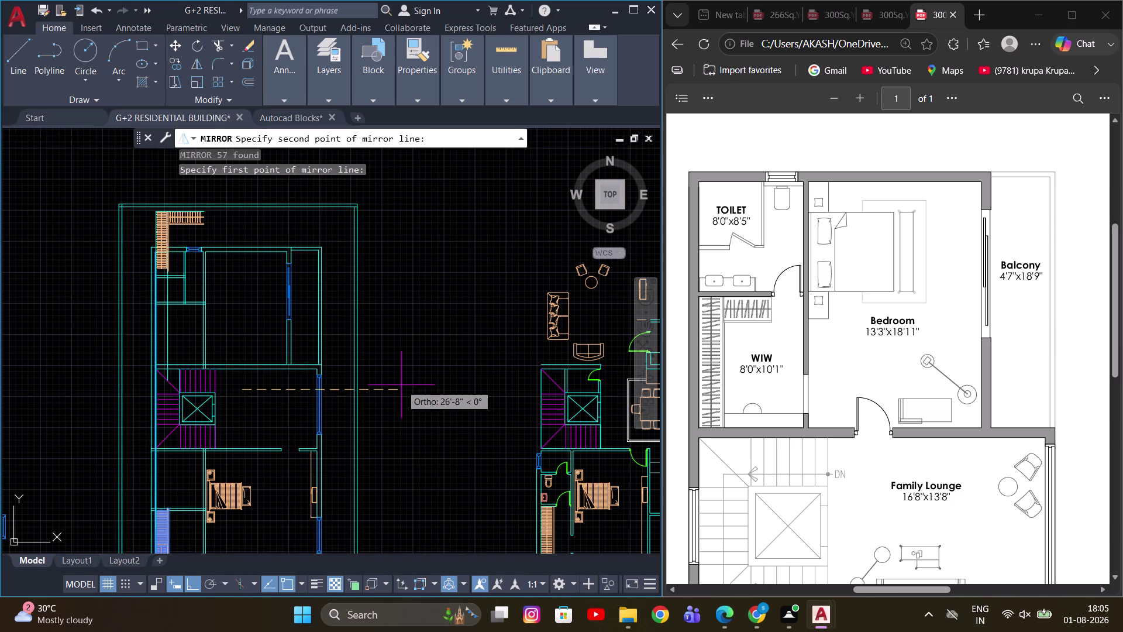
click(401, 384)
drag(435, 434, 402, 385)
scroll(up, 3)
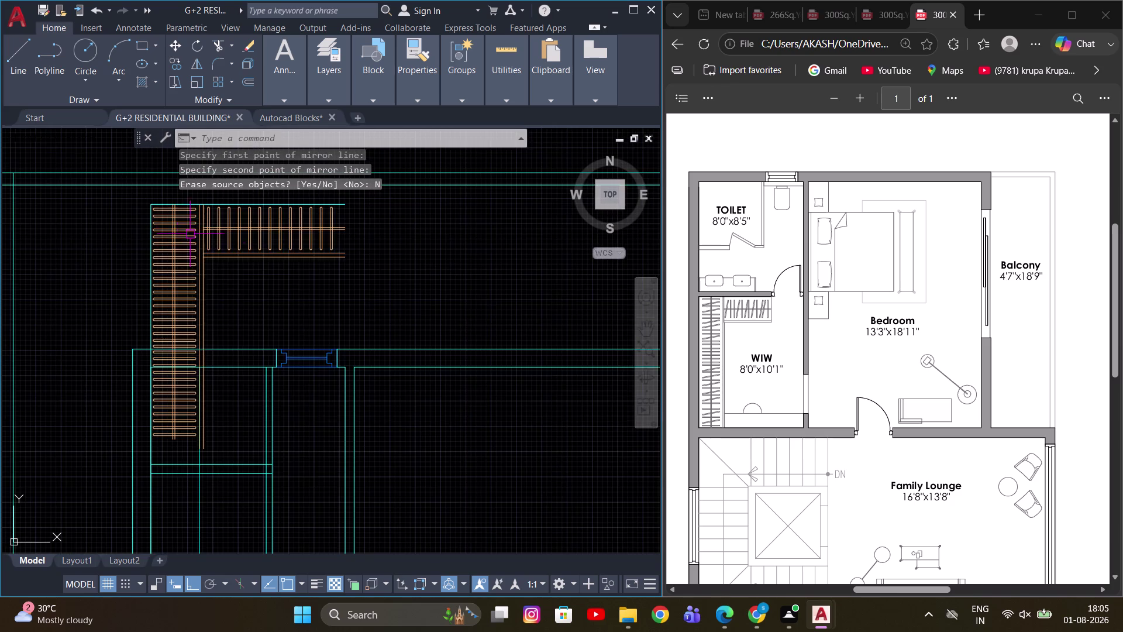
Pan to the mirrored wardrobe unit and begin selecting its pieces.
middle_drag(233, 263, 314, 261)
scroll(up, 3)
scroll(down, 3)
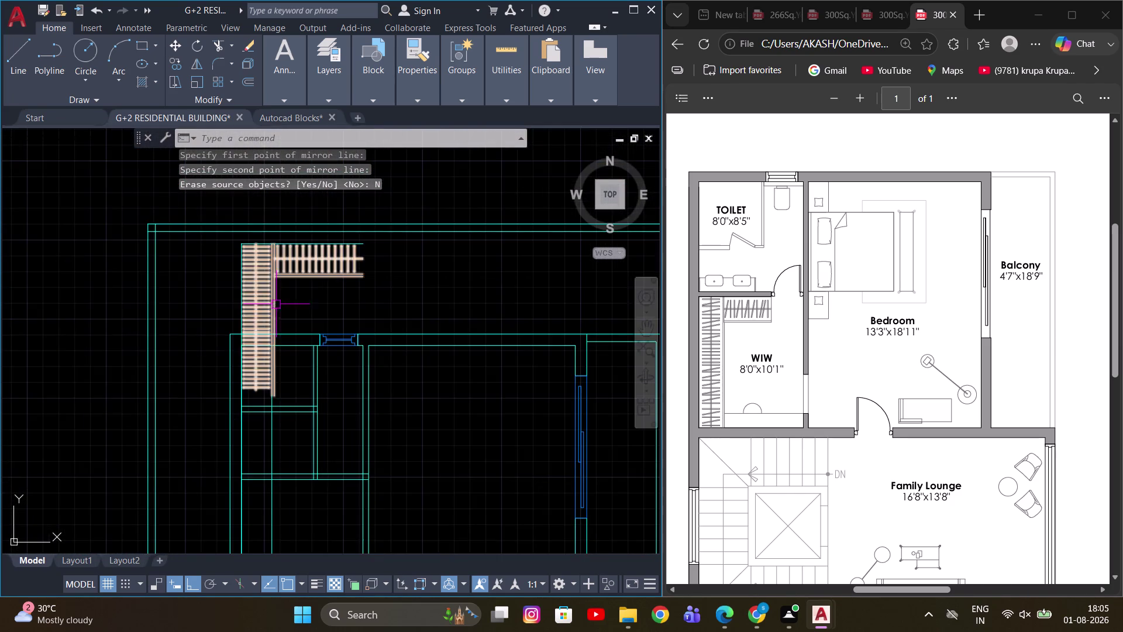
scroll(up, 3)
drag(279, 276, 267, 271)
click(125, 216)
scroll(up, 3)
middle_drag(181, 210, 233, 286)
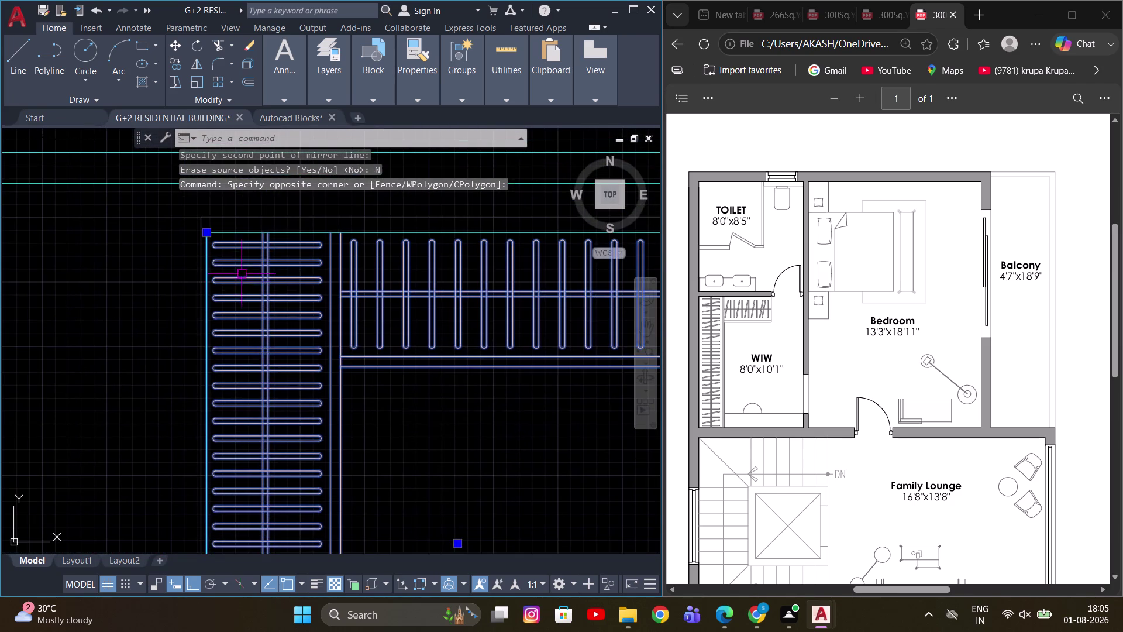
Select the wardrobe rails and start moving them, then cancel the move.
key(Escape)
click(296, 288)
click(232, 289)
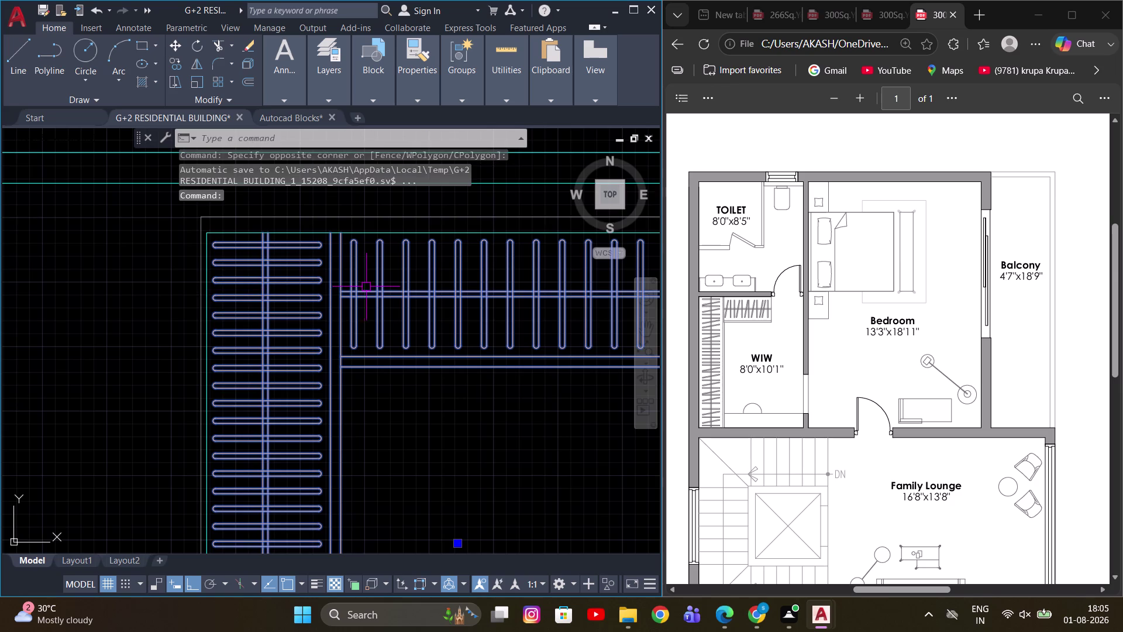
scroll(down, 3)
scroll(up, 3)
text(M)
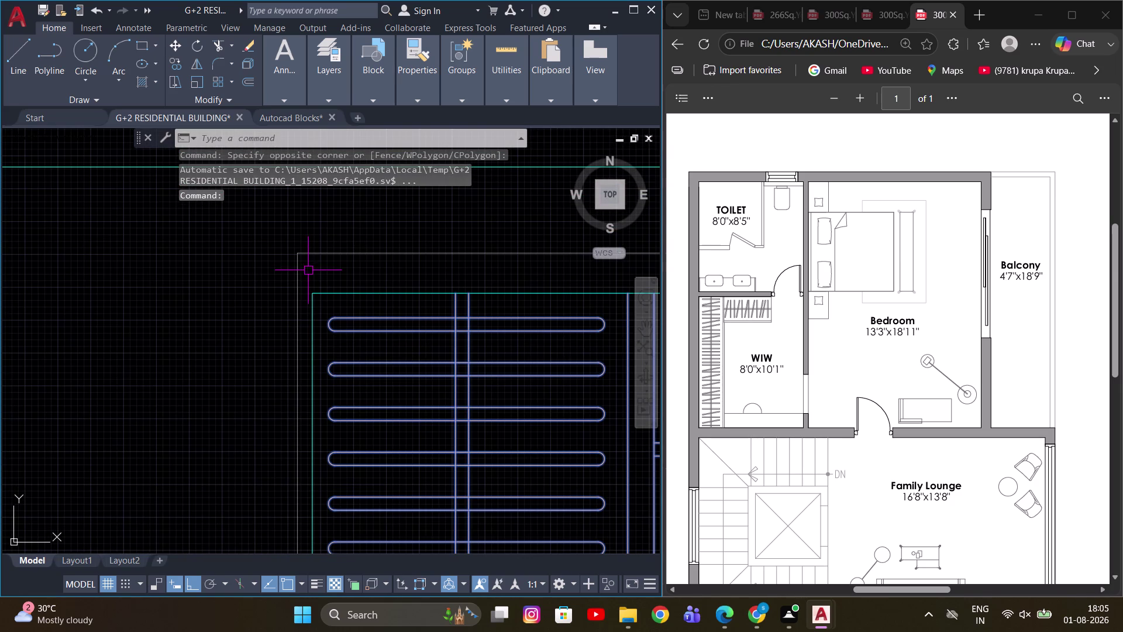
key(space)
click(310, 289)
scroll(down, 3)
scroll(up, 3)
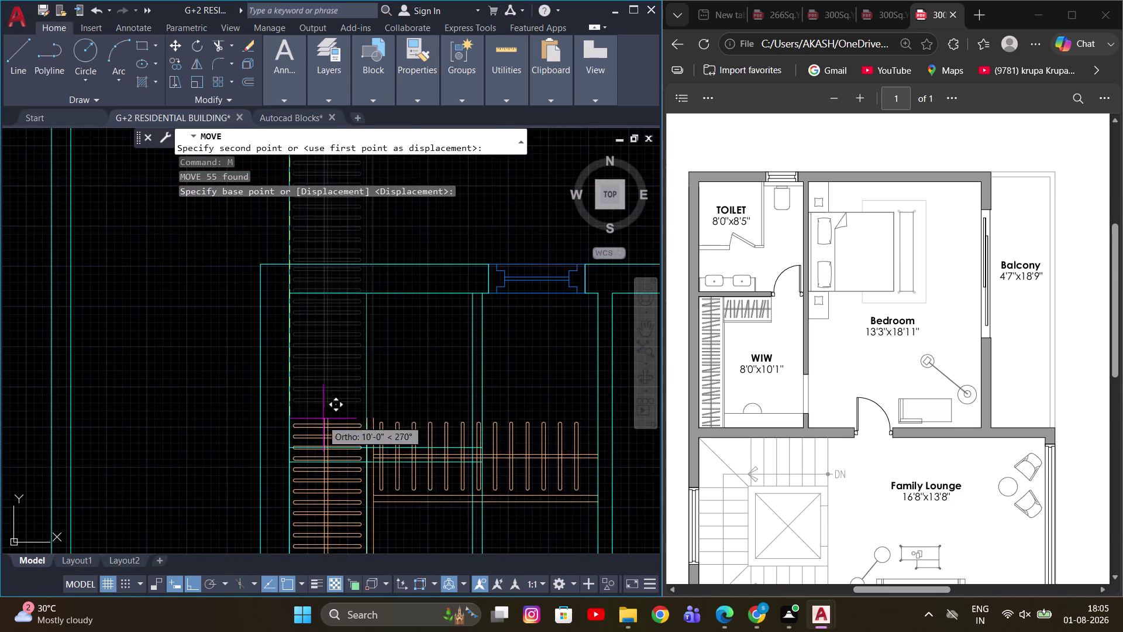
middle_drag(318, 421, 323, 288)
scroll(down, 3)
scroll(up, 3)
middle_drag(304, 417, 314, 271)
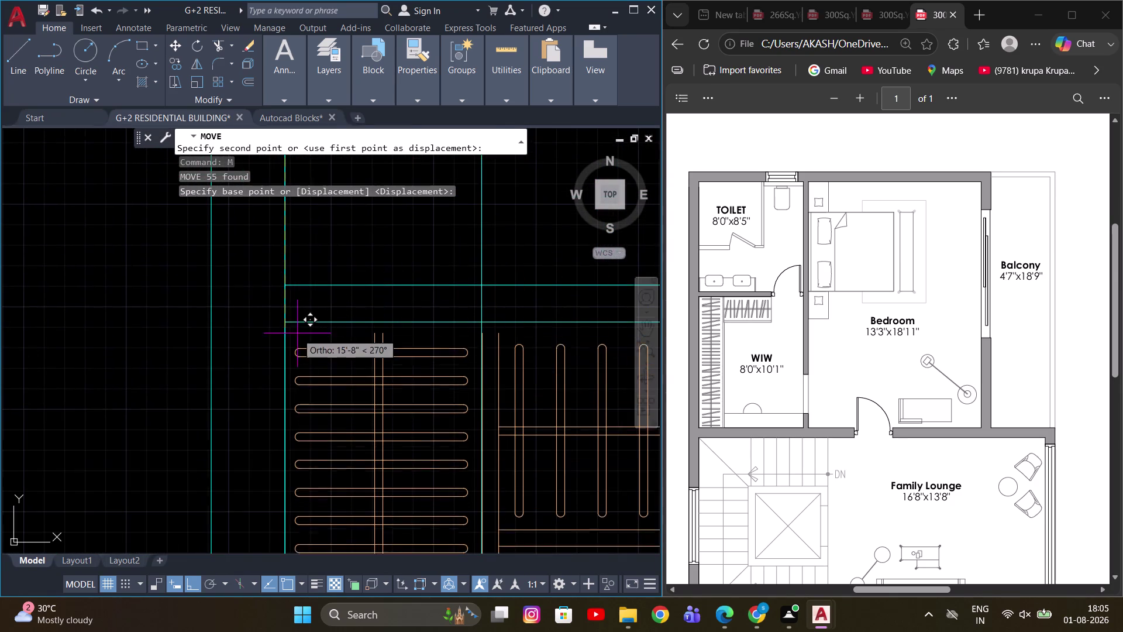
click(285, 326)
scroll(down, 3)
key(Escape)
Erase the stray vertical line beside the wardrobe.
middle_drag(383, 327, 292, 271)
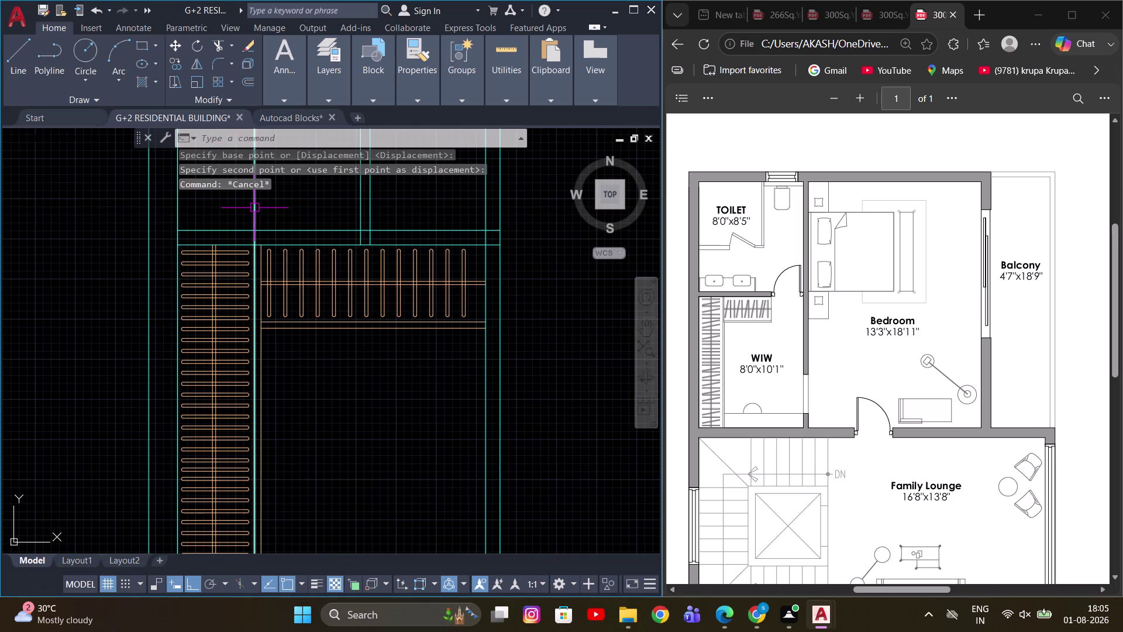
click(254, 208)
scroll(down, 3)
scroll(up, 3)
middle_drag(278, 343, 295, 361)
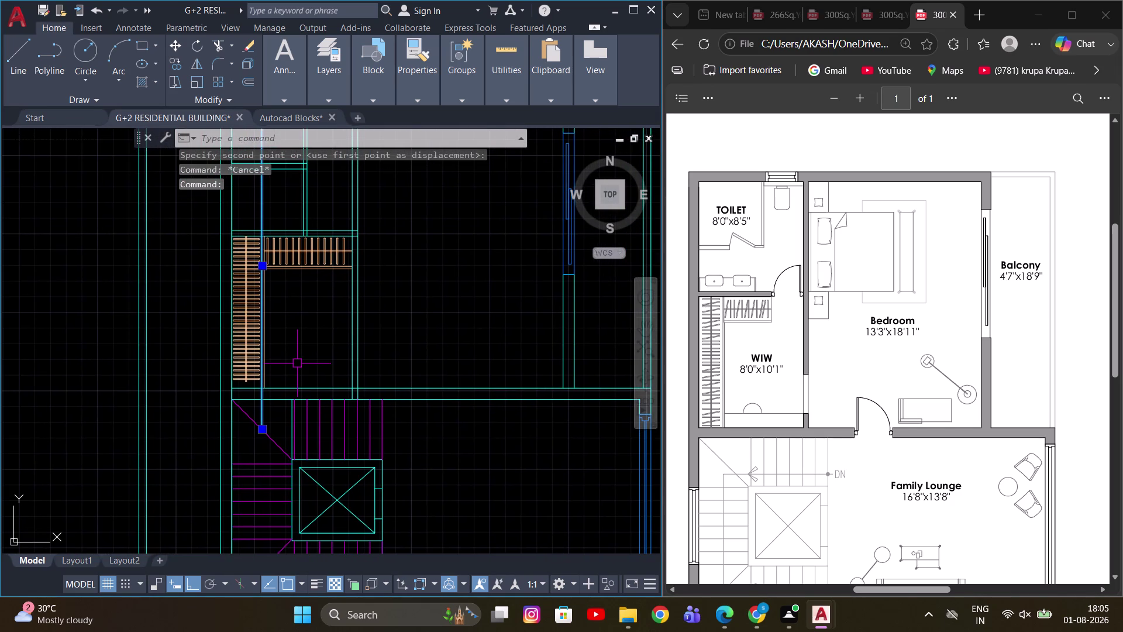
key(e)
key(space)
scroll(up, 3)
middle_drag(272, 275, 283, 354)
scroll(up, 3)
key(Escape)
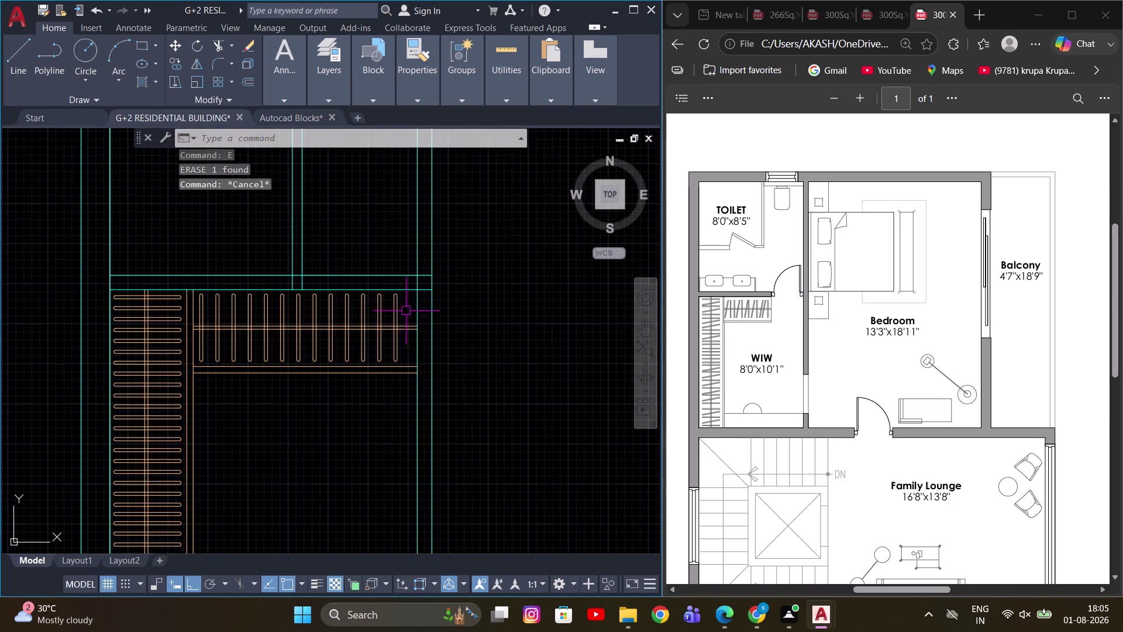
Ungroup the wardrobe unit into separate pieces with UNG.
scroll(up, 3)
scroll(down, 3)
scroll(down, 3)
middle_drag(518, 369, 410, 335)
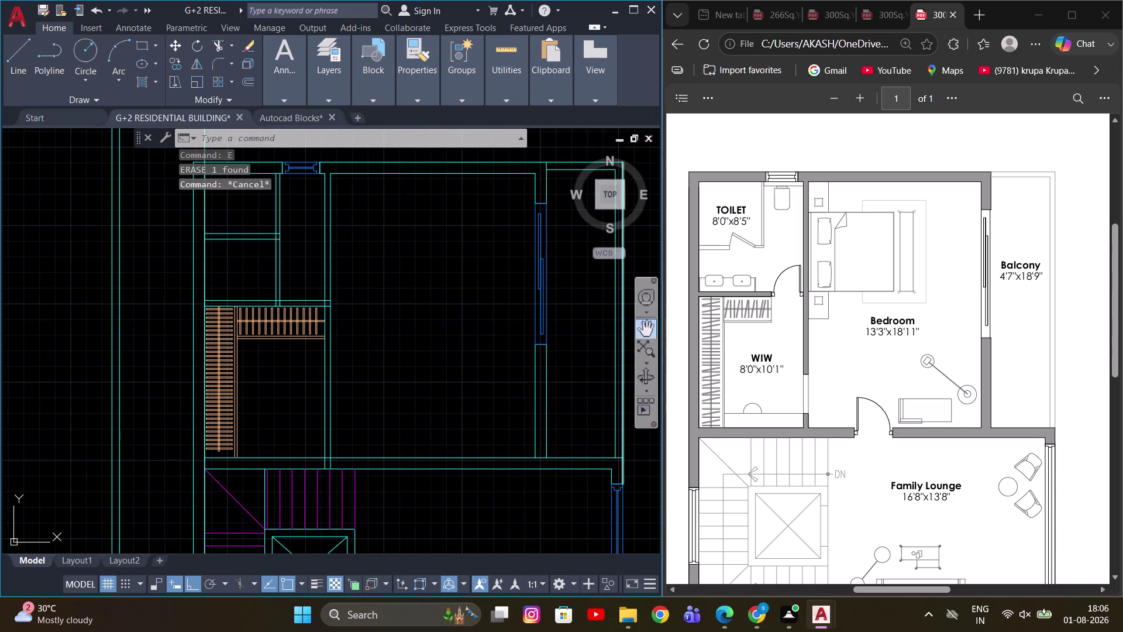
scroll(up, 3)
middle_drag(295, 322, 388, 344)
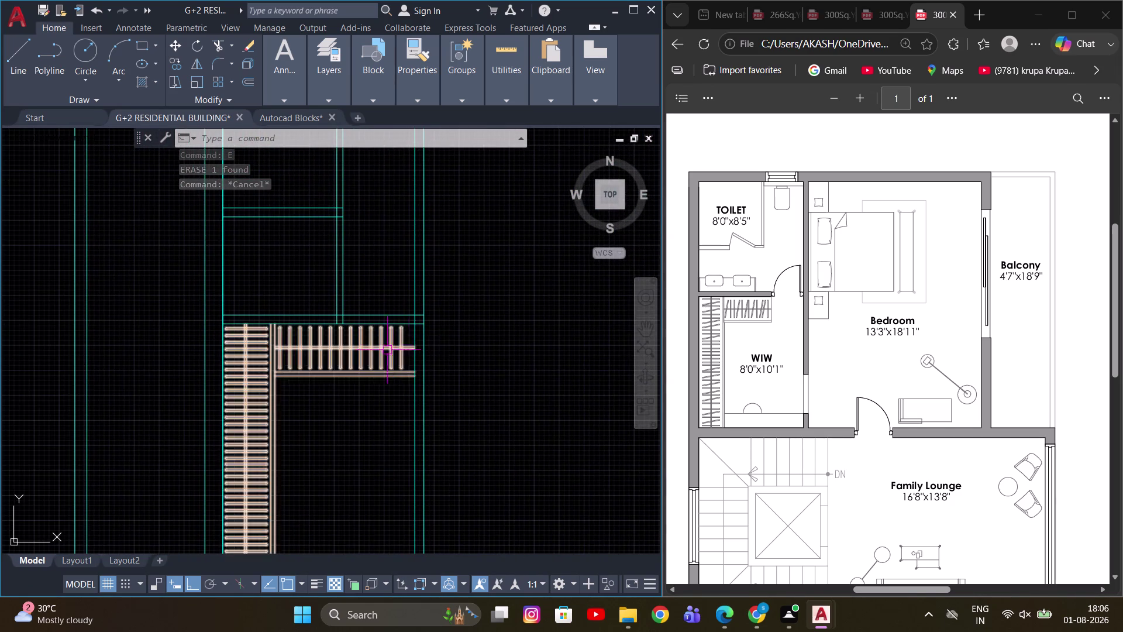
scroll(up, 3)
scroll(down, 3)
middle_drag(398, 297, 389, 305)
key(Escape)
click(368, 348)
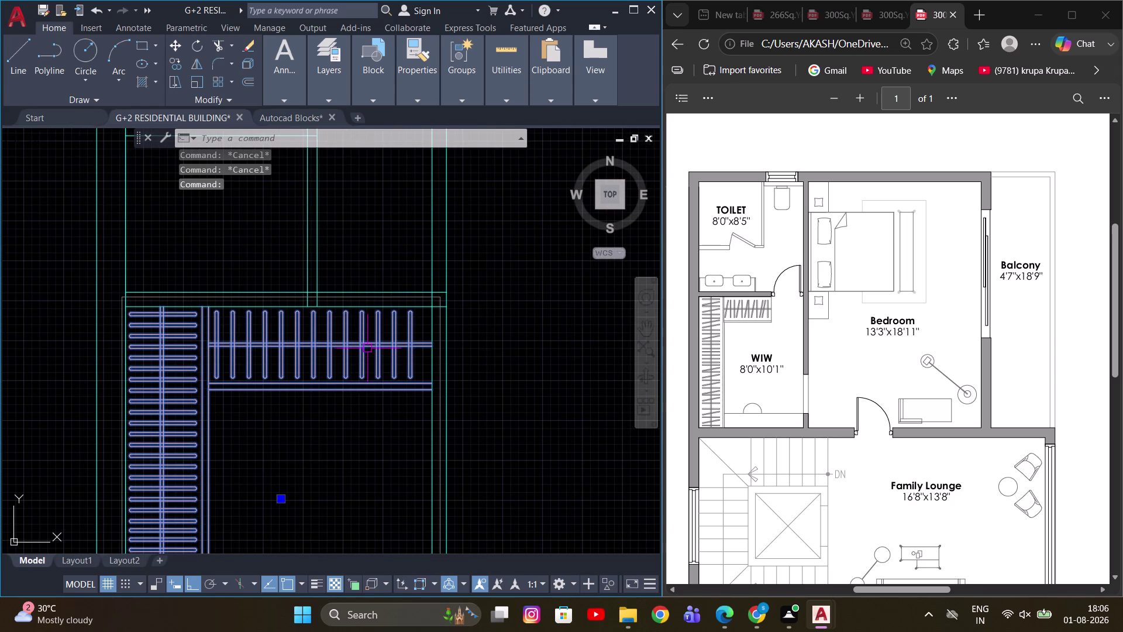
key(u)
key(n)
key(g)
key(space)
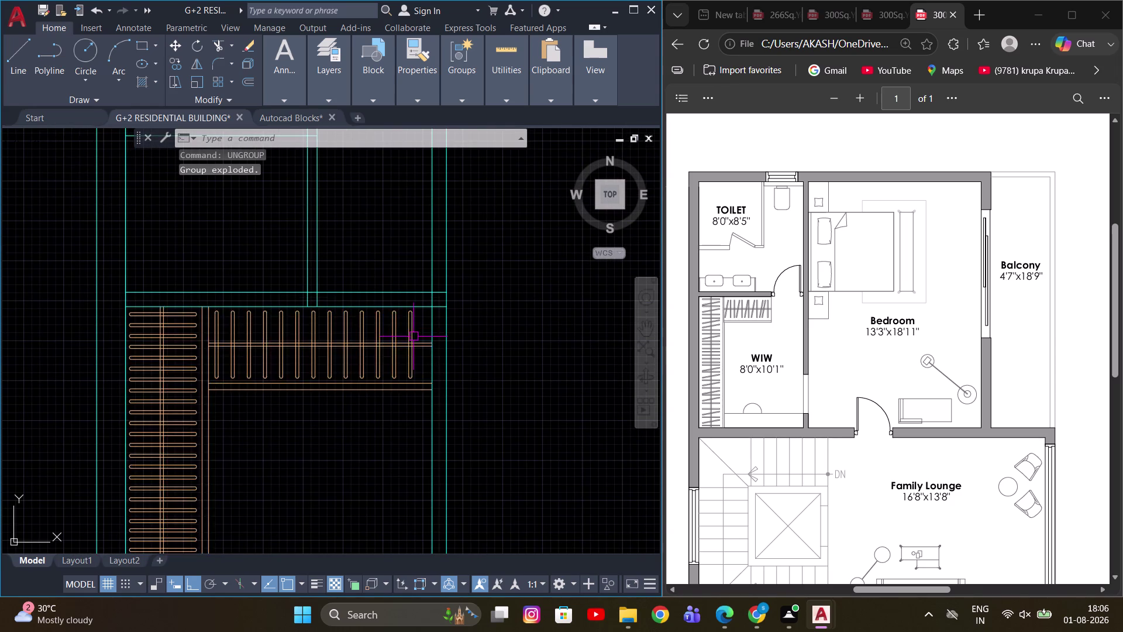
Window-select the five extra hanging rods and erase them.
scroll(up, 3)
drag(422, 383, 392, 379)
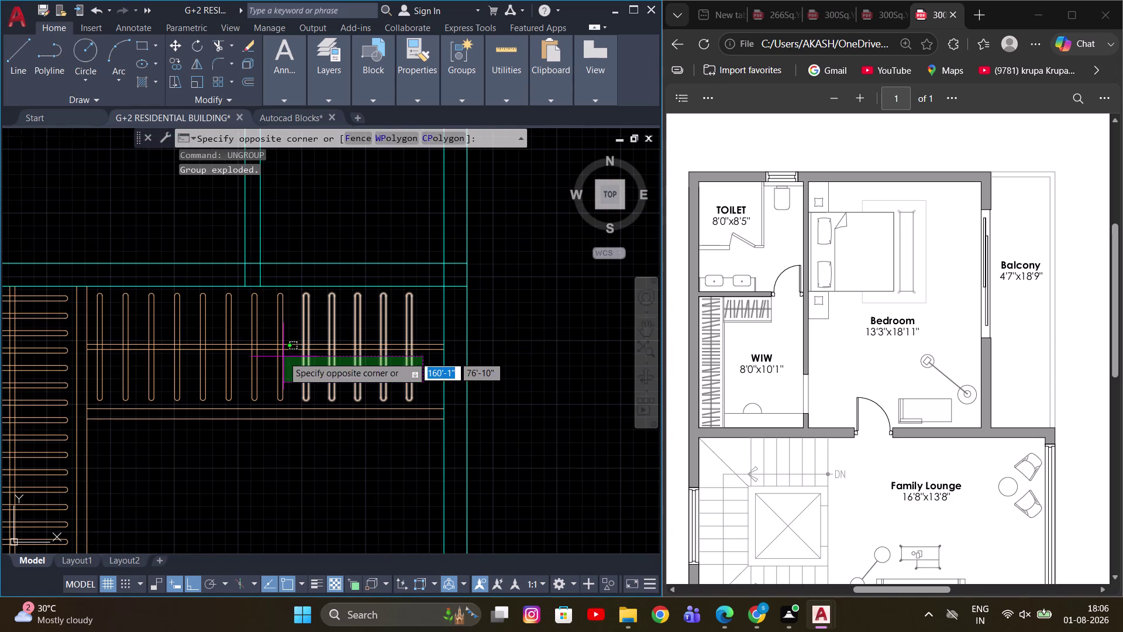
click(298, 357)
key(e)
key(space)
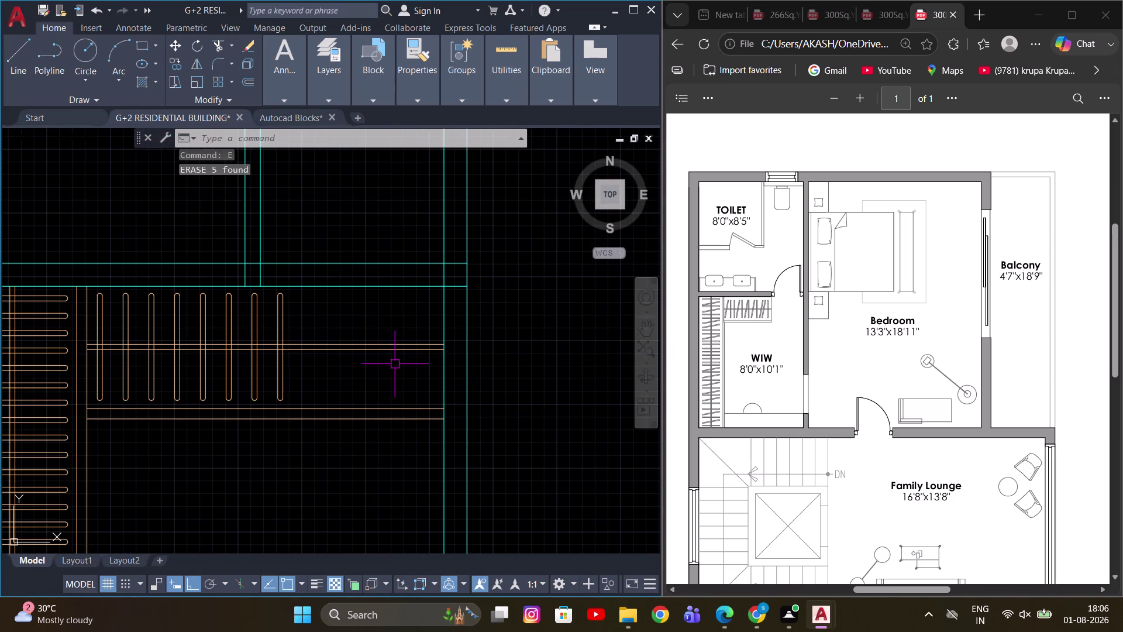
Try trimming the rail ends with TR, then cancel the trim.
text(TR)
key(space)
click(379, 325)
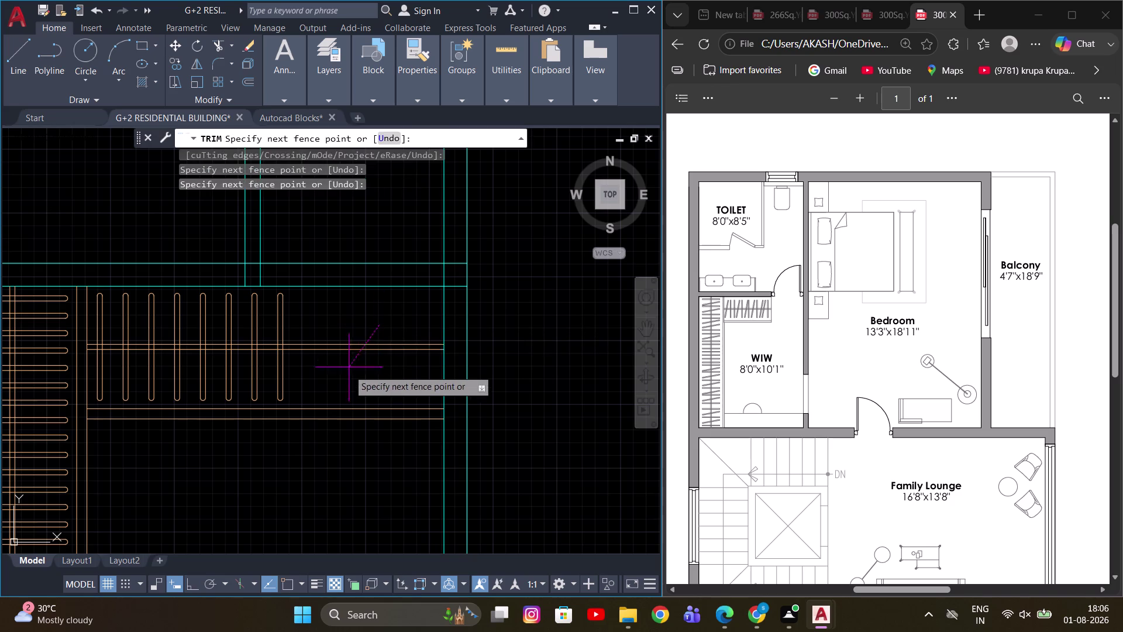
click(348, 377)
key(Escape)
drag(372, 449, 361, 433)
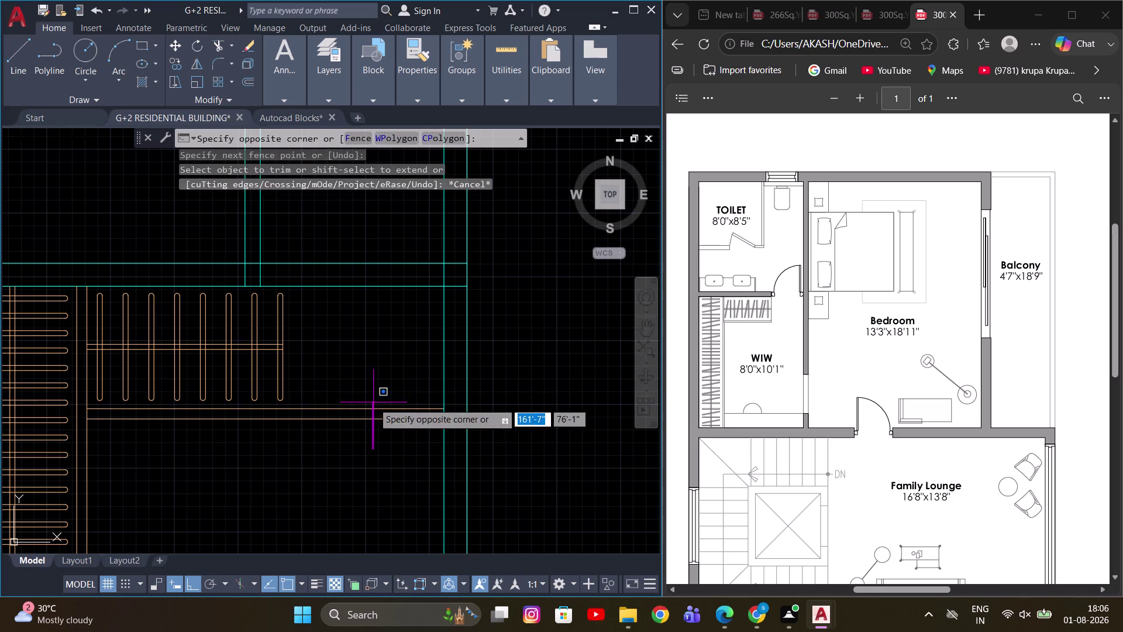
key(Escape)
Start stretching the two rail ends leftward with a crossing window, then cancel.
key(s)
key(space)
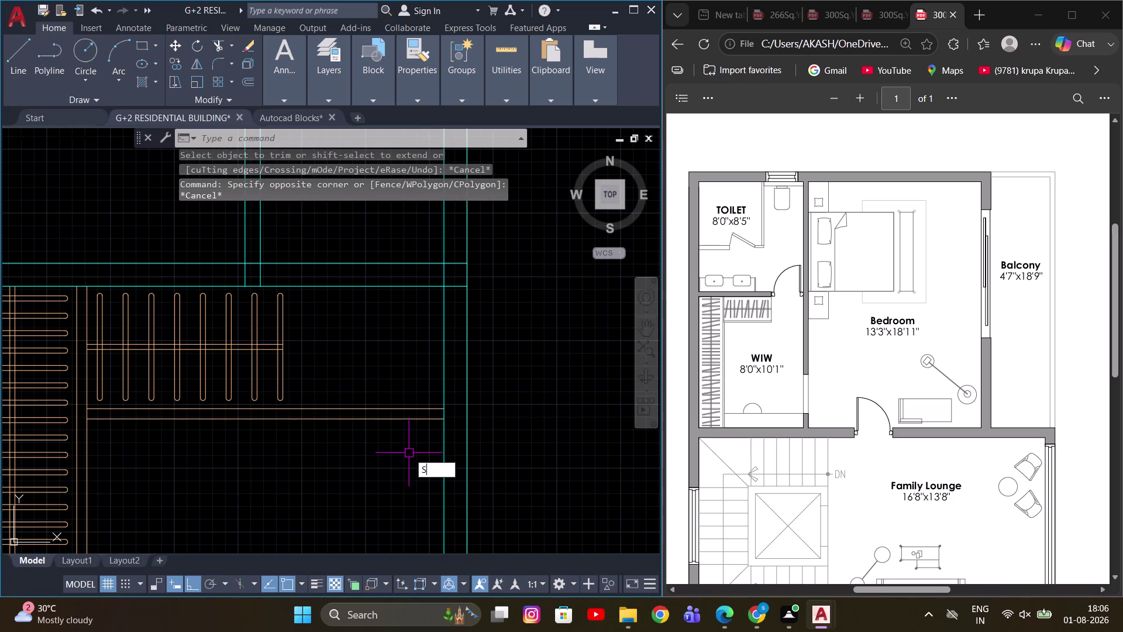
drag(482, 469, 458, 457)
click(413, 396)
drag(514, 375, 486, 374)
click(403, 373)
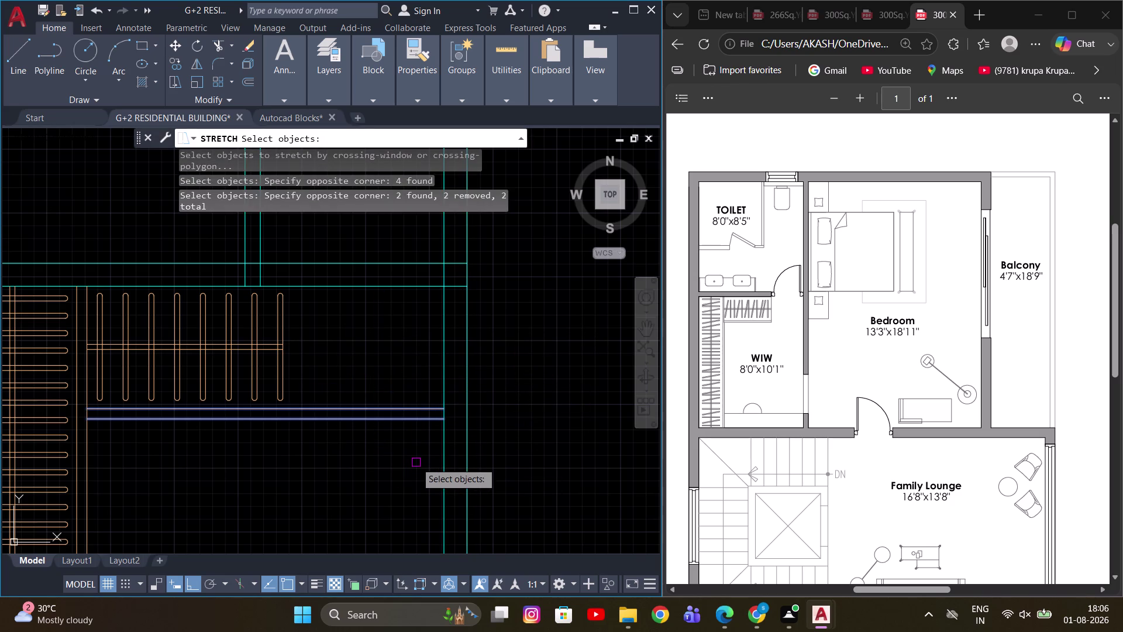
key(space)
click(417, 464)
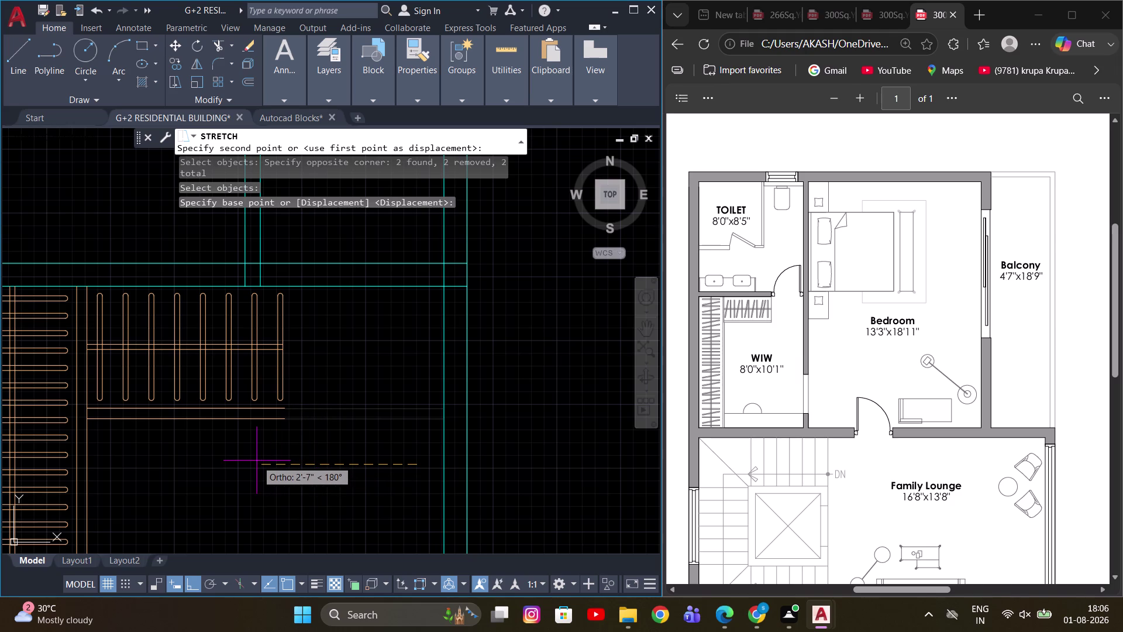
click(269, 459)
key(Escape)
Pan around the walk-in wardrobe to check the rail against the wall.
middle_drag(373, 392, 312, 394)
scroll(up, 3)
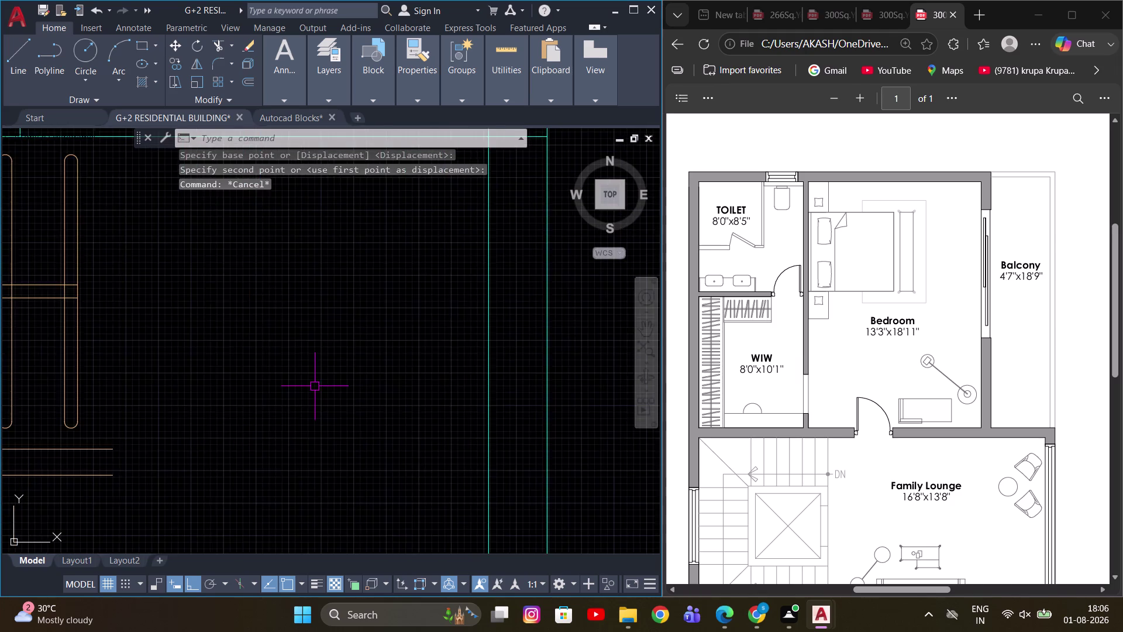
key(Escape)
scroll(down, 3)
middle_drag(278, 386, 343, 373)
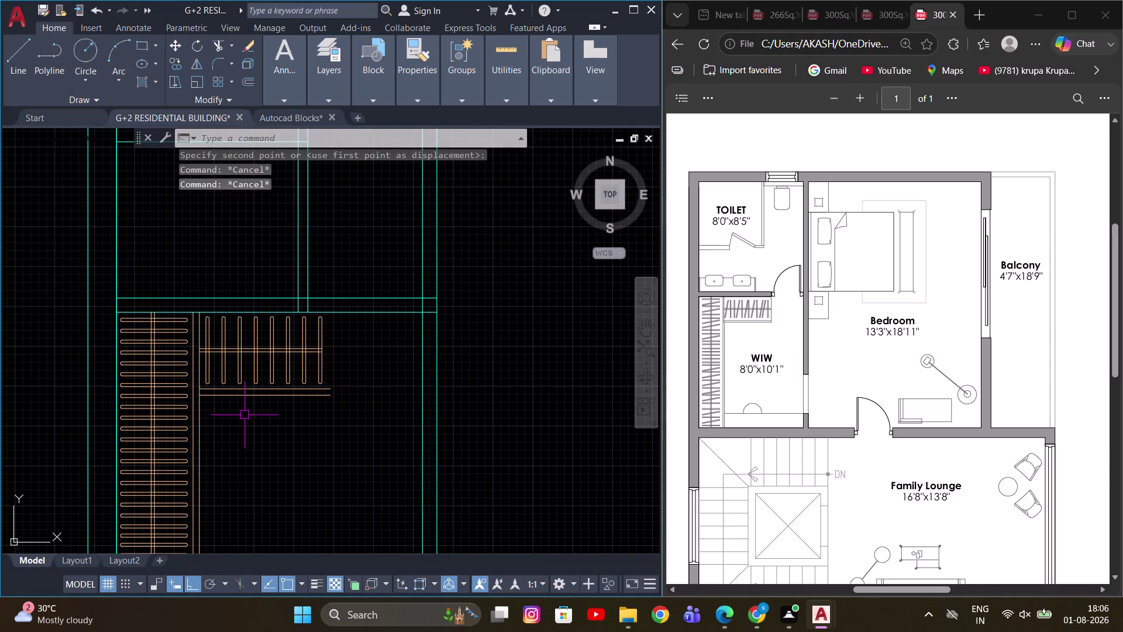
middle_drag(364, 323, 346, 331)
scroll(down, 3)
middle_drag(350, 336, 341, 343)
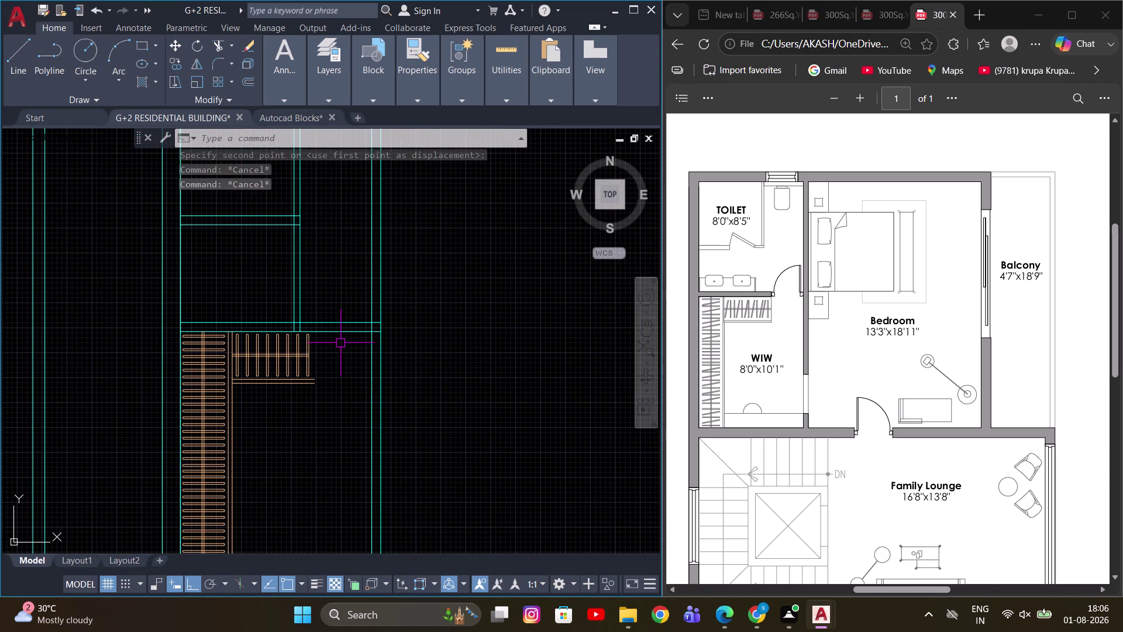
scroll(down, 3)
middle_drag(351, 371, 366, 364)
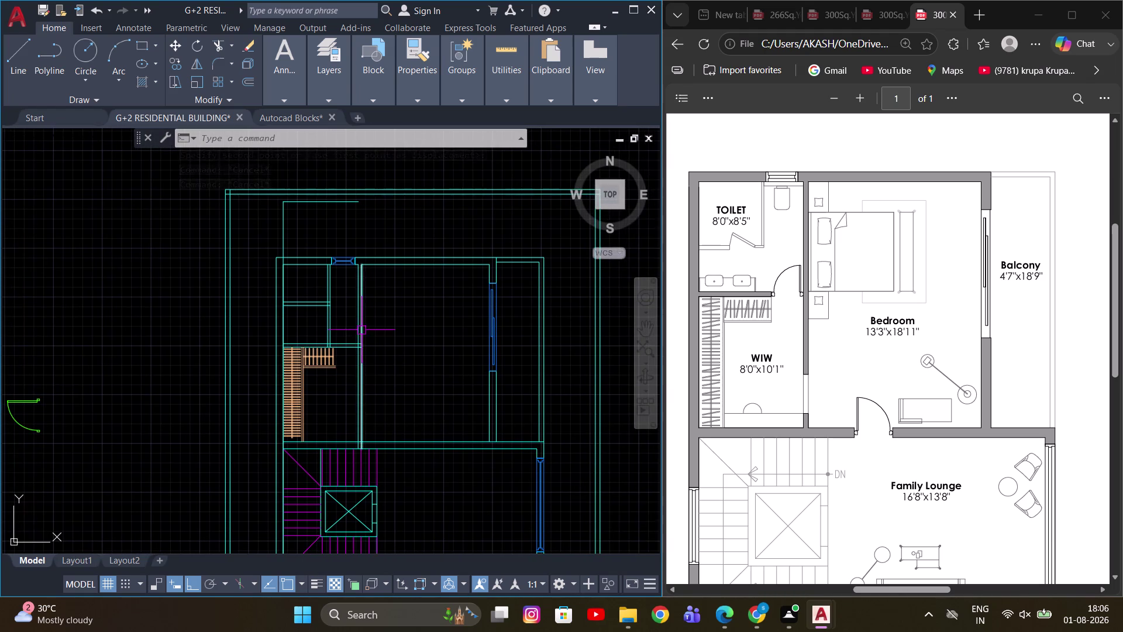
End the trim and zoom in on the wall above the wardrobe corner.
key(Escape)
scroll(up, 3)
middle_drag(367, 337, 495, 391)
scroll(up, 3)
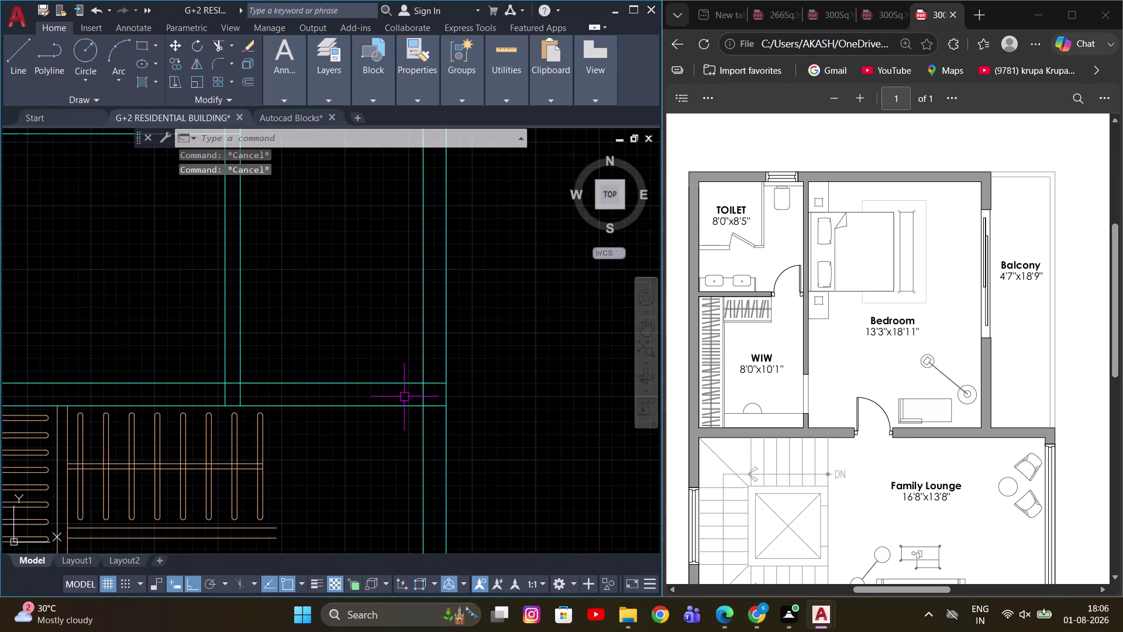
scroll(down, 3)
middle_drag(403, 379, 421, 389)
Offset the wall line above the wardrobe, entering 3' then 2'6 as the distance.
key(o)
key(Return)
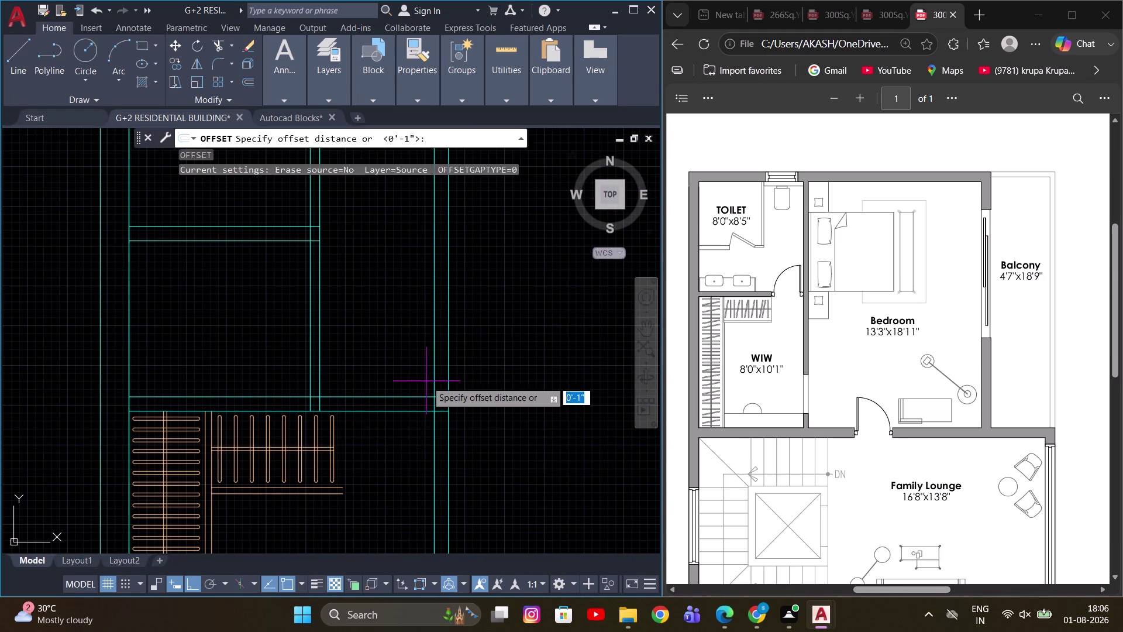
key(3)
key(apostrophe)
key(Return)
click(430, 371)
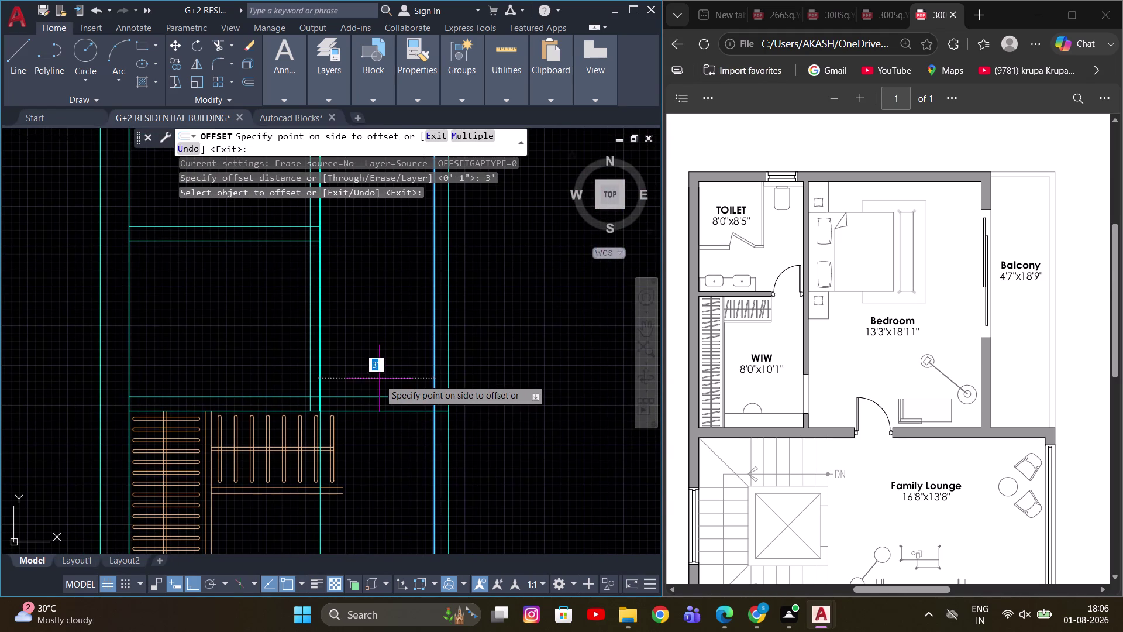
text(2')
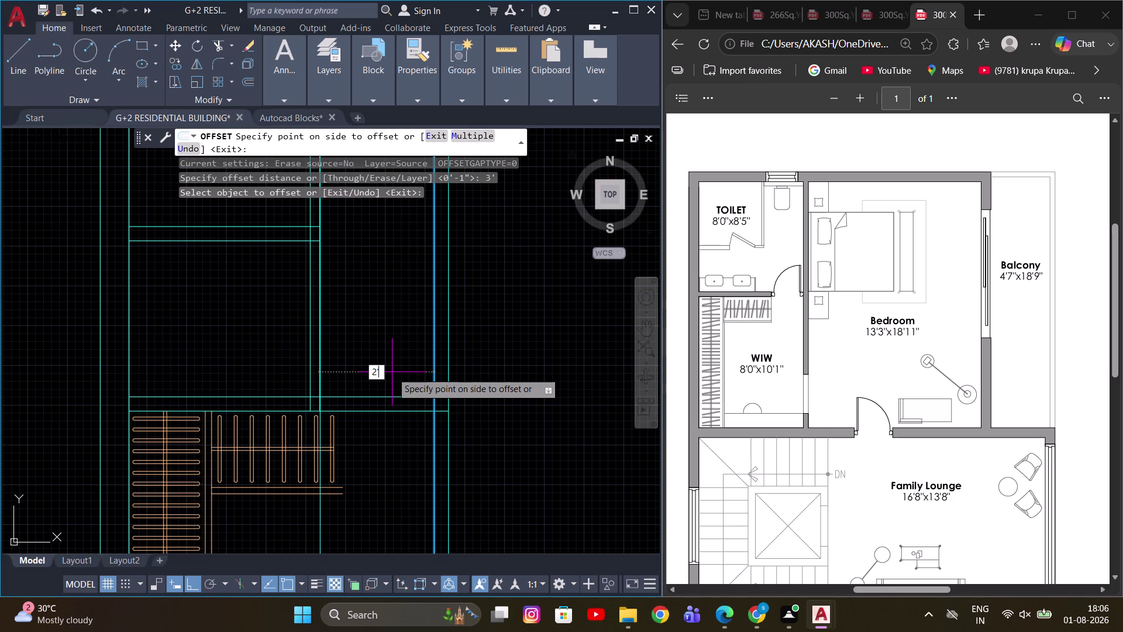
text(6)
key(Return)
Review the new offset line across the walk-in wardrobe, then cancel the offset.
middle_drag(402, 362, 476, 334)
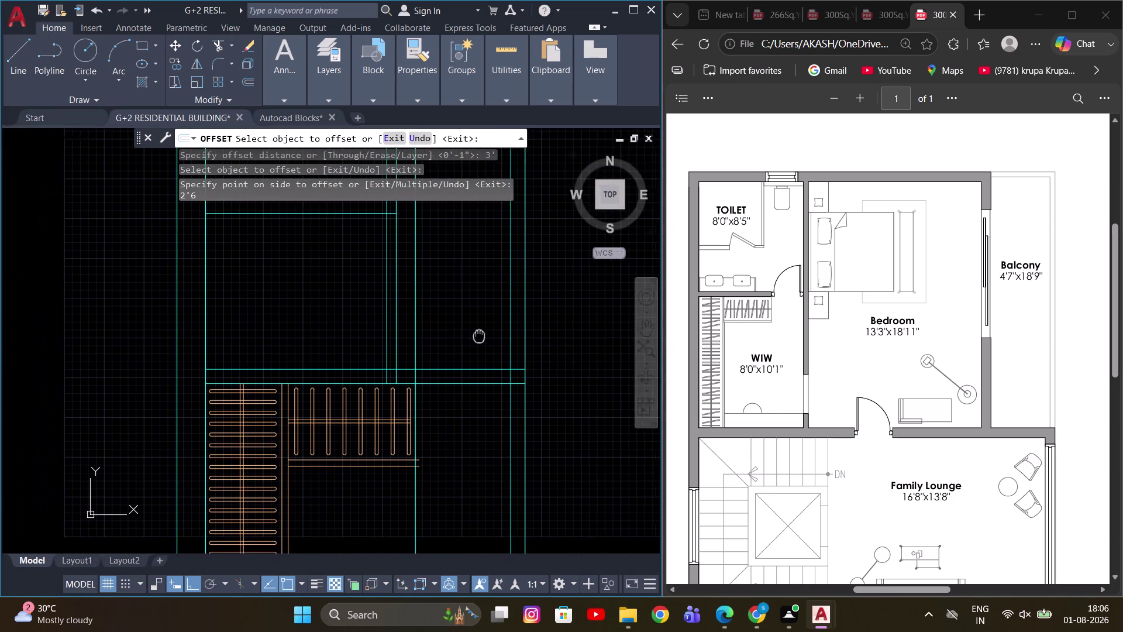
middle_drag(476, 334, 492, 336)
middle_drag(437, 365, 460, 340)
scroll(up, 3)
key(Escape)
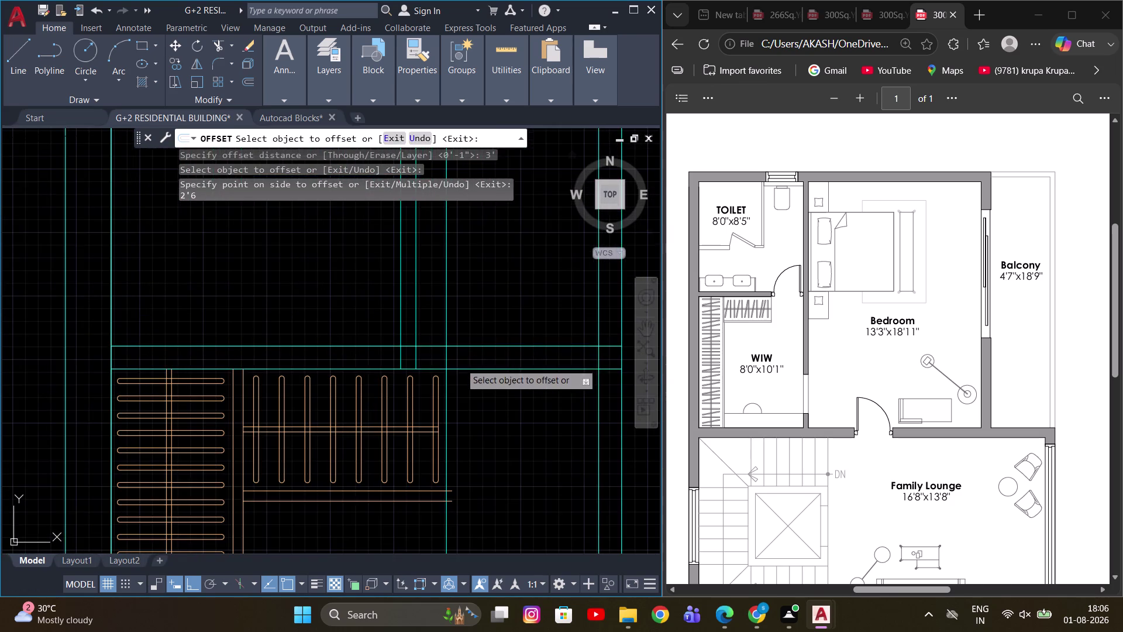
scroll(down, 3)
middle_drag(465, 344, 477, 387)
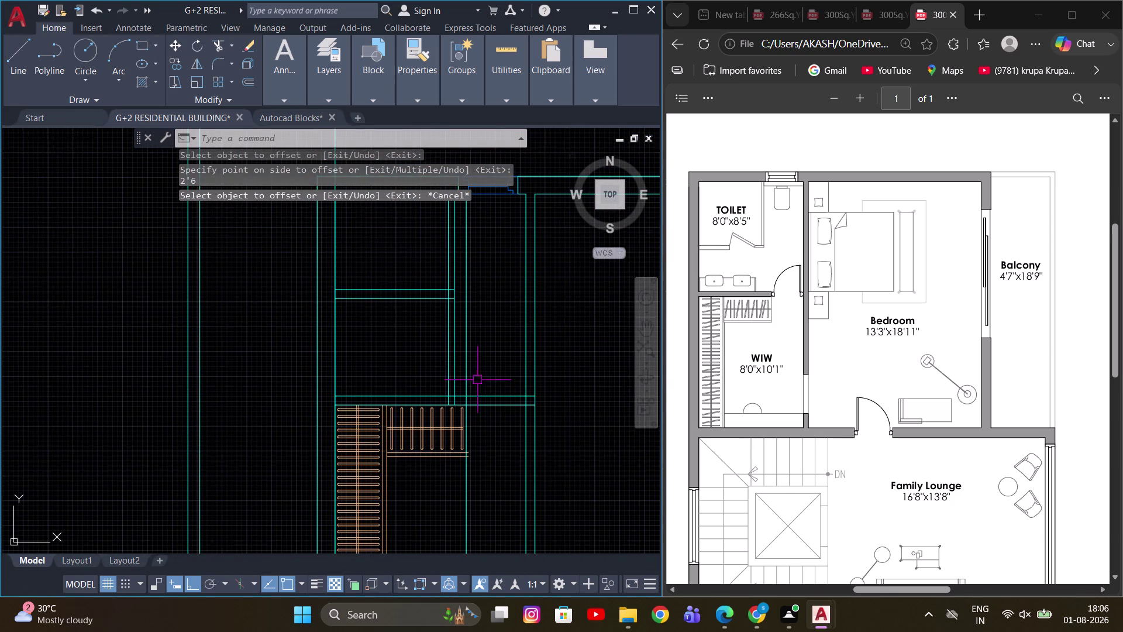
key(Escape)
scroll(up, 3)
middle_drag(468, 368, 442, 391)
middle_drag(419, 374, 403, 404)
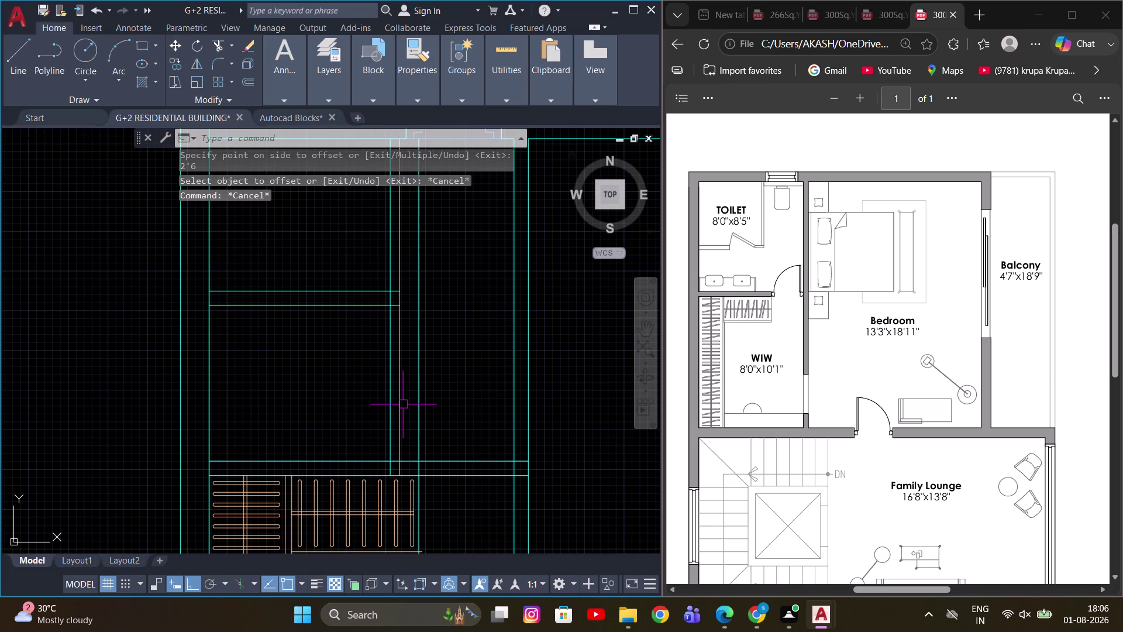
Trim two wardrobe line segments with TR.
key(t)
key(r)
key(space)
click(361, 381)
click(438, 372)
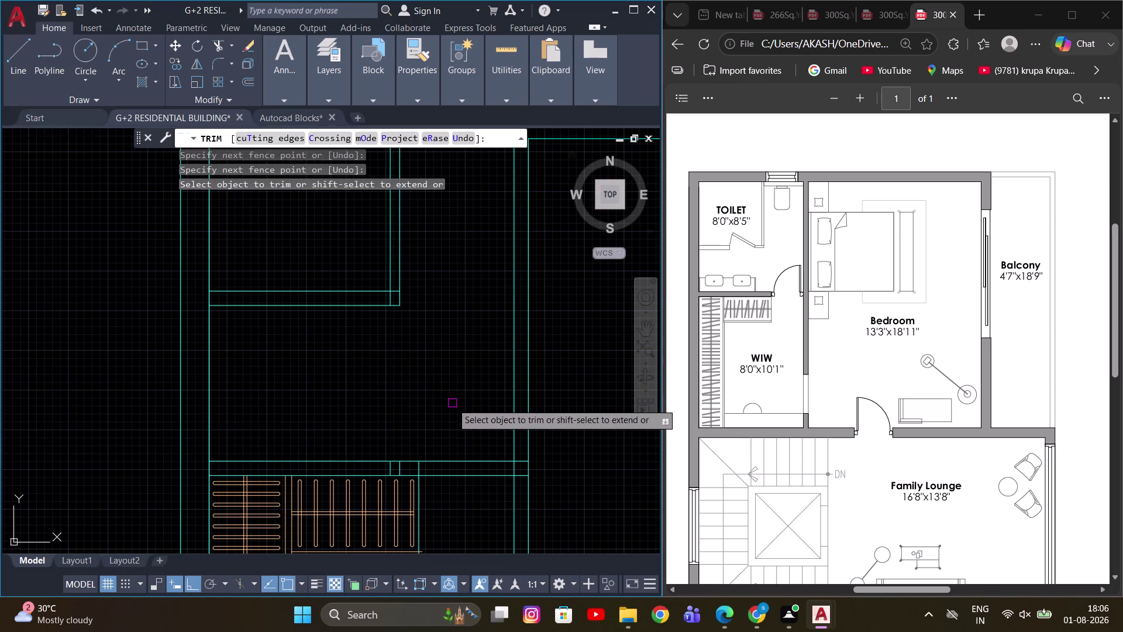
middle_drag(451, 403, 418, 337)
scroll(up, 3)
scroll(up, 3)
Fence-trim the wardrobe slat rows down to where they meet the wall, then end trim.
drag(425, 389, 422, 517)
middle_drag(420, 489, 394, 330)
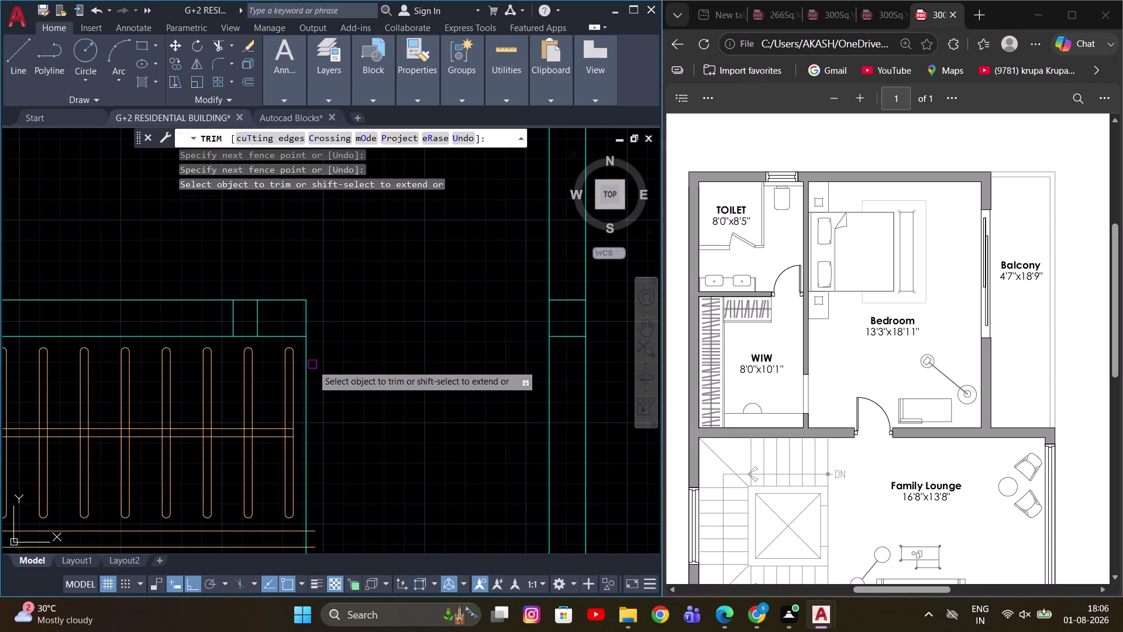
middle_drag(364, 403, 351, 257)
scroll(up, 3)
drag(291, 381, 270, 429)
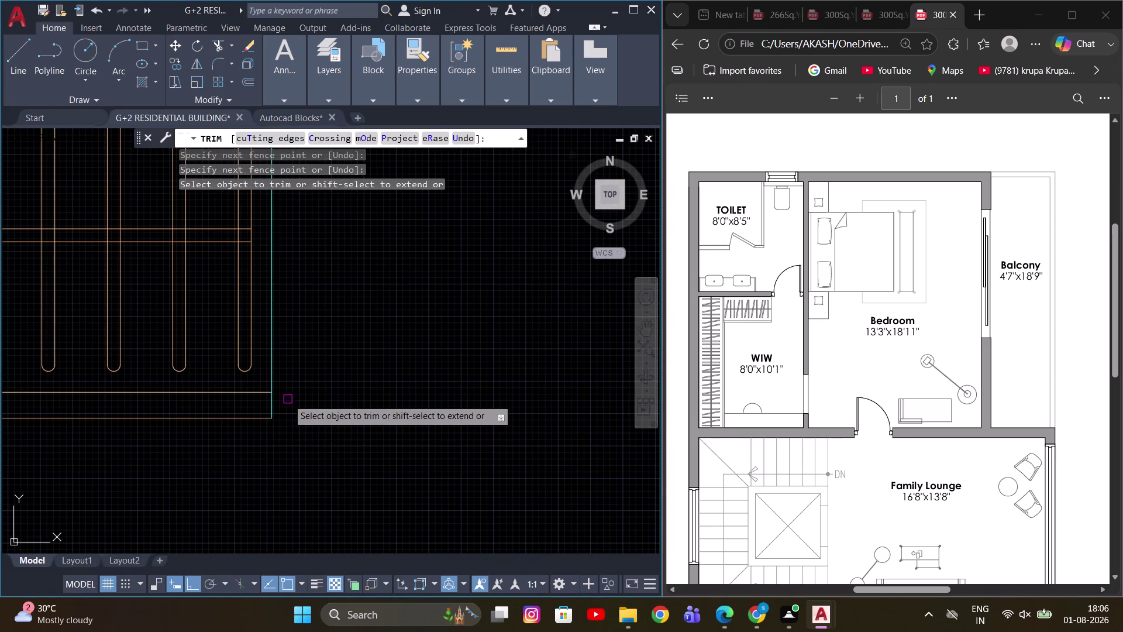
scroll(down, 3)
middle_drag(320, 325, 337, 336)
scroll(up, 3)
drag(308, 335, 235, 339)
scroll(down, 3)
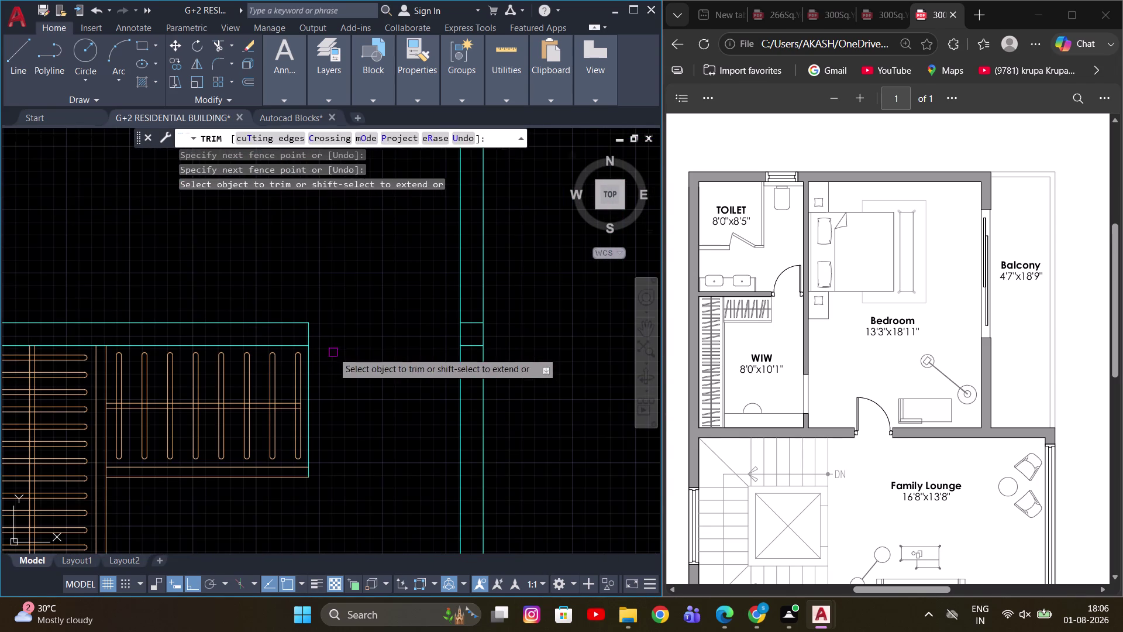
key(Escape)
Zoom out to both floor plans, centre the upper floor, and select the door near the bedroom.
scroll(down, 3)
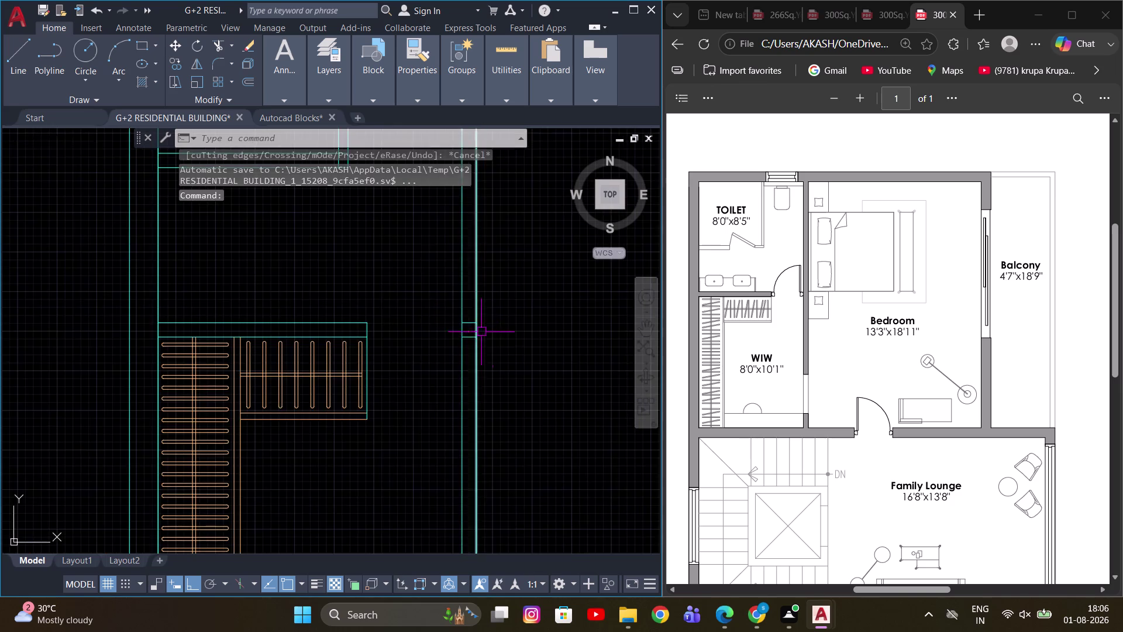
middle_drag(510, 336, 502, 372)
key(Escape)
scroll(up, 3)
scroll(down, 3)
middle_drag(446, 431, 514, 324)
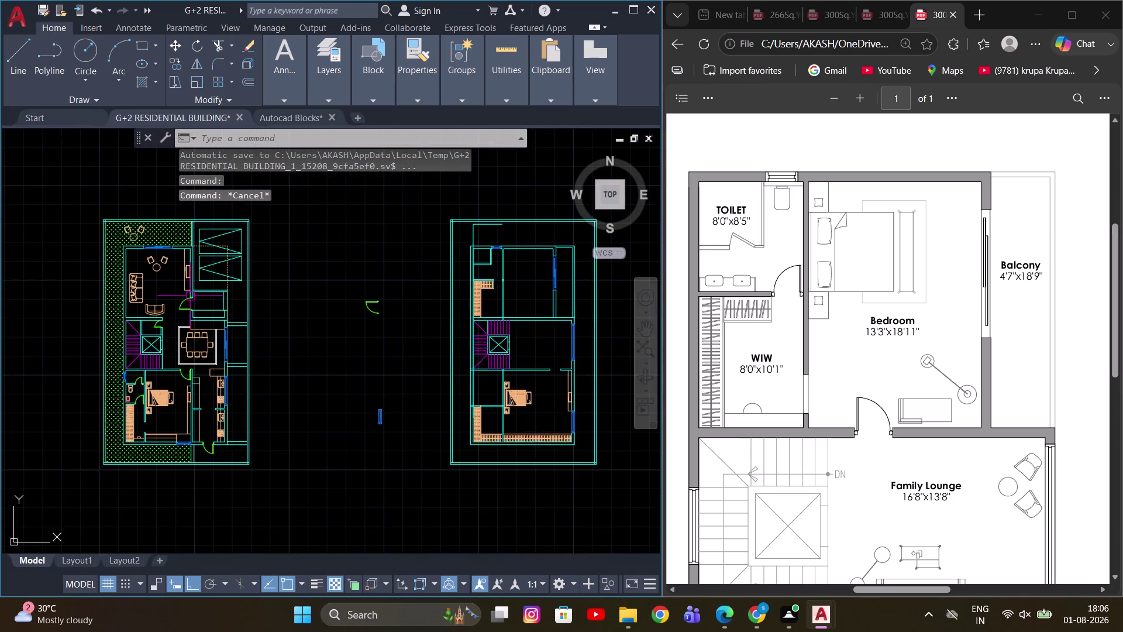
scroll(up, 3)
scroll(down, 3)
middle_drag(201, 396, 225, 317)
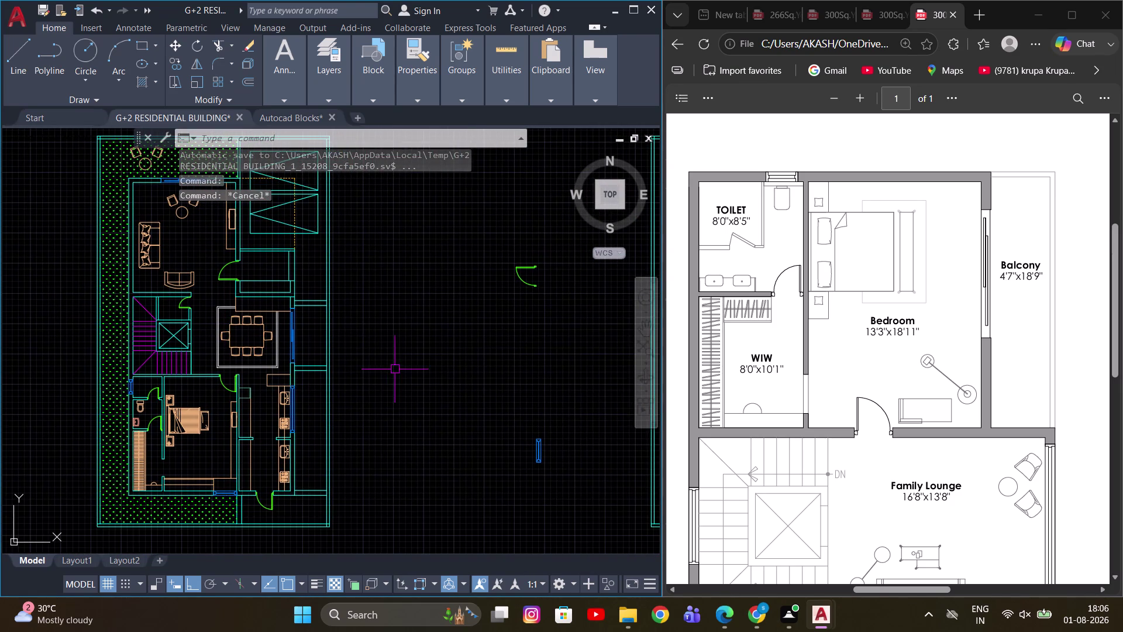
scroll(up, 3)
click(144, 419)
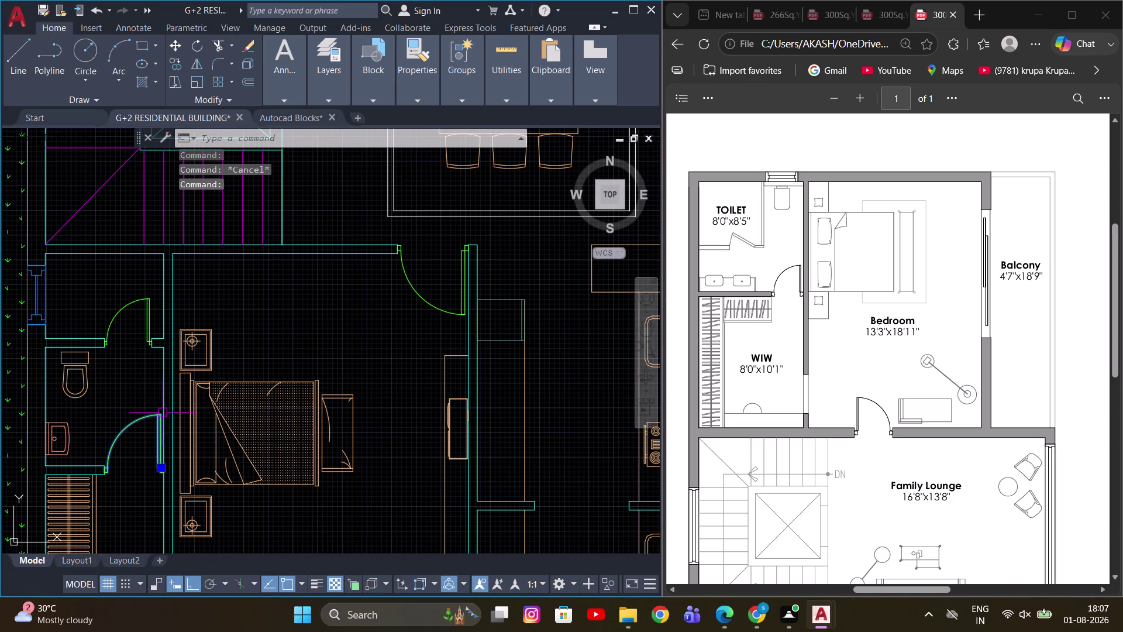
Copy the door from its hinge base point with ortho off, moving to the upper-floor wardrobe.
key(c)
key(o)
key(space)
scroll(up, 3)
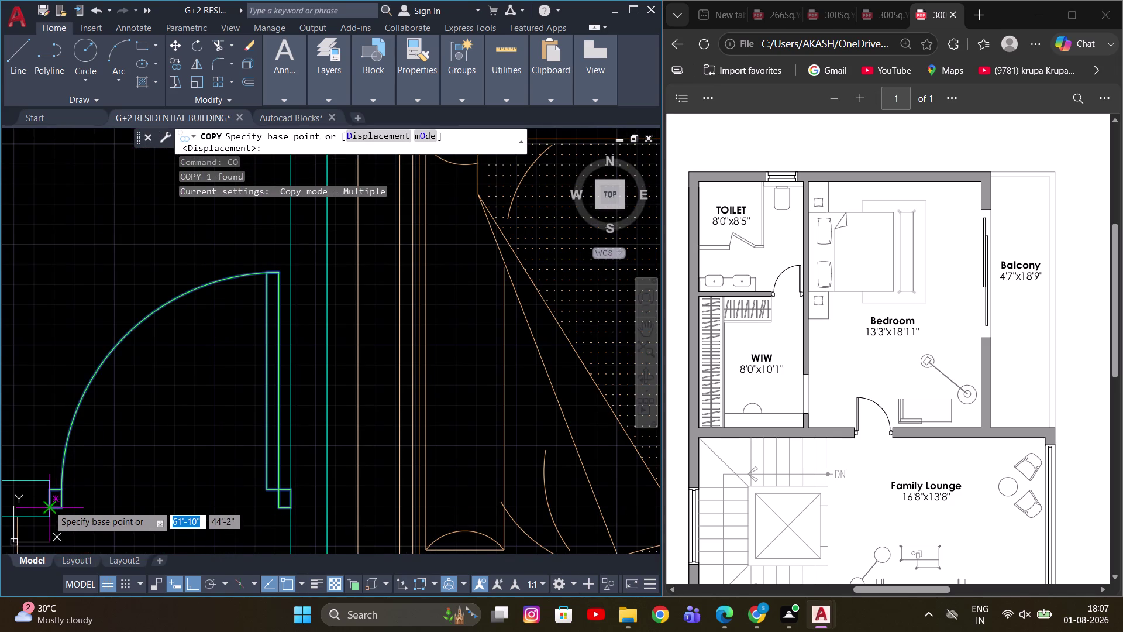
click(49, 503)
scroll(down, 3)
middle_drag(344, 318, 274, 419)
scroll(down, 3)
key(F8)
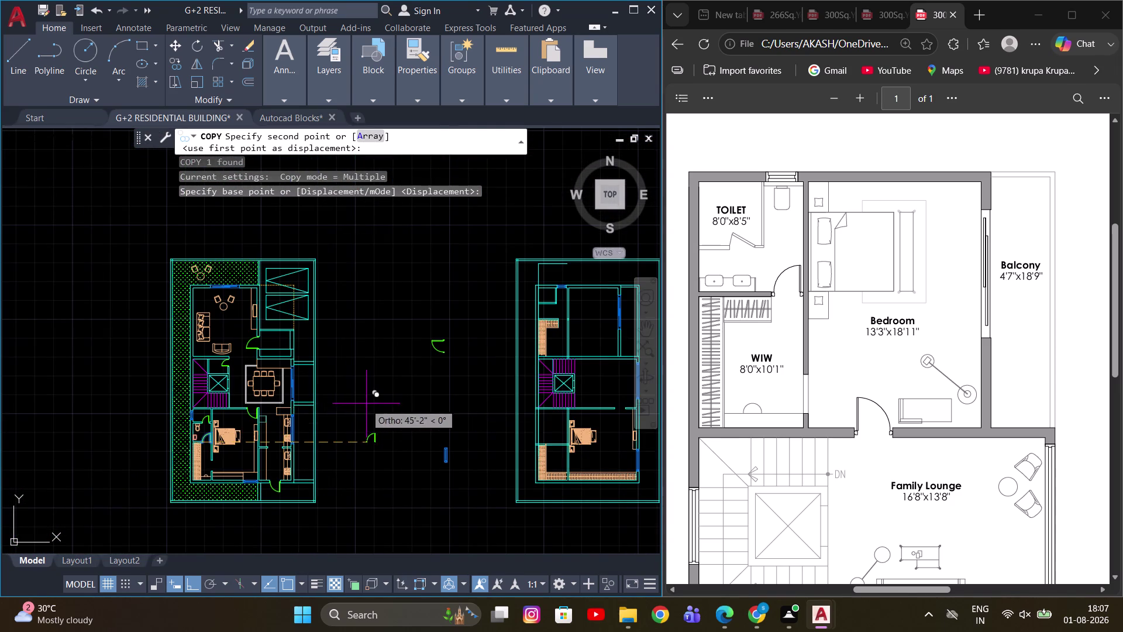
middle_drag(469, 326, 234, 382)
scroll(up, 3)
scroll(down, 3)
scroll(up, 3)
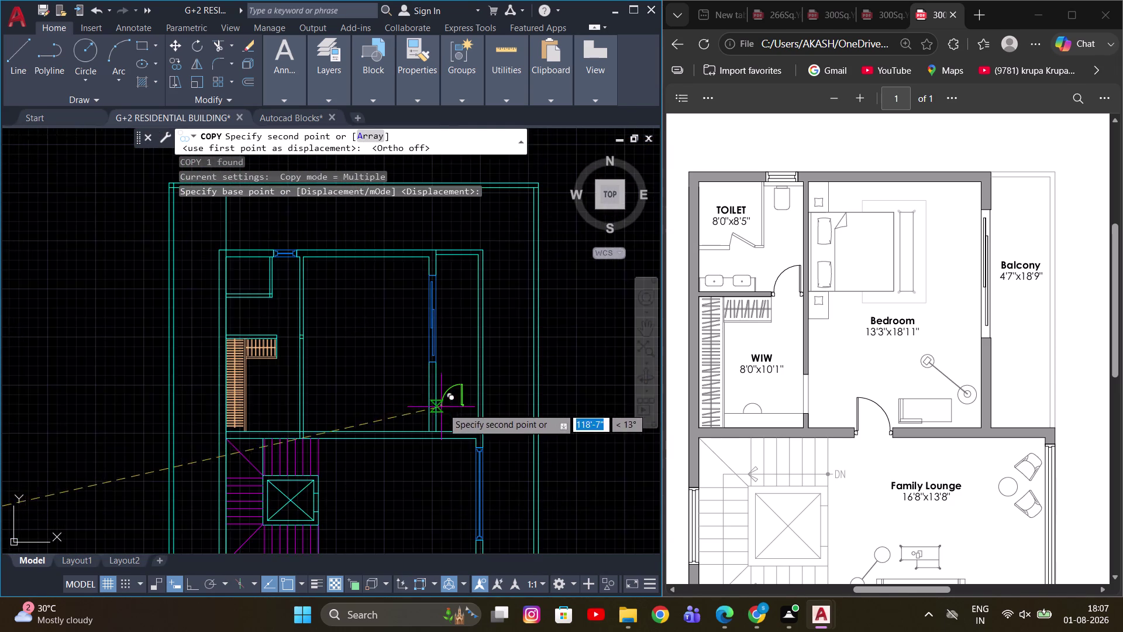
scroll(up, 3)
middle_drag(178, 402, 489, 407)
Place the door copy midway between two wall points beside the wardrobe, then finish copying.
scroll(down, 3)
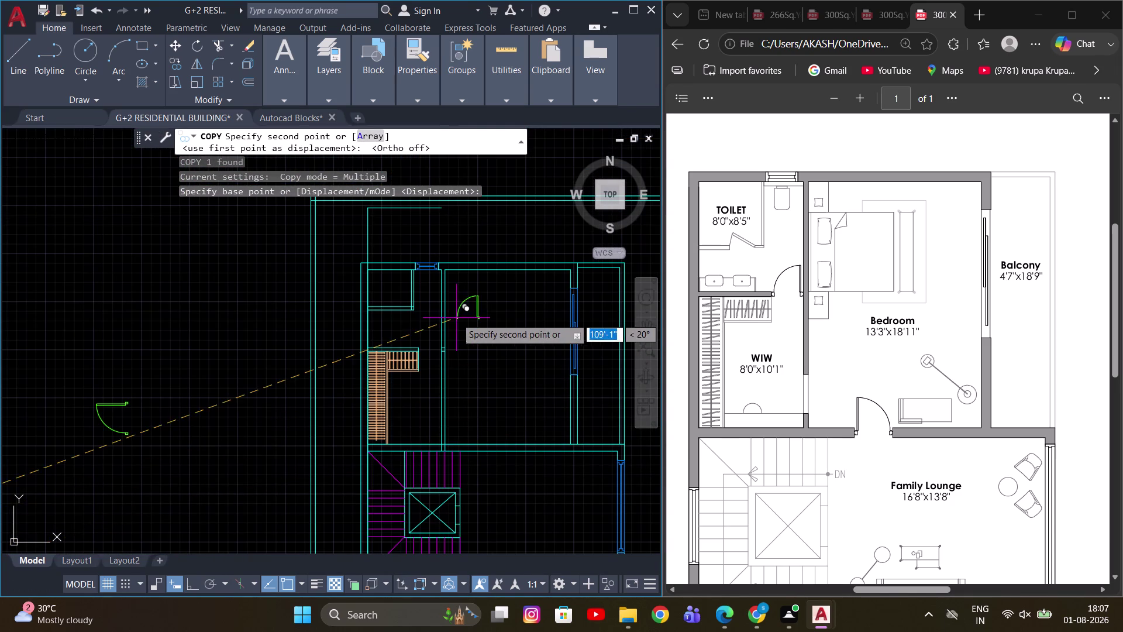
scroll(down, 3)
scroll(up, 3)
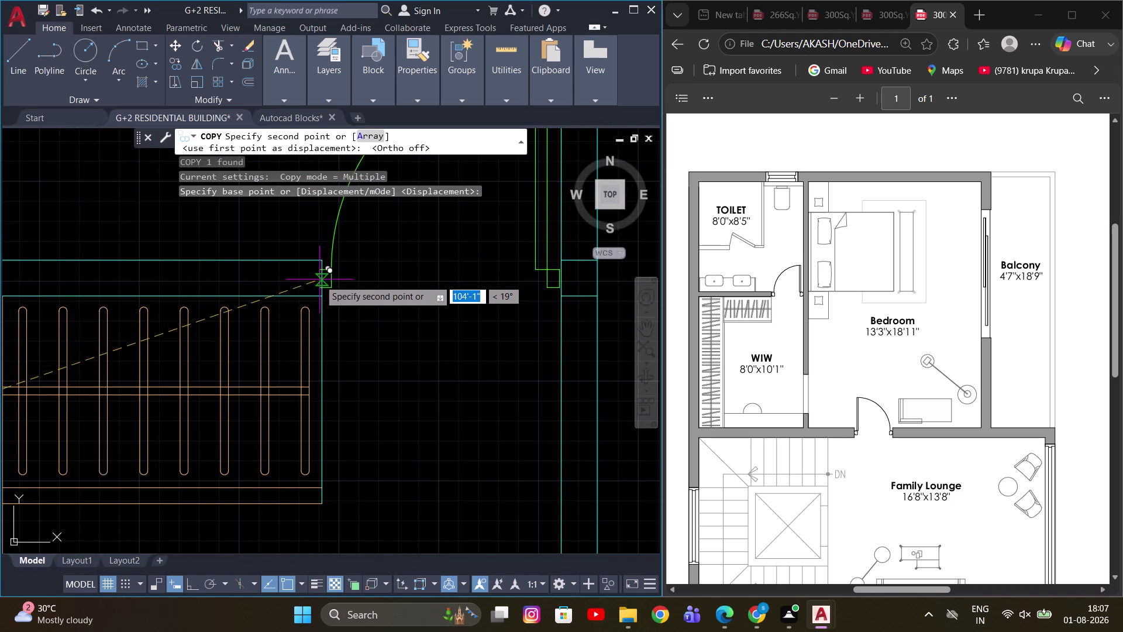
right_click(349, 249)
drag(405, 260, 398, 264)
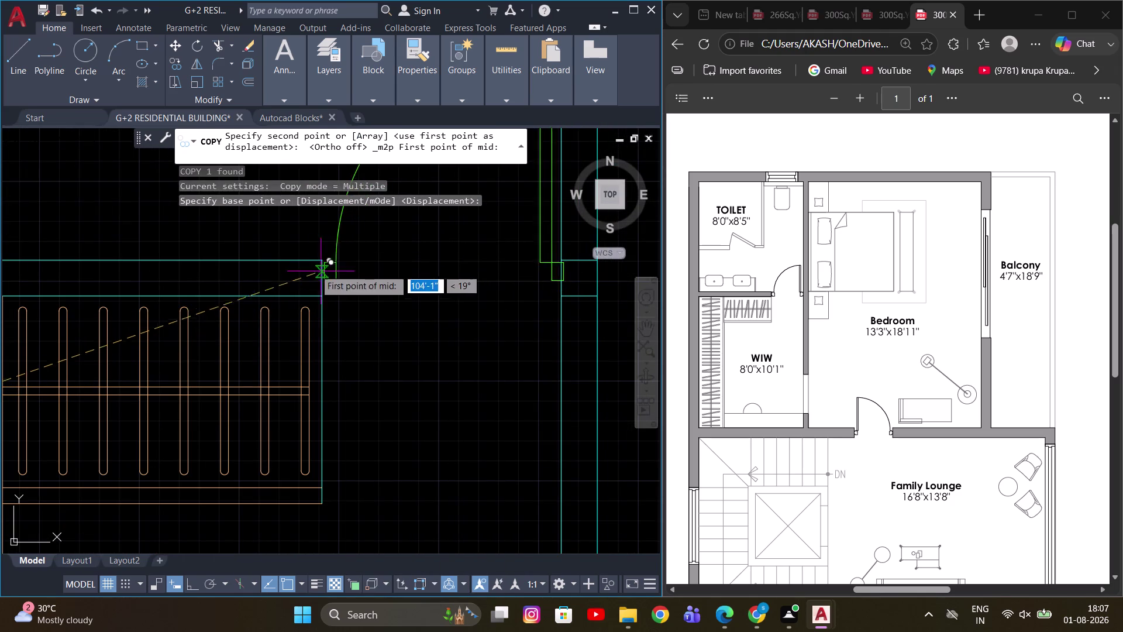
click(320, 261)
click(323, 292)
scroll(down, 3)
key(Escape)
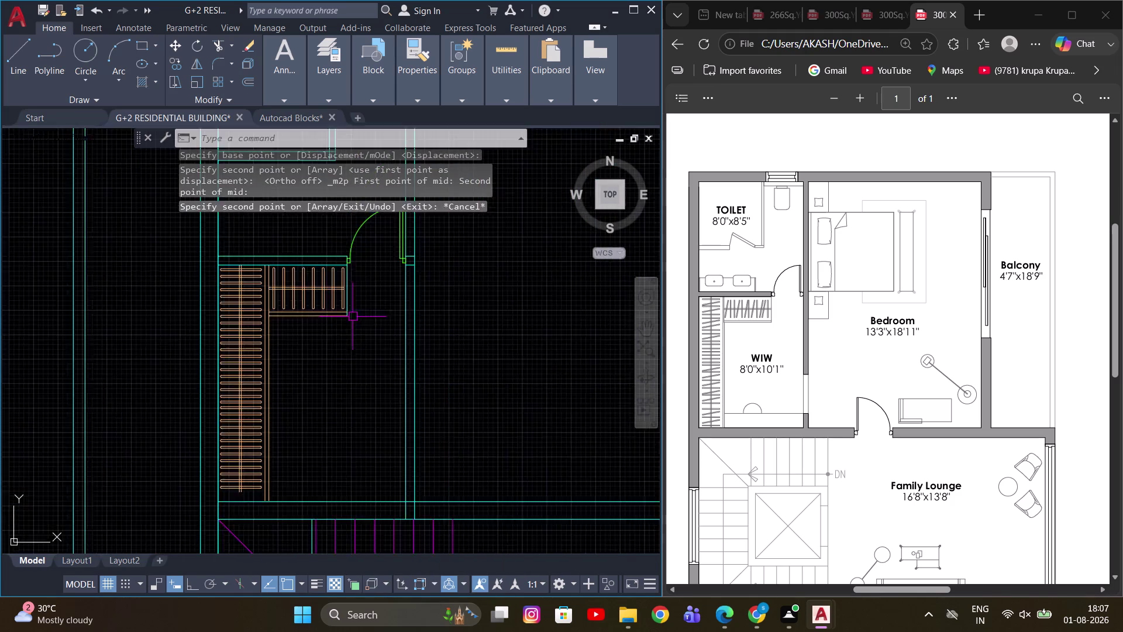
Inspect the placed door around the wardrobe and the small room above it.
scroll(down, 3)
scroll(up, 3)
middle_drag(371, 296, 536, 414)
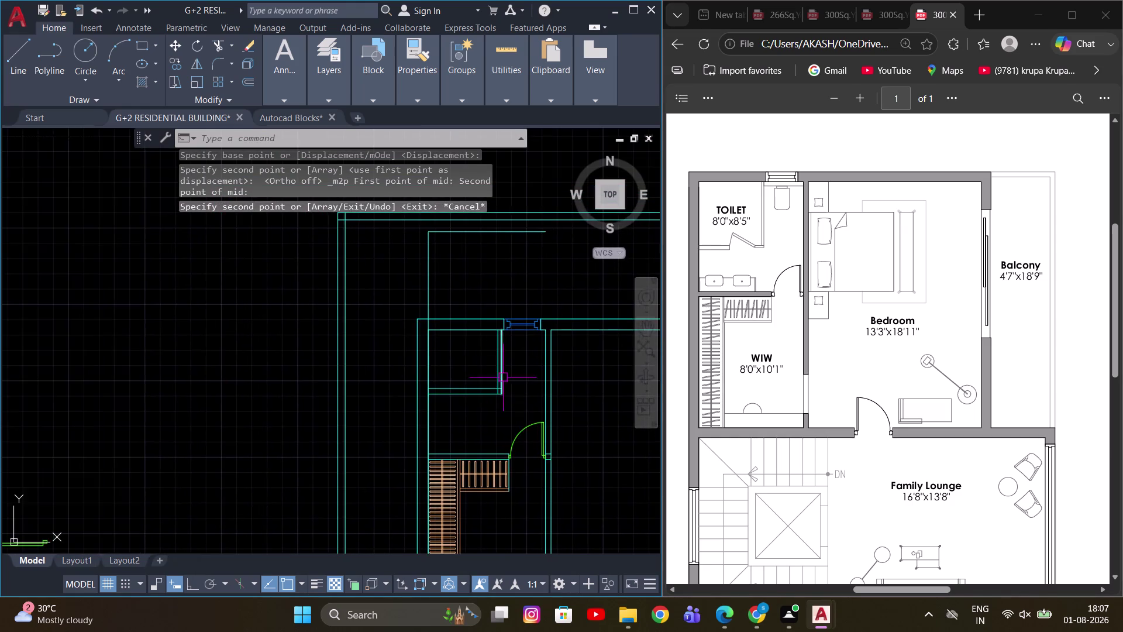
scroll(up, 3)
middle_drag(503, 374, 503, 403)
middle_drag(505, 382, 453, 359)
scroll(up, 3)
scroll(down, 3)
middle_drag(516, 356, 495, 377)
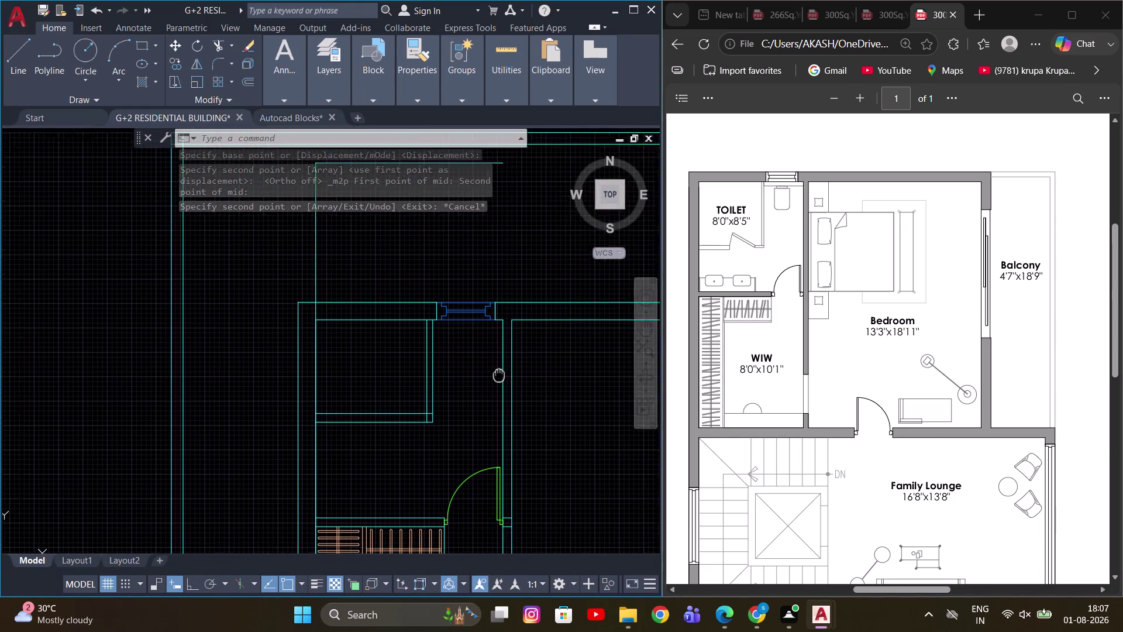
middle_drag(494, 378, 476, 386)
scroll(down, 3)
scroll(up, 3)
scroll(down, 3)
scroll(up, 3)
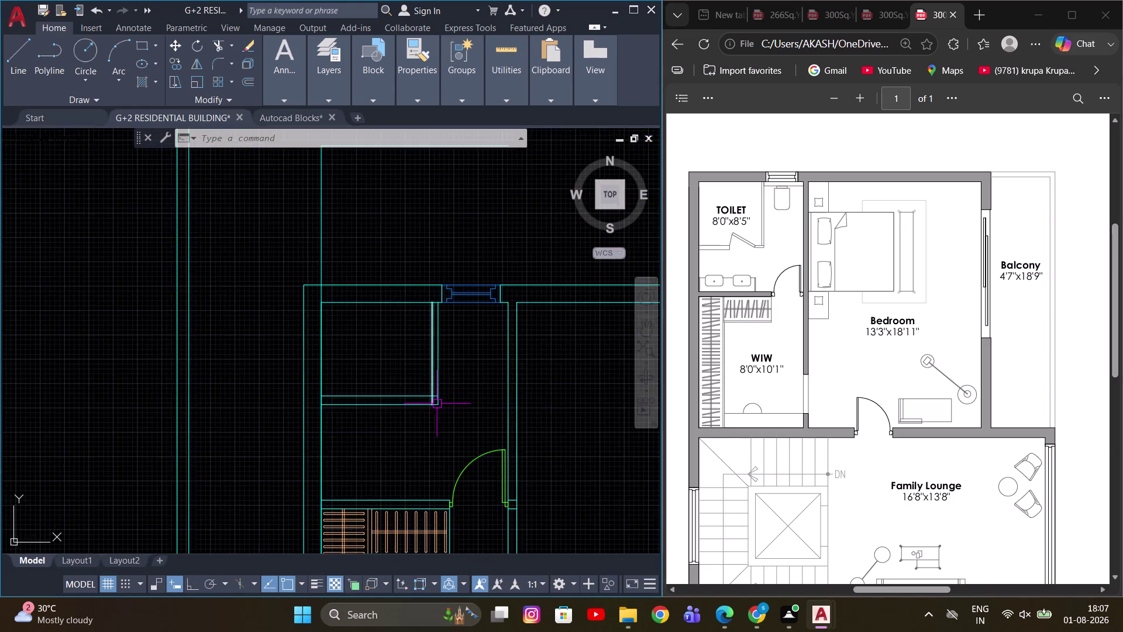
scroll(up, 3)
scroll(down, 3)
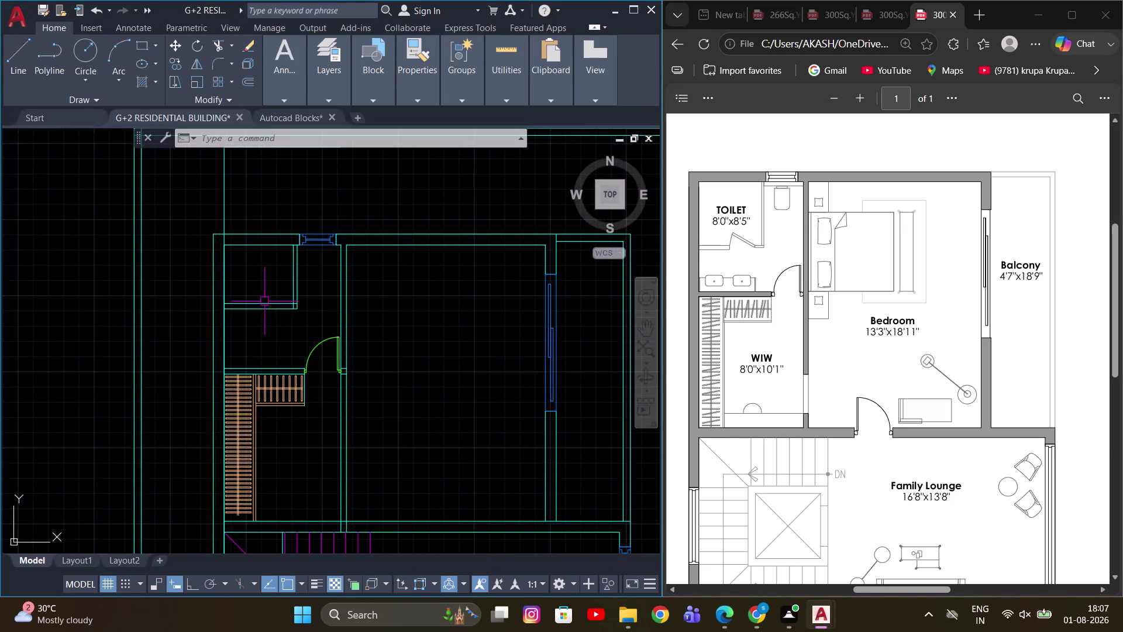
Pan over the bedroom walls and upper floor to the wall above the staircase.
middle_drag(282, 304, 302, 341)
middle_drag(428, 416, 407, 361)
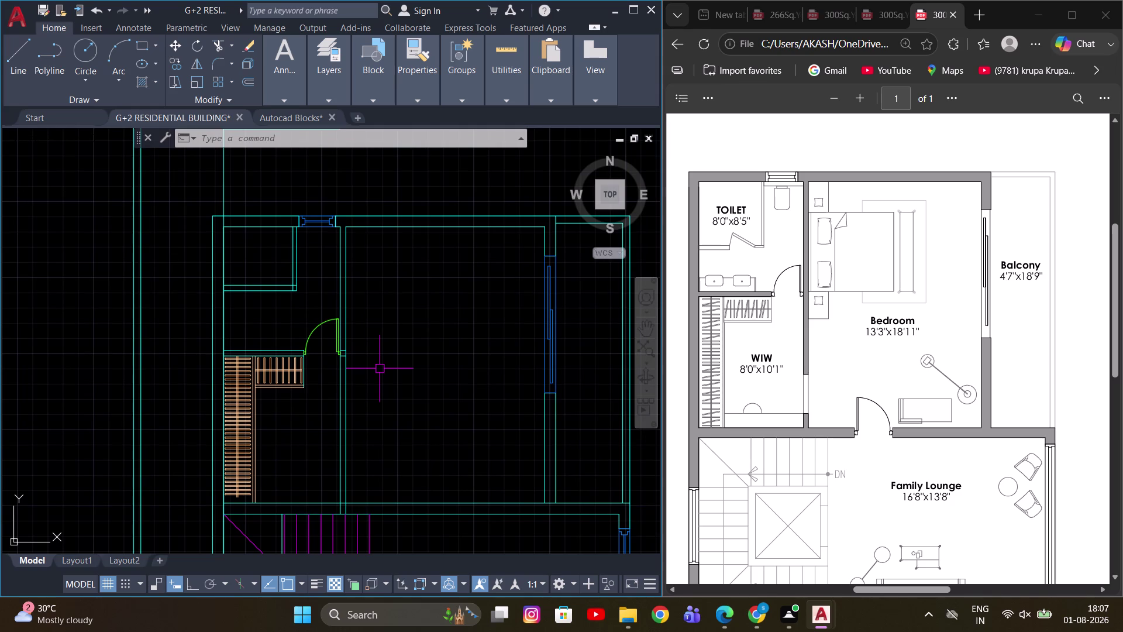
scroll(down, 3)
scroll(down, 3)
middle_drag(391, 453, 384, 384)
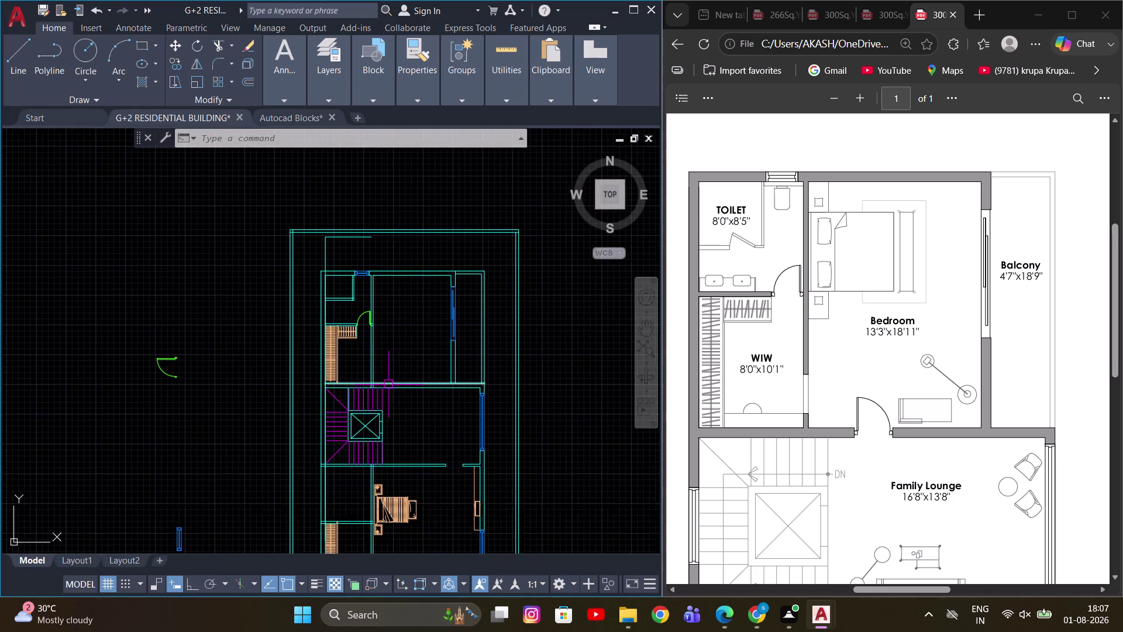
scroll(up, 3)
middle_drag(455, 387, 446, 400)
scroll(up, 3)
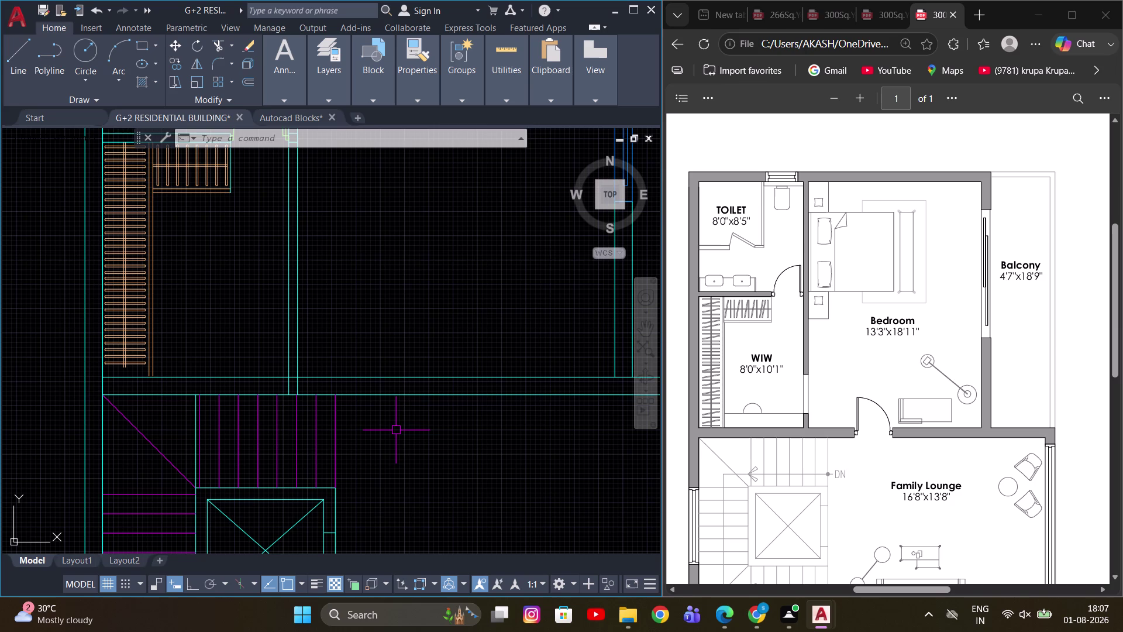
Draw a short line on the upper-floor wall near the stair.
key(l)
key(space)
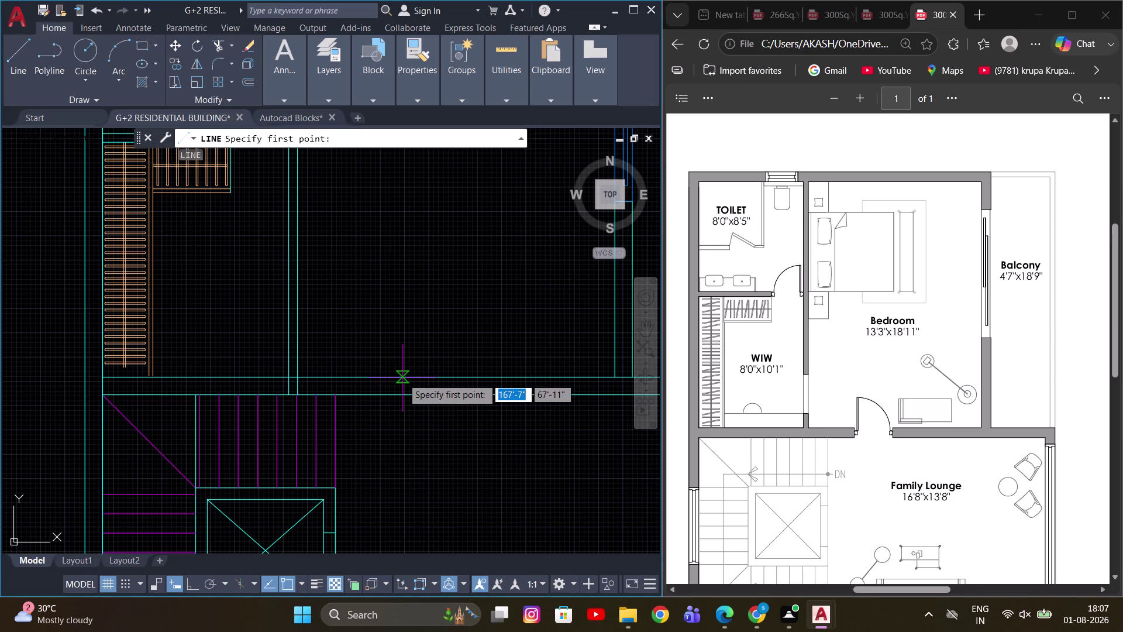
click(402, 378)
click(405, 401)
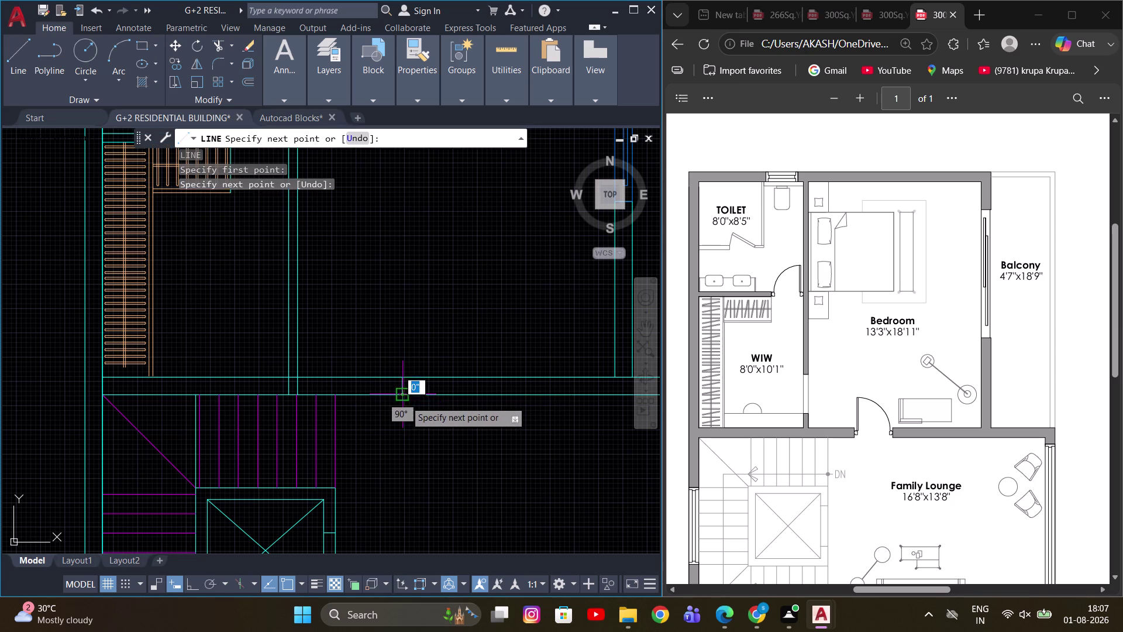
key(Escape)
scroll(up, 3)
middle_drag(408, 394, 362, 410)
scroll(down, 3)
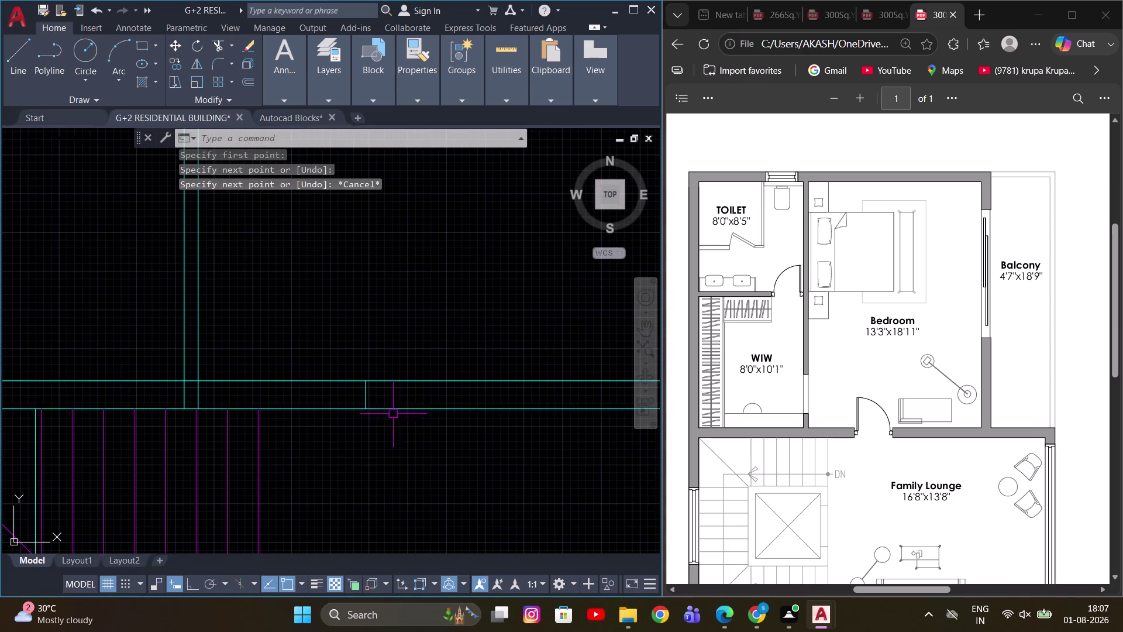
scroll(up, 3)
key(Escape)
drag(382, 397, 373, 395)
click(314, 381)
Erase the extra short line from the wall.
key(o)
key(space)
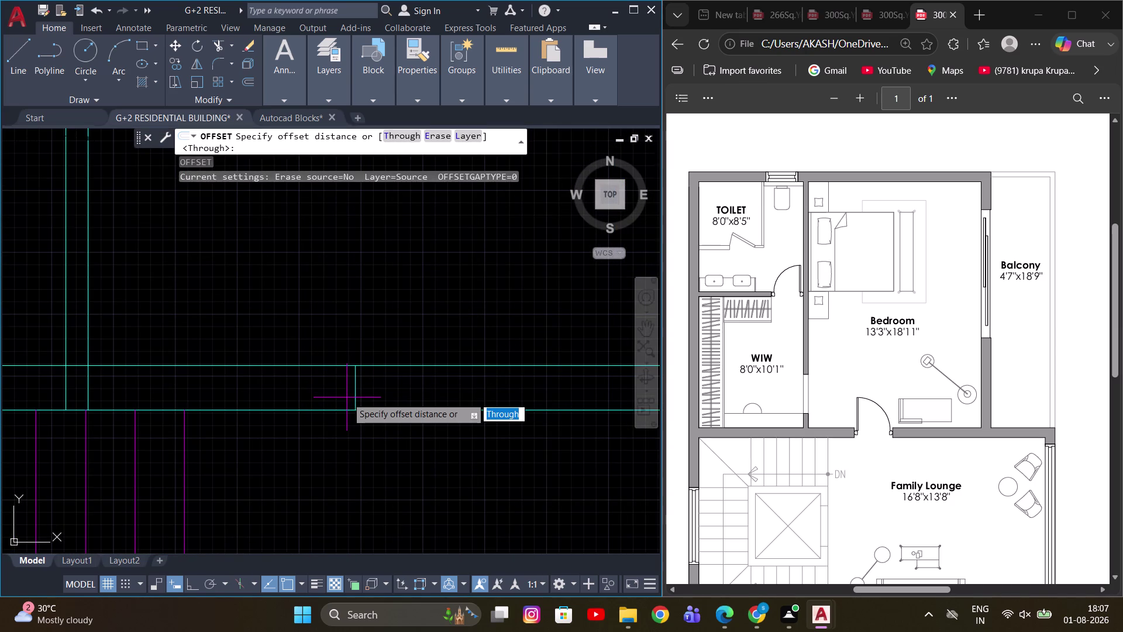
key(Escape)
drag(385, 392, 314, 389)
click(310, 389)
key(e)
key(space)
scroll(down, 3)
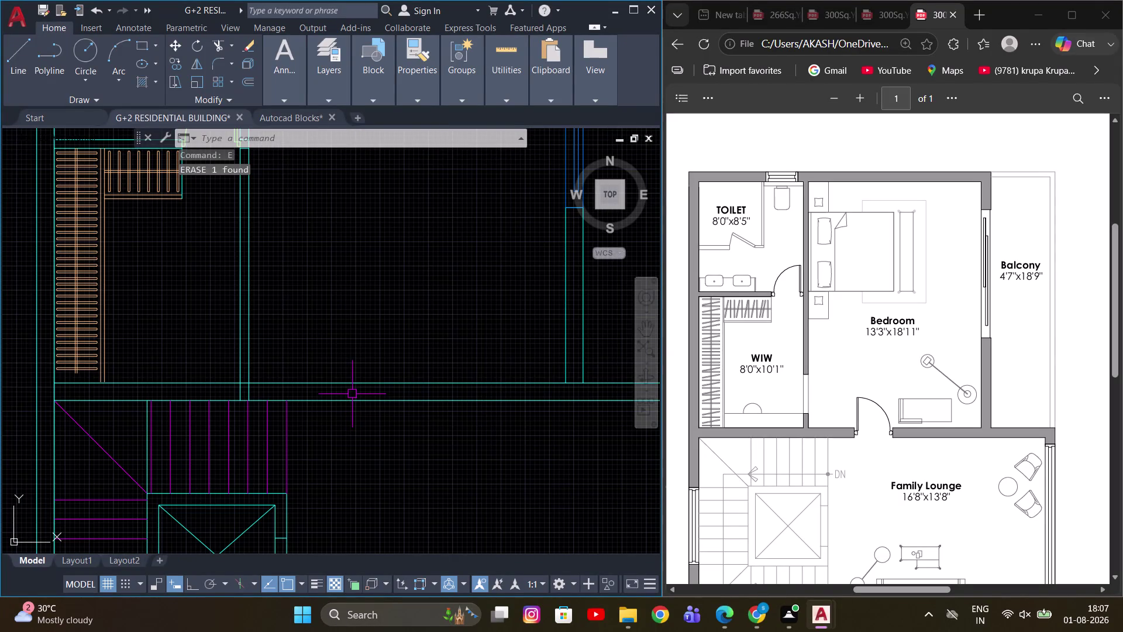
Offset the vertical wall line 5' to mark the first opening edge.
key(o)
key(space)
key(r)
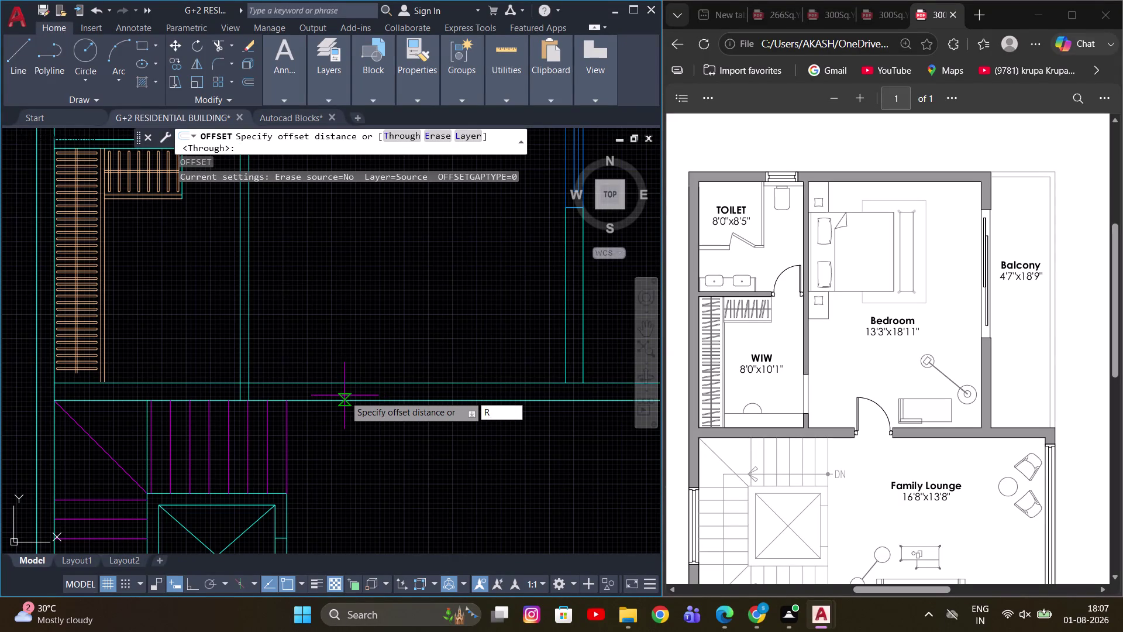
key(BackSpace)
text(T)
key(space)
click(253, 354)
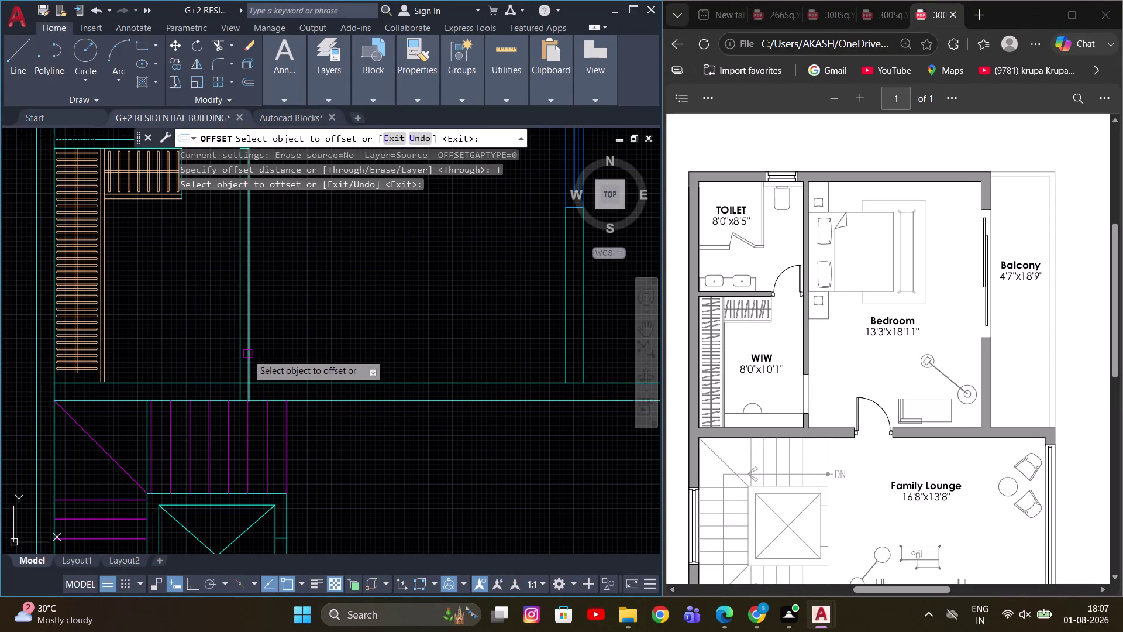
click(247, 354)
scroll(up, 3)
scroll(down, 3)
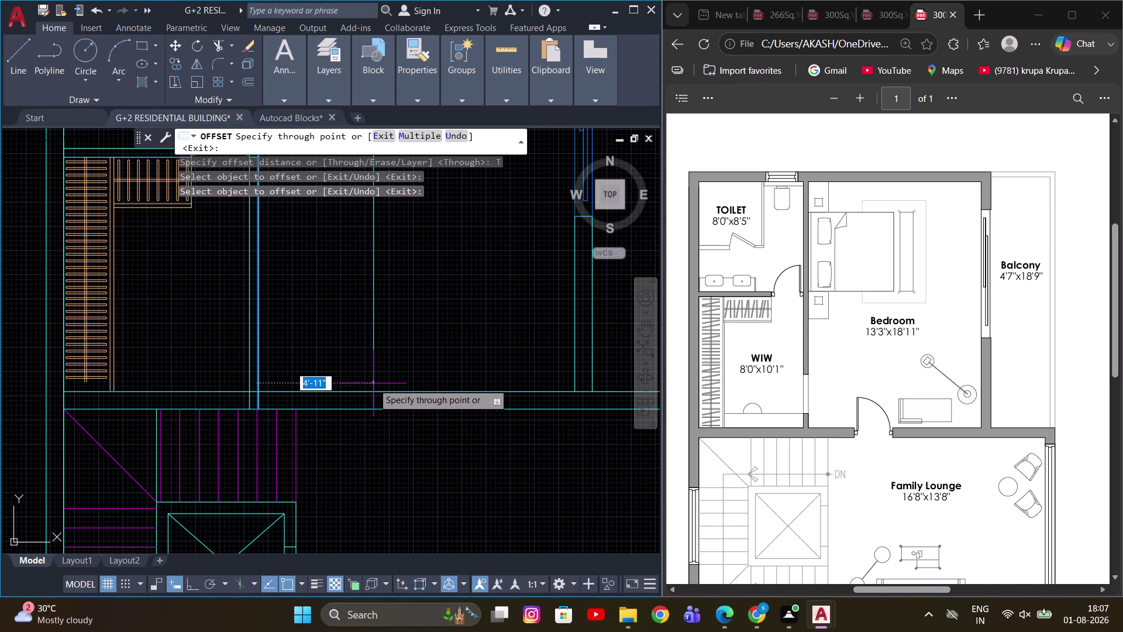
text(5')
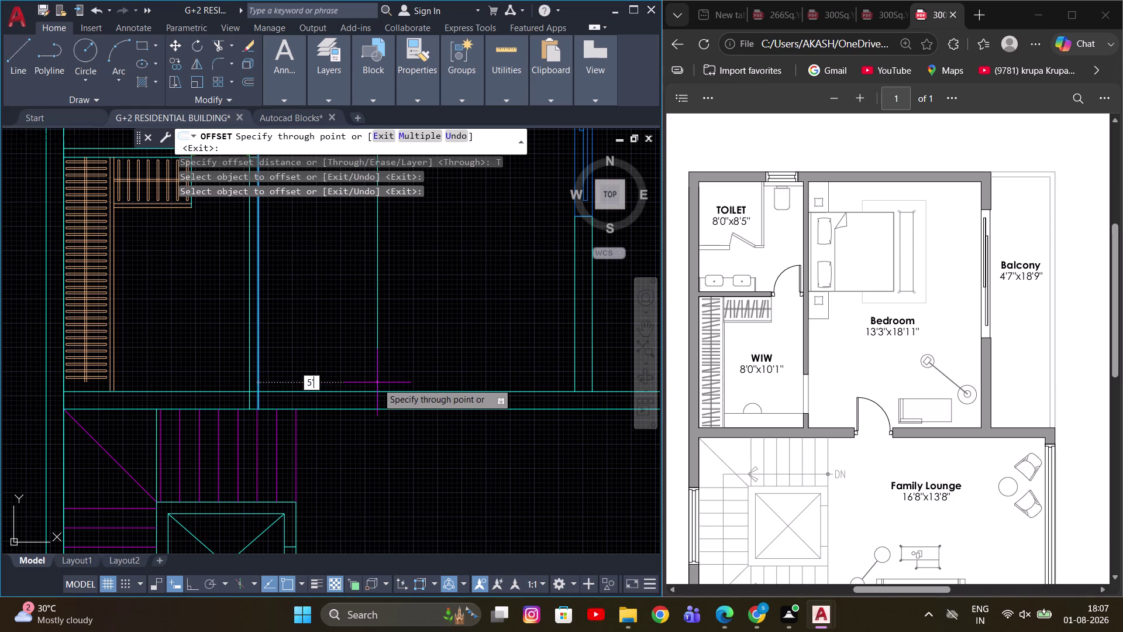
key(Return)
scroll(down, 3)
middle_drag(400, 376, 396, 410)
scroll(up, 3)
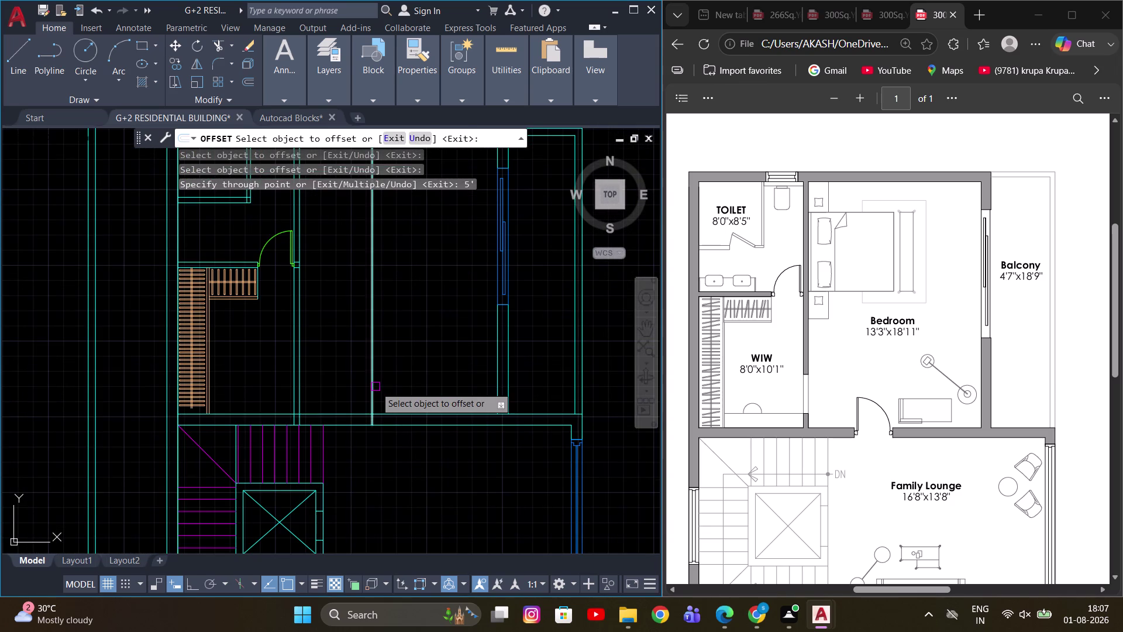
click(375, 386)
Offset the wall line 3' to mark the second opening edge.
key(3)
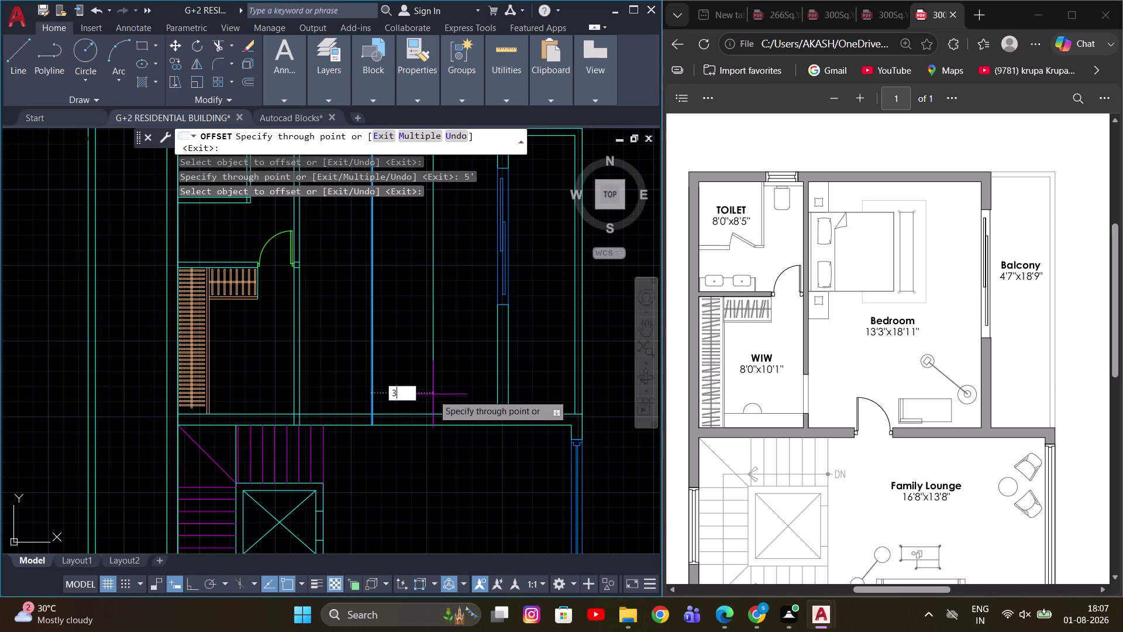
key(apostrophe)
key(Return)
middle_drag(442, 391, 544, 403)
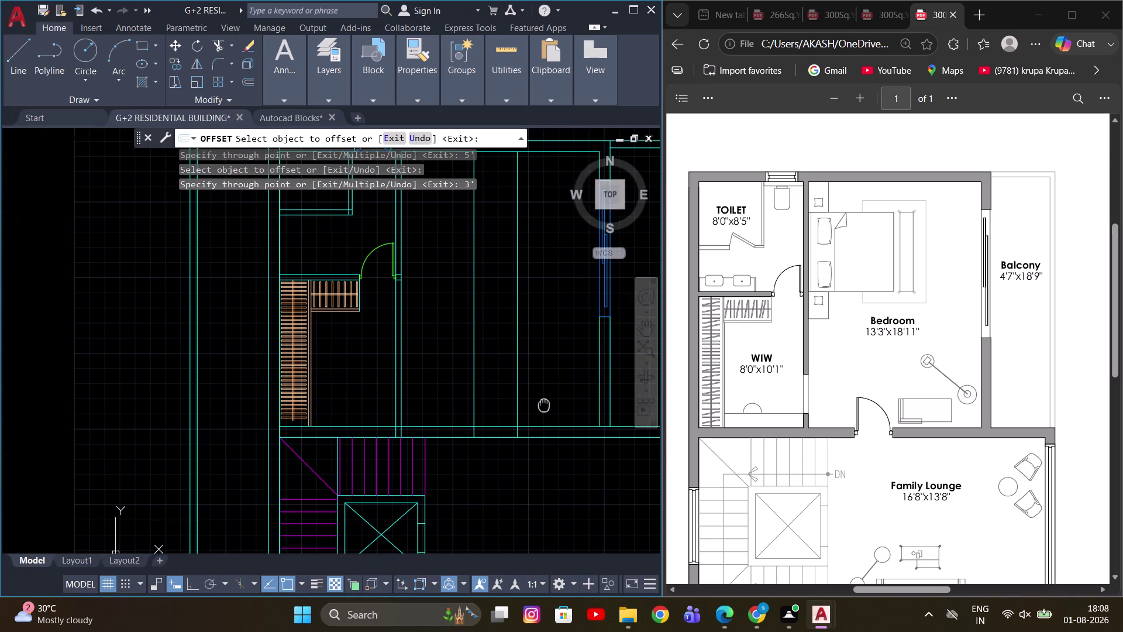
middle_drag(544, 404, 483, 406)
key(Escape)
scroll(up, 3)
Trim the wall lines inside the opening with a TR fence selection.
text(TR)
key(space)
drag(426, 407, 420, 468)
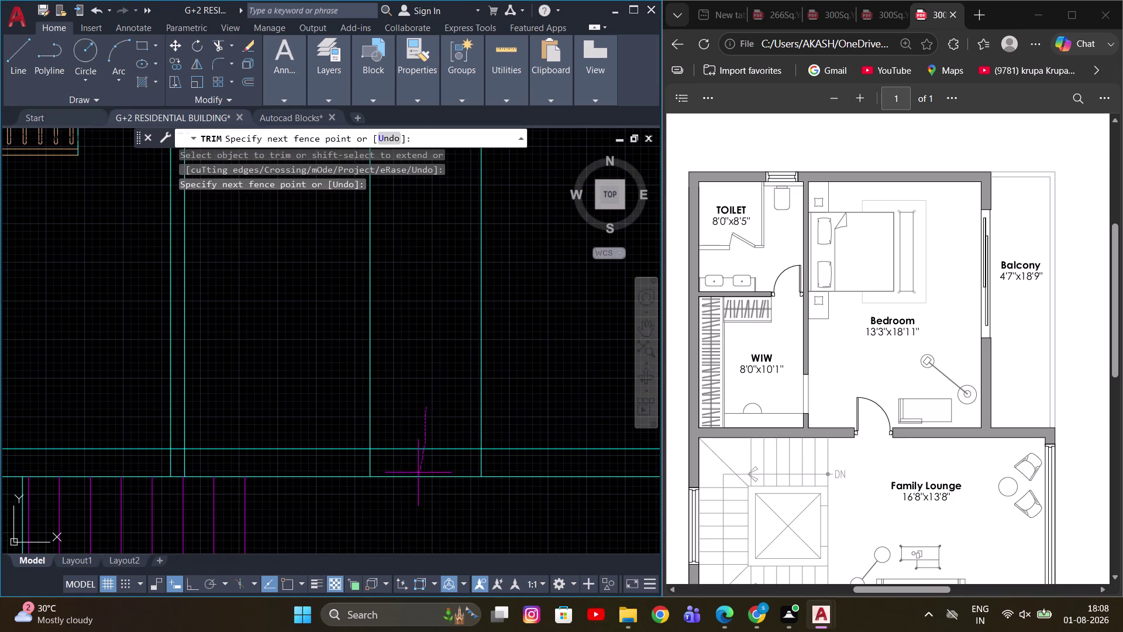
drag(421, 468, 517, 387)
key(Escape)
scroll(down, 3)
middle_drag(449, 483, 545, 485)
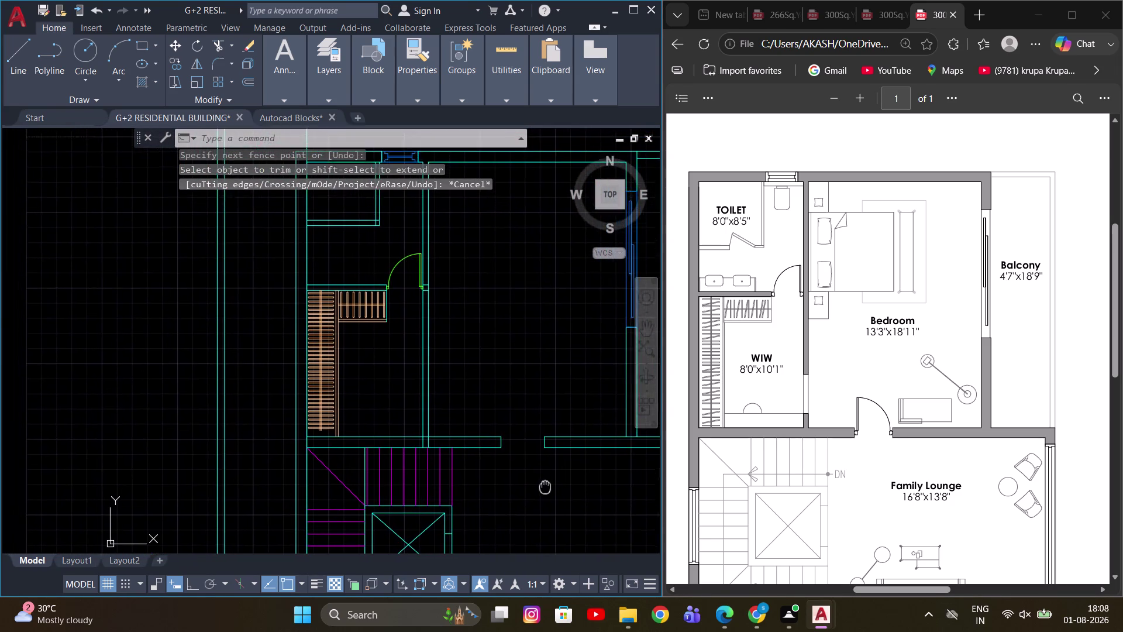
middle_drag(545, 485, 547, 500)
Find and select the existing door on the floor plan.
scroll(down, 3)
middle_drag(252, 454, 403, 420)
scroll(down, 3)
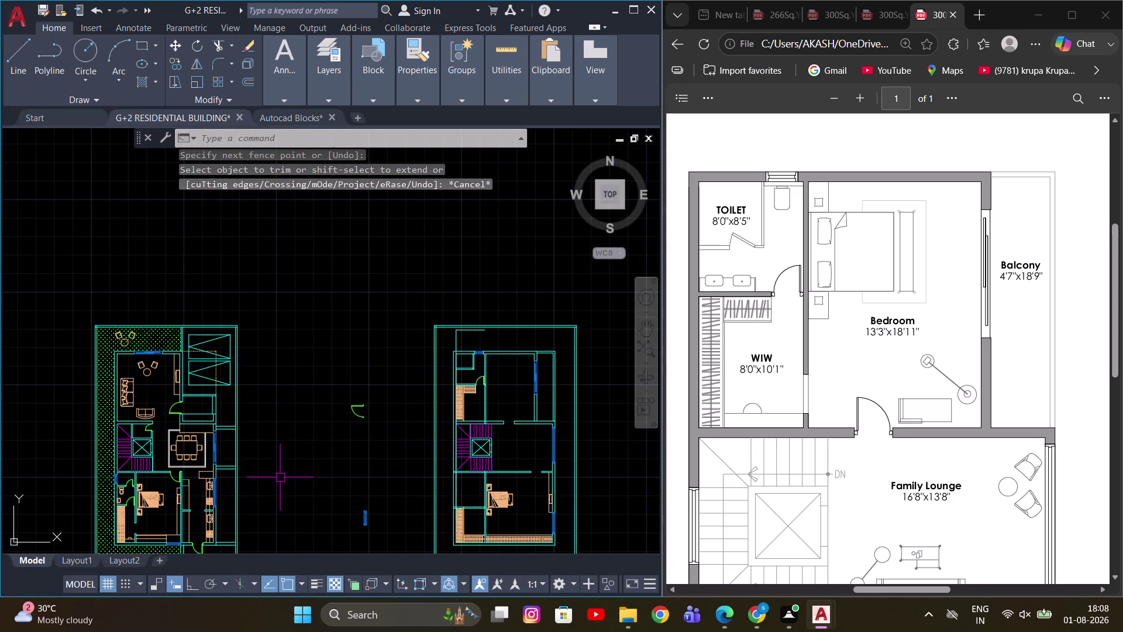
scroll(up, 3)
scroll(down, 3)
scroll(up, 3)
middle_drag(227, 527, 250, 479)
scroll(up, 3)
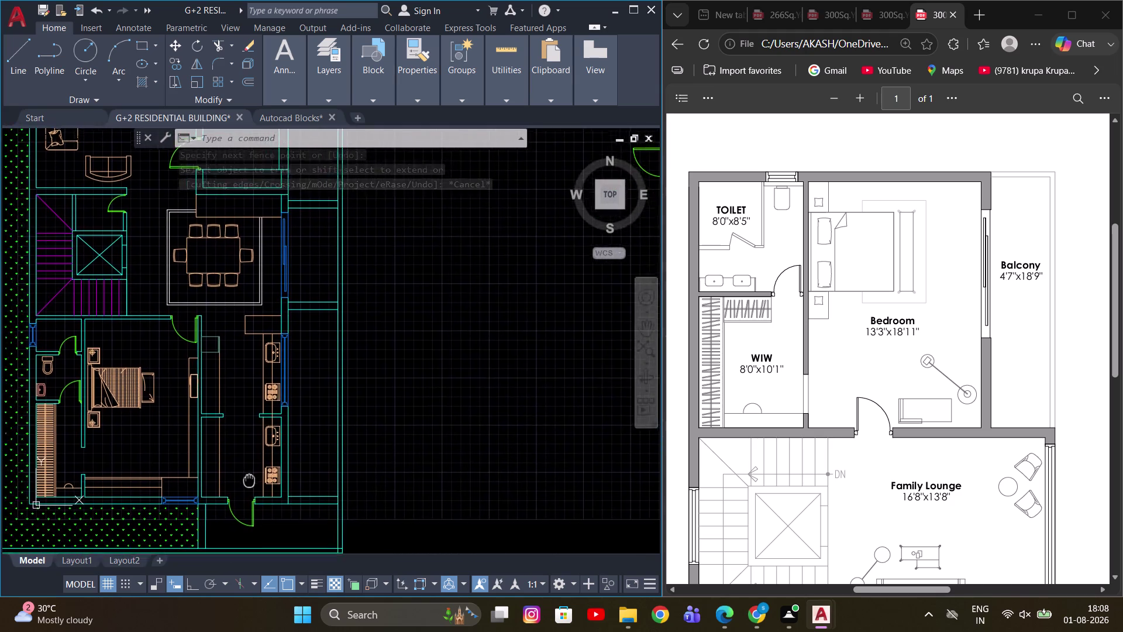
middle_drag(249, 479, 210, 495)
scroll(down, 3)
scroll(up, 3)
scroll(up, 3)
middle_drag(283, 301, 292, 362)
drag(295, 297, 296, 295)
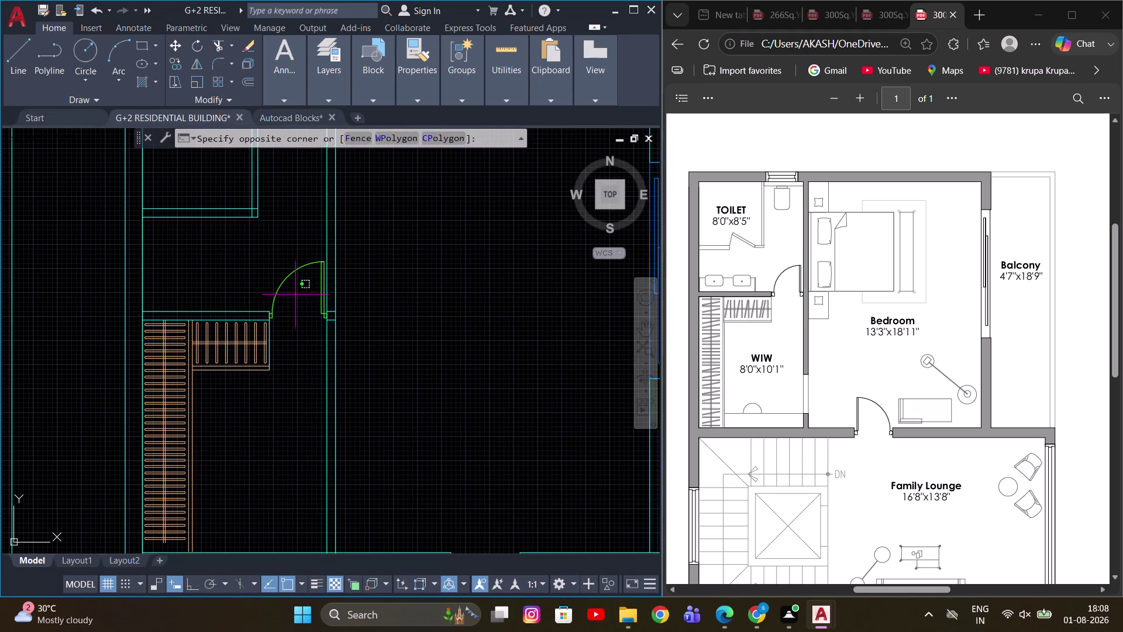
drag(295, 295, 294, 291)
click(276, 266)
Begin copying the selected door with CO.
key(x)
key(BackSpace)
key(c)
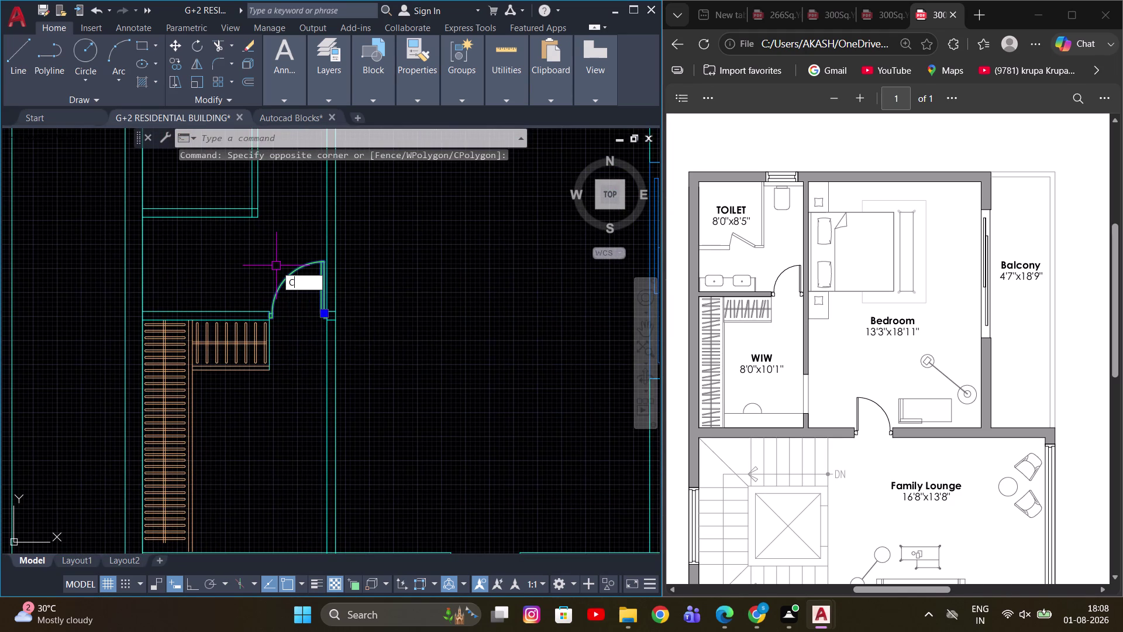
key(o)
key(space)
Place the door copy from its hinge corner onto the new opening's jamb.
scroll(up, 3)
scroll(up, 3)
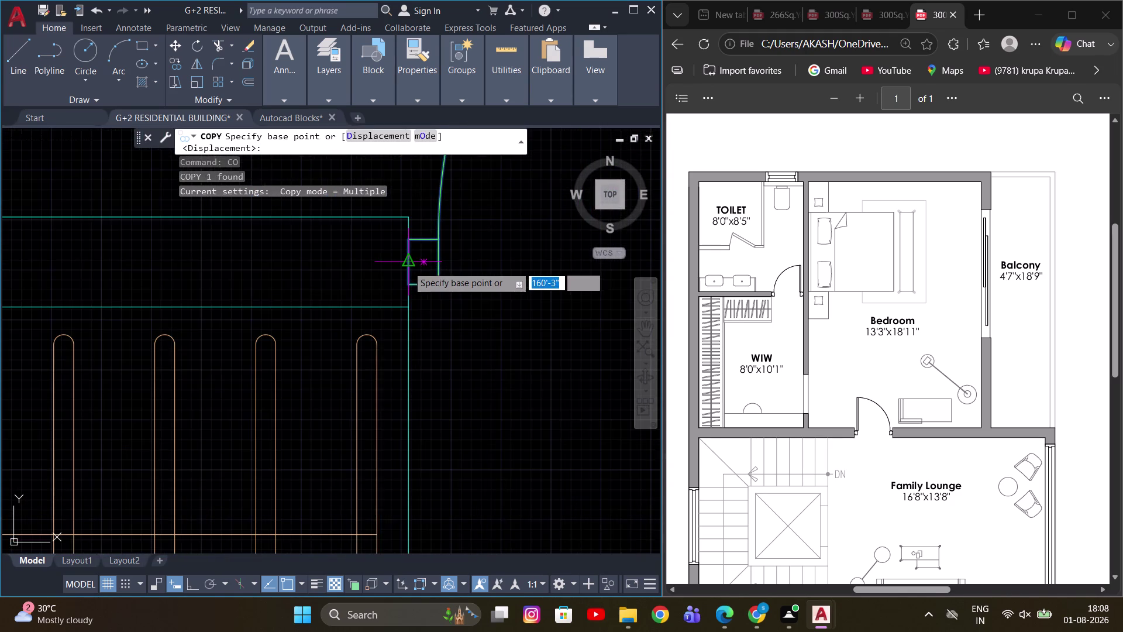
click(408, 266)
scroll(down, 3)
scroll(up, 3)
middle_drag(426, 401, 349, 316)
scroll(down, 3)
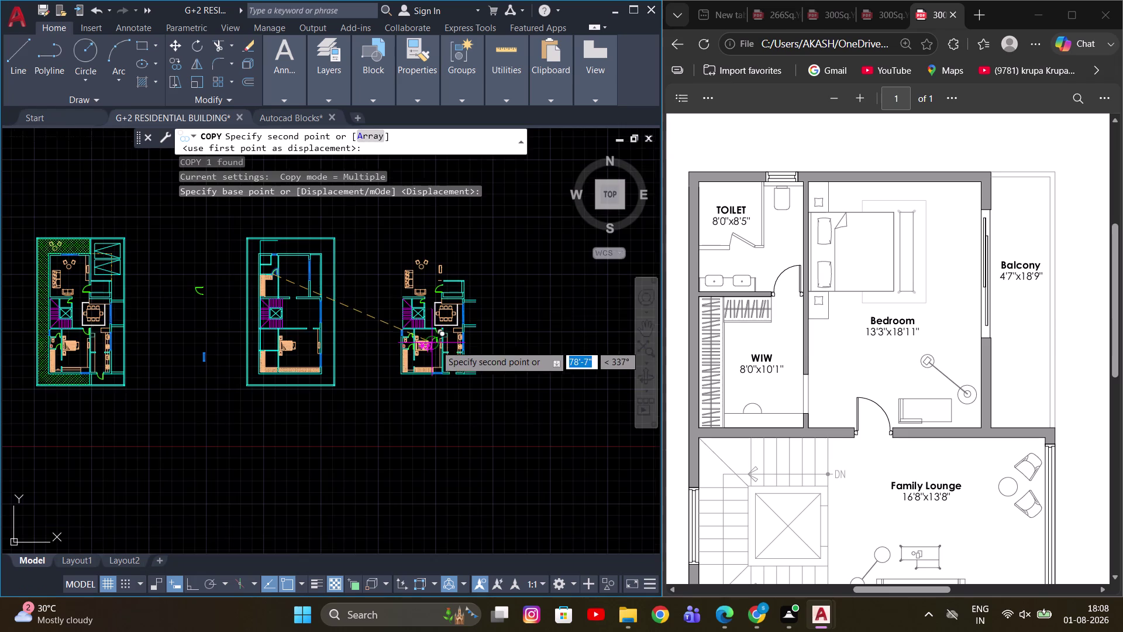
scroll(up, 3)
middle_drag(357, 310, 588, 398)
scroll(up, 3)
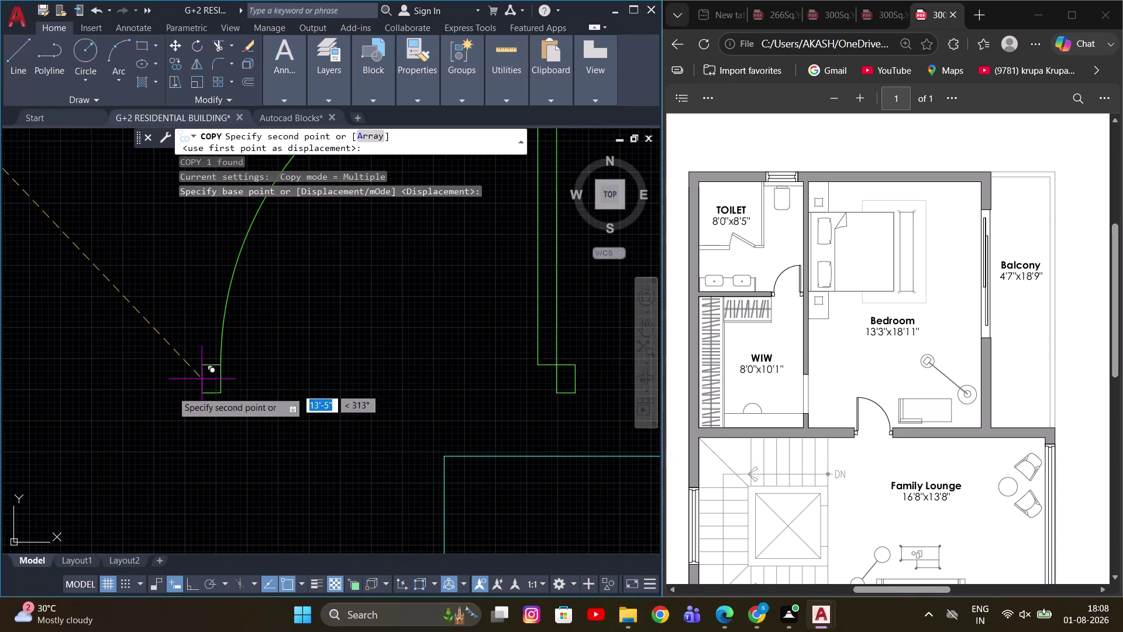
middle_drag(161, 394, 340, 340)
click(177, 457)
key(Escape)
Select the copied door for scaling, with its hinge as base point.
drag(285, 382, 255, 344)
click(176, 273)
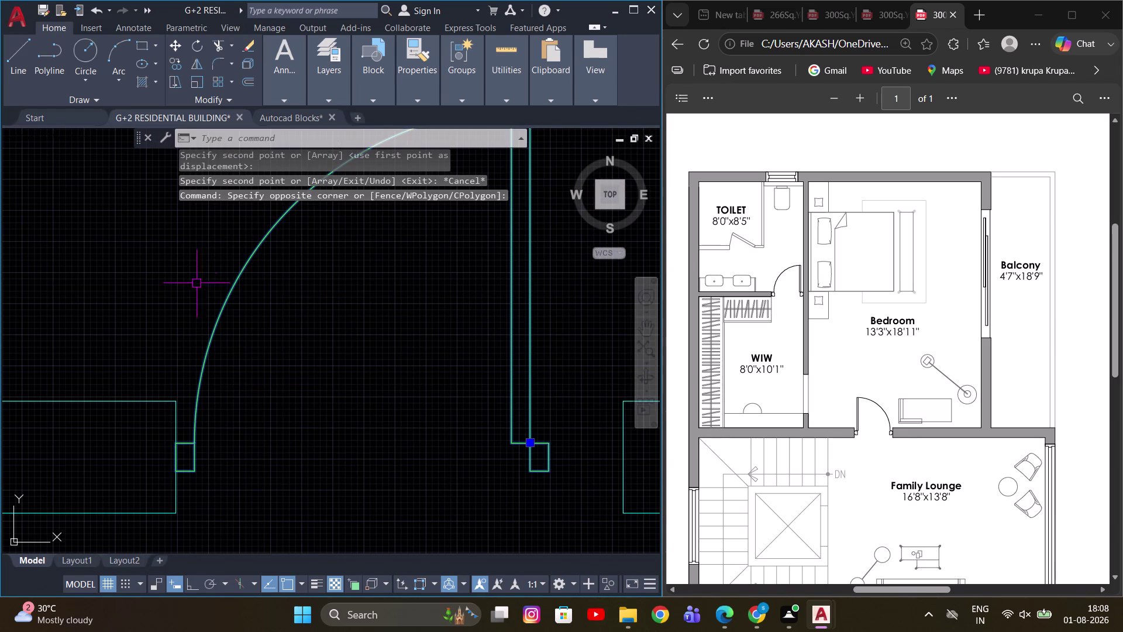
key(d)
key(BackSpace)
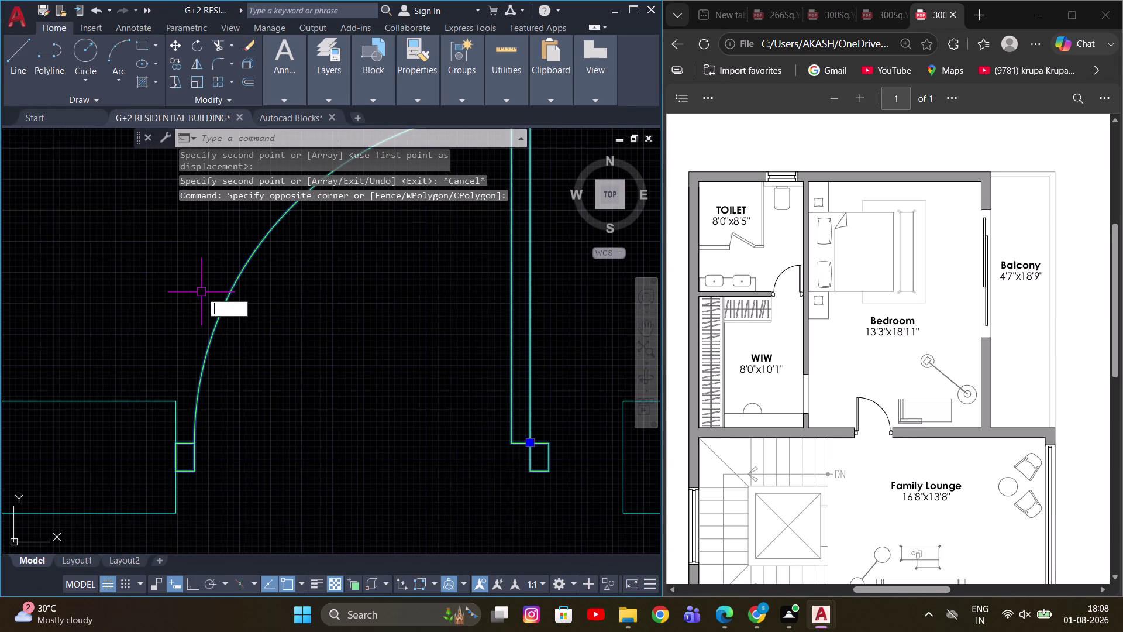
key(s)
key(c)
key(space)
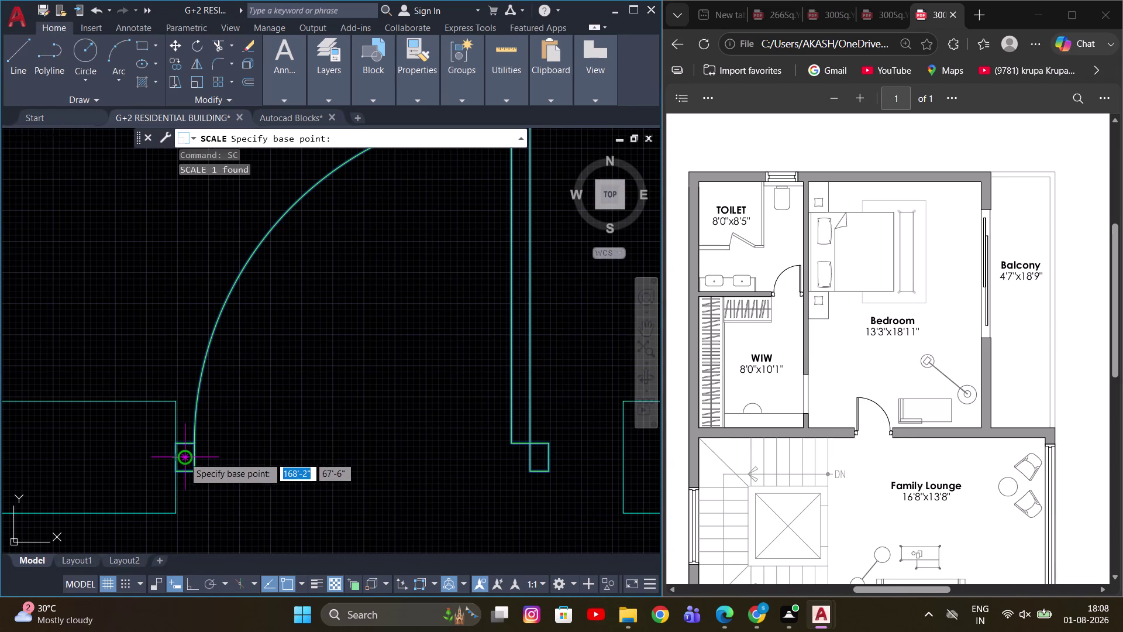
click(174, 456)
Scale the door by reference so its width reaches the far jamb.
scroll(down, 3)
key(r)
key(space)
scroll(up, 3)
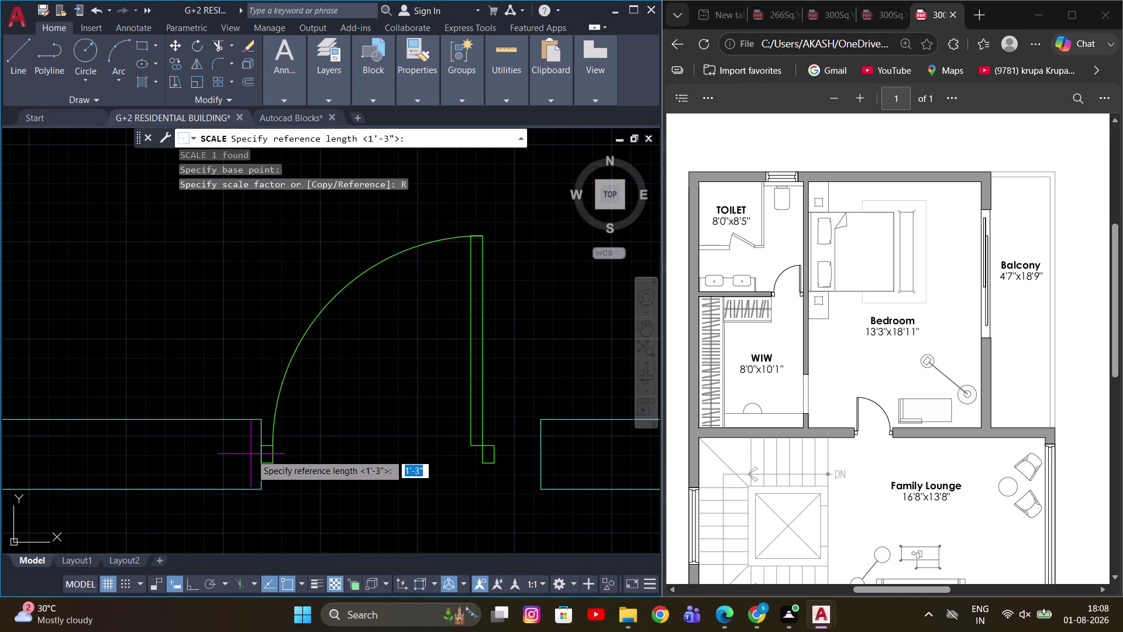
click(260, 453)
scroll(down, 3)
scroll(up, 3)
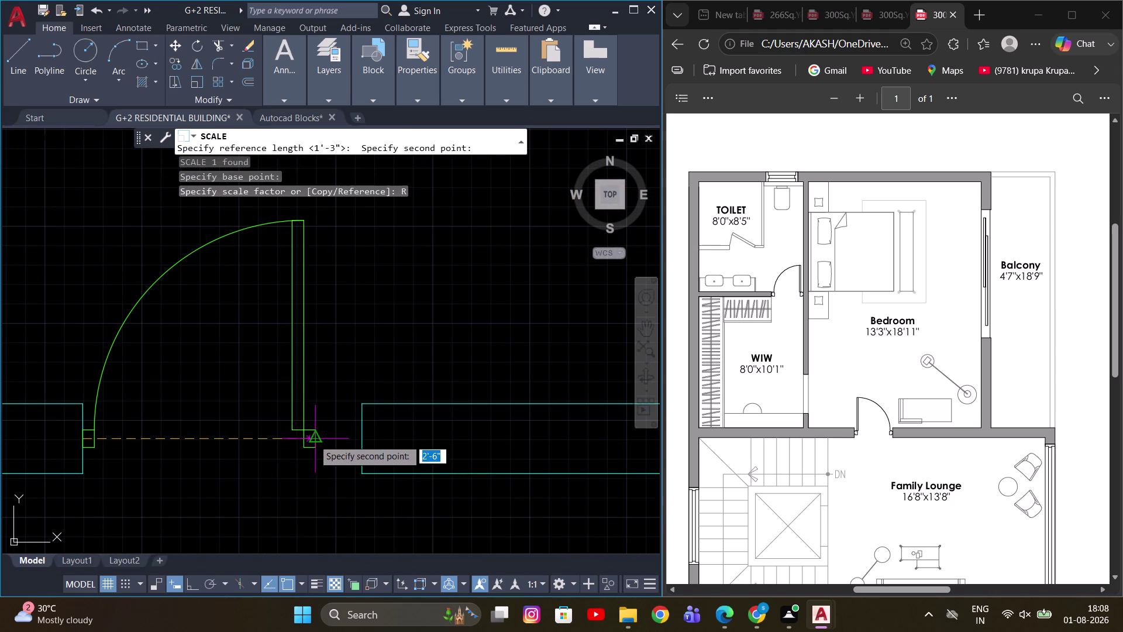
click(313, 439)
click(367, 438)
key(Escape)
Inspect the resized door in the opening and select it.
scroll(down, 3)
scroll(up, 3)
middle_drag(371, 456, 392, 434)
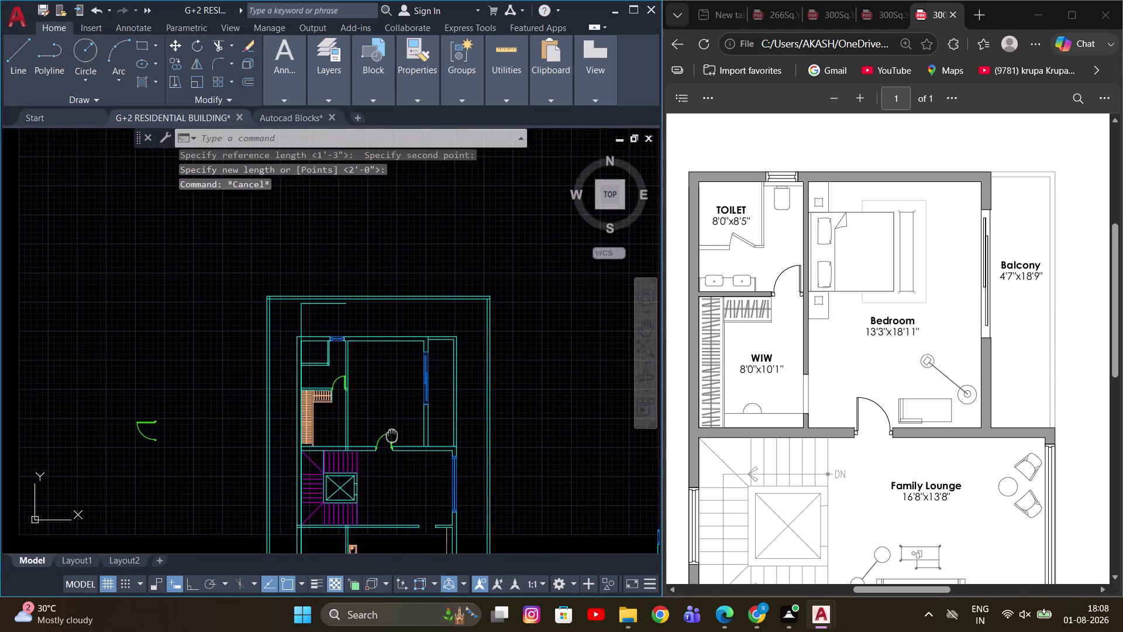
middle_drag(392, 434, 395, 431)
scroll(up, 3)
click(363, 427)
click(311, 387)
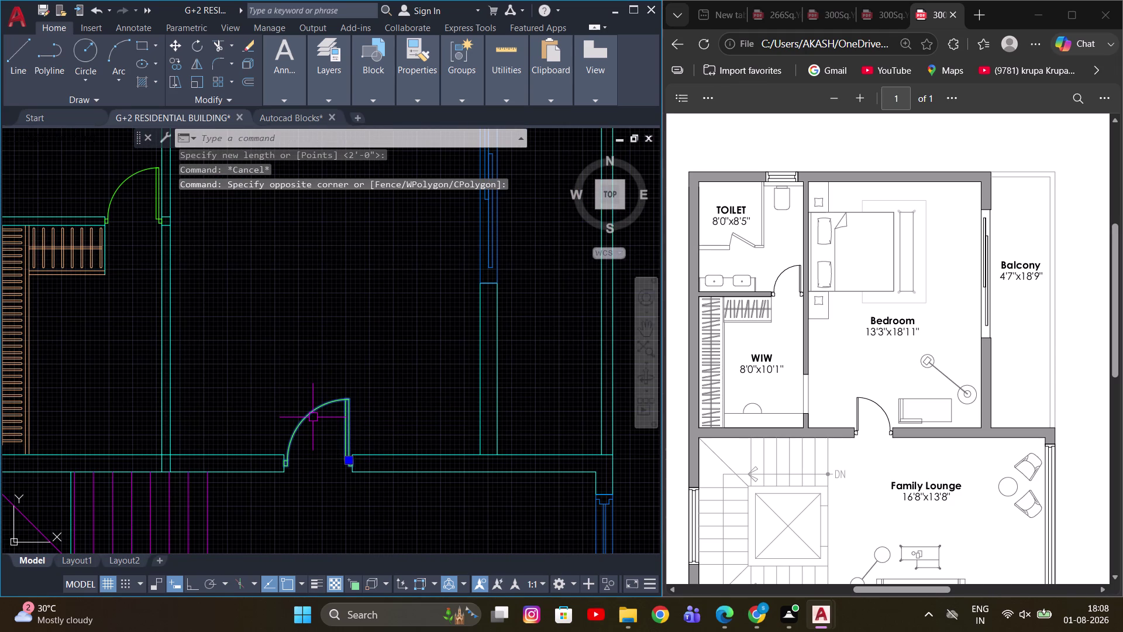
Mirror the door about a vertical line midway between the opening's jambs, erasing the original.
text(MI)
key(space)
right_click(388, 359)
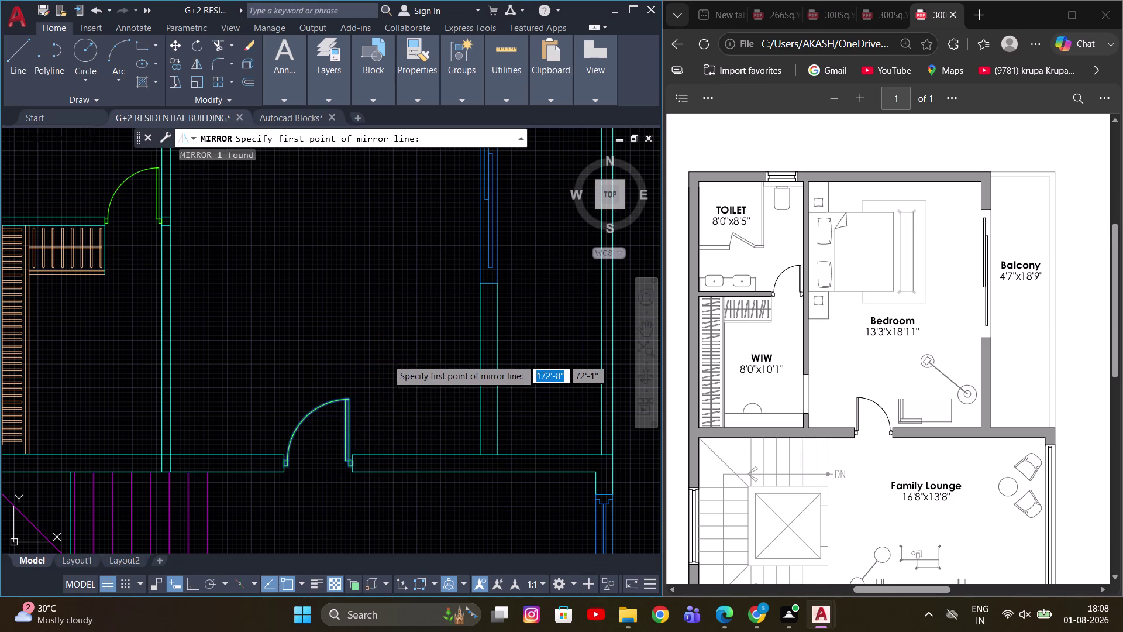
click(446, 261)
scroll(up, 3)
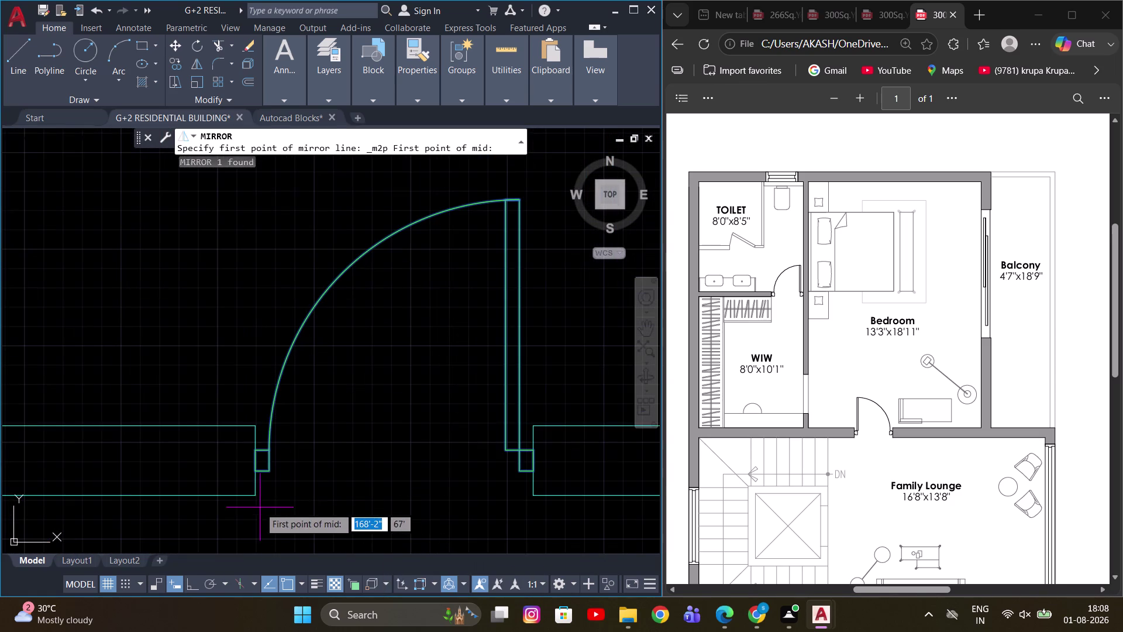
click(259, 497)
click(532, 497)
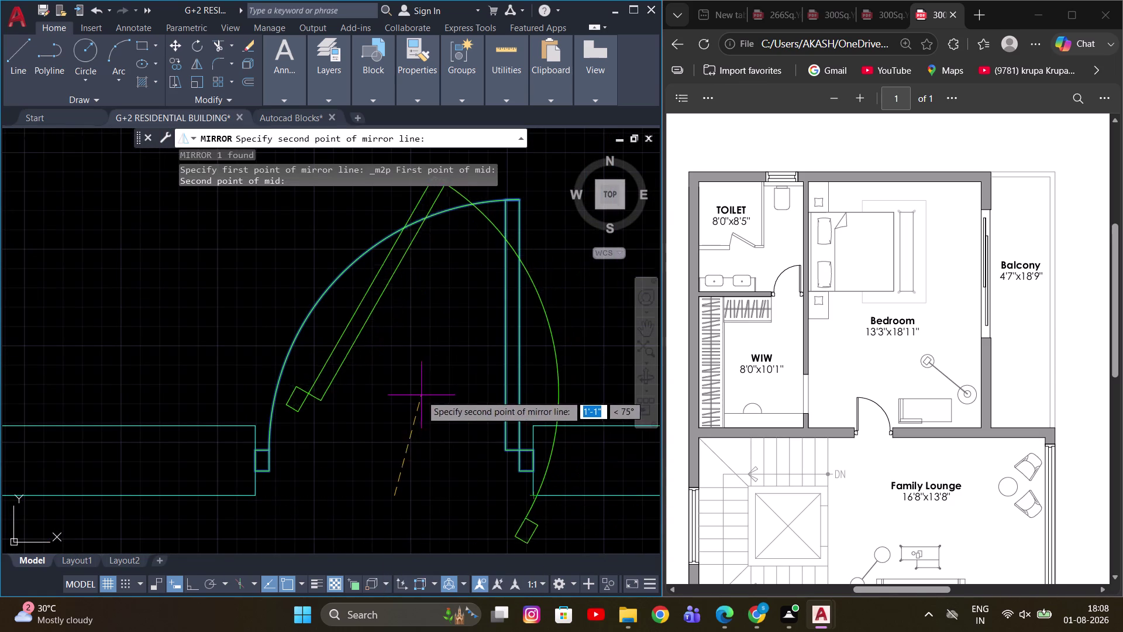
middle_drag(420, 402, 420, 492)
key(F8)
scroll(down, 3)
click(403, 318)
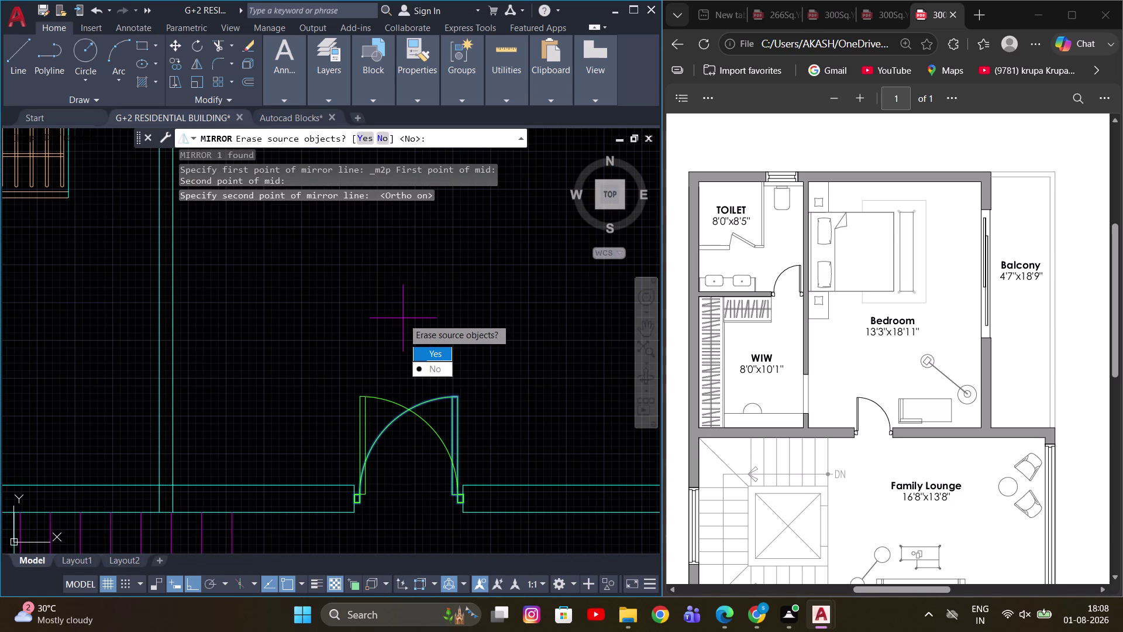
drag(441, 356, 403, 318)
Mirror the flipped door into a copy below the wall, keeping the original.
scroll(down, 3)
scroll(up, 3)
scroll(down, 3)
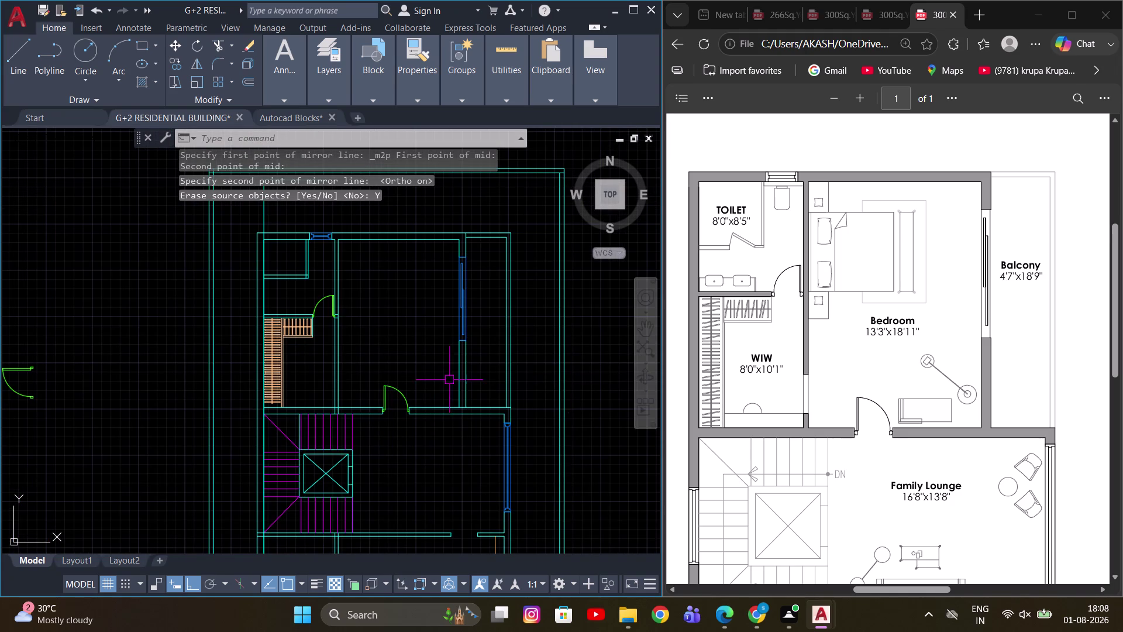
scroll(down, 3)
middle_drag(449, 397, 424, 398)
middle_drag(423, 419, 429, 382)
scroll(up, 3)
scroll(down, 3)
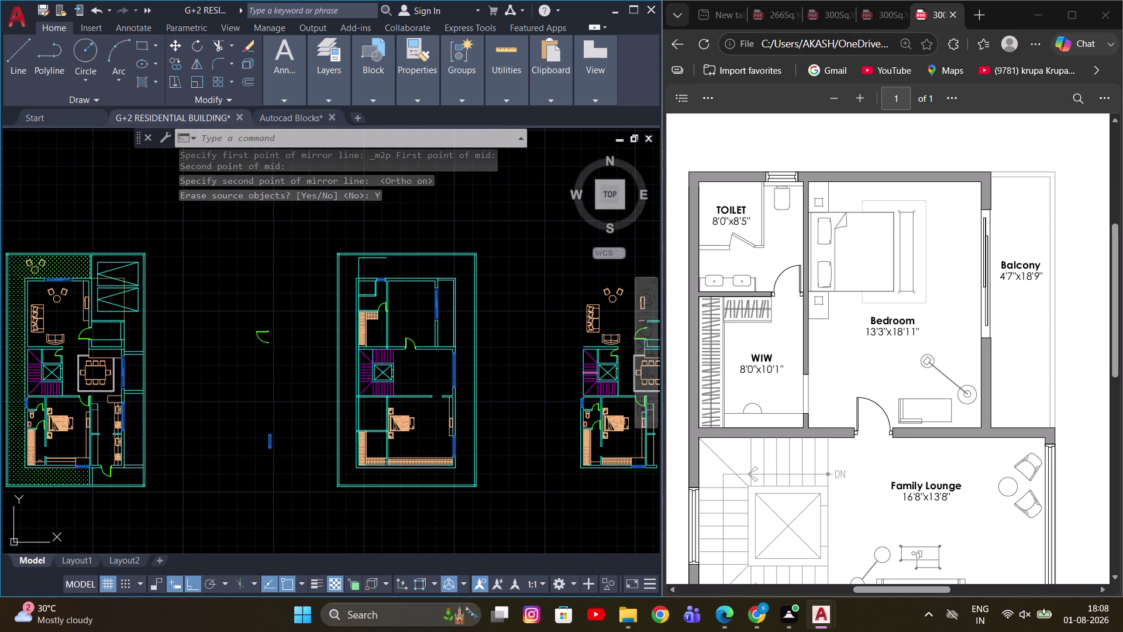
scroll(down, 3)
scroll(up, 3)
middle_drag(390, 367, 441, 476)
scroll(down, 3)
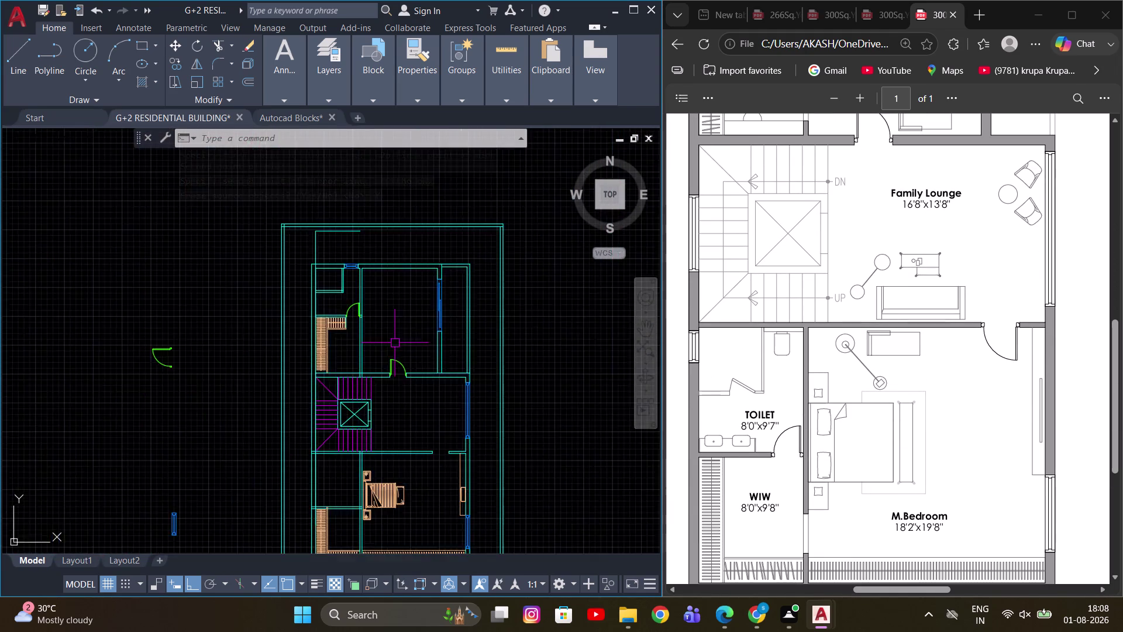
scroll(up, 3)
drag(413, 368, 403, 401)
click(399, 411)
middle_drag(422, 395, 342, 364)
scroll(up, 3)
text(MI)
key(space)
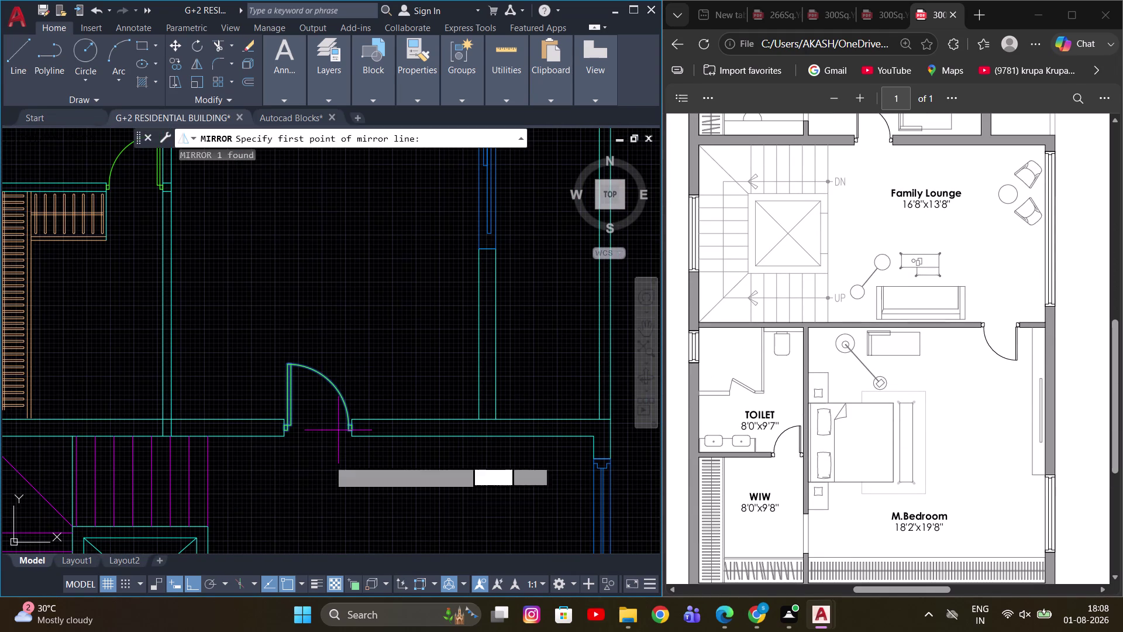
click(308, 487)
click(473, 510)
Select the mirrored copy below the wall and begin moving it from a base point.
middle_drag(450, 504, 421, 388)
drag(476, 441, 450, 504)
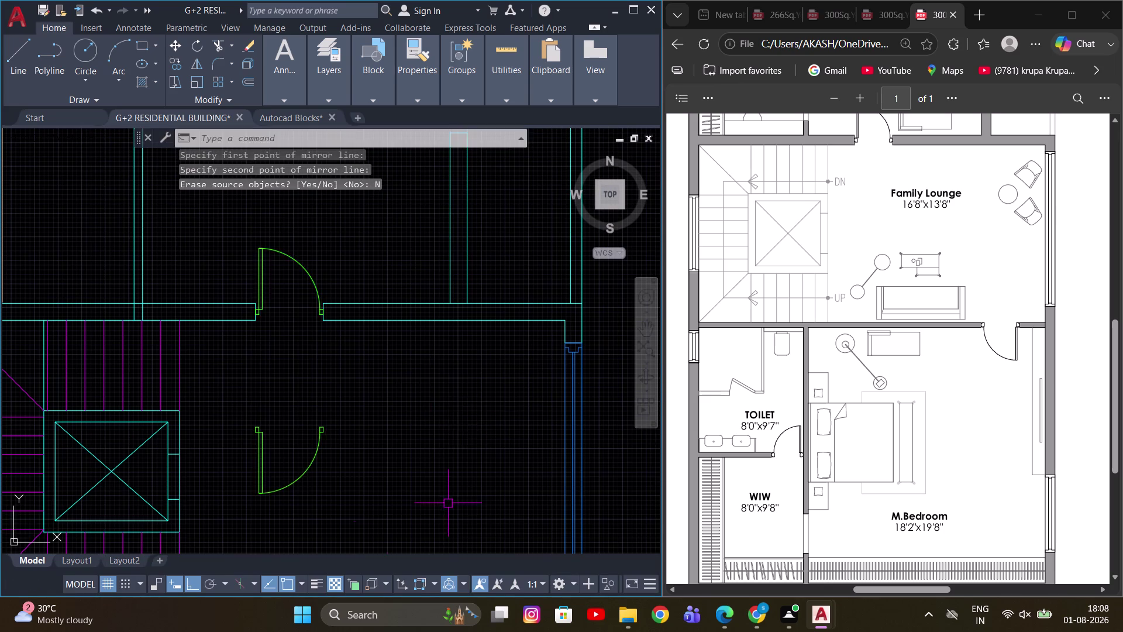
scroll(up, 3)
drag(334, 448, 302, 403)
click(265, 349)
middle_drag(387, 449, 401, 487)
key(m)
scroll(up, 3)
key(space)
click(283, 376)
scroll(down, 3)
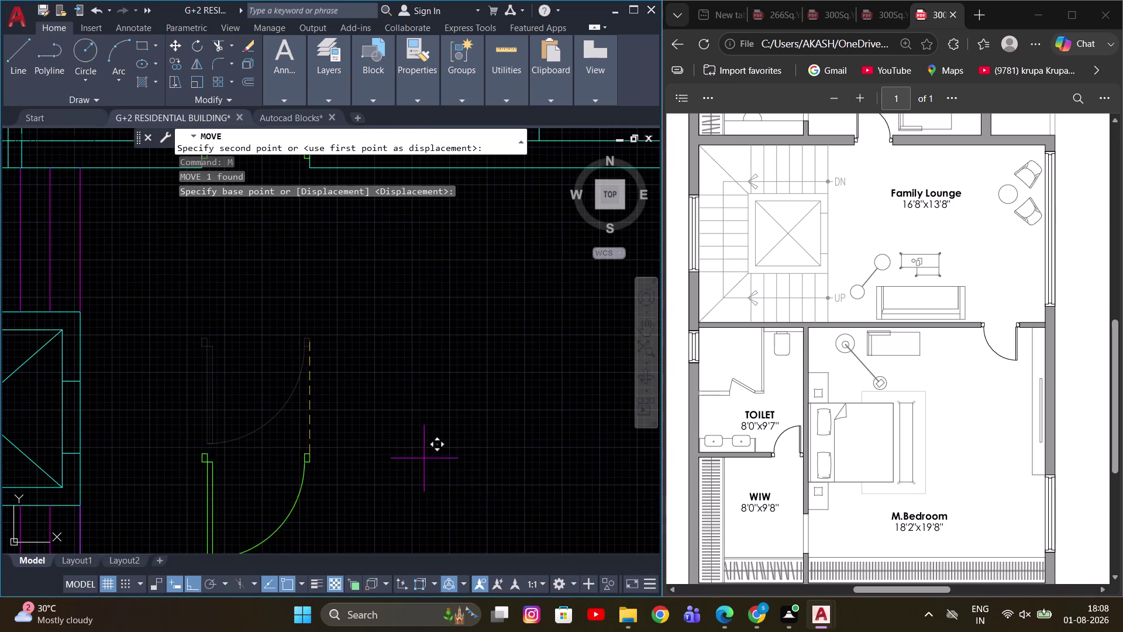
Place the mirrored copy at the wall jamb with Ortho off, then end the move.
middle_drag(445, 489, 277, 320)
scroll(down, 3)
key(F8)
scroll(up, 3)
middle_drag(246, 354, 379, 456)
scroll(up, 3)
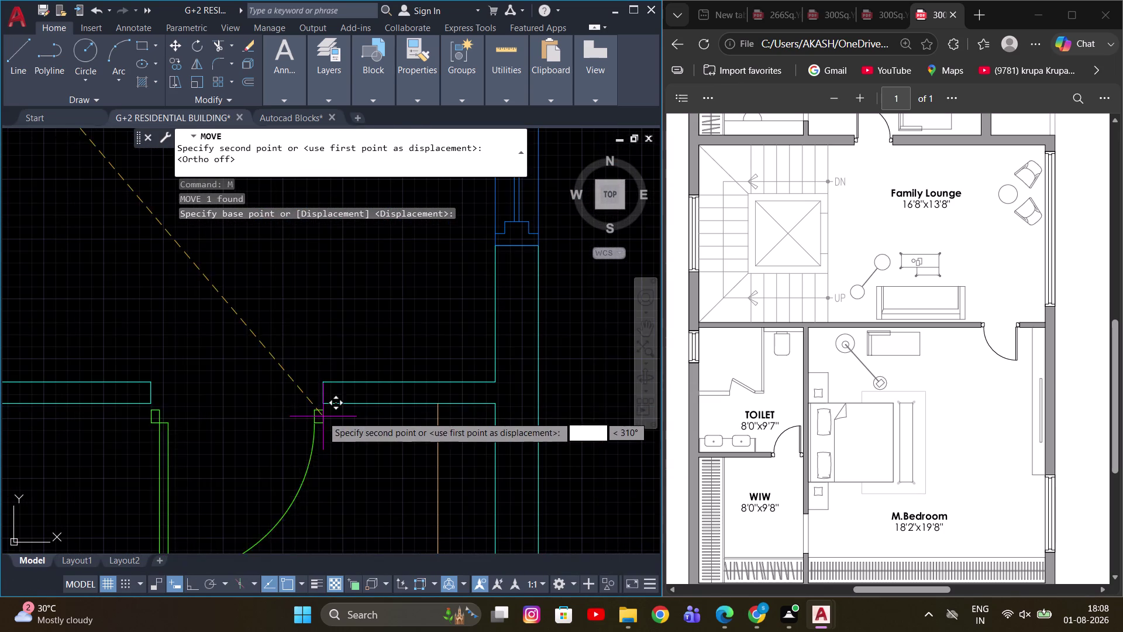
click(321, 394)
key(Escape)
Mirror the door in the opening about a Mid Between 2 Points axis, erasing the original.
drag(330, 462, 299, 461)
click(229, 452)
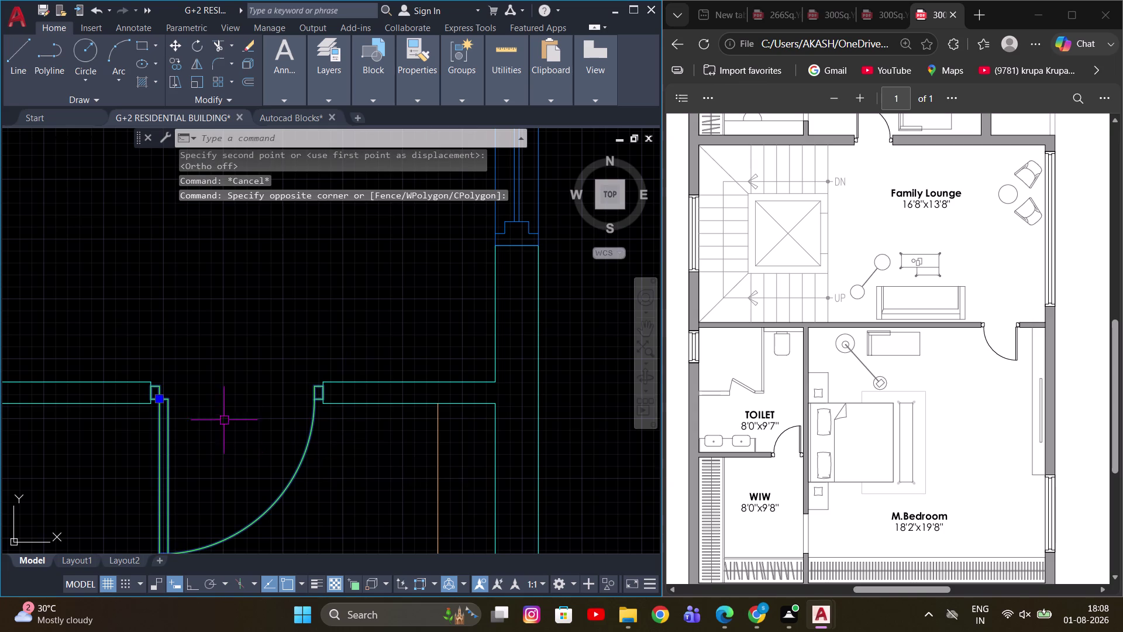
text(MI)
key(space)
right_click(284, 278)
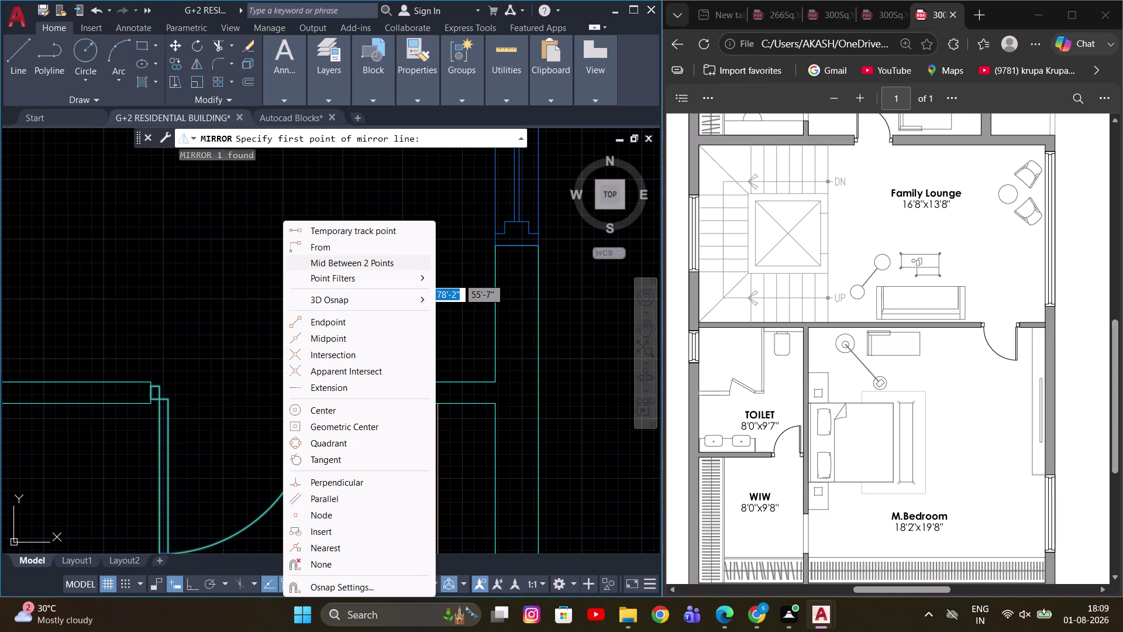
click(394, 260)
scroll(up, 3)
click(159, 393)
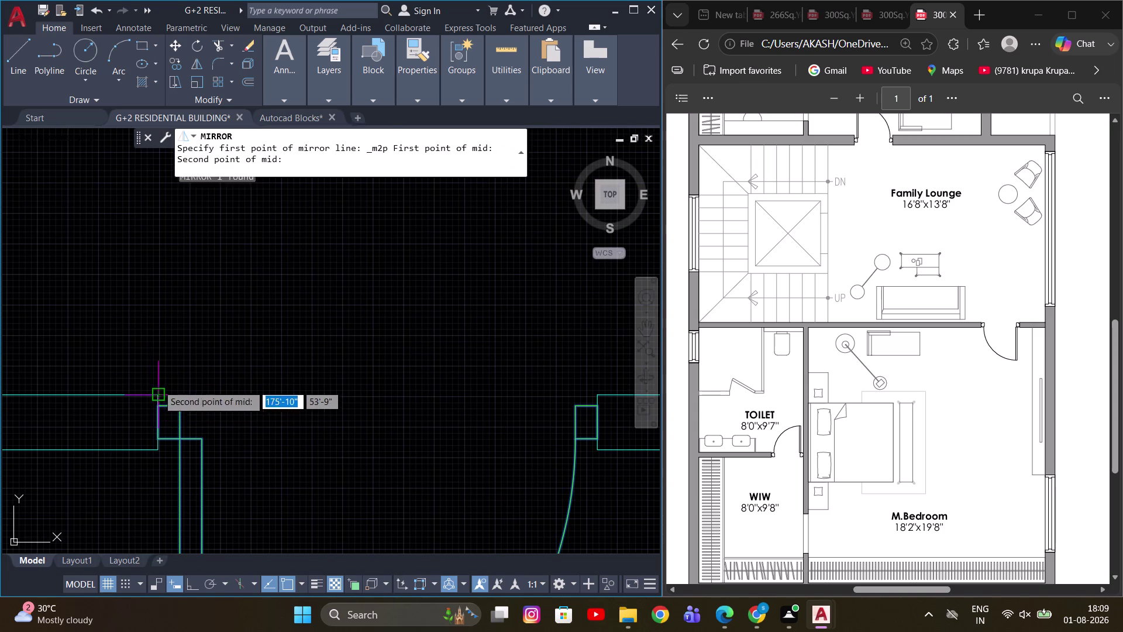
scroll(down, 3)
scroll(up, 3)
click(479, 352)
key(F8)
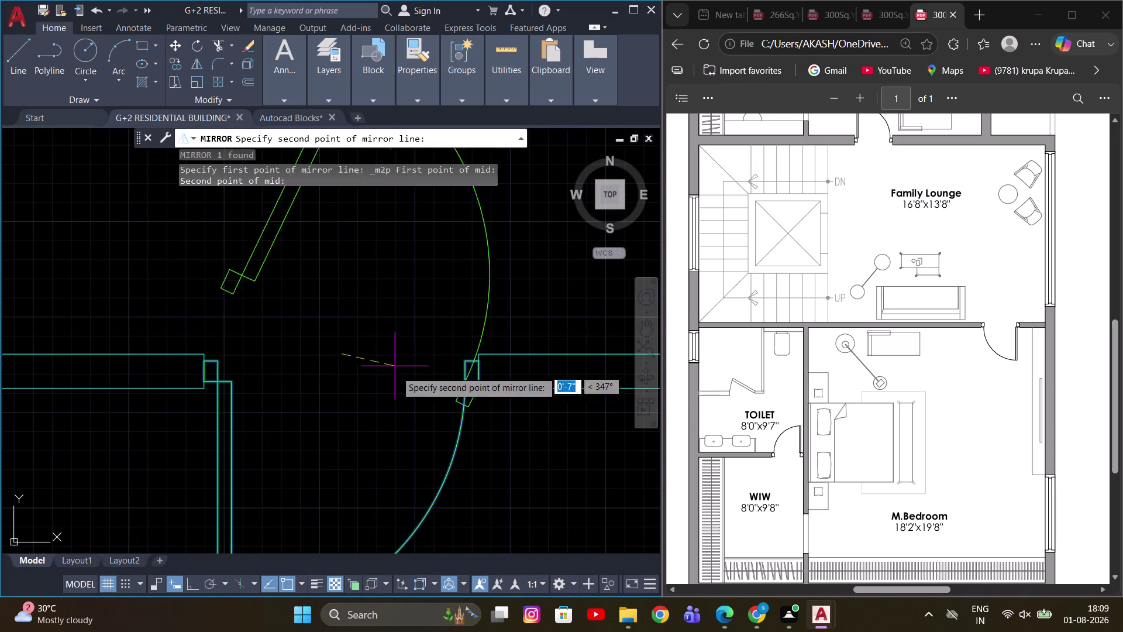
scroll(down, 3)
click(374, 219)
drag(412, 254, 374, 218)
scroll(down, 3)
Pan to the ground-floor bedroom wall and clear the selection.
middle_drag(375, 403, 448, 441)
scroll(down, 3)
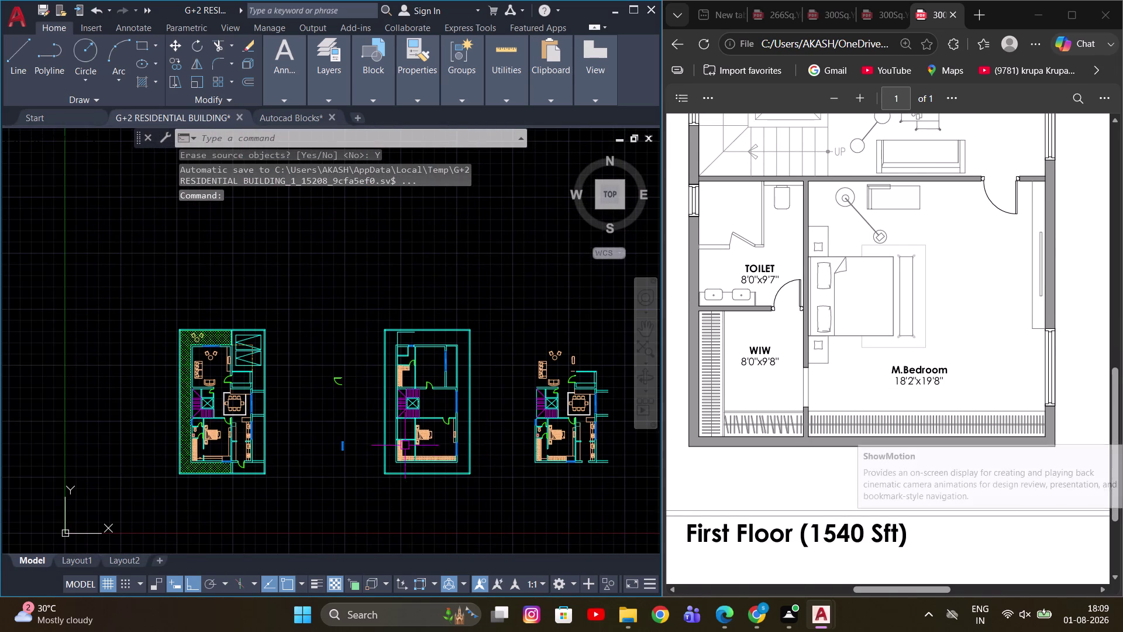
middle_drag(237, 432, 316, 422)
scroll(up, 3)
scroll(up, 3)
middle_drag(141, 418, 410, 414)
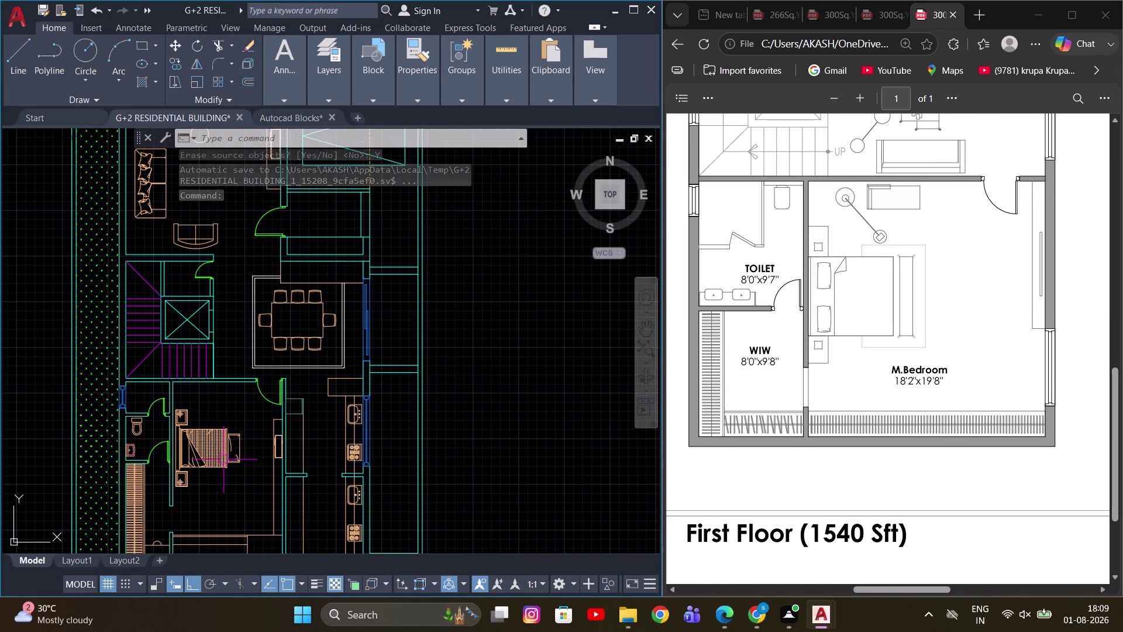
scroll(up, 3)
middle_drag(184, 507, 289, 408)
scroll(up, 3)
key(Escape)
Select the two window lines in the ground-floor bedroom wall.
click(228, 403)
scroll(down, 3)
click(305, 460)
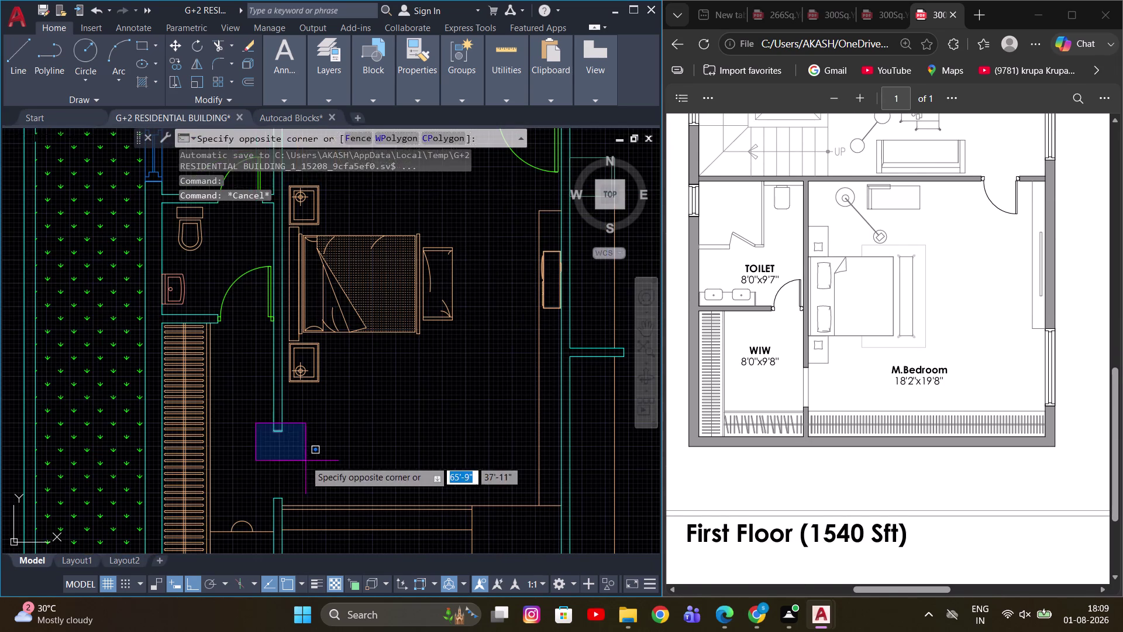
scroll(up, 3)
middle_drag(257, 479, 245, 425)
drag(247, 443, 280, 483)
drag(351, 516, 351, 509)
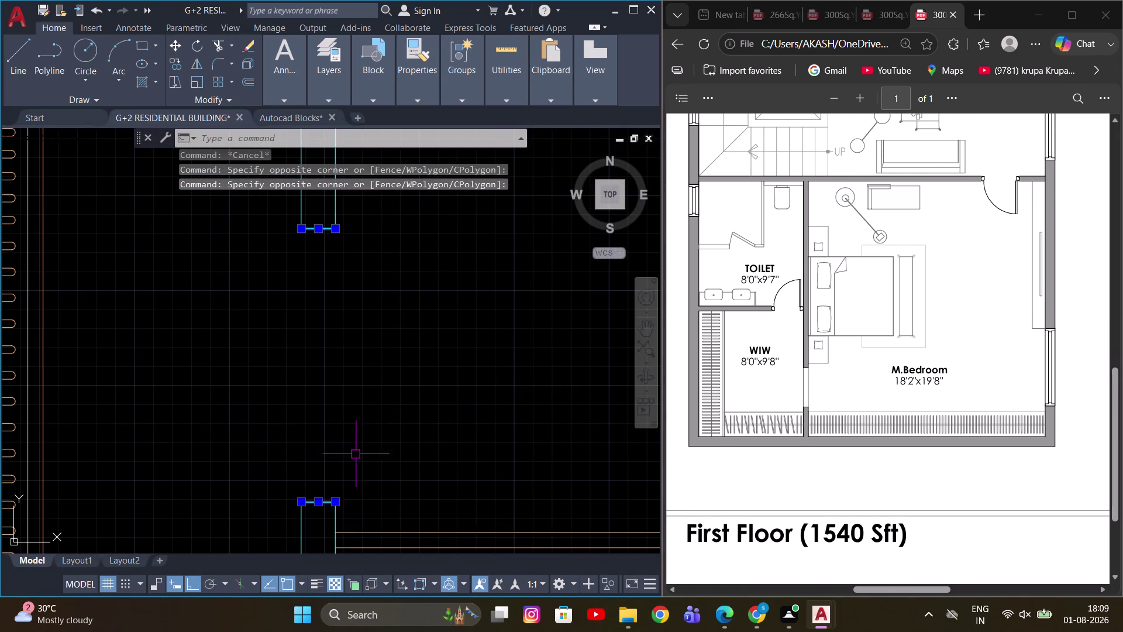
scroll(down, 3)
middle_drag(359, 440, 309, 421)
Copy the window lines with CO into the first-floor bedroom plan.
key(c)
key(o)
key(space)
scroll(down, 3)
scroll(up, 3)
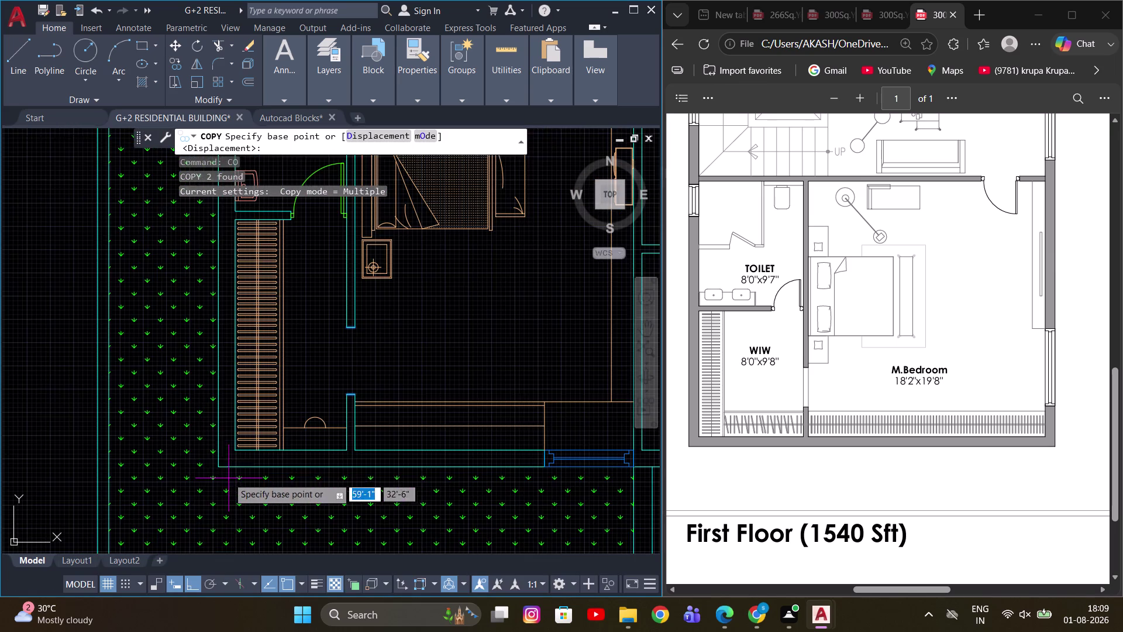
click(223, 466)
scroll(down, 3)
middle_drag(463, 431, 279, 418)
scroll(up, 3)
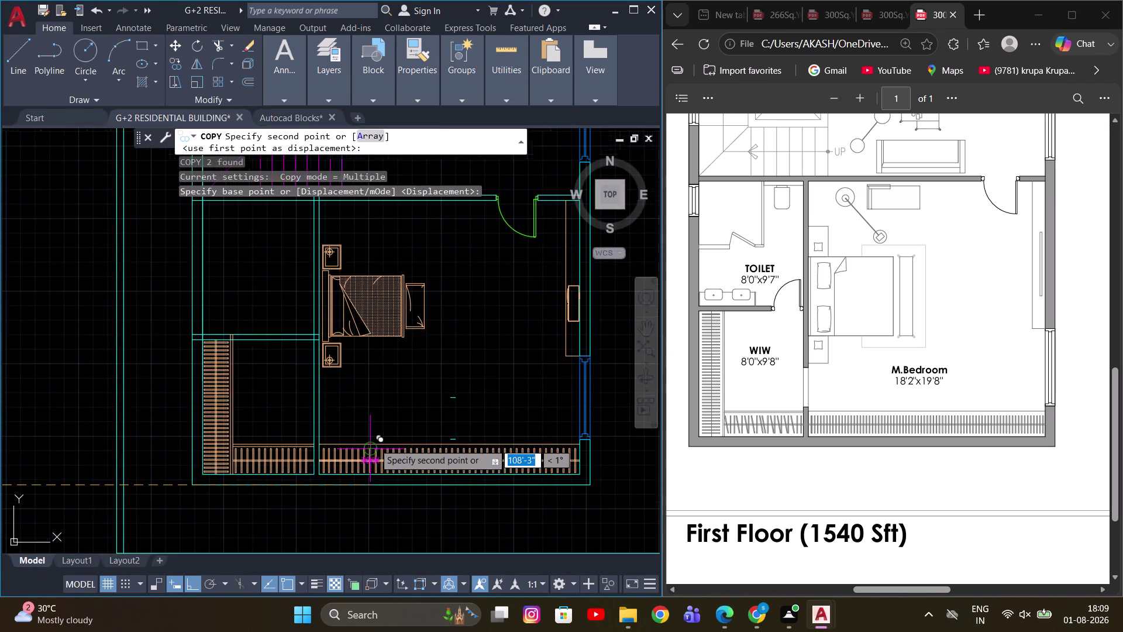
scroll(up, 3)
middle_drag(236, 490, 418, 404)
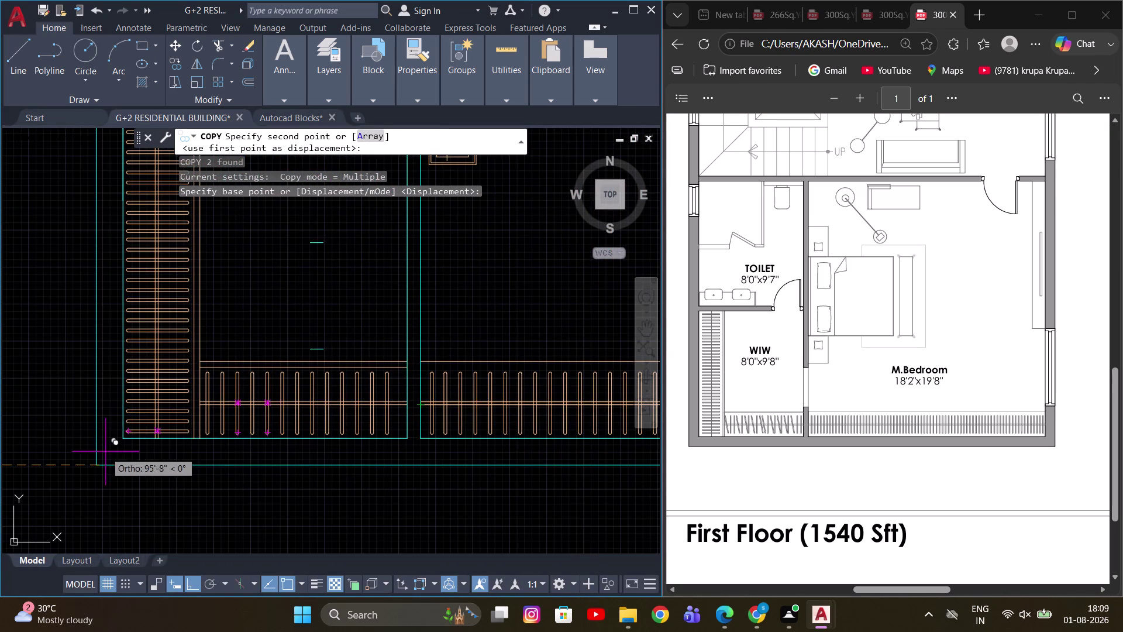
scroll(down, 3)
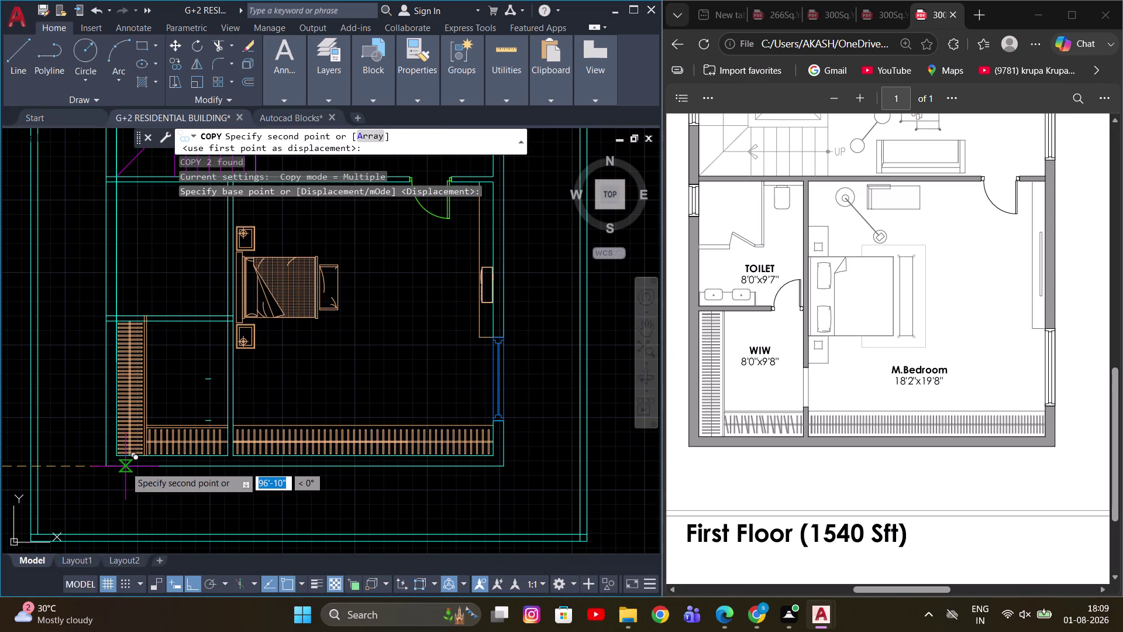
scroll(up, 3)
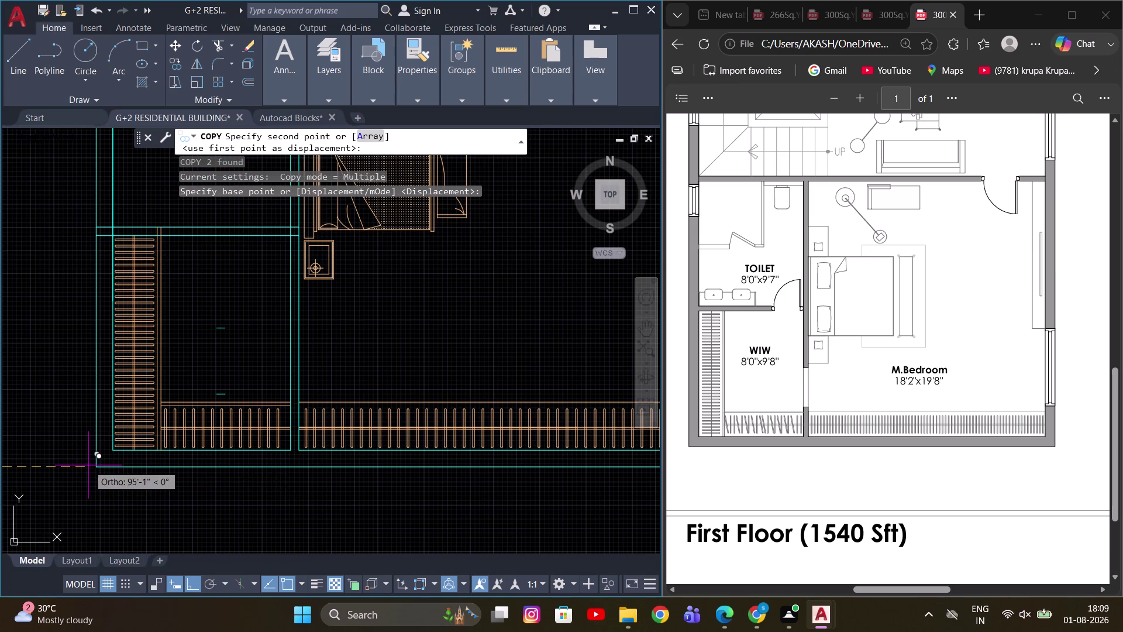
click(95, 469)
key(Escape)
Move the copied window line to a new position along the wall.
scroll(up, 3)
drag(240, 302, 225, 329)
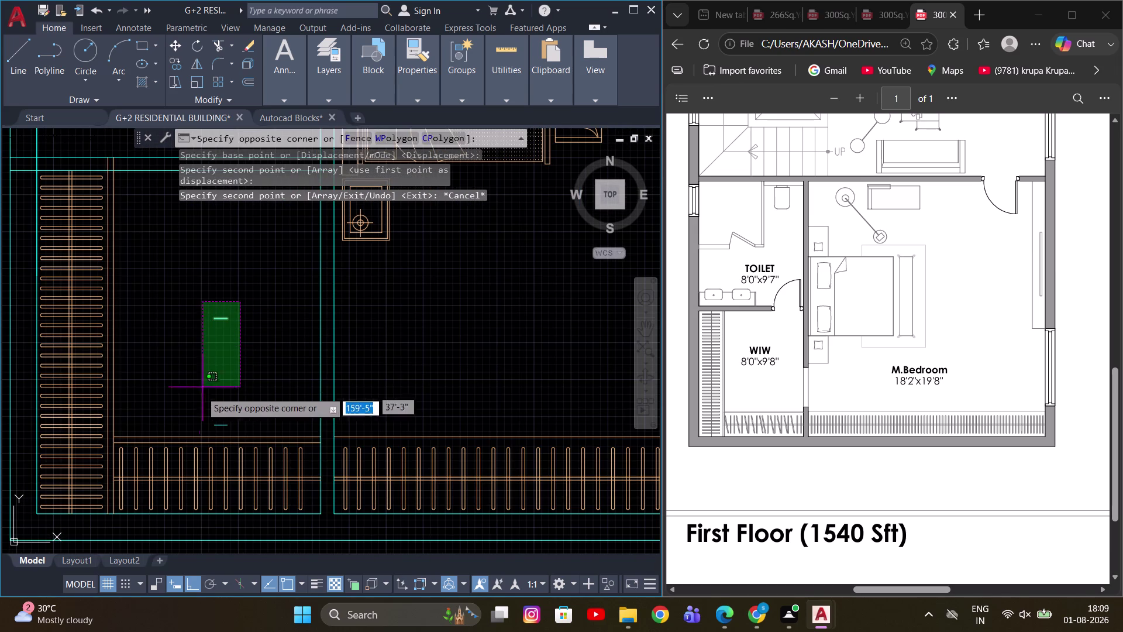
click(201, 430)
key(m)
key(space)
scroll(up, 3)
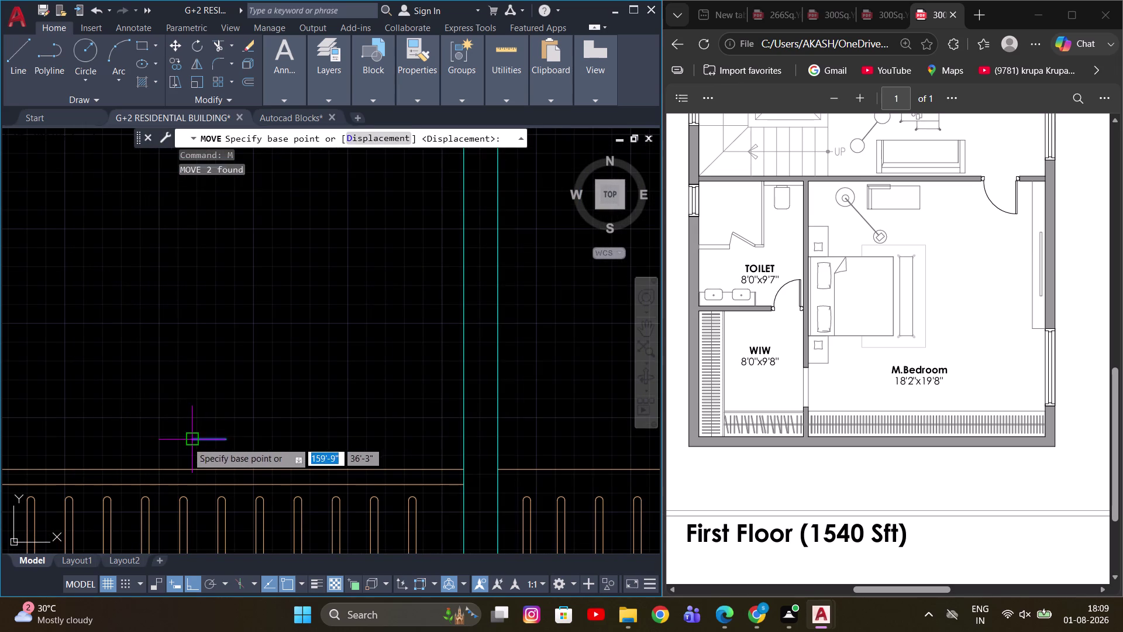
click(188, 442)
click(464, 440)
key(Escape)
Pan to the area below the first-floor bed and cancel the active command.
scroll(down, 3)
middle_drag(503, 337, 455, 362)
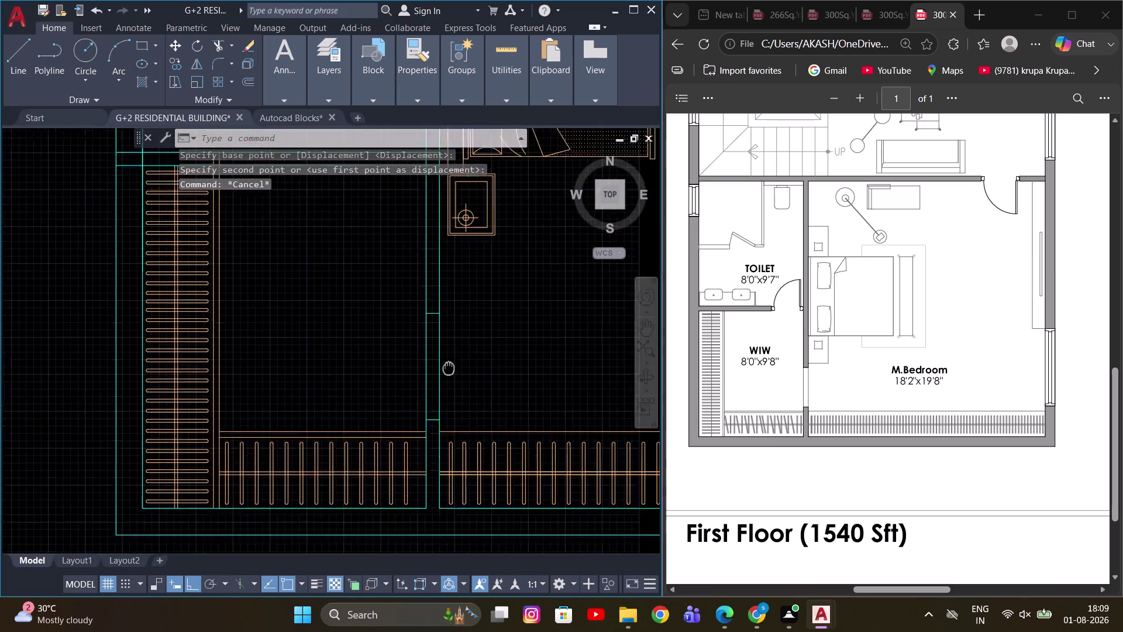
middle_drag(455, 362, 425, 389)
scroll(up, 3)
scroll(down, 3)
middle_drag(402, 415, 385, 453)
scroll(up, 3)
key(Escape)
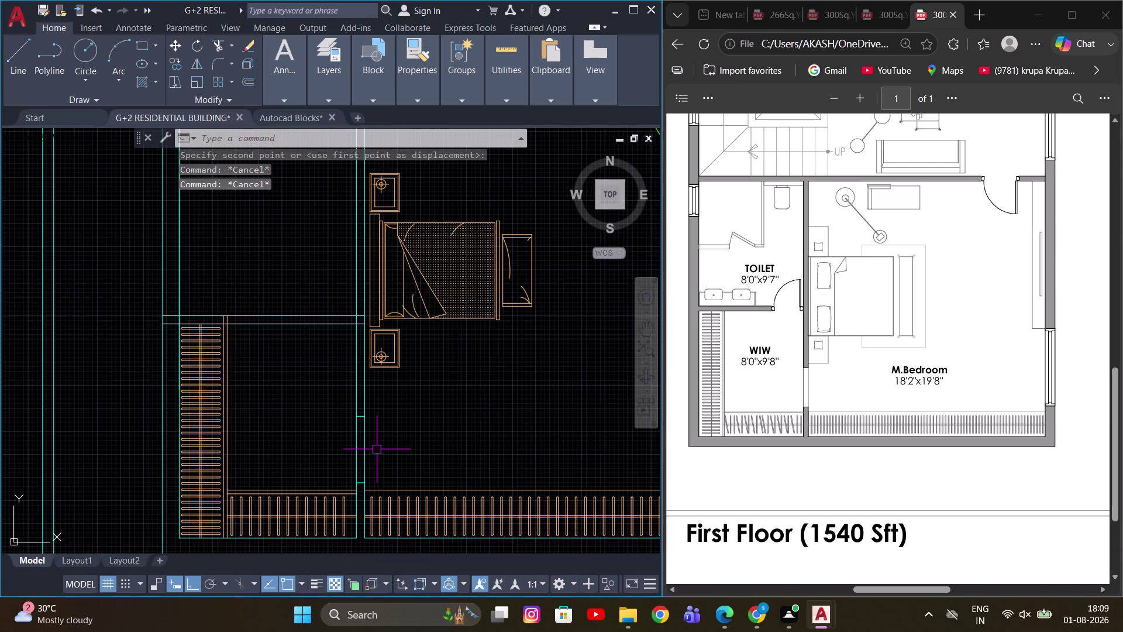
scroll(up, 3)
middle_drag(376, 447, 353, 436)
text(TR)
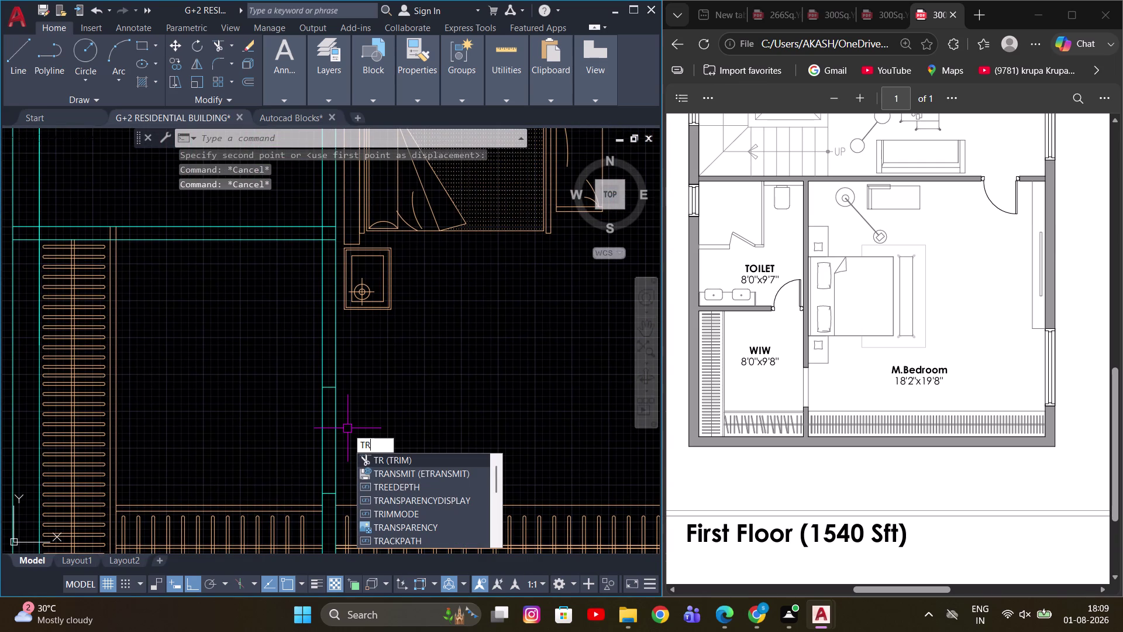
key(space)
click(272, 434)
click(406, 424)
key(Escape)
scroll(down, 3)
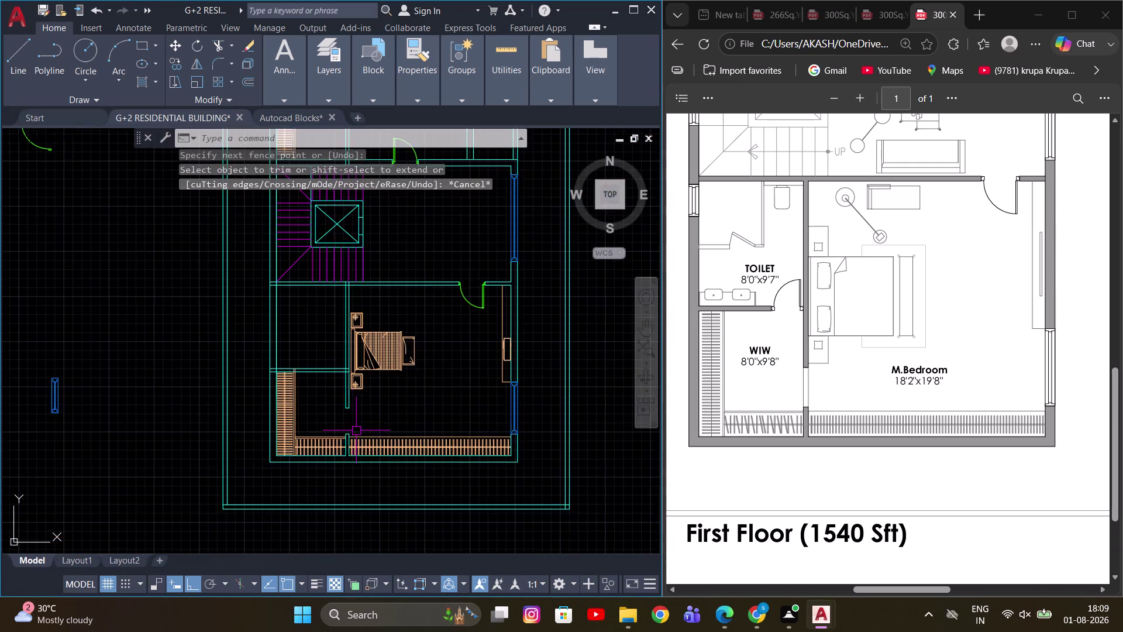
scroll(down, 3)
scroll(up, 3)
middle_drag(468, 453, 456, 515)
scroll(up, 3)
middle_drag(420, 421, 436, 372)
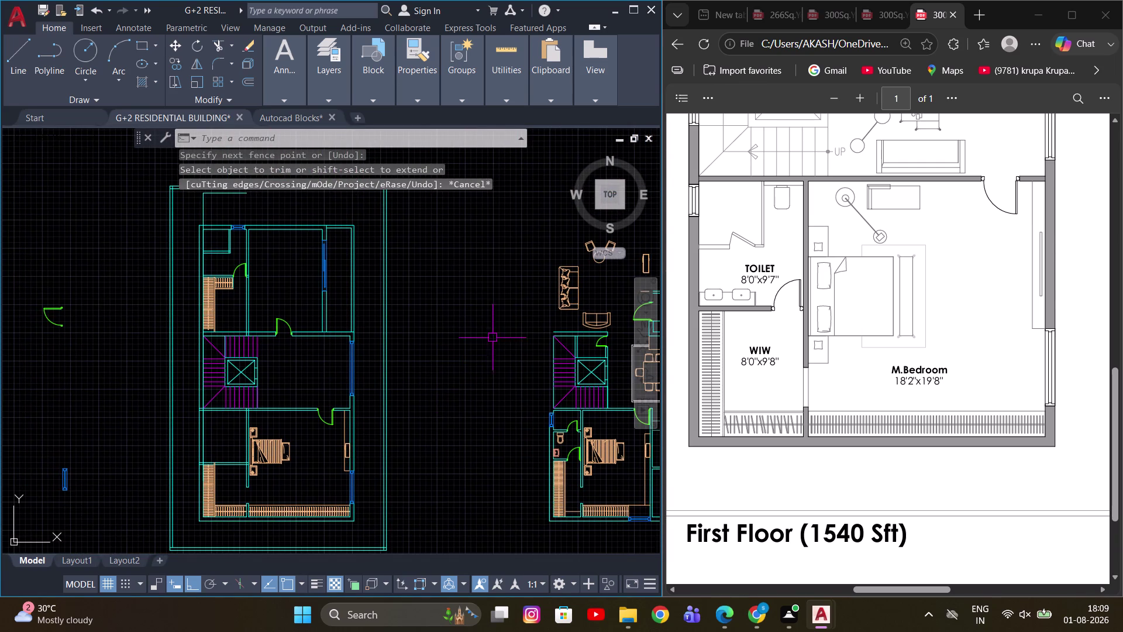
middle_drag(453, 357, 445, 385)
scroll(down, 3)
middle_drag(411, 464, 453, 501)
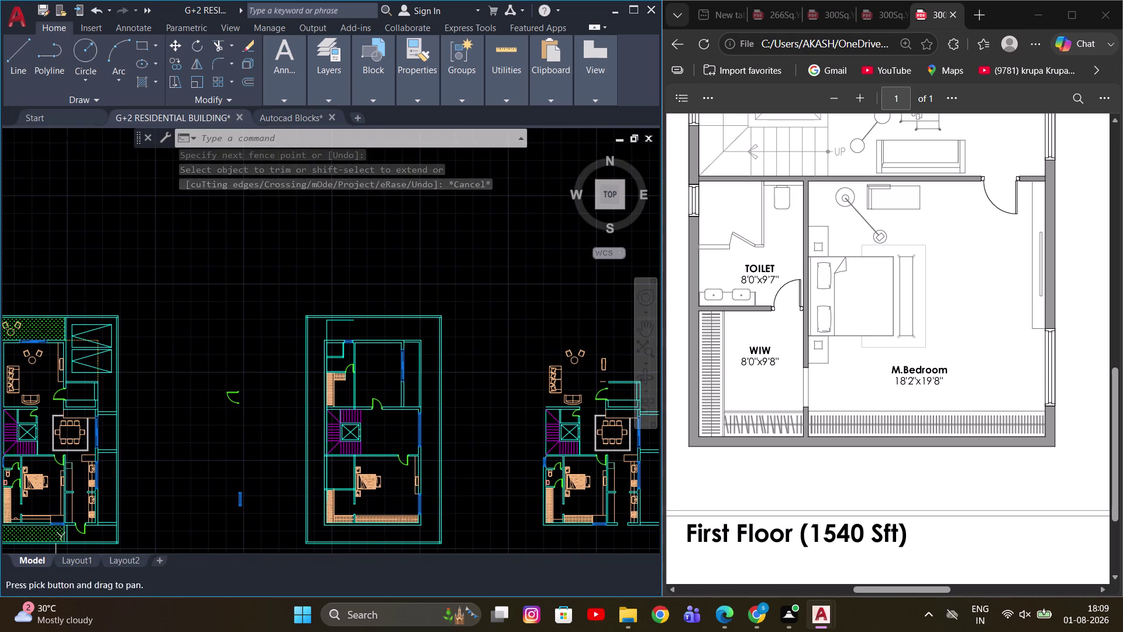
scroll(up, 3)
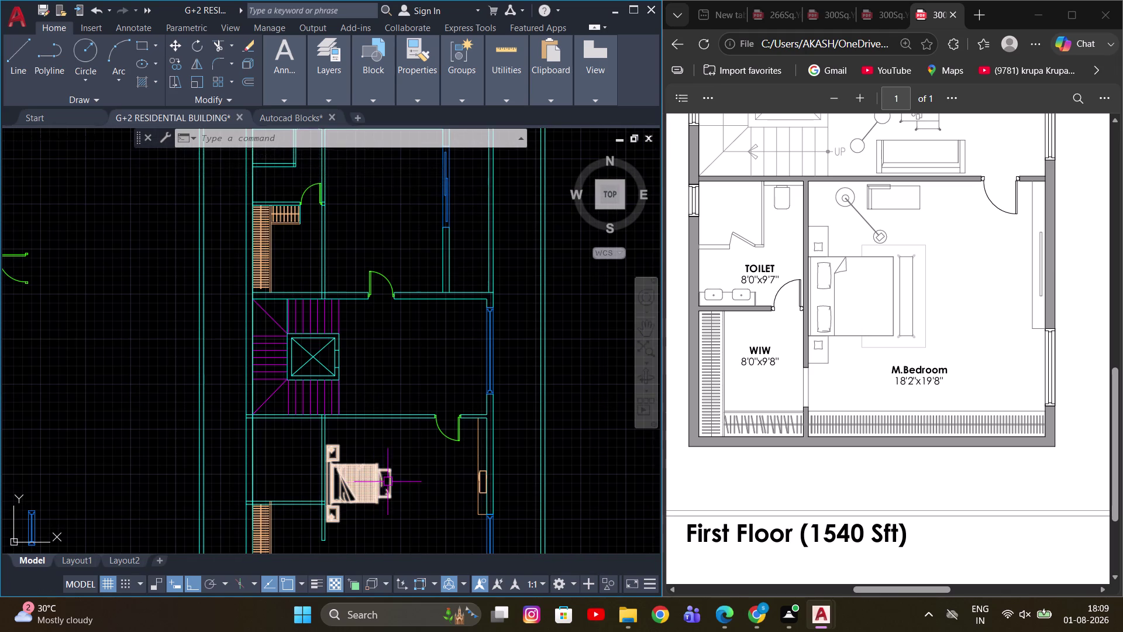
scroll(down, 3)
scroll(up, 3)
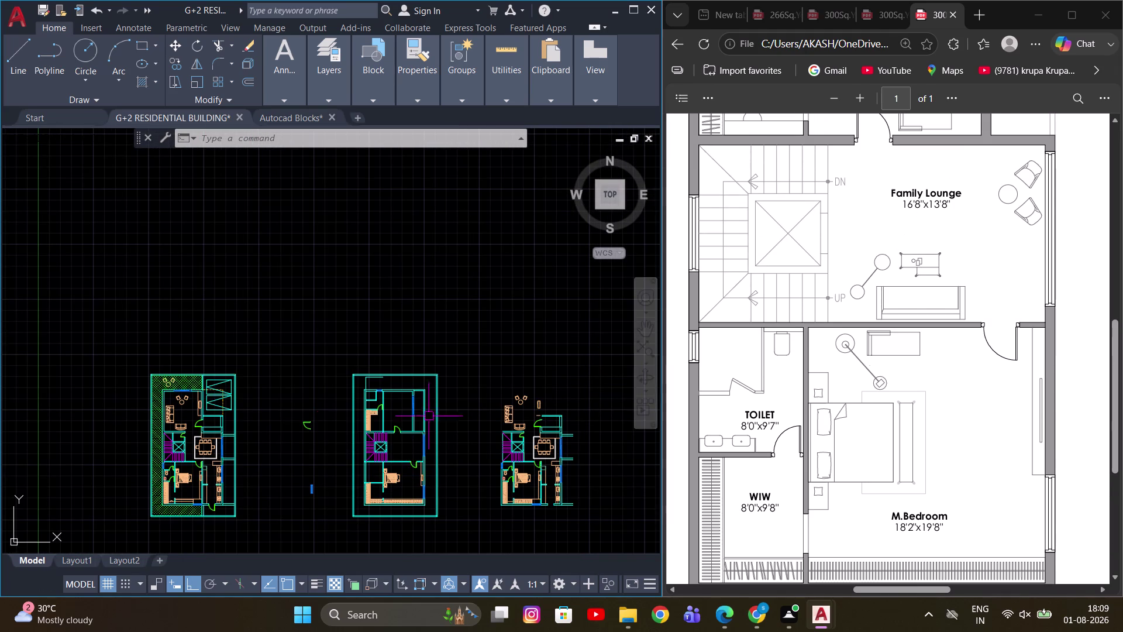
scroll(up, 3)
middle_drag(442, 431, 441, 437)
scroll(up, 3)
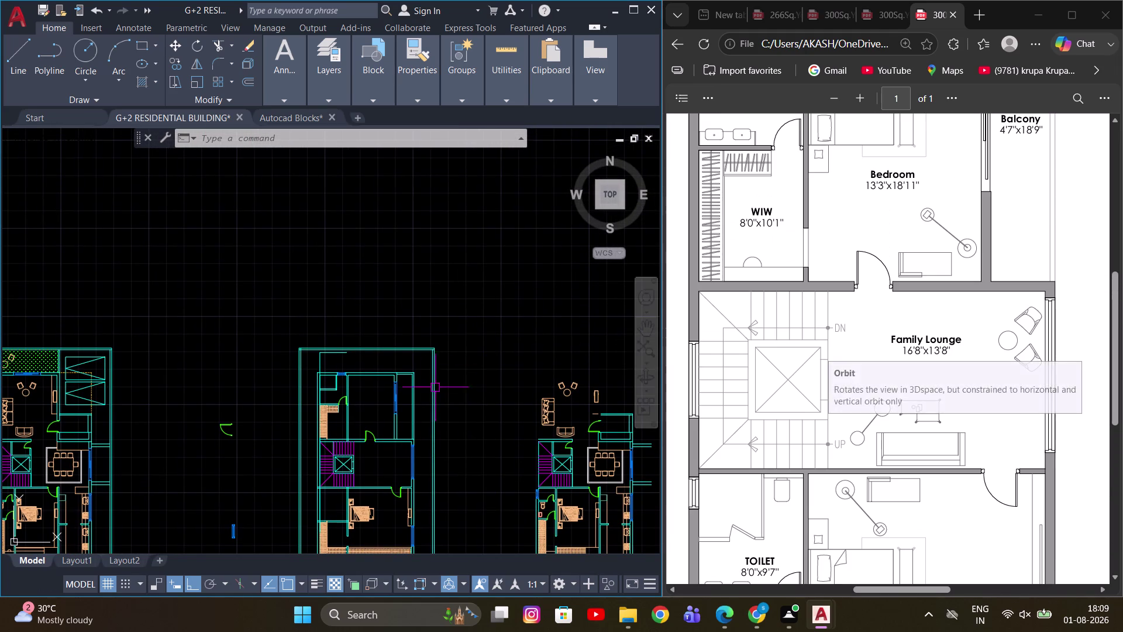
scroll(up, 3)
middle_drag(348, 394, 412, 409)
scroll(up, 3)
scroll(up, 3)
scroll(down, 3)
middle_drag(359, 365, 366, 466)
scroll(up, 3)
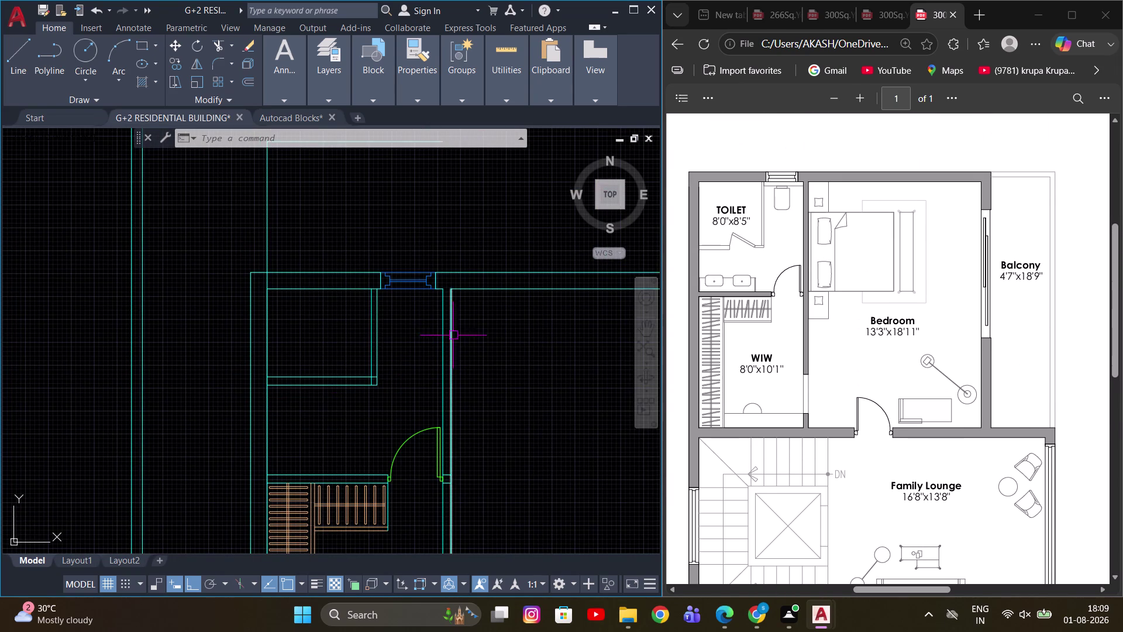
scroll(down, 3)
scroll(up, 3)
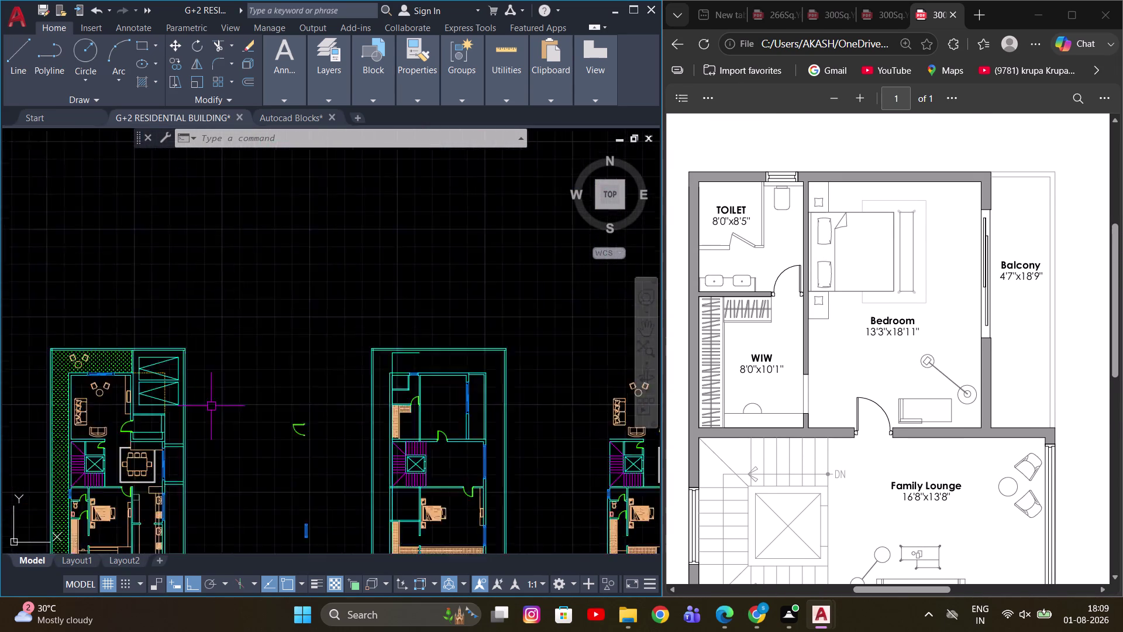
scroll(up, 3)
middle_drag(116, 405, 359, 362)
scroll(up, 3)
scroll(down, 3)
scroll(up, 3)
middle_drag(254, 472, 290, 439)
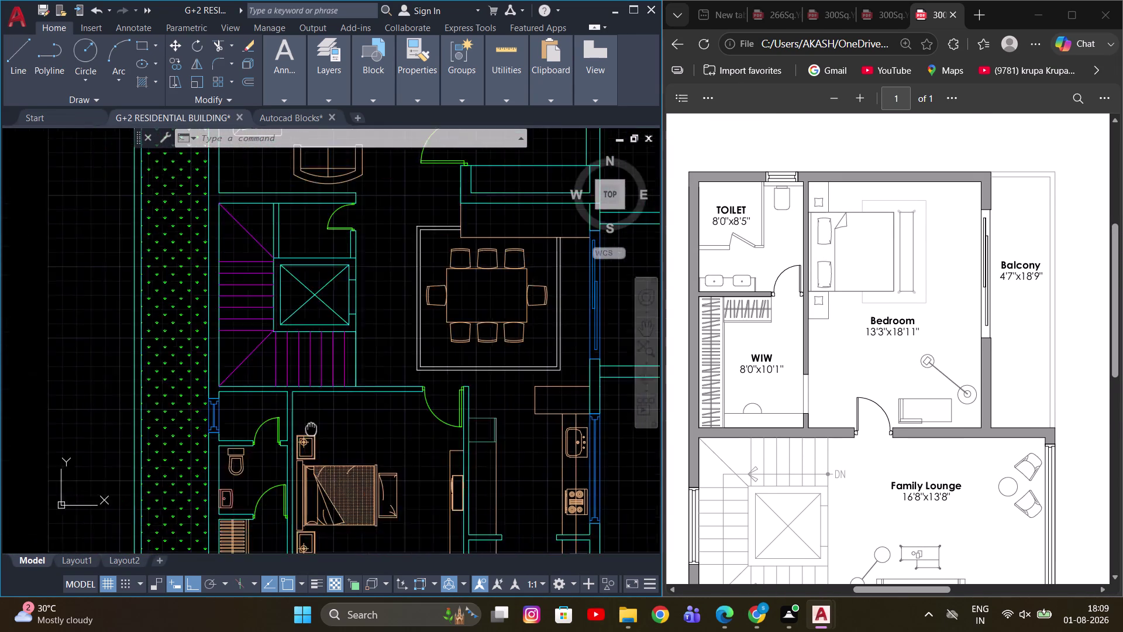
middle_drag(290, 440, 377, 391)
scroll(up, 3)
drag(321, 430, 301, 429)
Copy the WC fixture against the wall of the upper-floor toilet.
click(215, 377)
key(c)
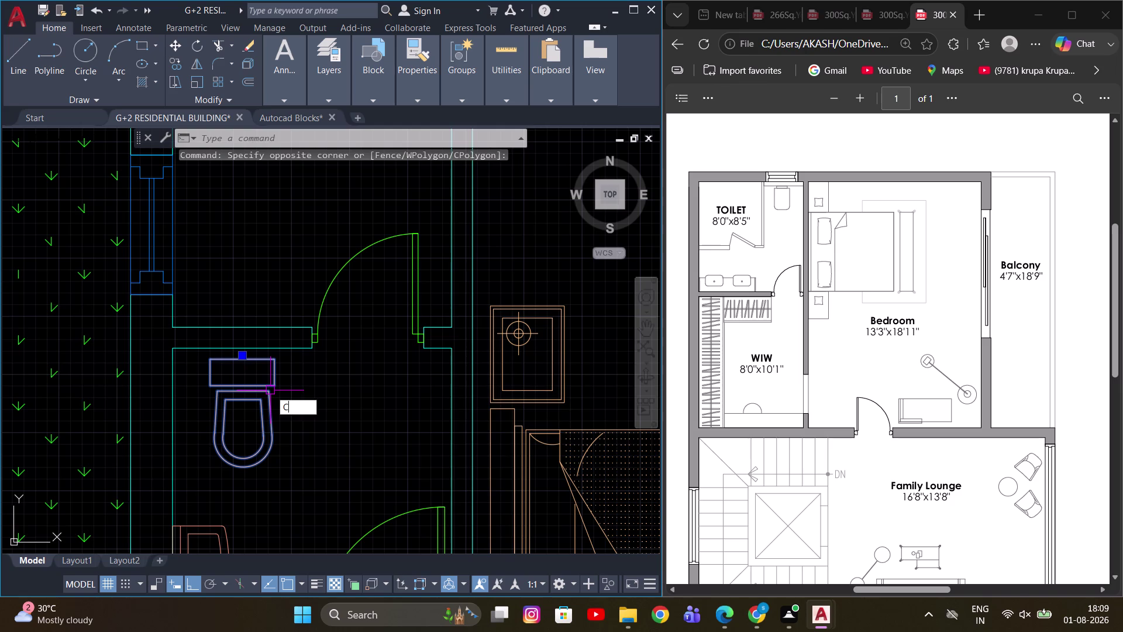
key(o)
key(space)
scroll(down, 3)
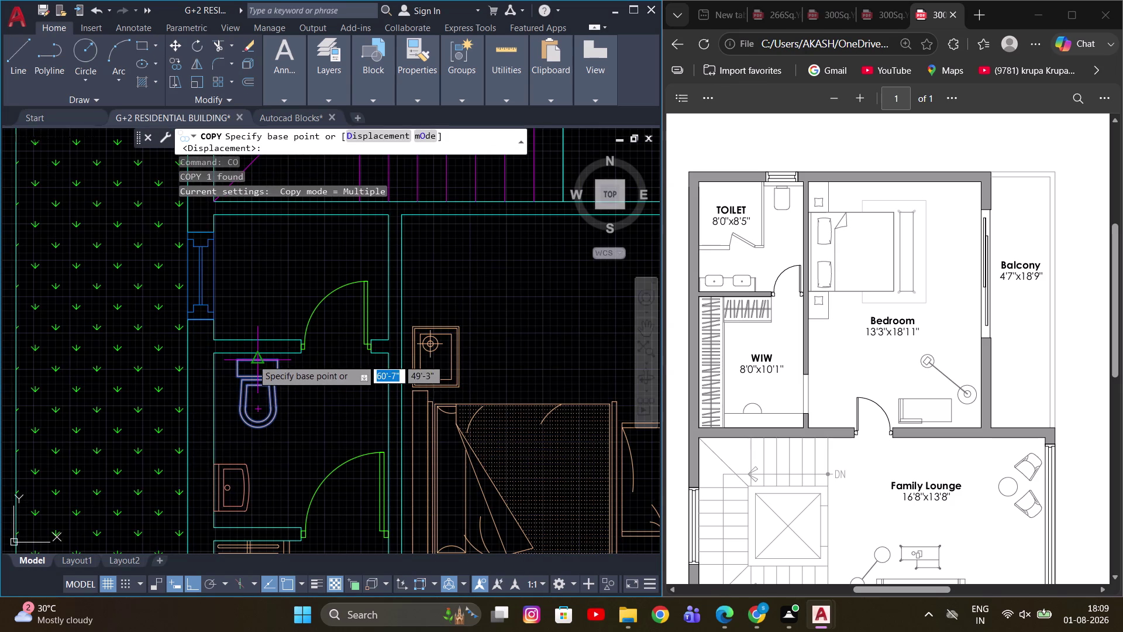
click(253, 359)
scroll(down, 3)
middle_drag(432, 364, 336, 440)
key(F8)
scroll(down, 3)
scroll(up, 3)
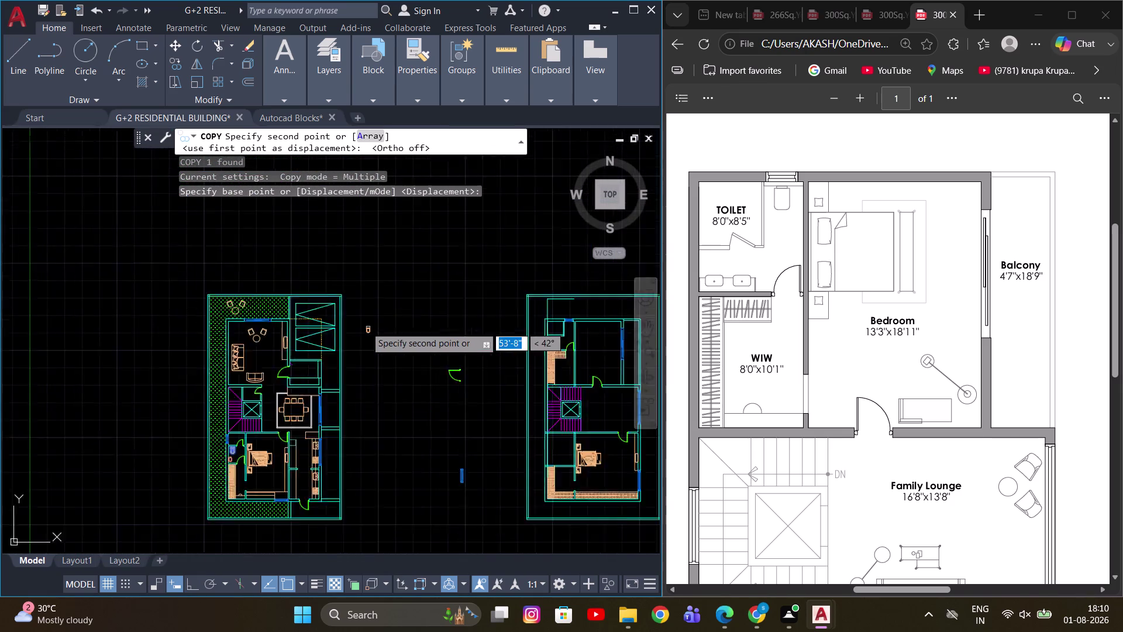
scroll(up, 3)
middle_drag(497, 344, 164, 364)
scroll(up, 3)
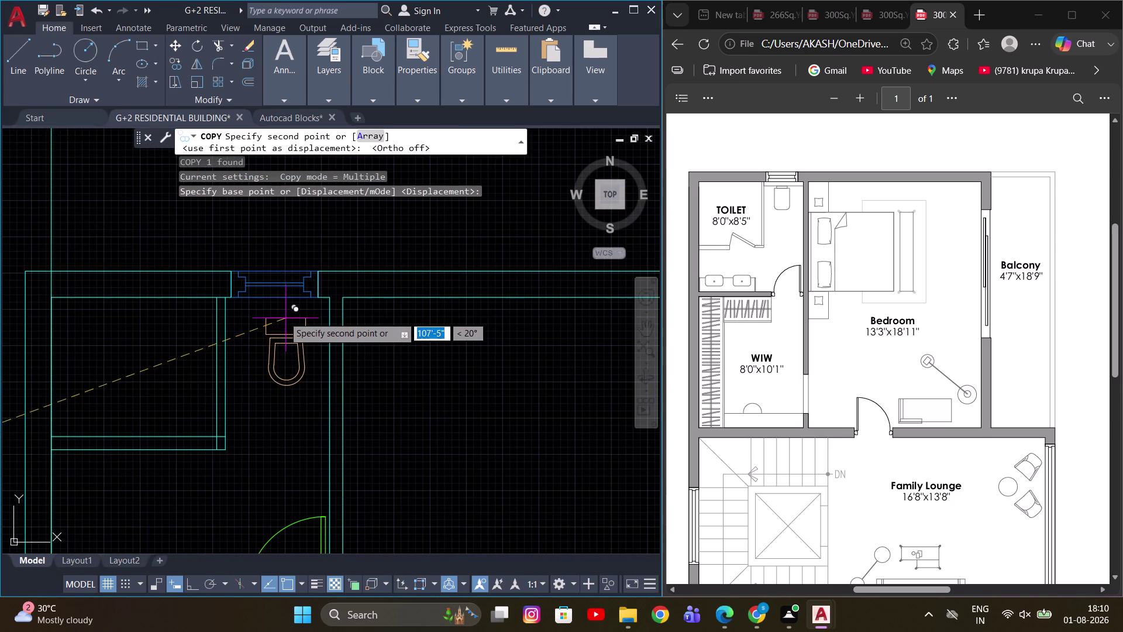
scroll(up, 3)
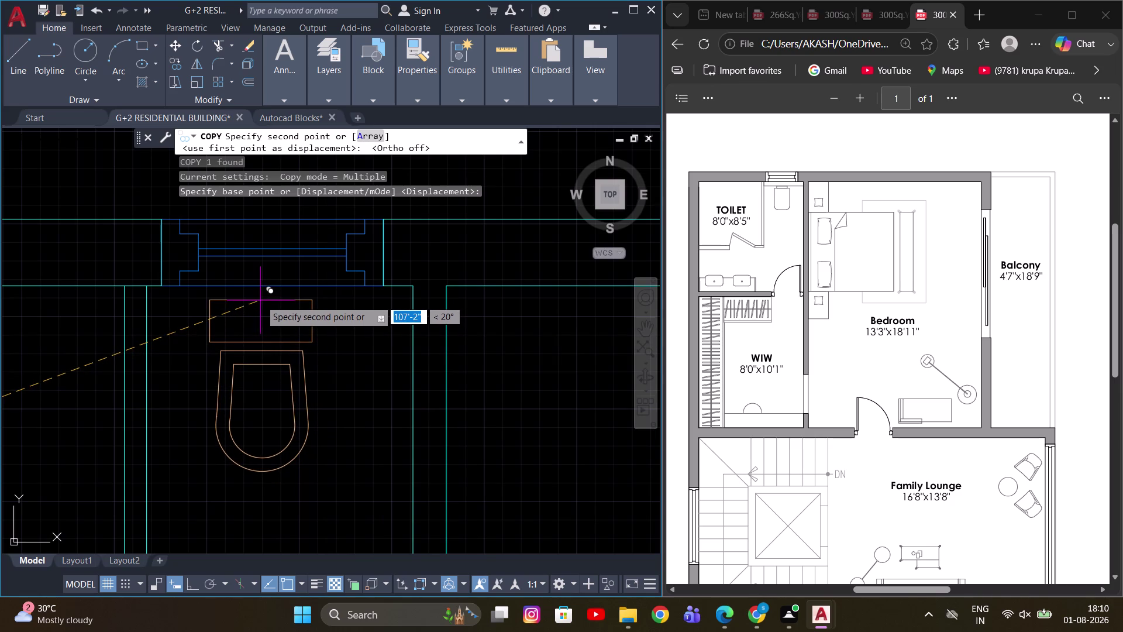
click(264, 307)
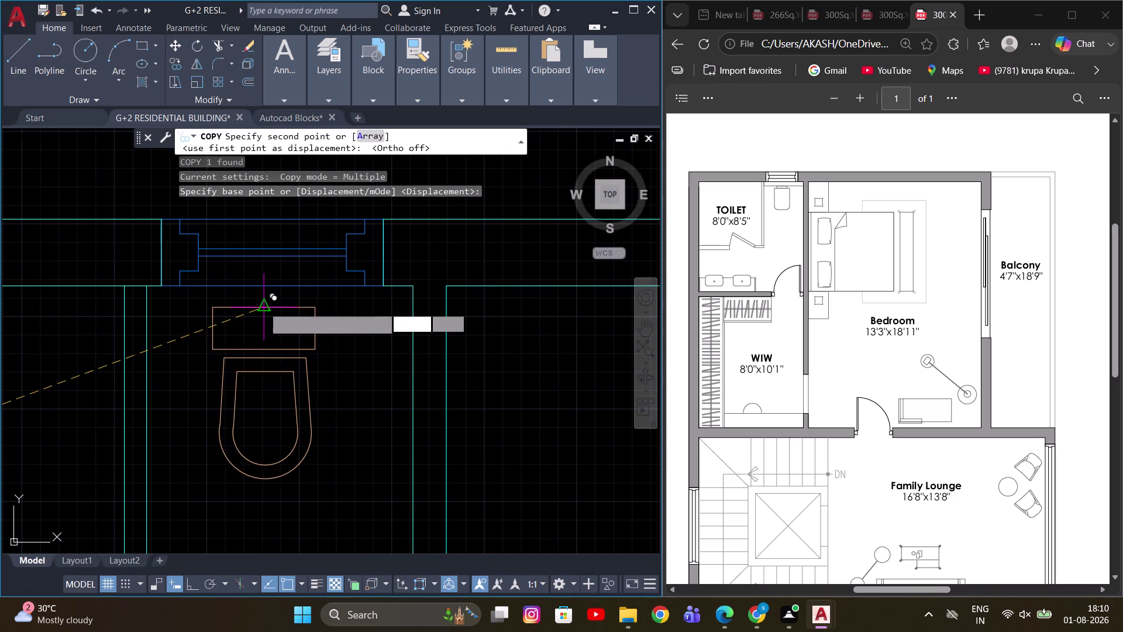
scroll(down, 3)
key(Escape)
Zoom in on the wash basin and window-select it.
scroll(down, 3)
scroll(down, 3)
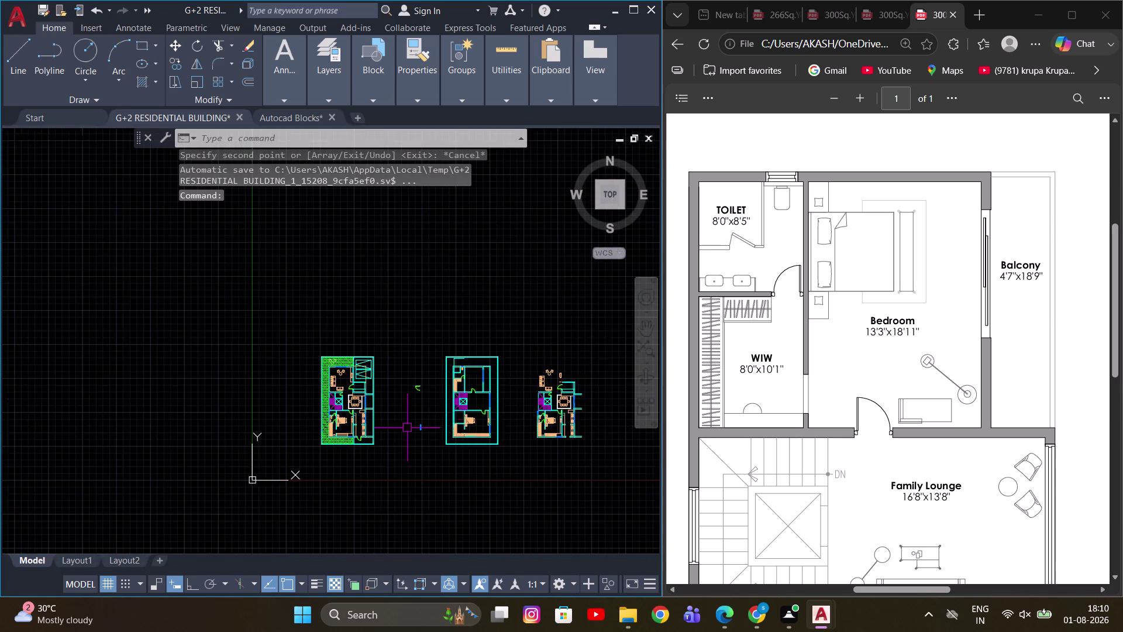
scroll(up, 3)
scroll(up, 3)
scroll(down, 3)
scroll(up, 3)
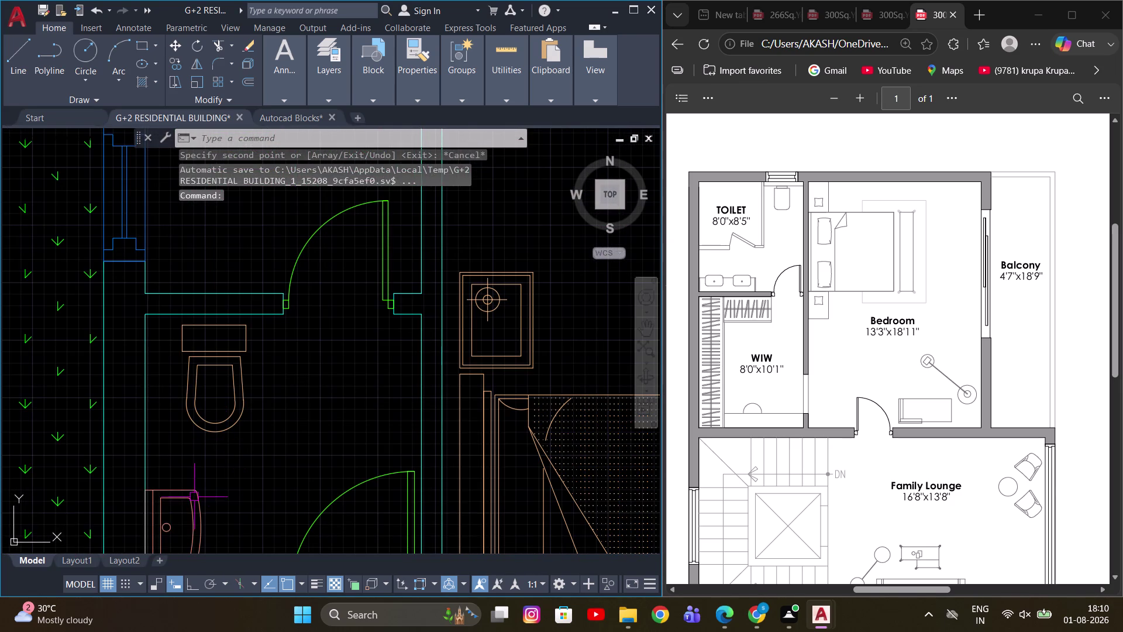
drag(194, 498, 191, 502)
key(v)
key(BackSpace)
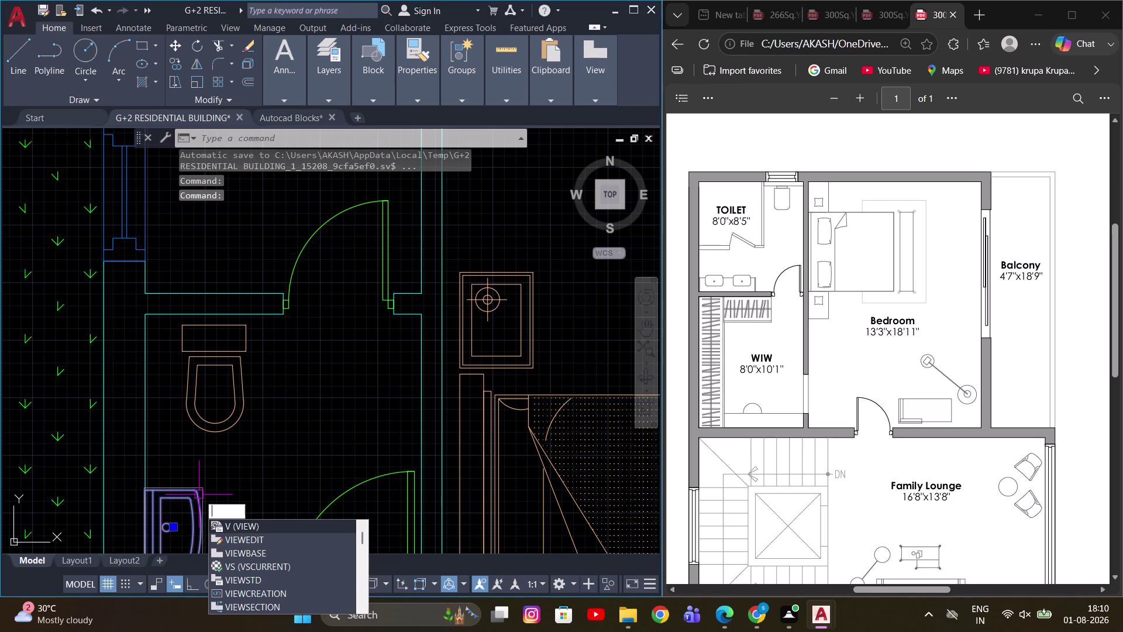
Copy the wash basin into the upper-floor toilet with CO.
text(CO)
key(space)
middle_drag(159, 483, 178, 376)
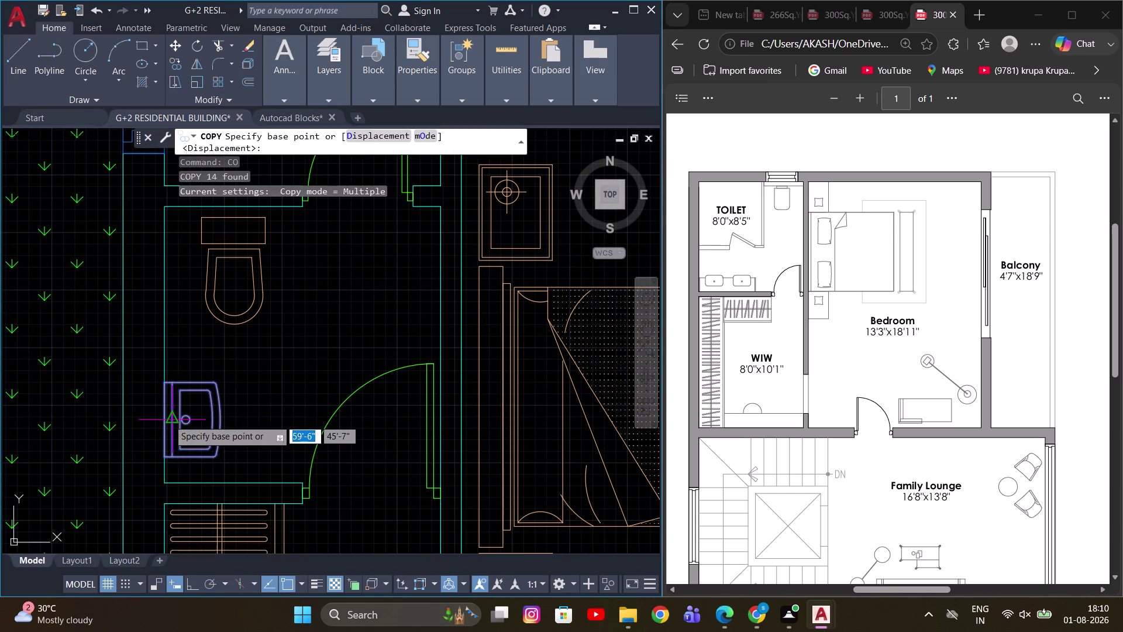
click(163, 424)
scroll(down, 3)
middle_drag(407, 350, 317, 486)
scroll(down, 3)
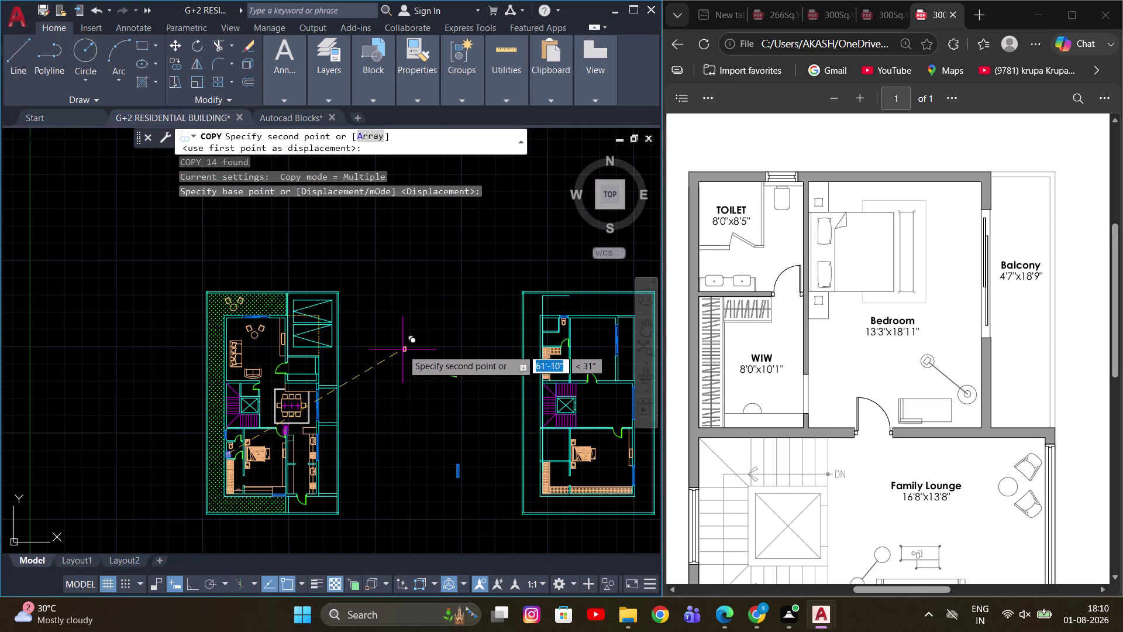
middle_drag(462, 352, 260, 358)
scroll(up, 3)
scroll(down, 3)
scroll(up, 3)
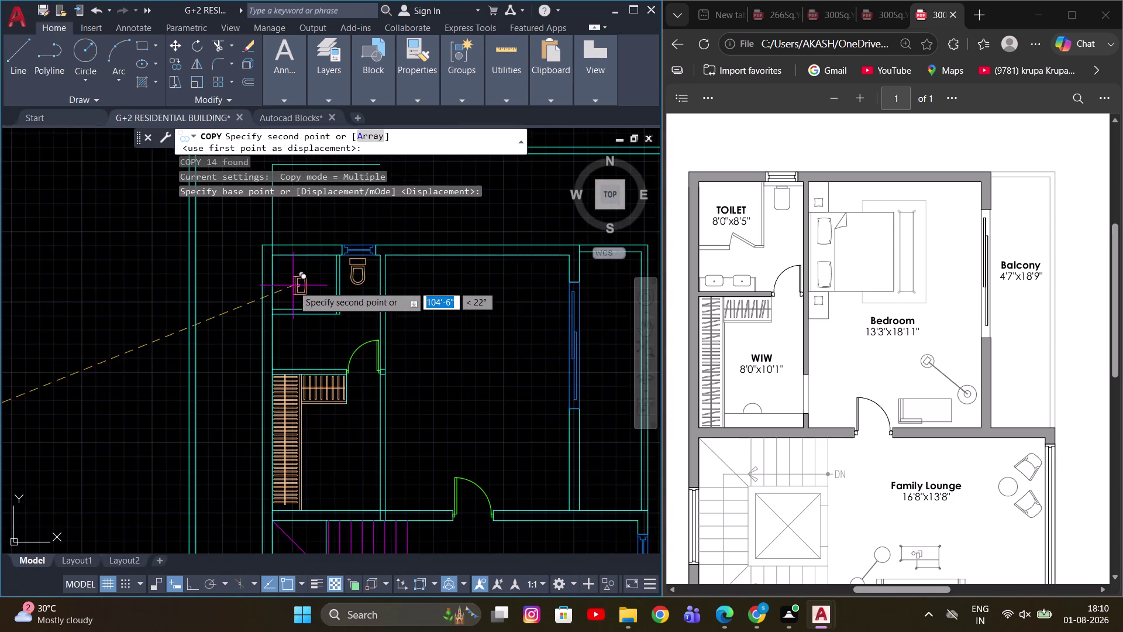
scroll(up, 3)
scroll(up, 3)
click(225, 379)
key(Escape)
Rotate the copied basin 270° so it faces the room.
drag(318, 345, 299, 353)
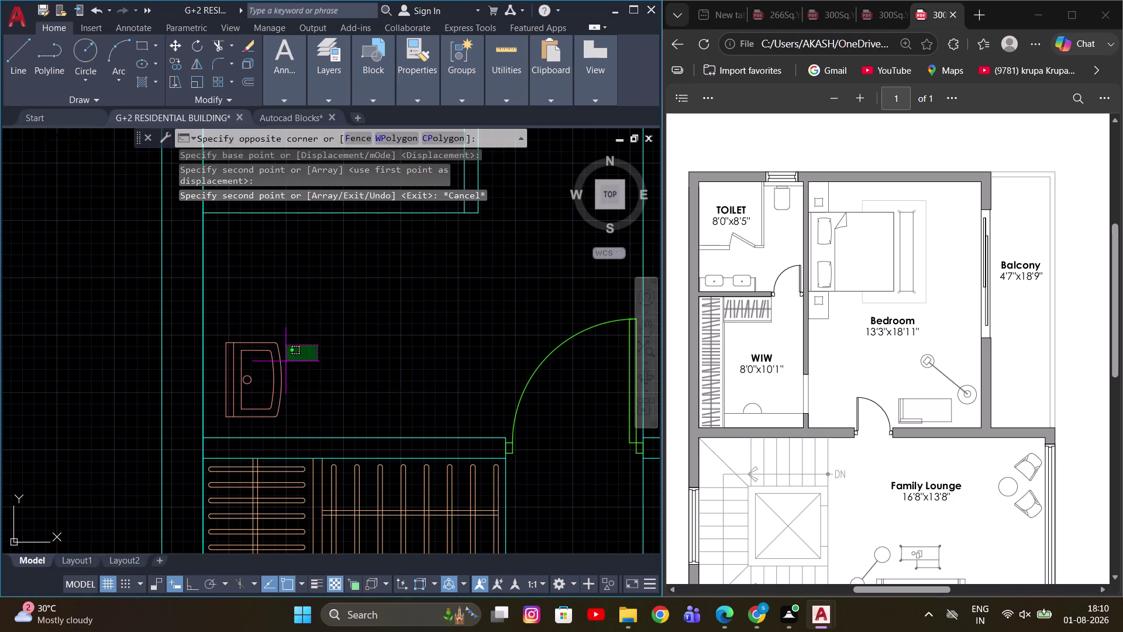
drag(299, 352, 277, 365)
click(258, 373)
text(RO)
key(space)
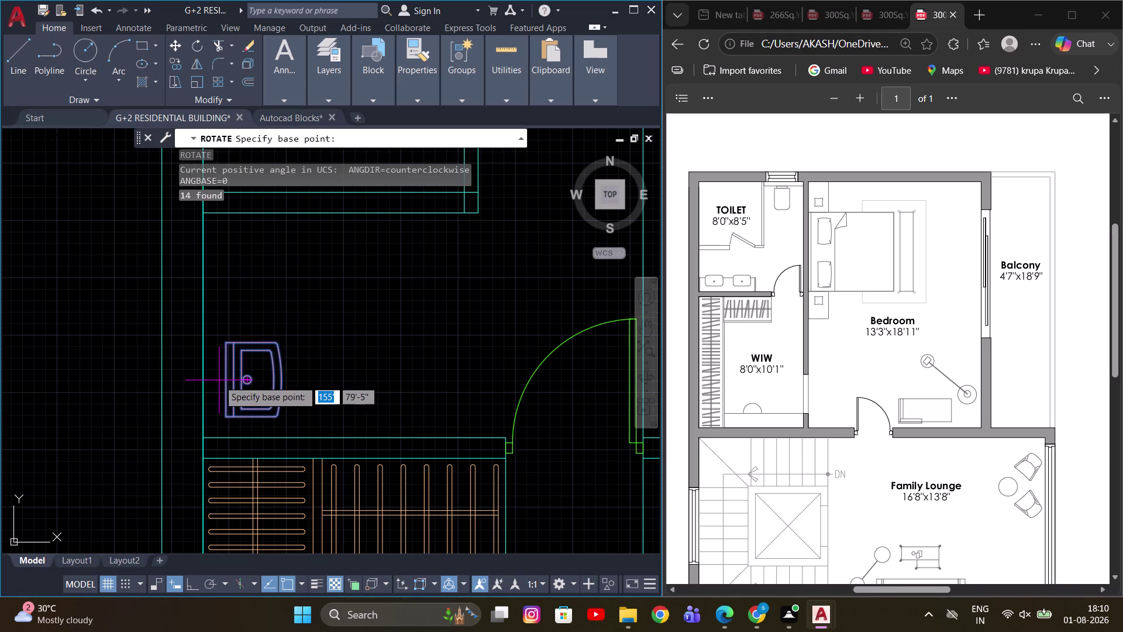
click(224, 379)
key(F8)
click(233, 279)
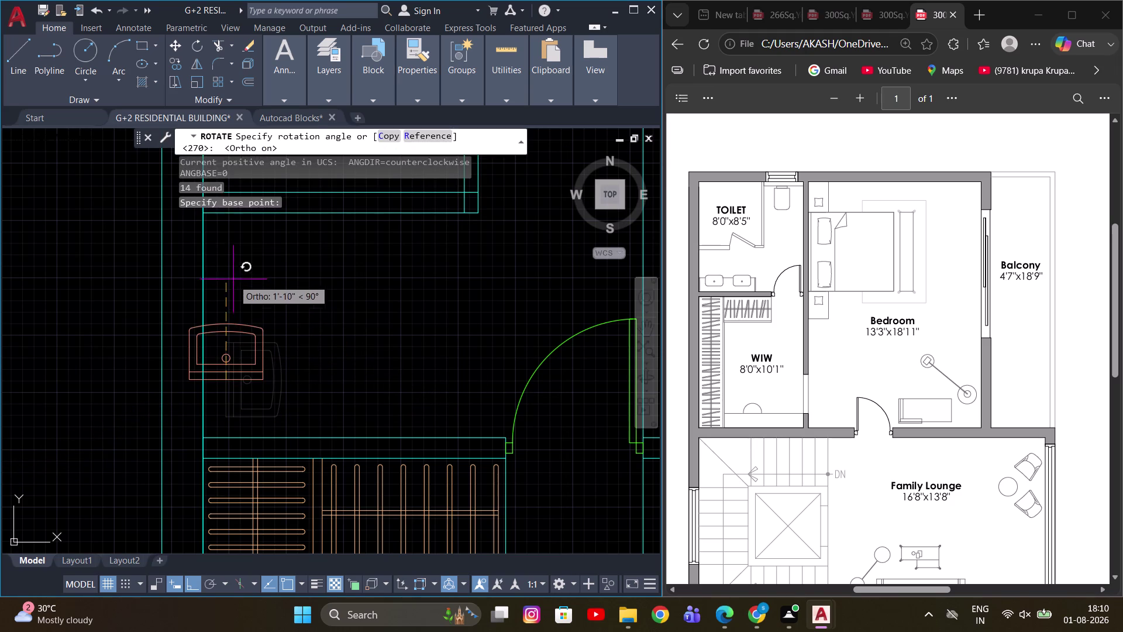
drag(285, 343, 270, 358)
click(252, 385)
Move the rotated basin onto the vanity counter edge.
middle_drag(319, 368, 376, 364)
key(m)
key(space)
scroll(up, 3)
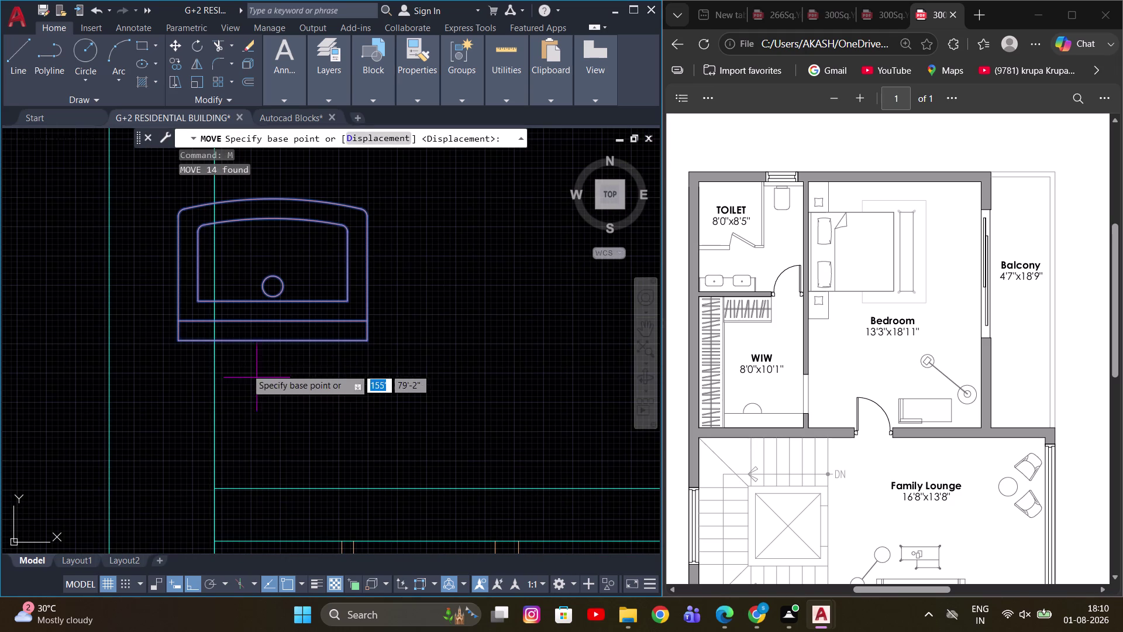
click(175, 338)
scroll(down, 3)
key(F8)
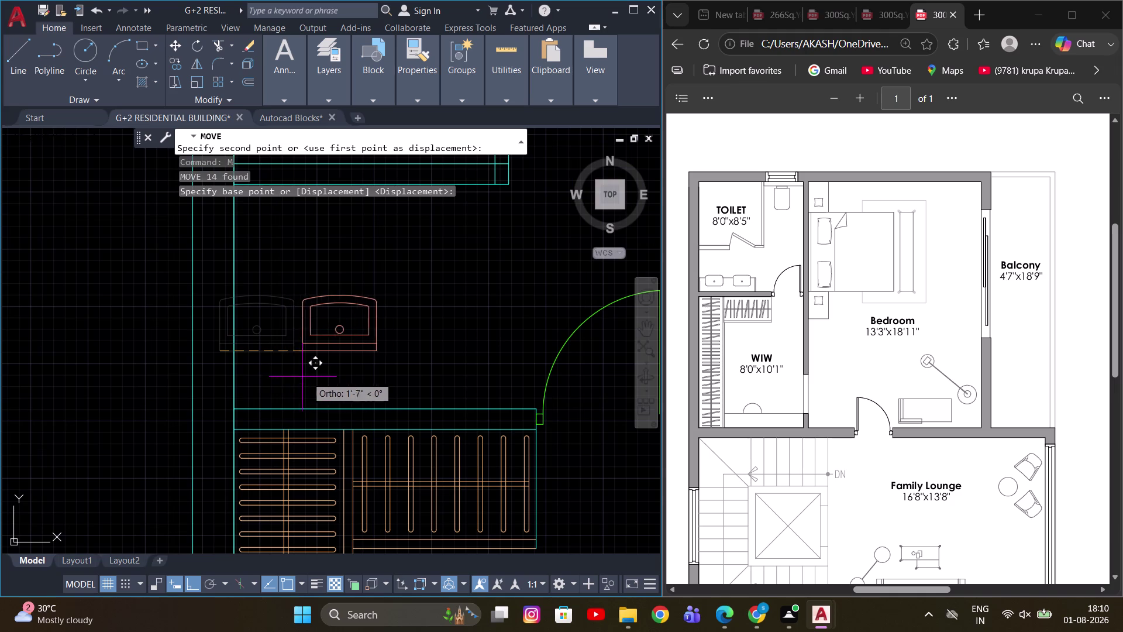
scroll(up, 3)
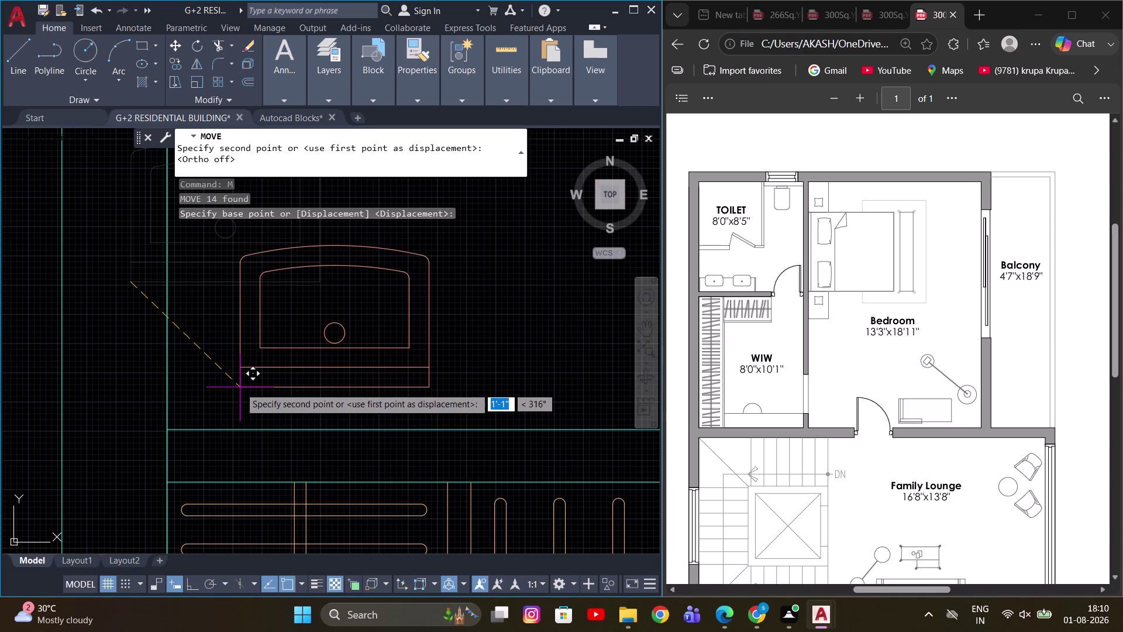
click(171, 430)
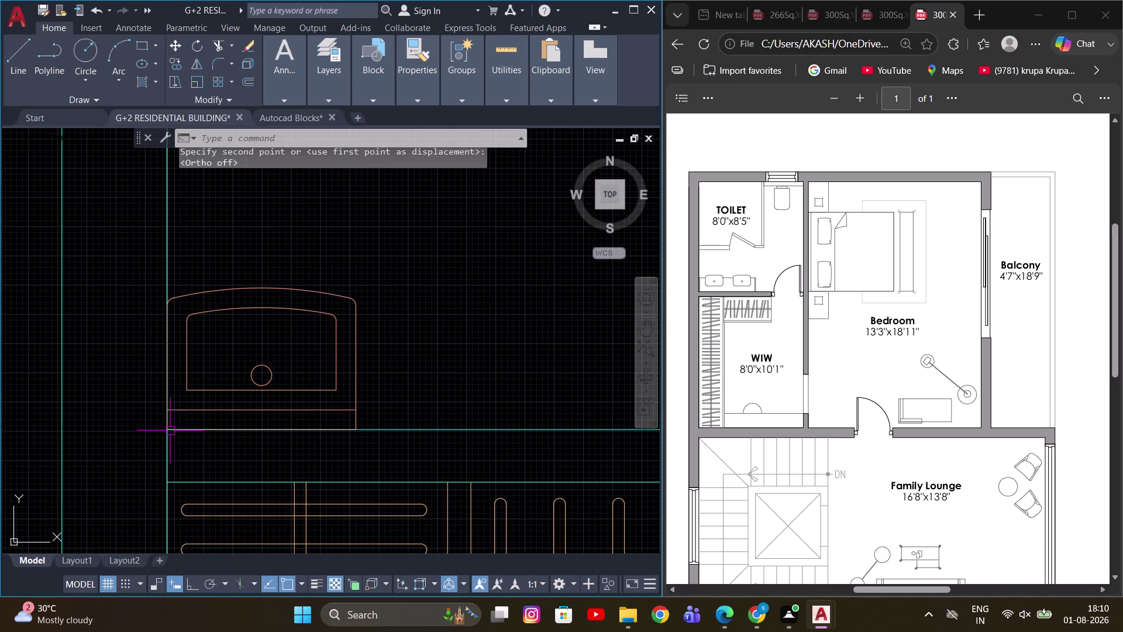
key(Escape)
Copy the placed basin to make a second basin beside it.
drag(409, 321, 363, 362)
click(325, 382)
key(c)
key(o)
key(space)
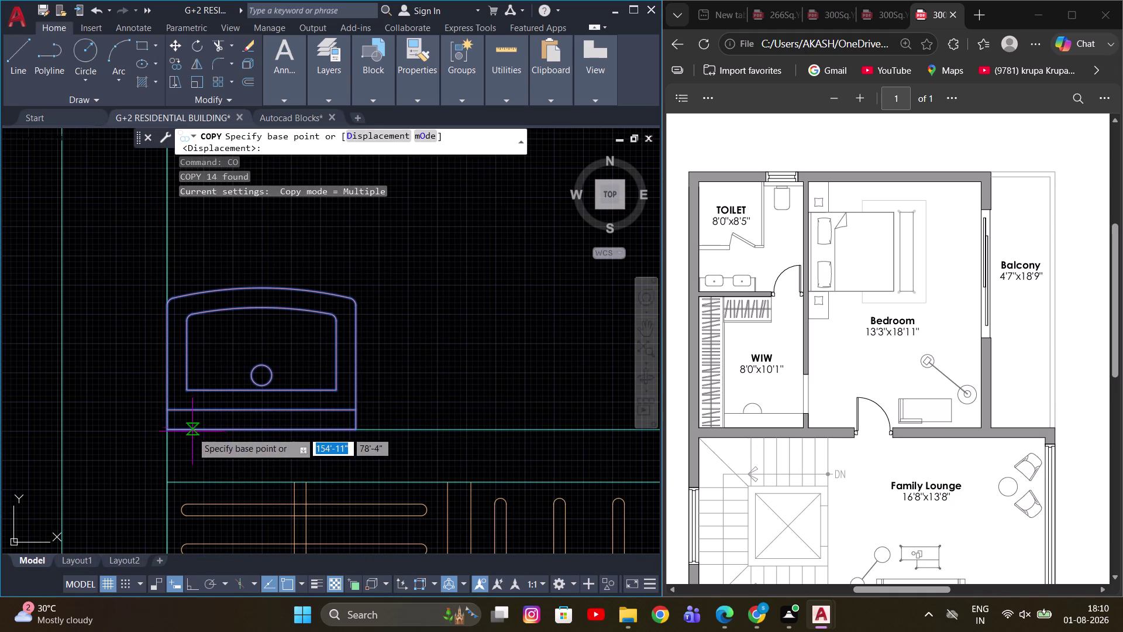
click(167, 431)
click(357, 428)
key(Escape)
Slide the second basin horizontally into position along the counter.
scroll(down, 3)
middle_drag(519, 321, 435, 390)
scroll(up, 3)
scroll(down, 3)
middle_drag(435, 384, 361, 396)
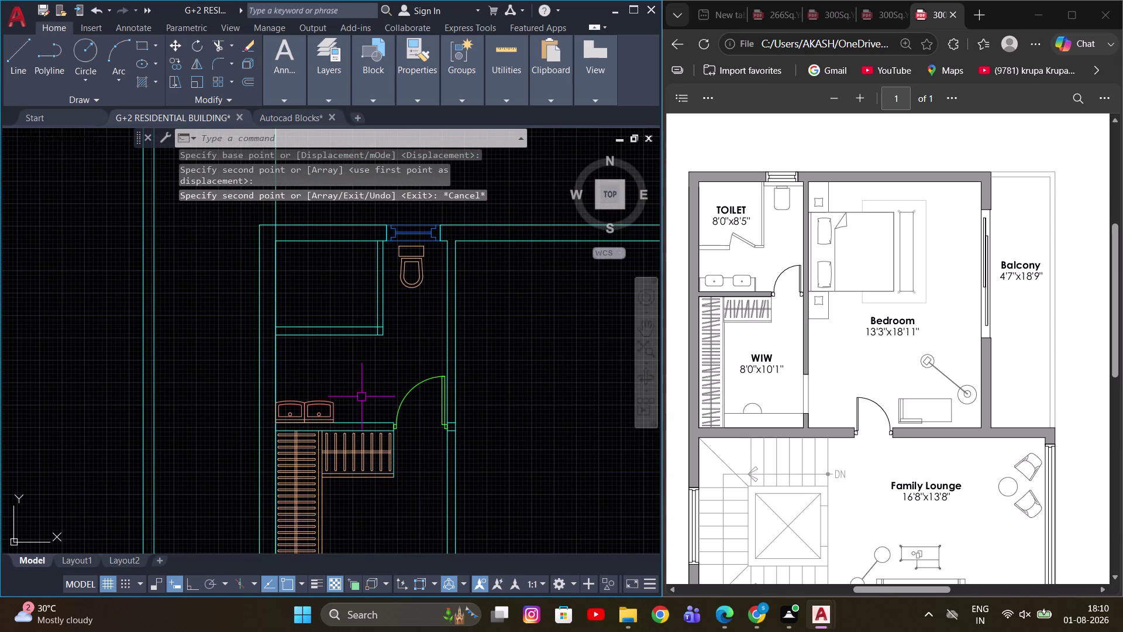
scroll(up, 3)
click(316, 423)
middle_drag(426, 388, 372, 390)
scroll(up, 3)
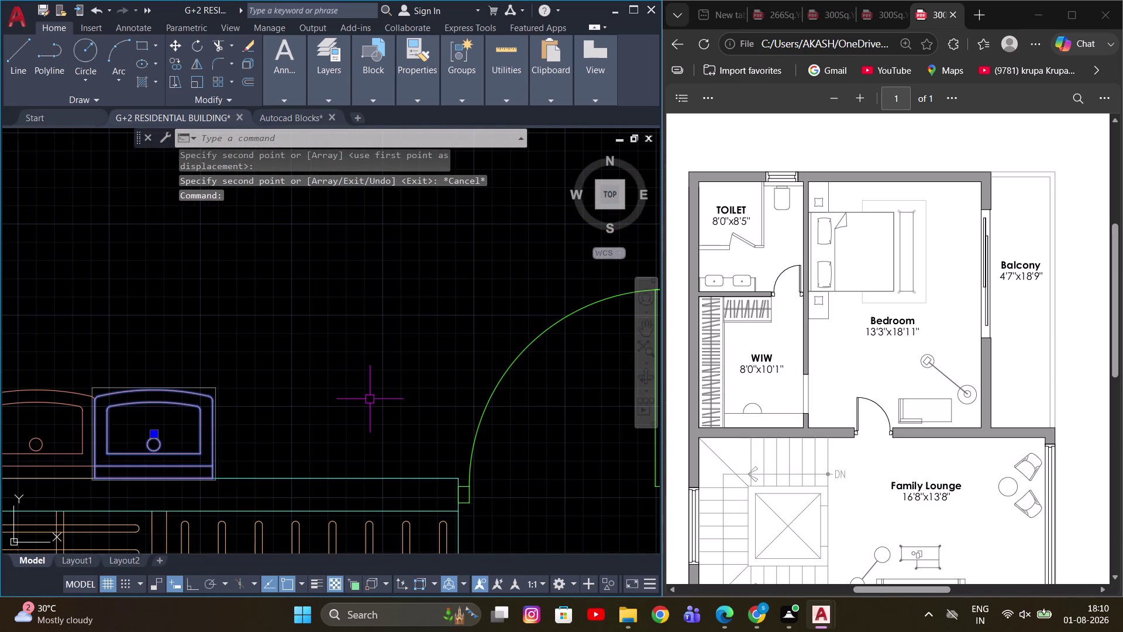
key(m)
key(space)
click(372, 405)
key(F8)
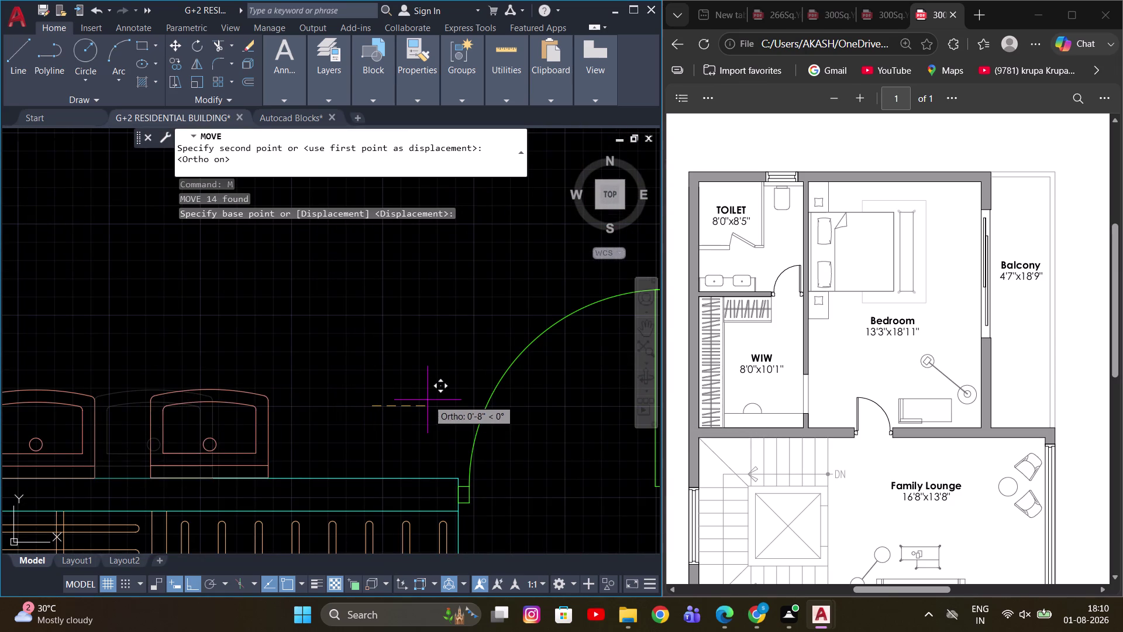
click(450, 402)
key(Escape)
middle_drag(353, 433, 458, 413)
scroll(up, 3)
key(l)
key(space)
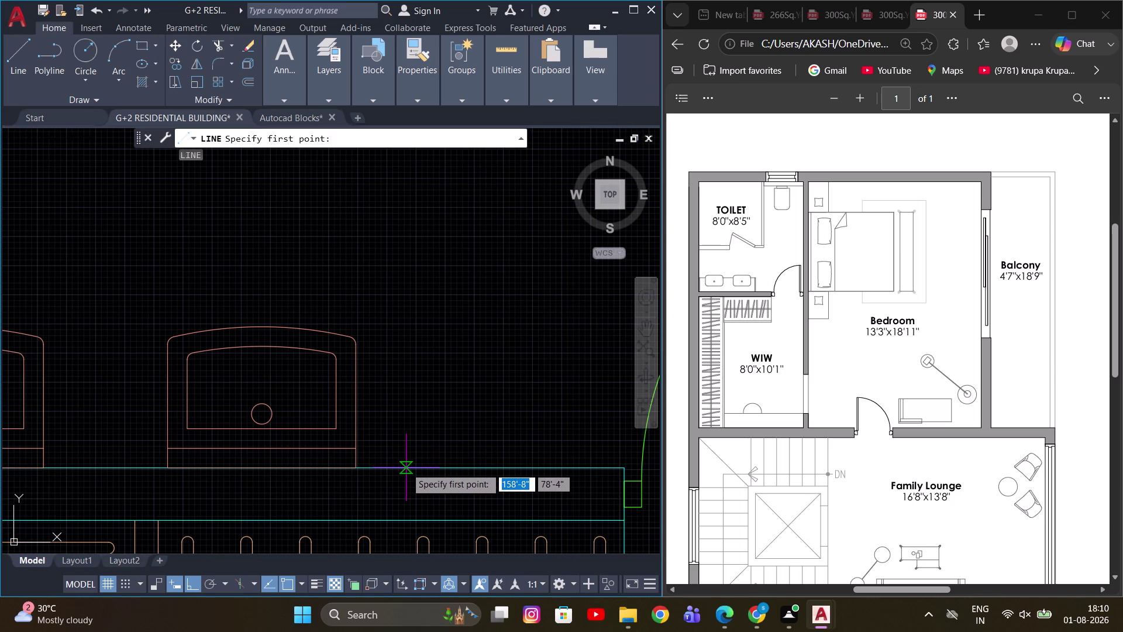
Draw lines tracing the vanity counter outline around both basins.
drag(406, 467, 406, 456)
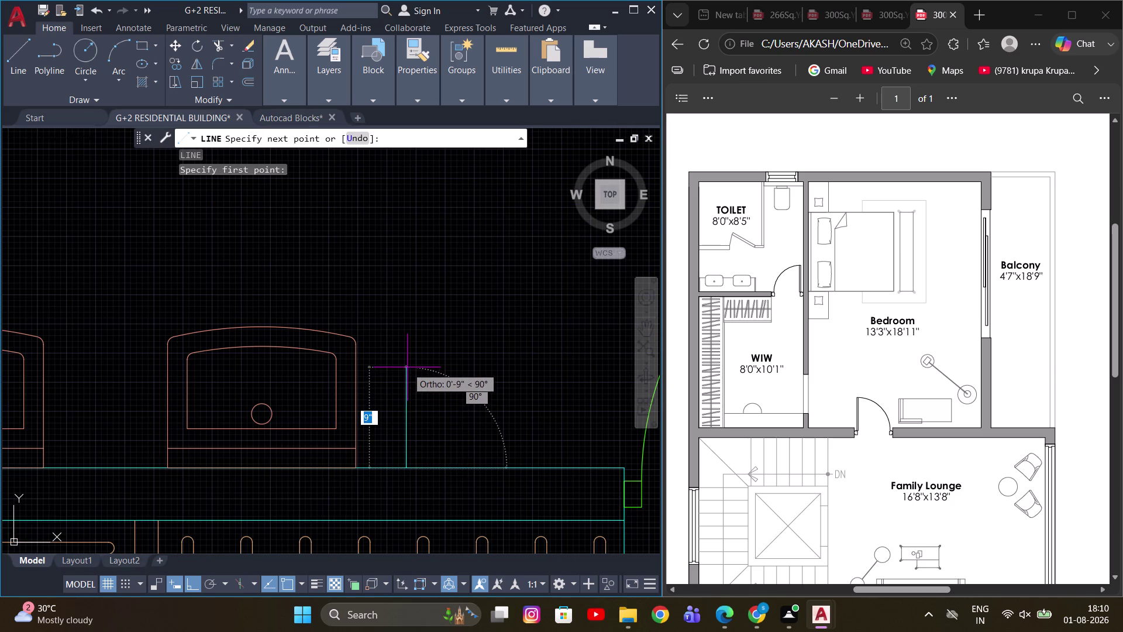
click(407, 367)
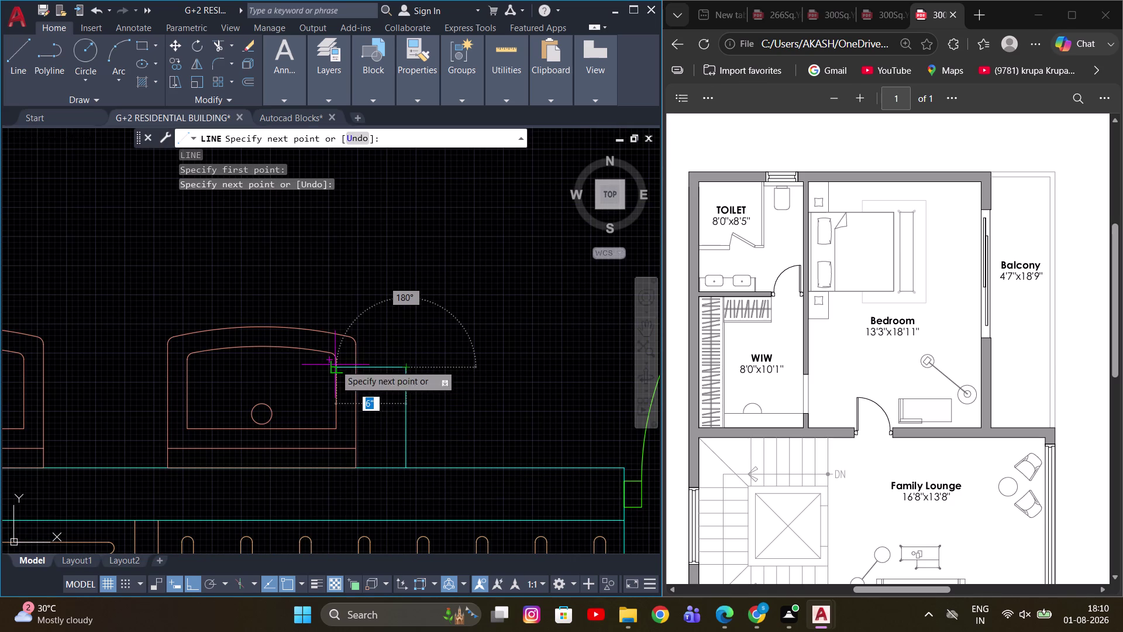
click(352, 366)
click(168, 373)
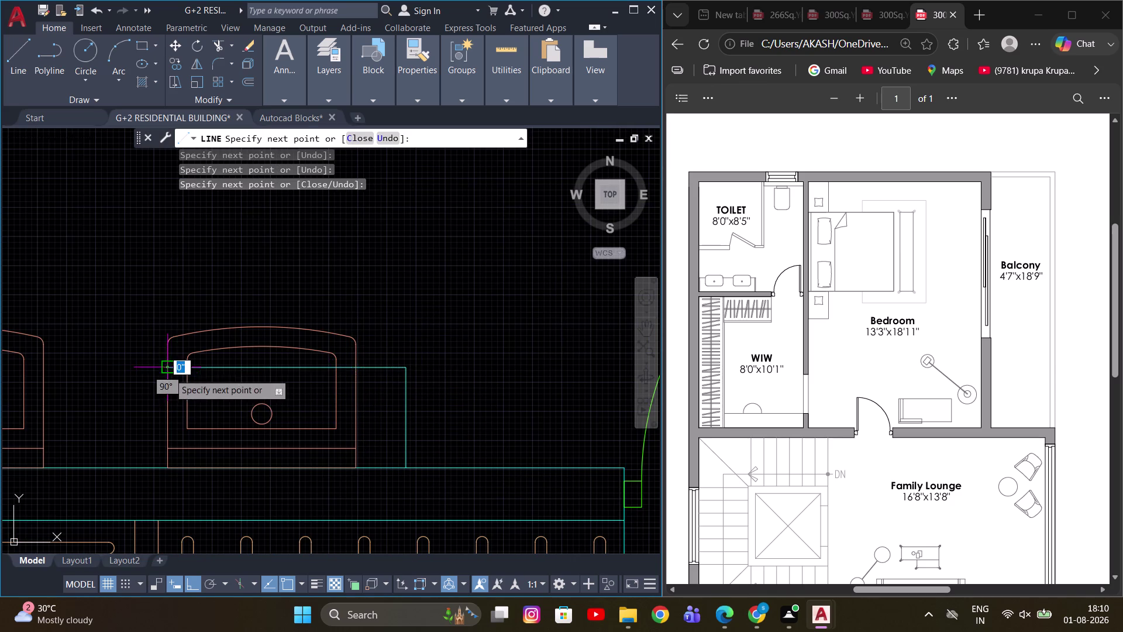
middle_drag(168, 372, 424, 371)
click(301, 371)
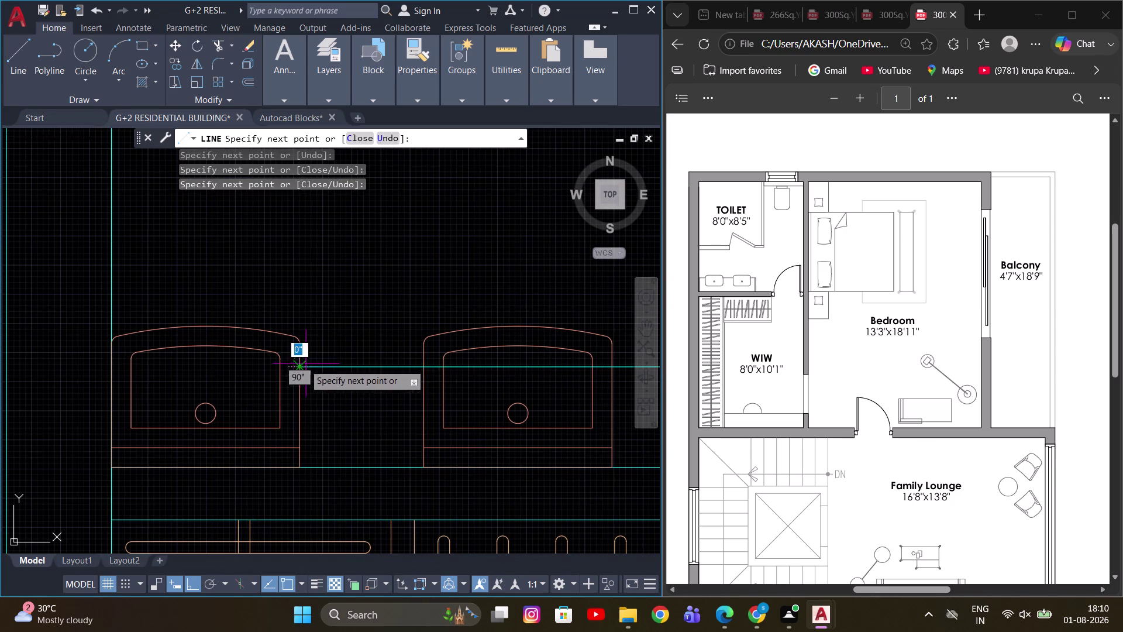
key(Escape)
middle_drag(469, 368, 420, 376)
click(412, 377)
Erase the leftover line running across the basin.
key(e)
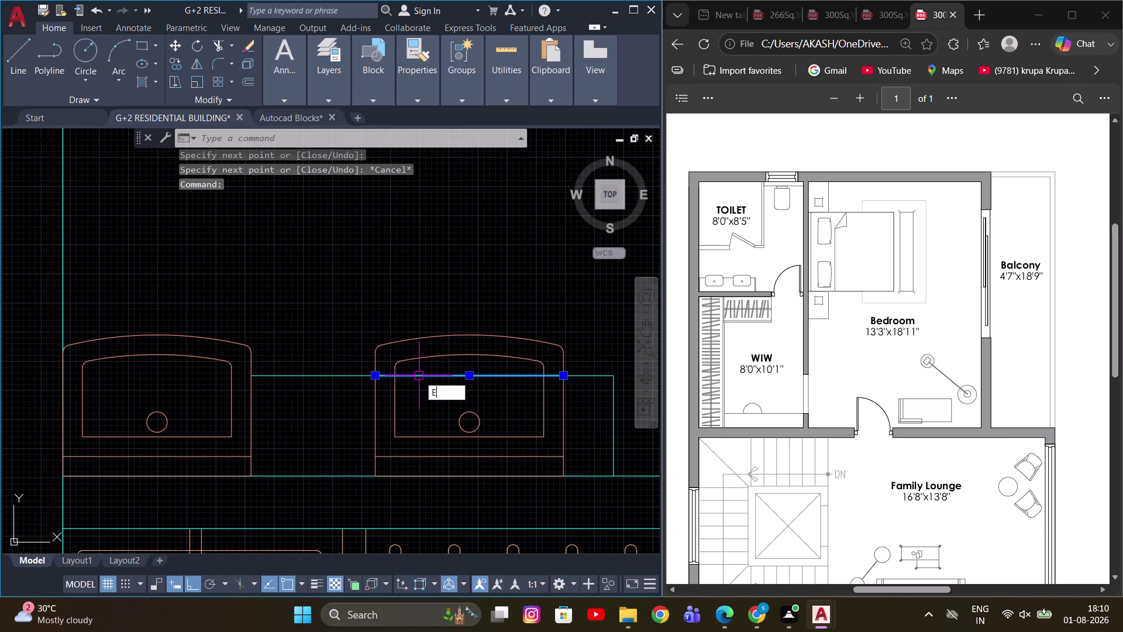
key(space)
scroll(down, 3)
middle_drag(520, 368, 501, 381)
Apply the basin's properties to the new counter lines with MA (Match Properties).
key(m)
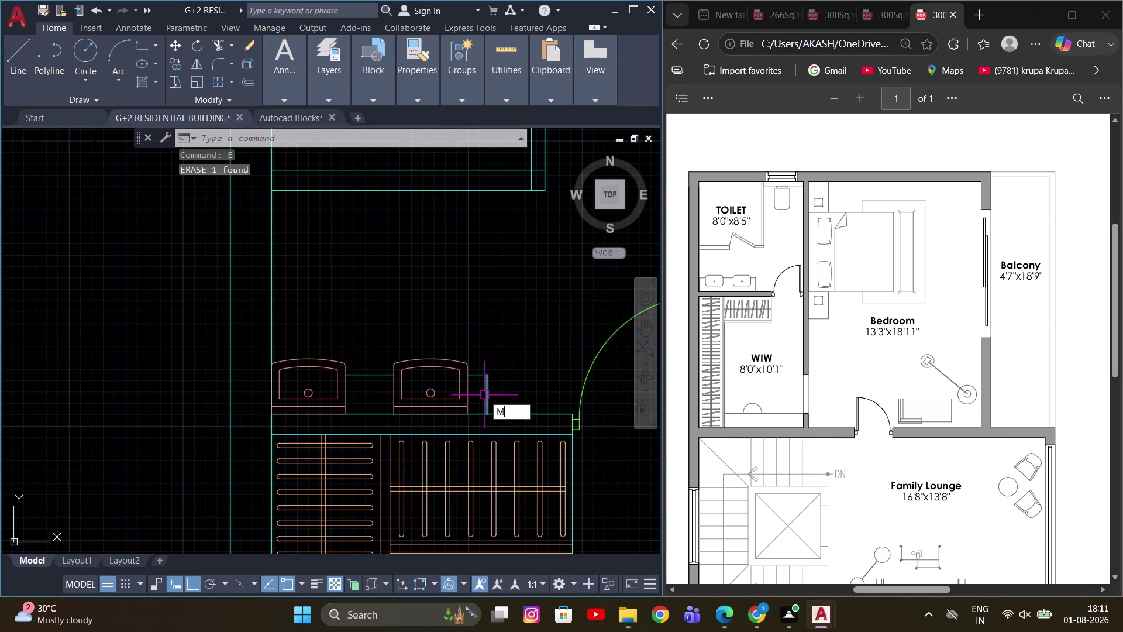
key(a)
key(space)
click(468, 401)
click(485, 382)
drag(496, 341, 495, 343)
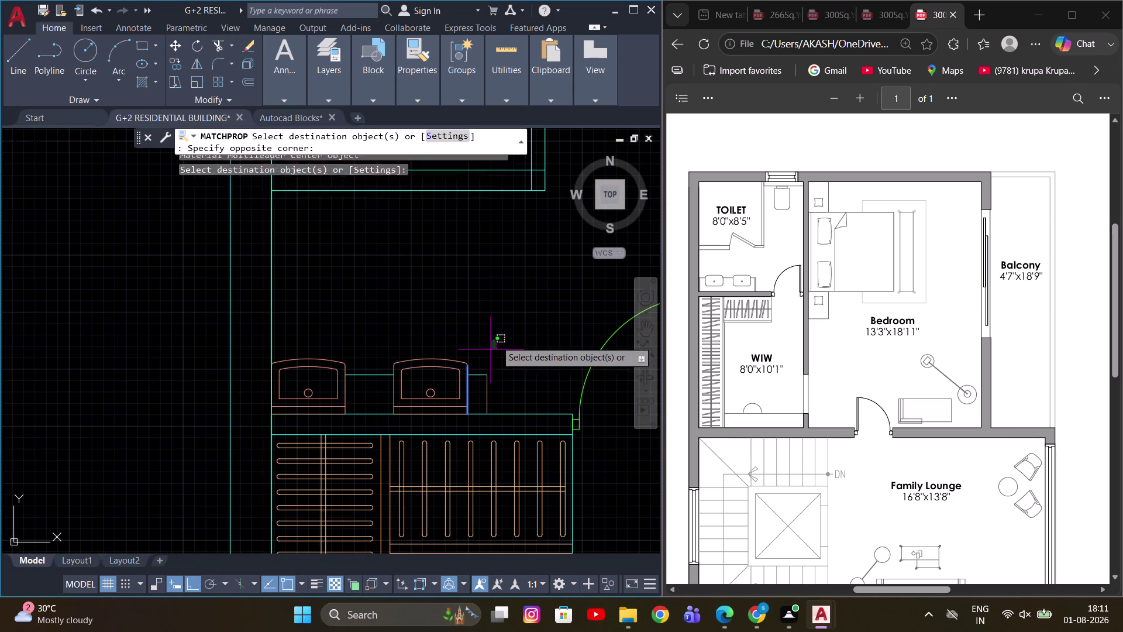
drag(495, 342, 478, 368)
click(353, 383)
scroll(down, 3)
key(Escape)
Pan across the upper floor plan, past the bedroom, back to the wardrobe and toilet.
scroll(down, 3)
middle_drag(470, 373, 386, 418)
scroll(up, 3)
scroll(up, 3)
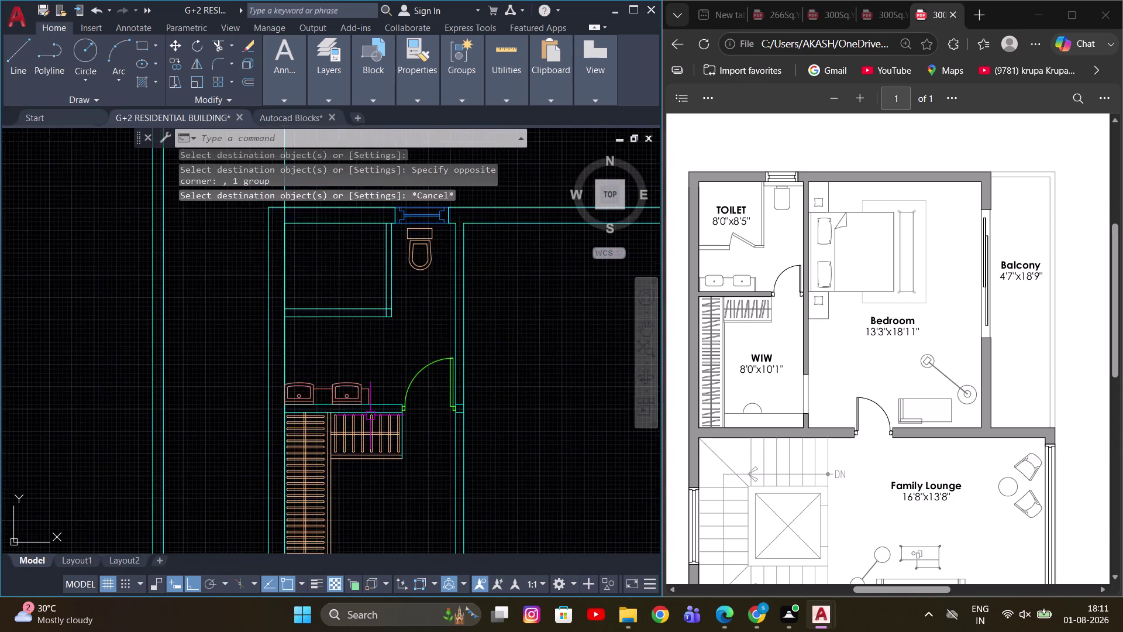
scroll(up, 3)
middle_drag(376, 380, 318, 458)
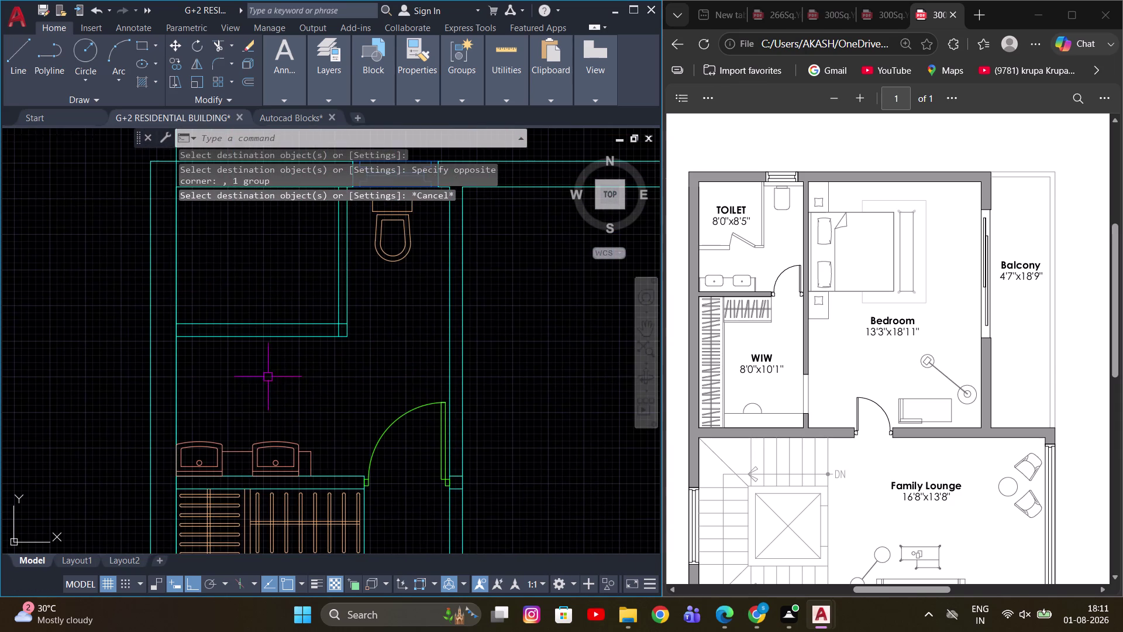
scroll(down, 3)
middle_drag(518, 407, 381, 366)
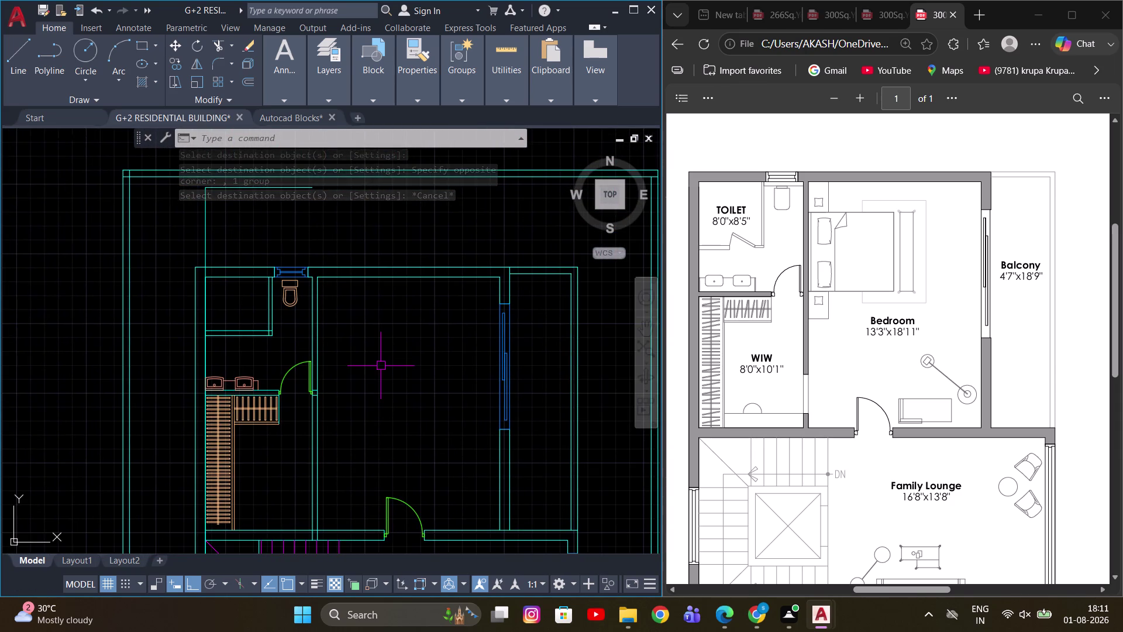
scroll(down, 3)
middle_drag(368, 358, 375, 356)
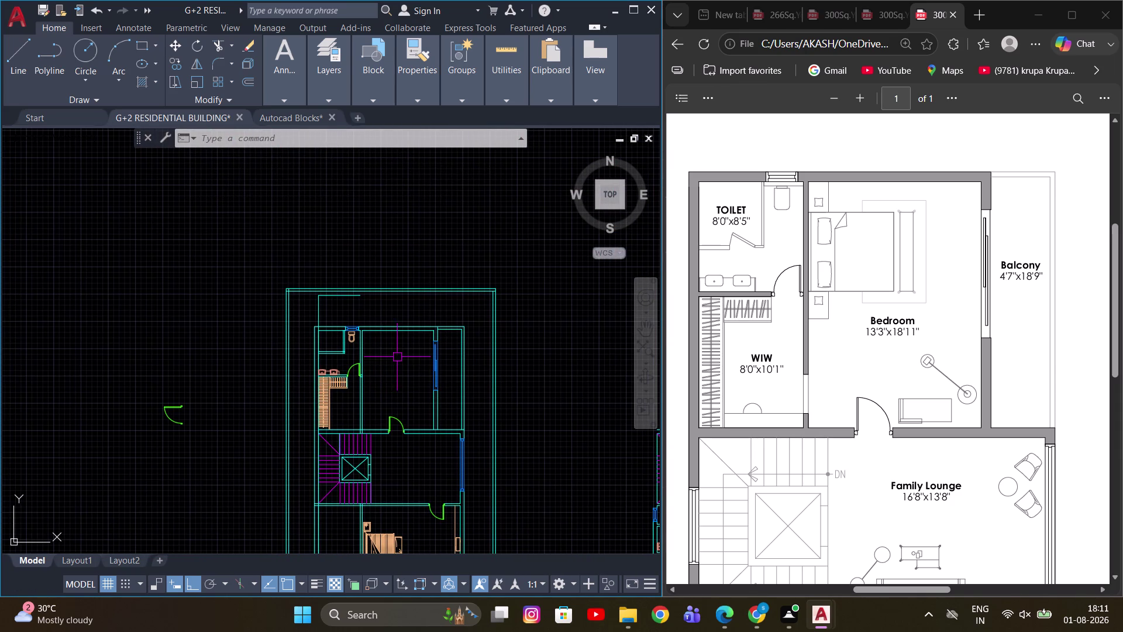
scroll(up, 3)
middle_drag(347, 384, 321, 408)
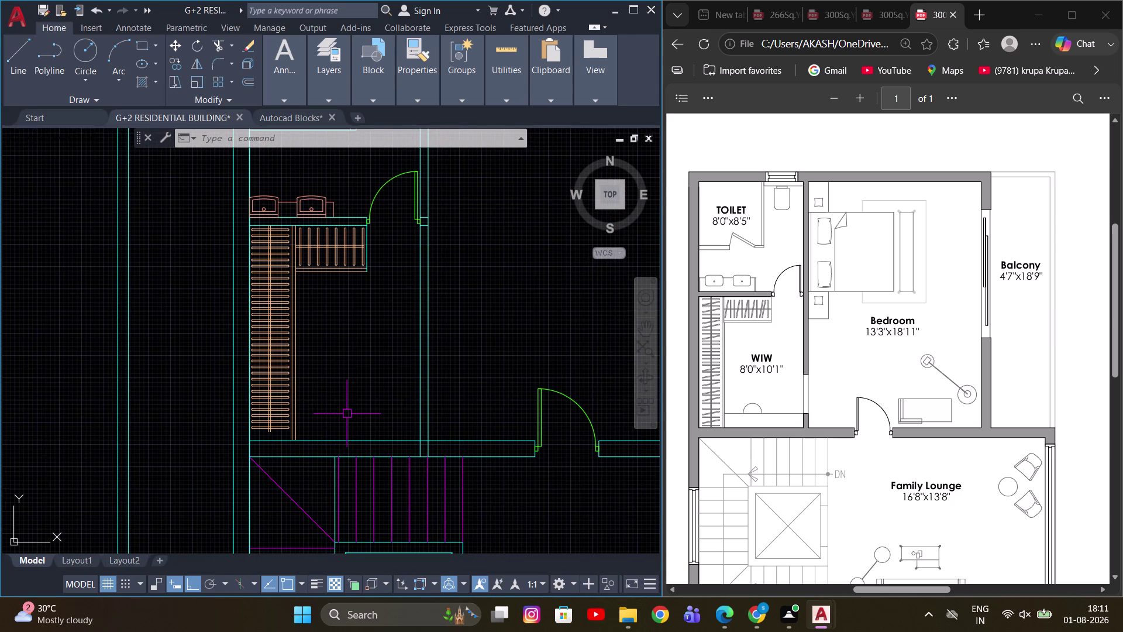
Attempt a 1' offset of a wall line, then cancel it.
text(O)
key(space)
text(1')
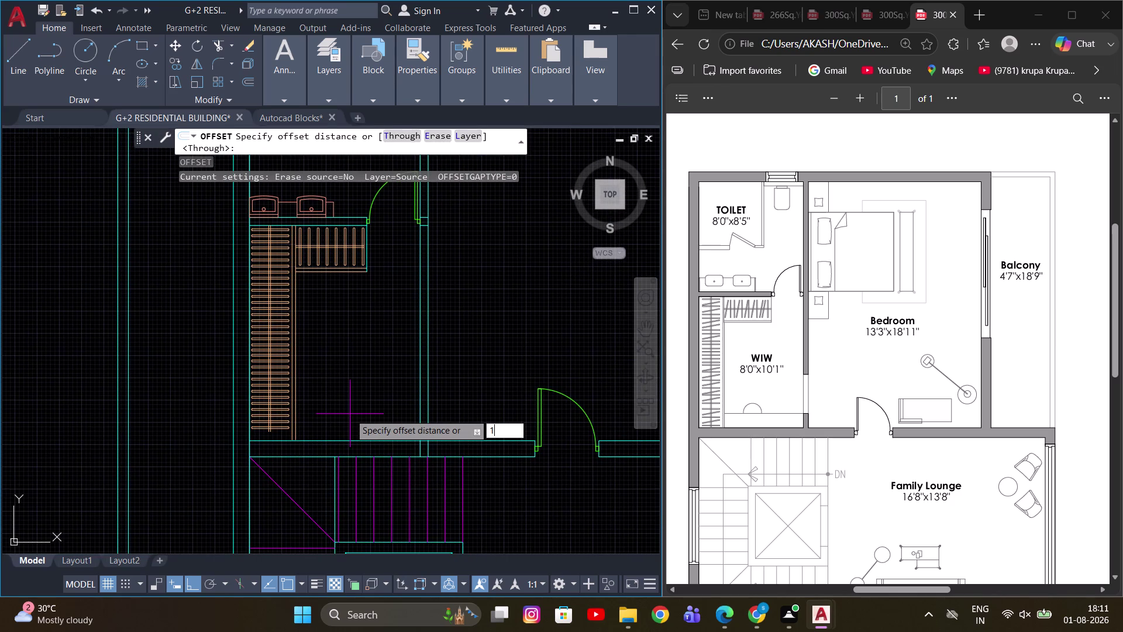
key(Return)
drag(349, 442, 348, 434)
click(359, 376)
scroll(up, 3)
key(Escape)
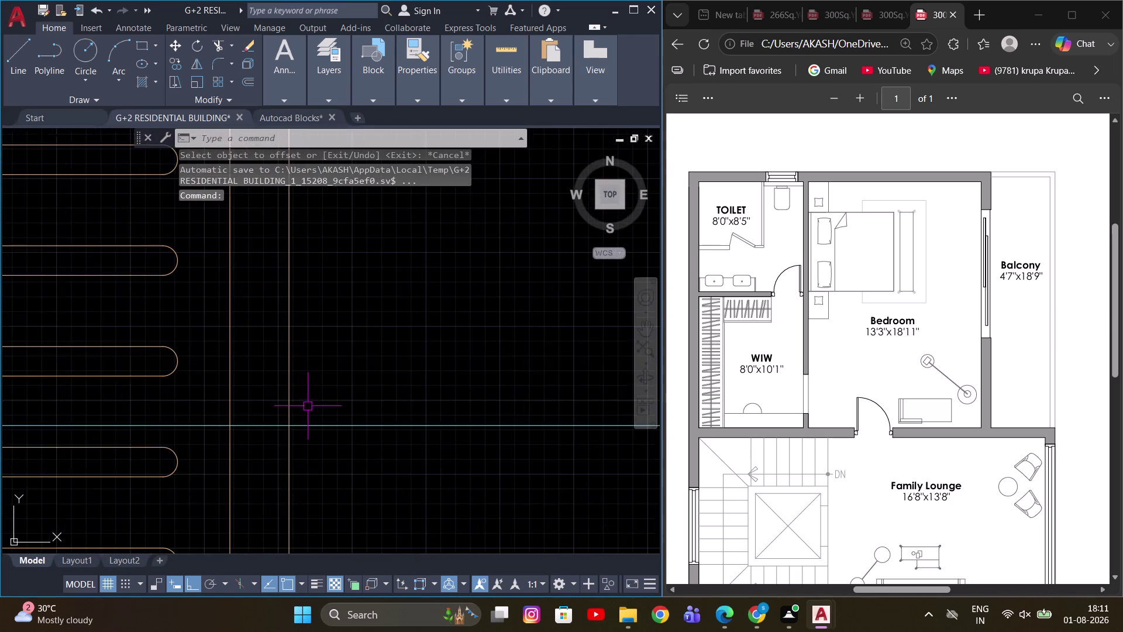
middle_drag(301, 406, 199, 384)
Try trimming two wardrobe lines along the wall, then cancel.
text(TR)
key(space)
click(155, 405)
click(103, 405)
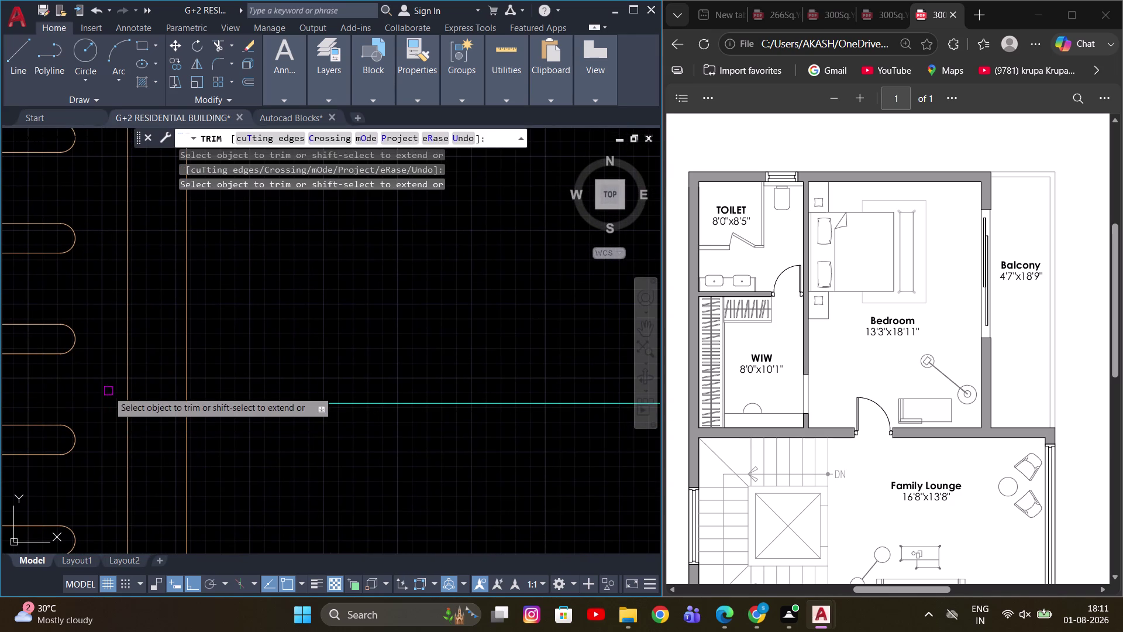
key(Escape)
scroll(down, 3)
middle_drag(474, 381, 53, 391)
scroll(up, 3)
key(Escape)
Retry the trim and select lines at the wall junction, then cancel.
text(TR)
key(space)
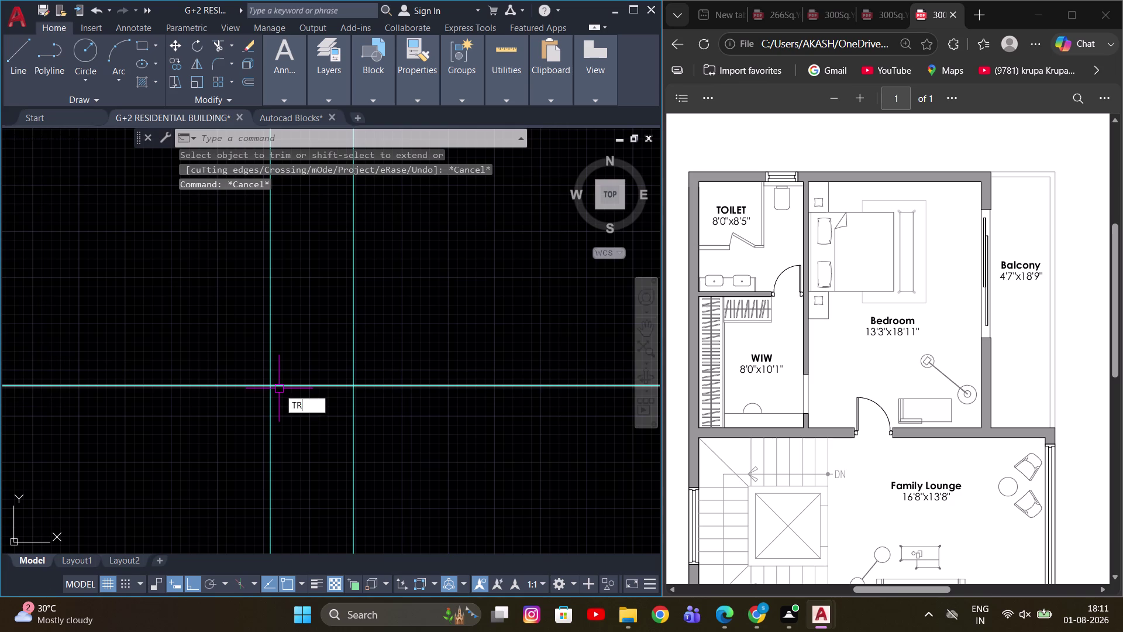
click(286, 380)
scroll(down, 3)
click(317, 403)
key(Escape)
drag(401, 342, 409, 424)
scroll(down, 3)
key(Escape)
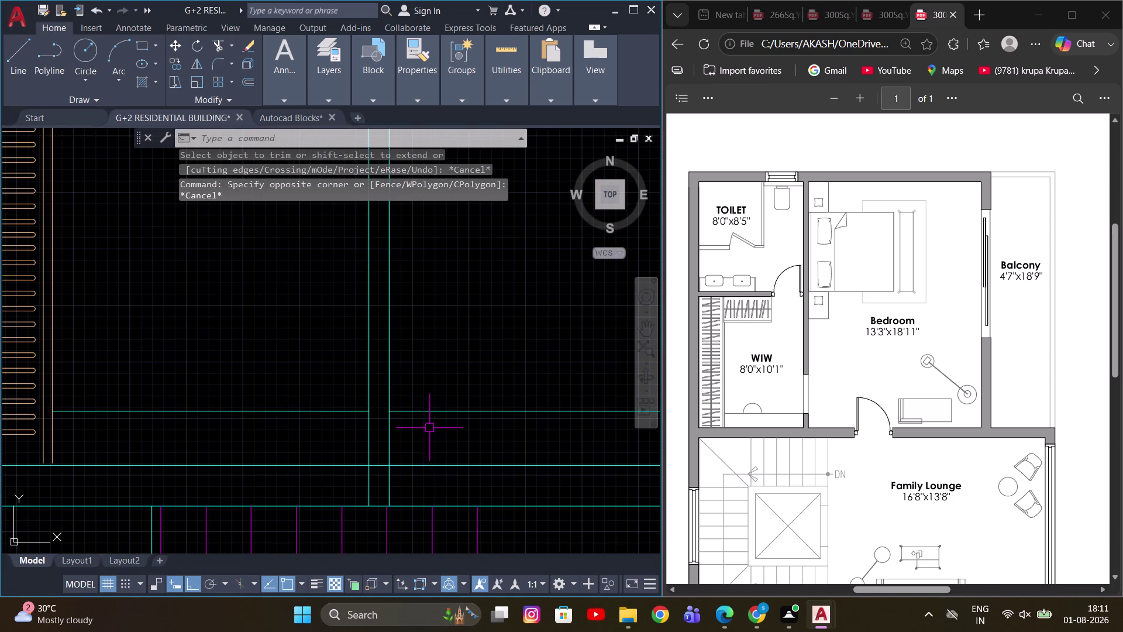
Erase the stray line segment near the wardrobe.
drag(483, 444, 462, 411)
click(432, 372)
key(e)
scroll(down, 3)
key(space)
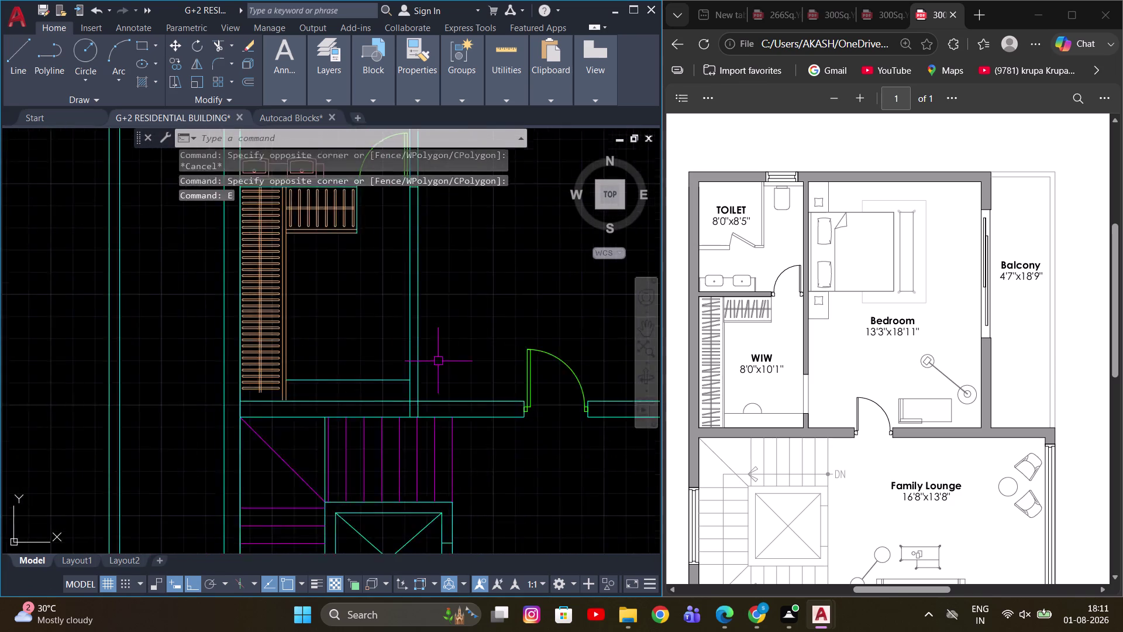
scroll(down, 3)
scroll(up, 3)
middle_drag(433, 414, 444, 484)
key(Escape)
Fence-trim the overshooting wall line ends and corner stub at the junction.
scroll(up, 3)
scroll(up, 3)
middle_drag(451, 430, 475, 439)
key(Escape)
scroll(up, 3)
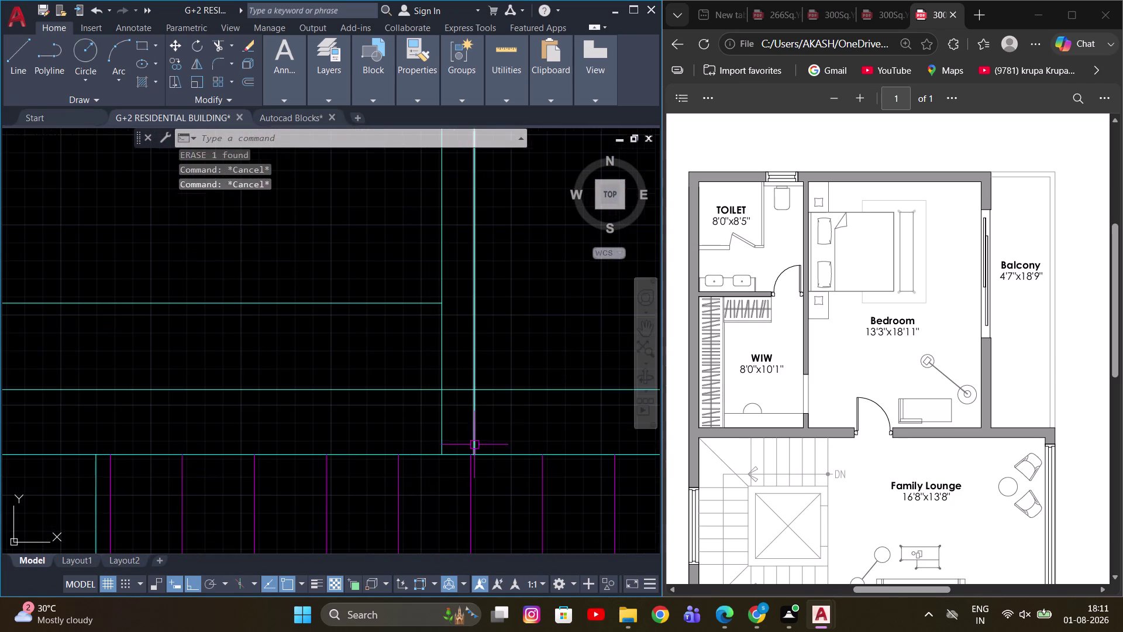
text(TR)
key(space)
drag(403, 433, 437, 370)
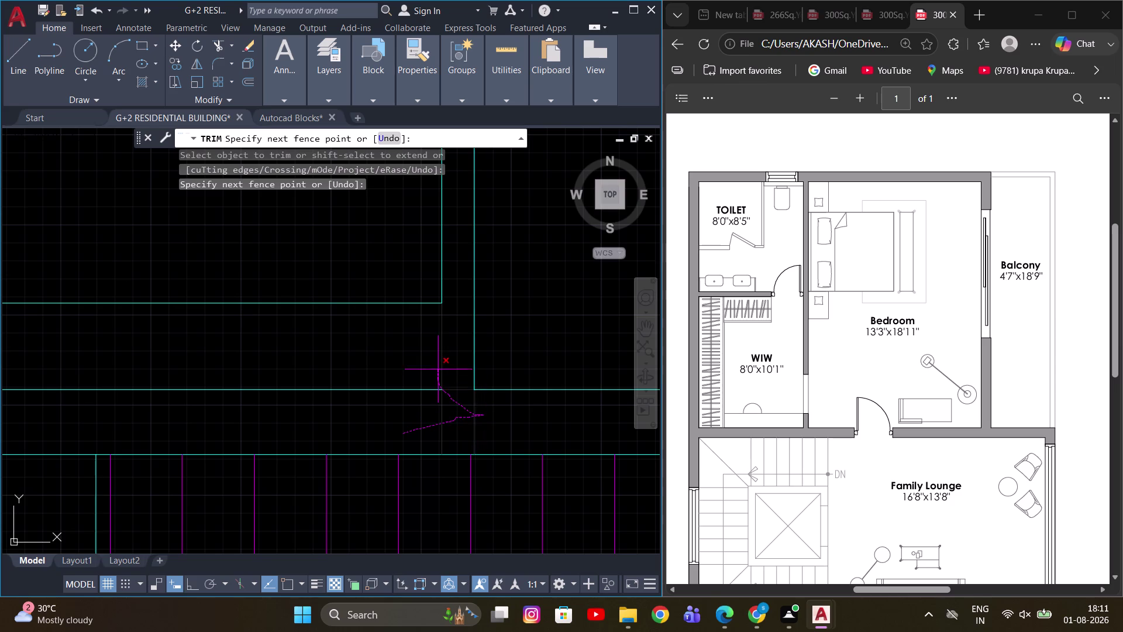
drag(437, 370, 439, 378)
key(ctrl+z)
drag(461, 364, 413, 419)
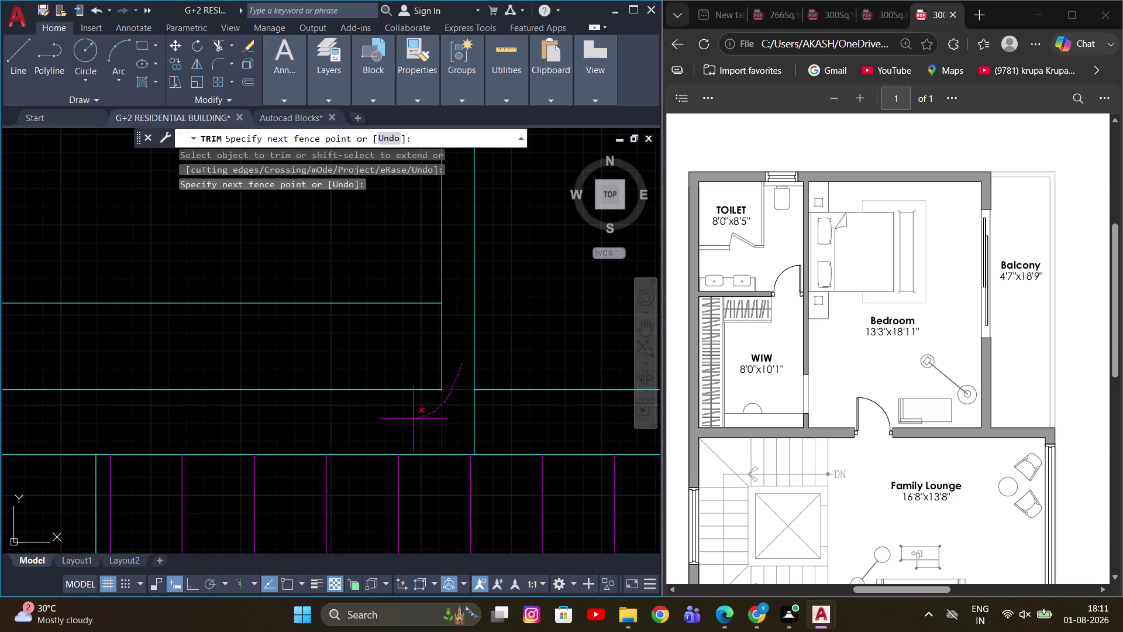
drag(413, 418, 494, 417)
key(Escape)
Extend two wardrobe lines to the wall.
scroll(down, 3)
scroll(up, 3)
middle_drag(482, 417, 422, 422)
scroll(up, 3)
middle_drag(318, 413, 447, 439)
key(Escape)
text(EX)
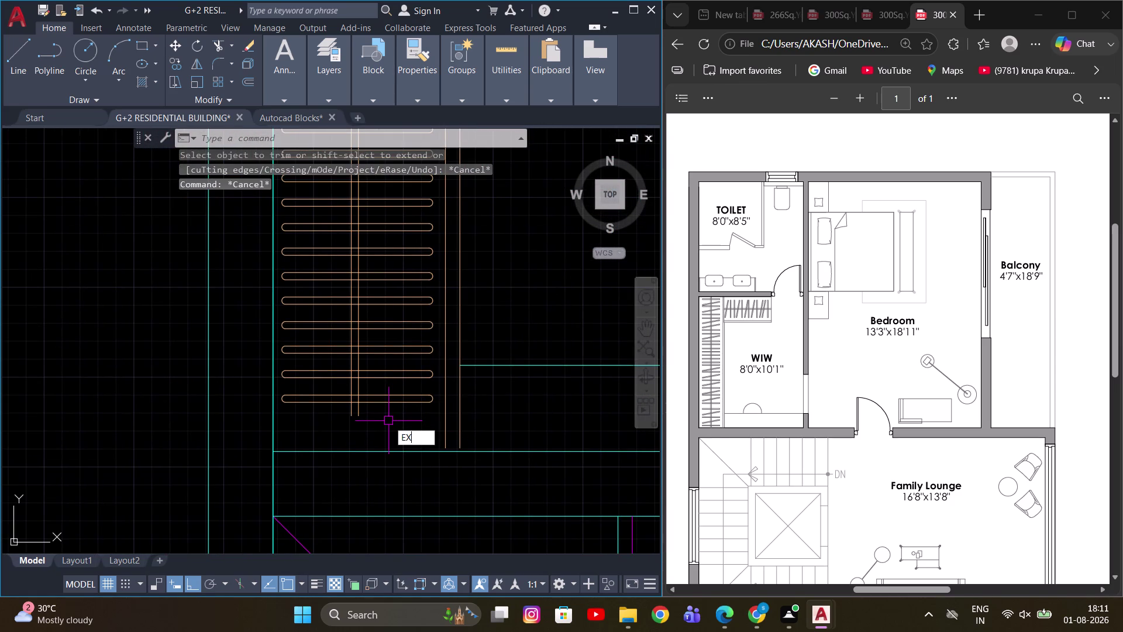
key(space)
click(326, 407)
click(393, 412)
scroll(down, 3)
key(Escape)
Move the view to the bottom of the wardrobe rails and cancel the extend command.
scroll(up, 3)
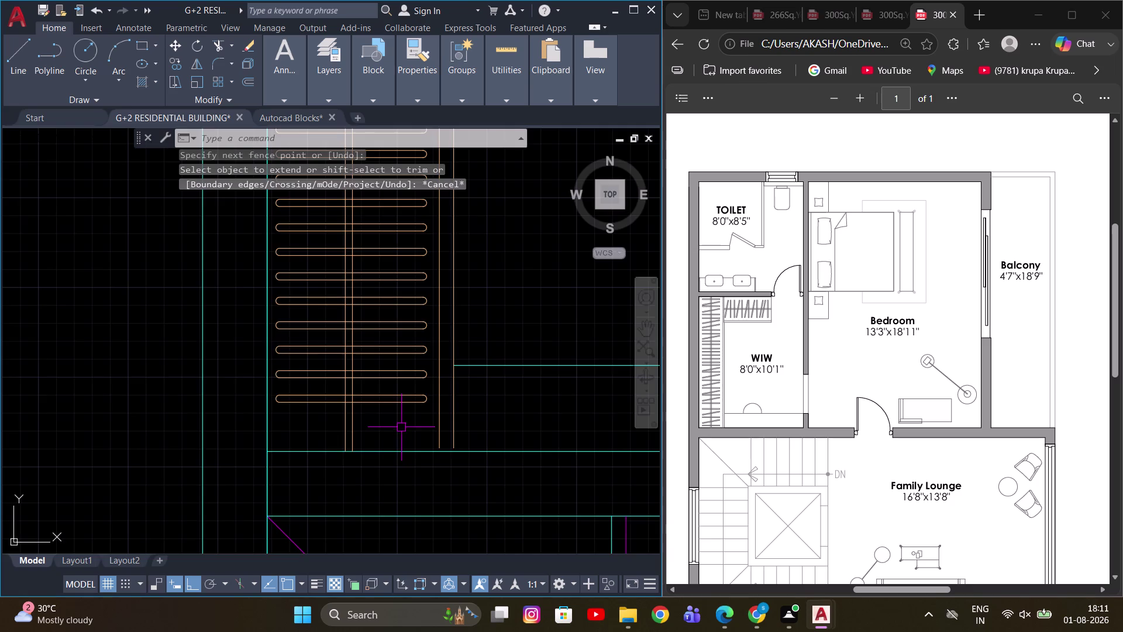
scroll(down, 3)
scroll(down, 3)
middle_drag(447, 427, 371, 431)
scroll(up, 3)
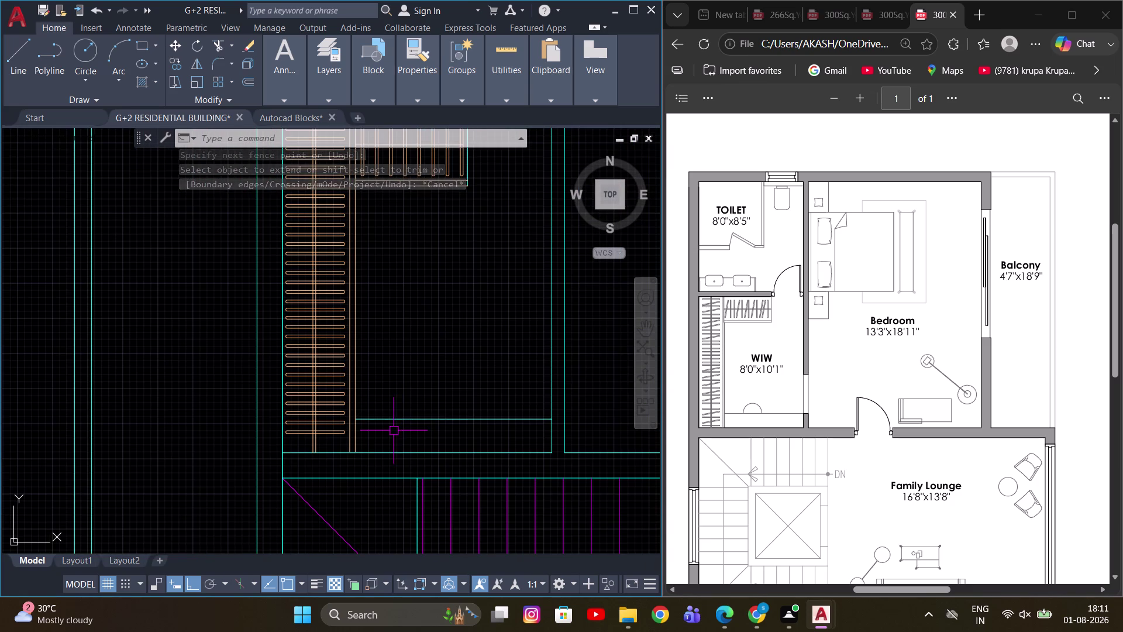
middle_drag(401, 427, 434, 421)
key(Escape)
Copy the two lowest wardrobe rails to just below the originals.
scroll(up, 3)
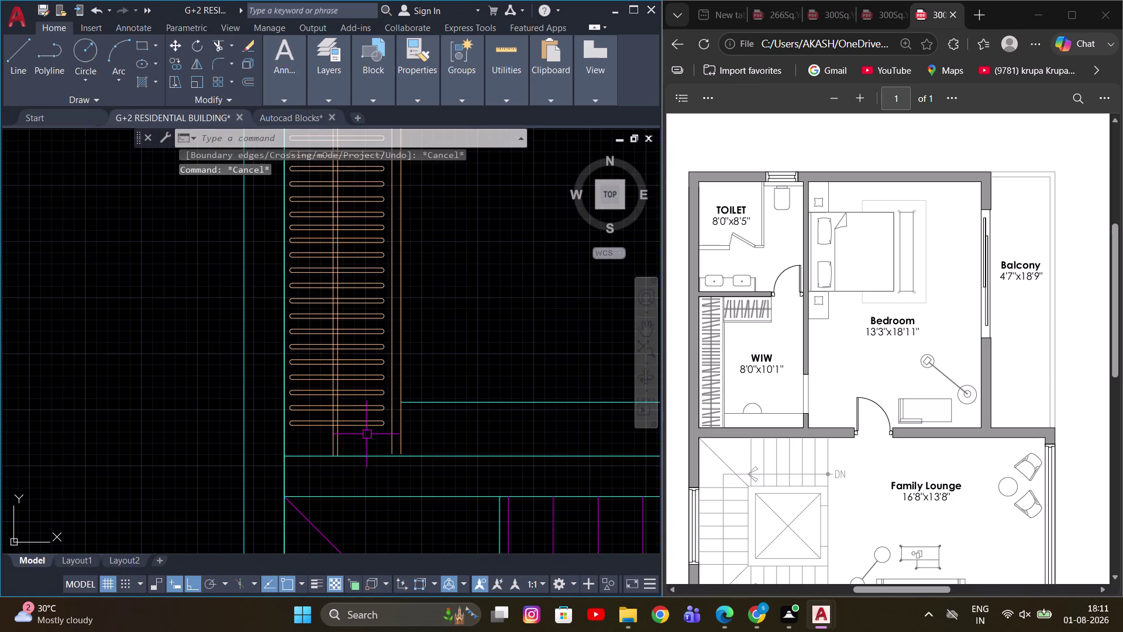
click(377, 434)
click(359, 397)
key(c)
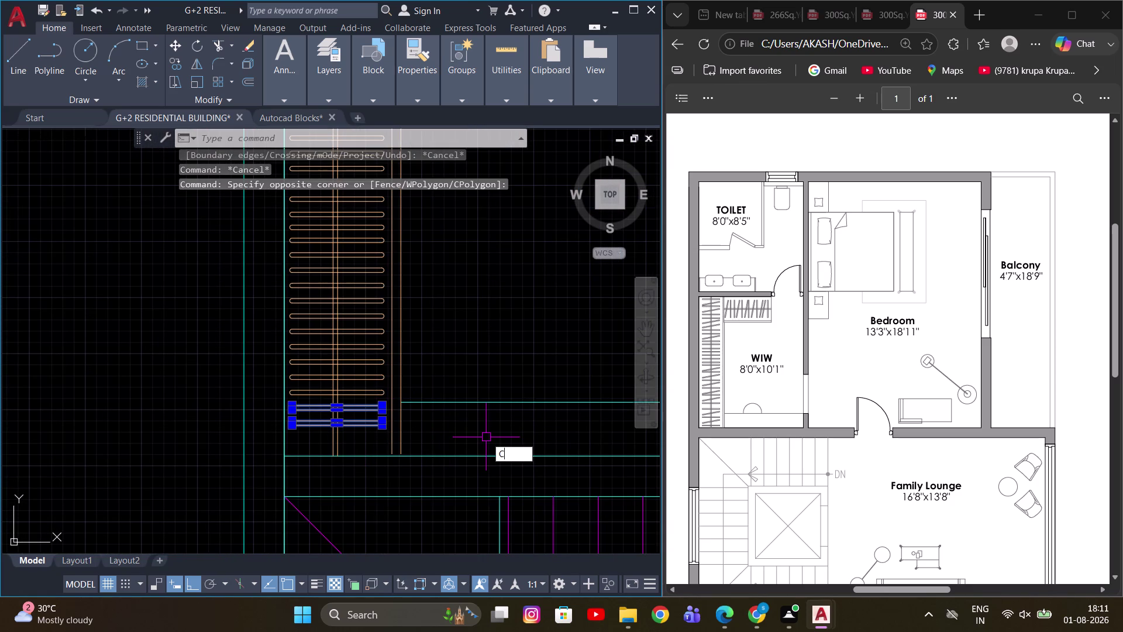
key(o)
key(space)
scroll(up, 3)
click(282, 359)
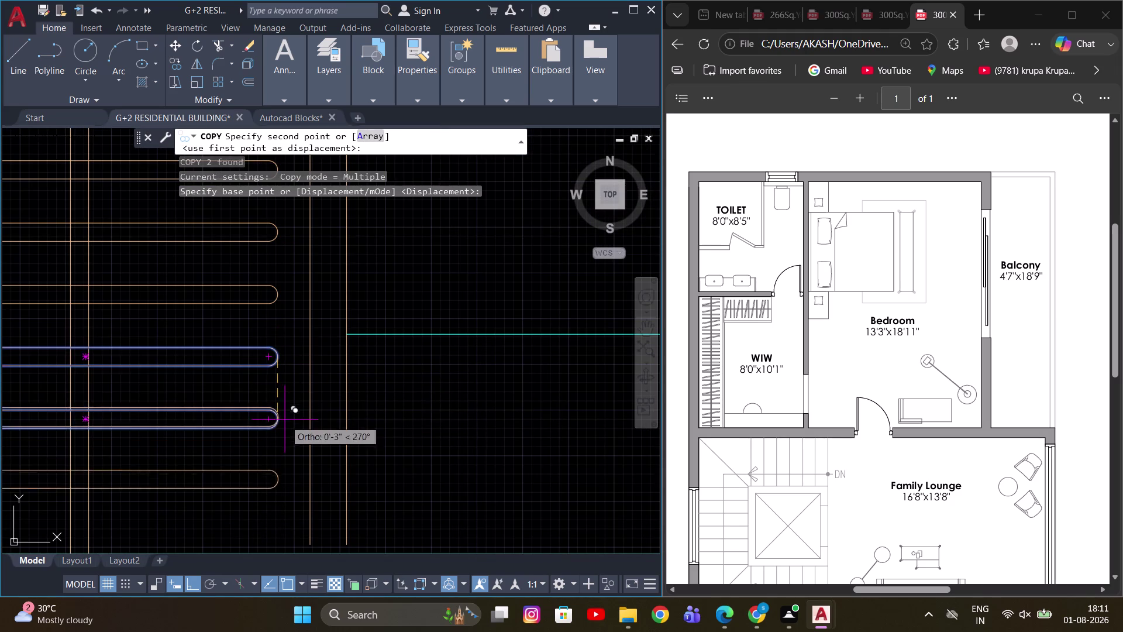
scroll(down, 3)
click(281, 453)
key(Escape)
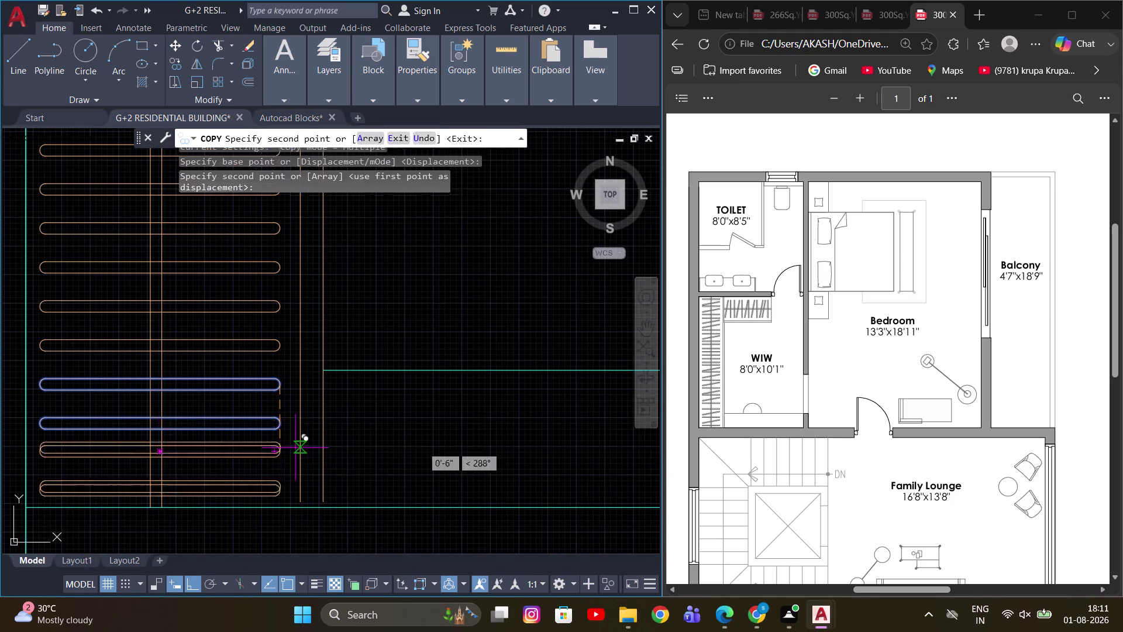
Fence-extend the vertical wardrobe rail lines.
scroll(down, 3)
middle_drag(356, 358, 314, 515)
key(Escape)
scroll(up, 3)
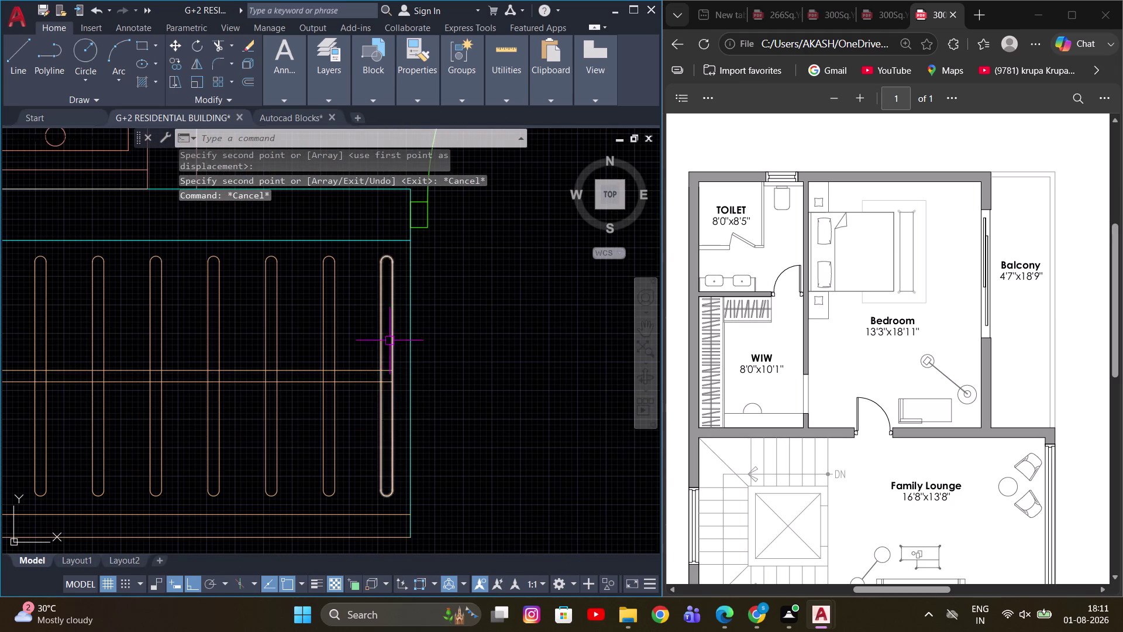
key(e)
key(x)
key(space)
click(365, 356)
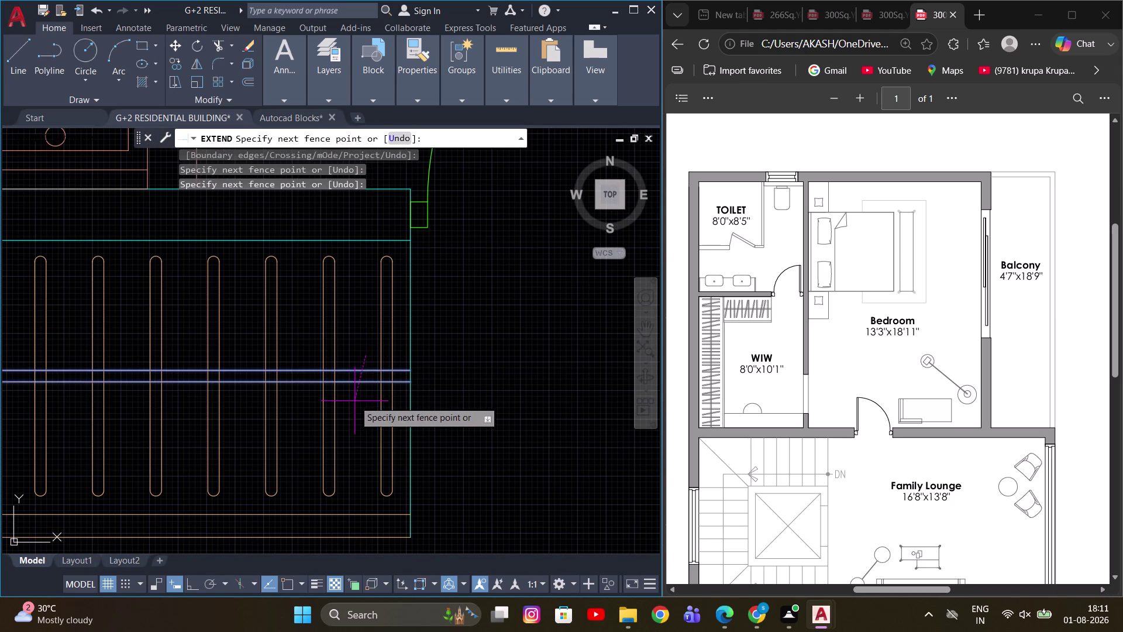
click(355, 401)
key(Escape)
Select the half-round fixture on the floor plan.
scroll(down, 3)
middle_drag(473, 445, 381, 275)
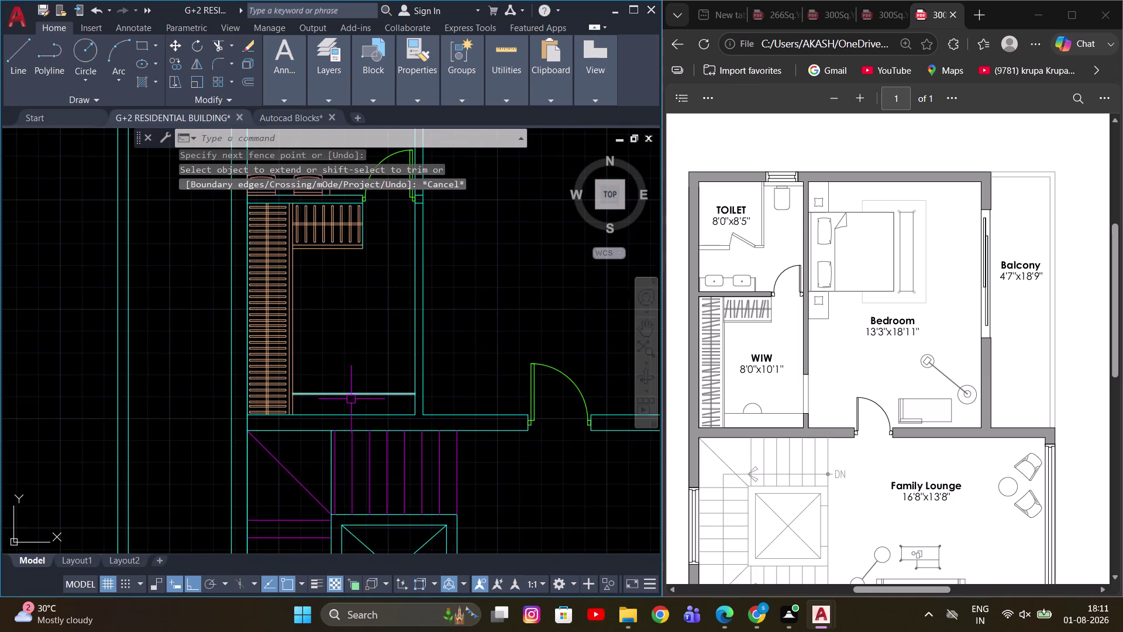
scroll(up, 3)
key(Escape)
scroll(up, 3)
scroll(down, 3)
middle_drag(172, 456, 539, 333)
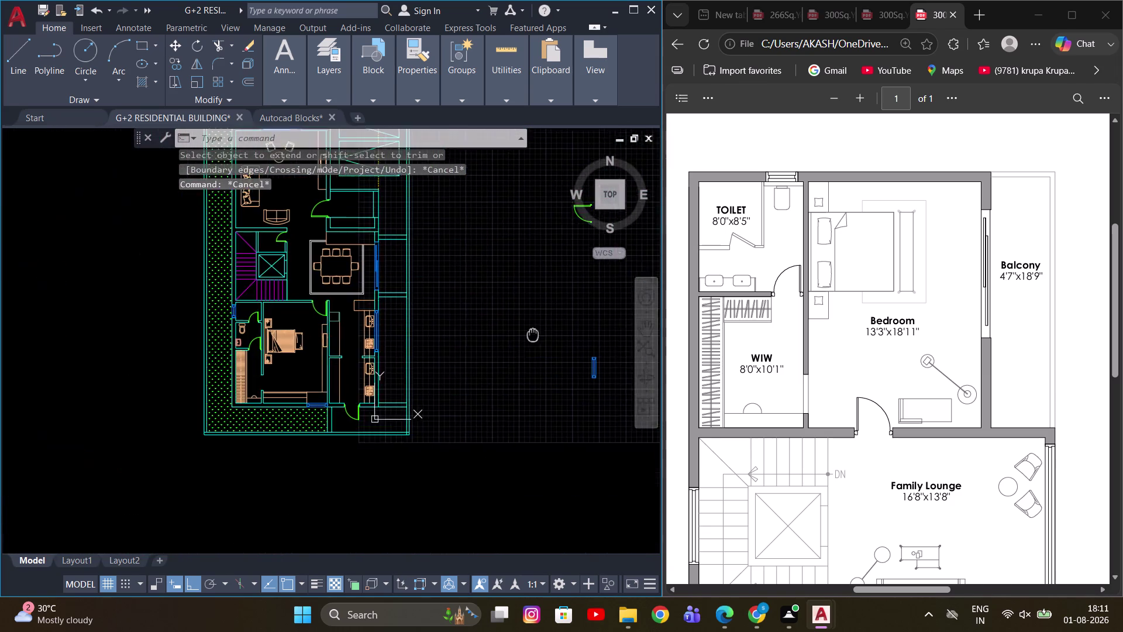
middle_drag(539, 333, 550, 331)
scroll(up, 3)
drag(199, 450, 187, 480)
click(158, 516)
Copy the half-round fixture onto the wall below the wardrobe.
key(c)
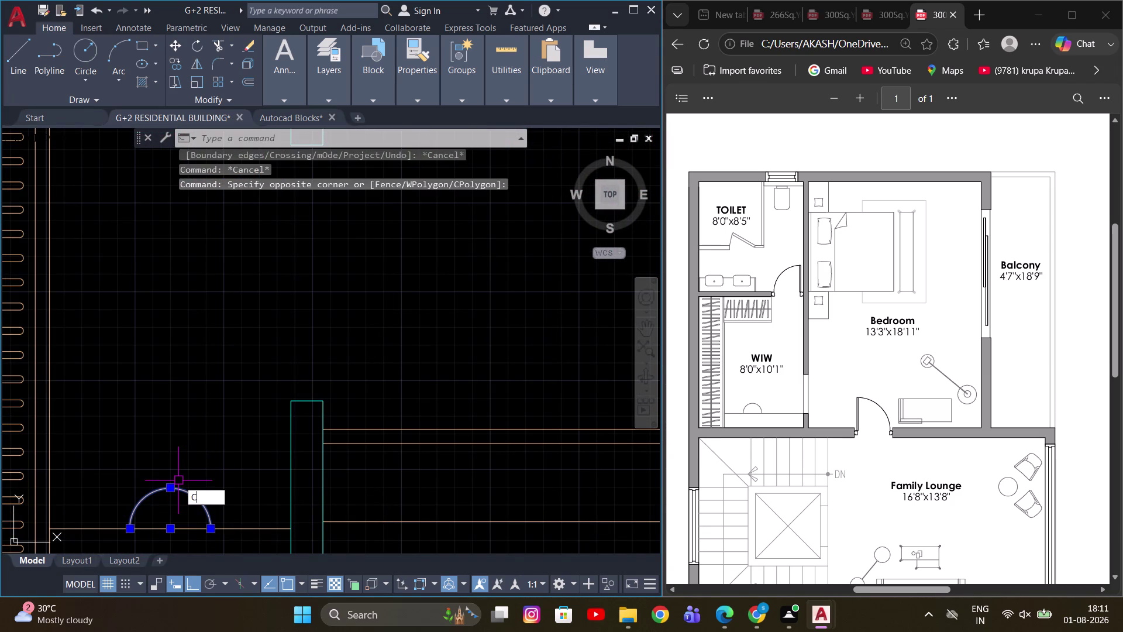
key(o)
key(space)
click(170, 528)
scroll(down, 3)
key(F8)
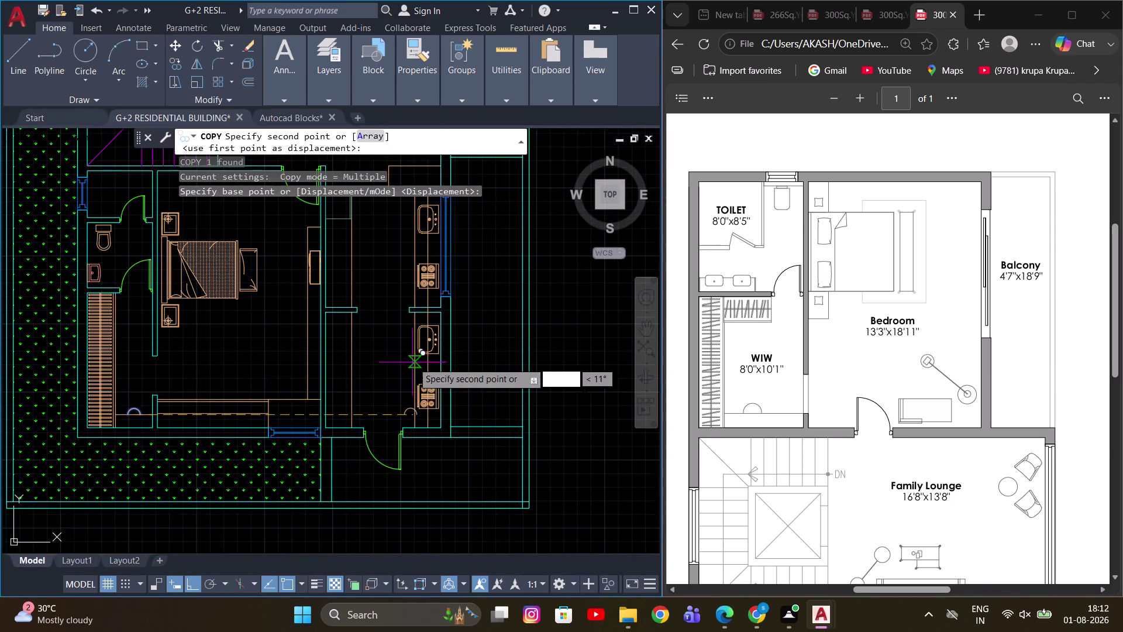
scroll(down, 3)
scroll(up, 3)
middle_drag(367, 313, 417, 518)
scroll(up, 3)
middle_drag(302, 297, 433, 498)
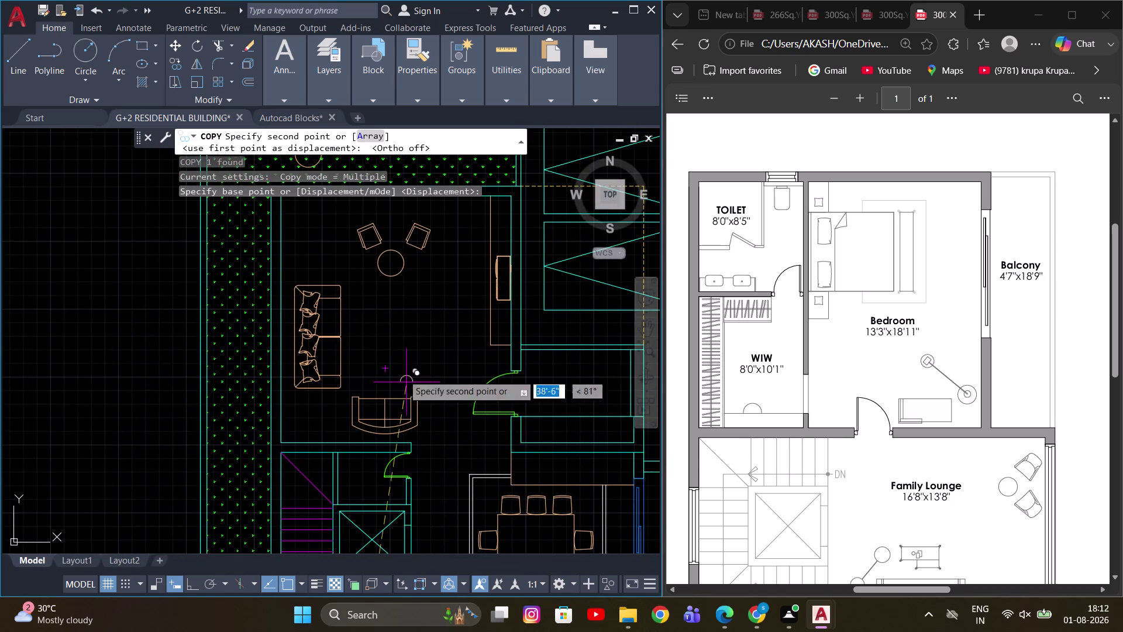
scroll(down, 3)
middle_drag(522, 330, 142, 333)
scroll(up, 3)
scroll(up, 3)
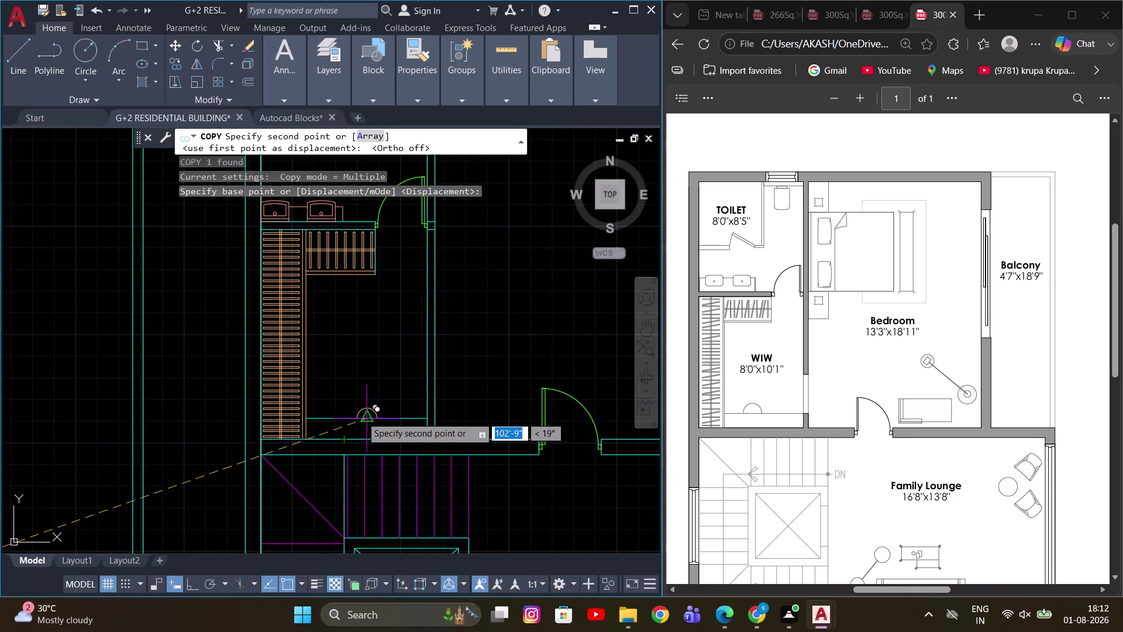
click(347, 416)
key(Escape)
Apply a source object's properties to the copied fixture with MA.
scroll(up, 3)
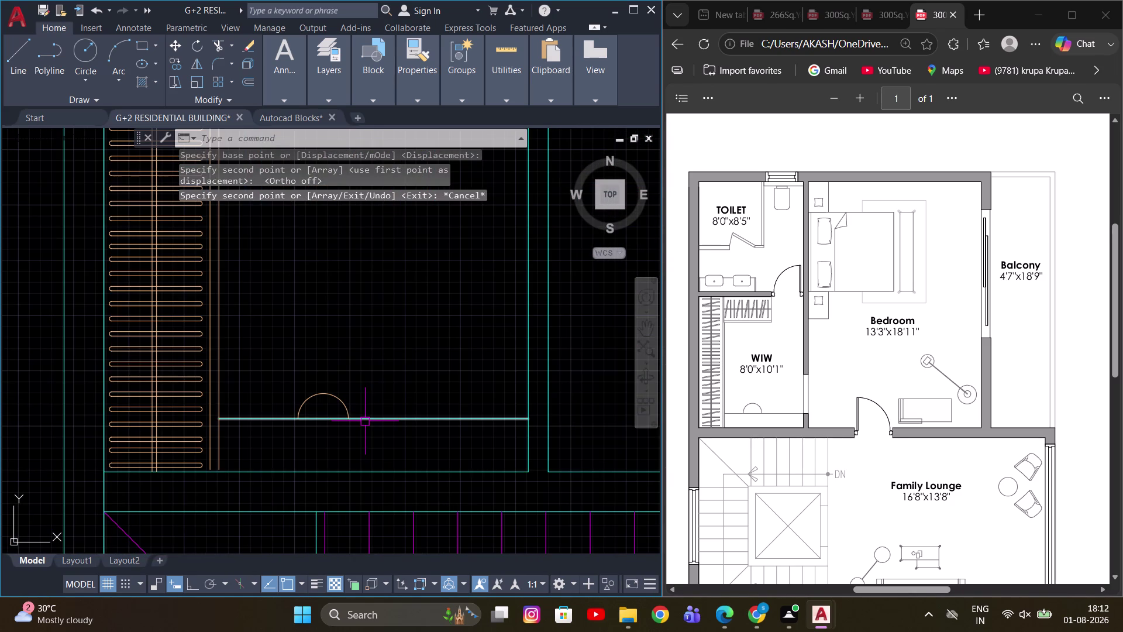
text(MA)
key(space)
click(210, 364)
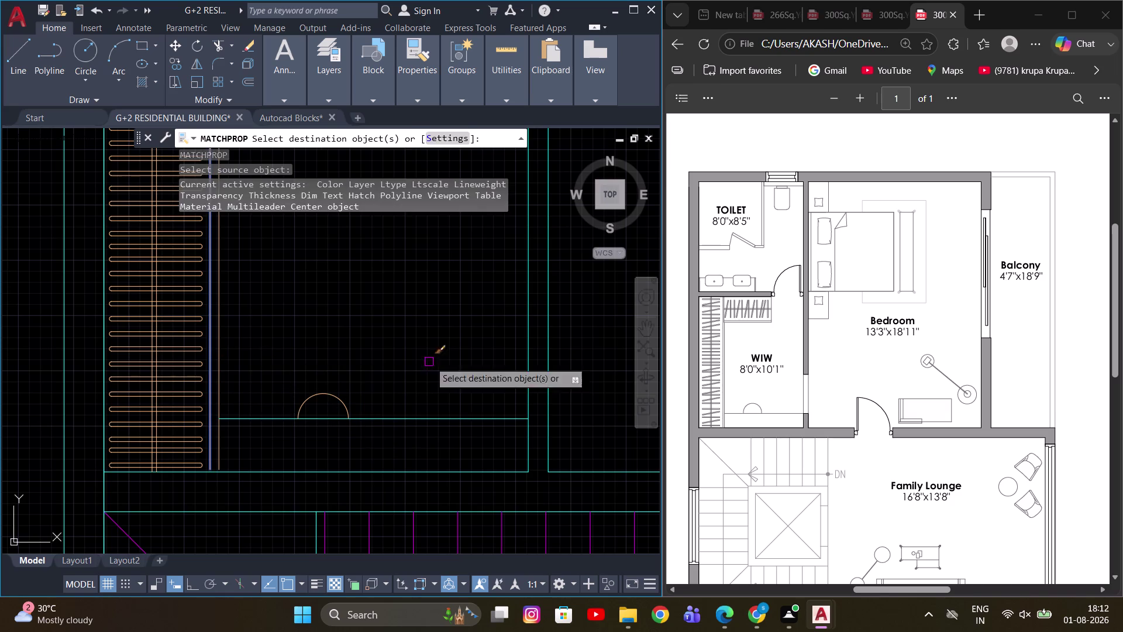
drag(430, 380, 412, 435)
click(391, 436)
key(Escape)
Pan across the upper floor plan.
scroll(down, 3)
middle_drag(484, 341, 367, 429)
scroll(down, 3)
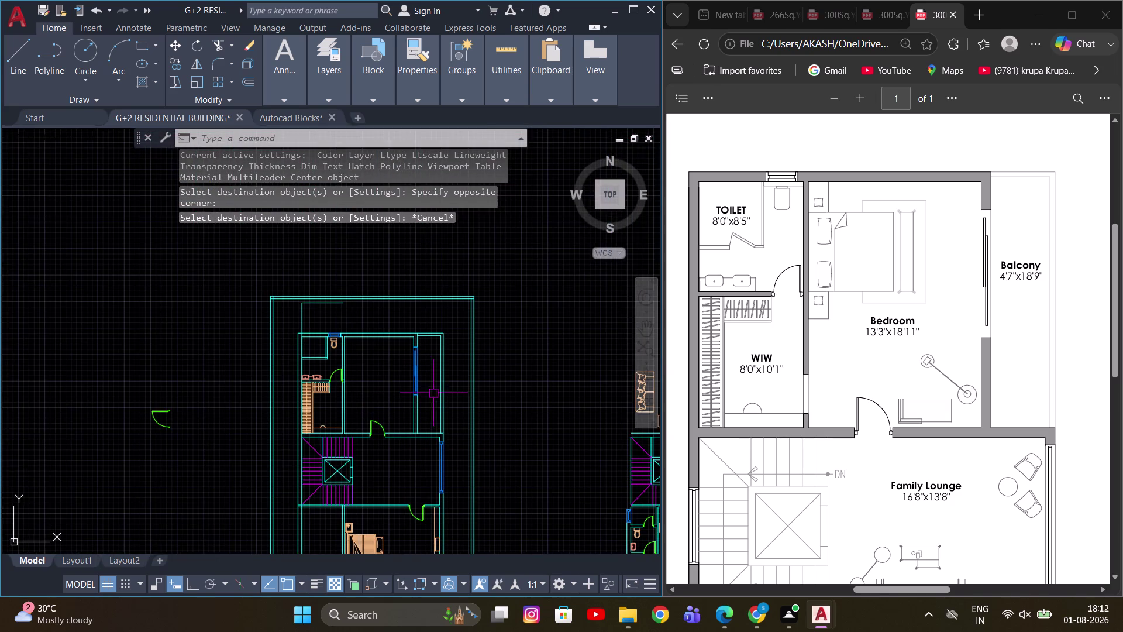
middle_drag(430, 391, 425, 375)
middle_drag(409, 362, 411, 338)
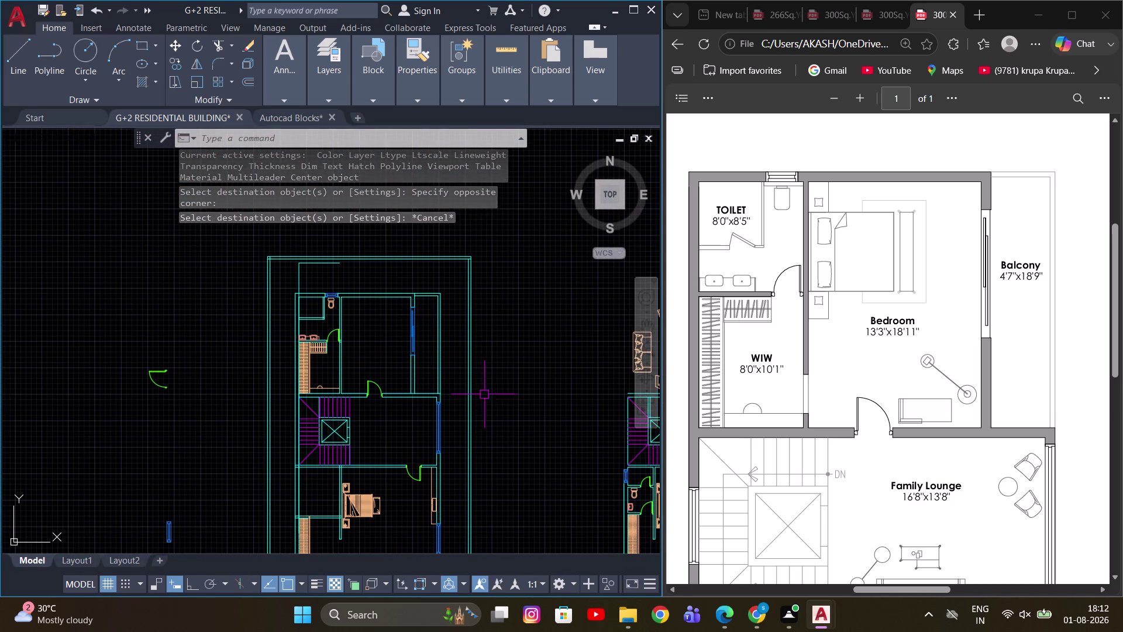
middle_drag(479, 386, 462, 297)
scroll(down, 3)
scroll(down, 3)
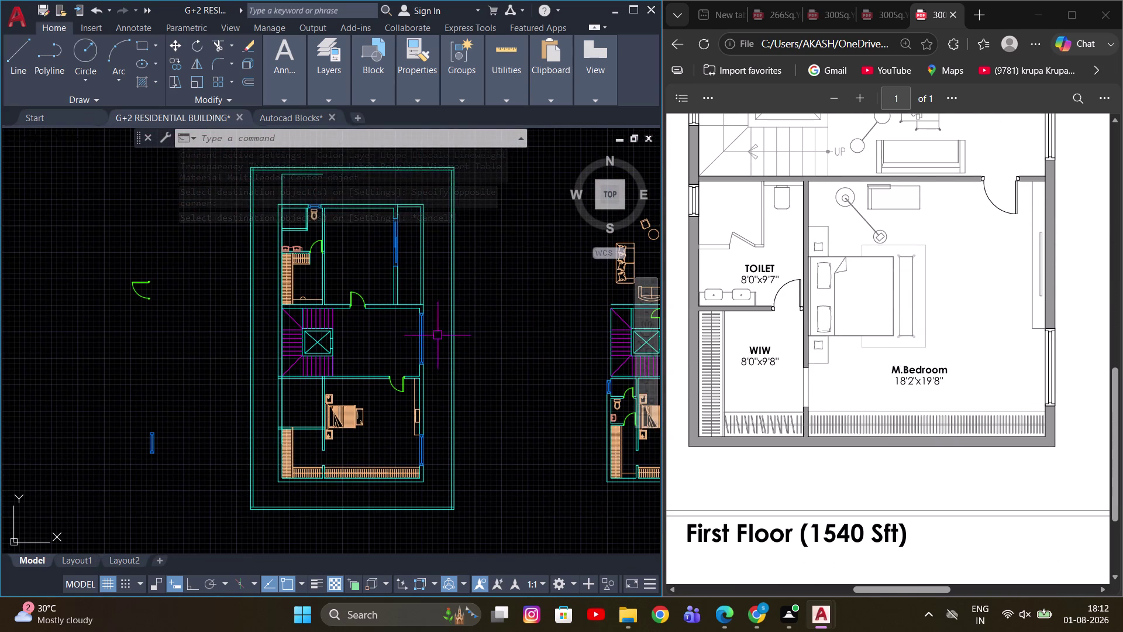
Offset a bedroom wall line by 2'6" to one side.
scroll(up, 3)
middle_drag(330, 373, 396, 312)
scroll(up, 3)
scroll(down, 3)
middle_drag(378, 335, 381, 362)
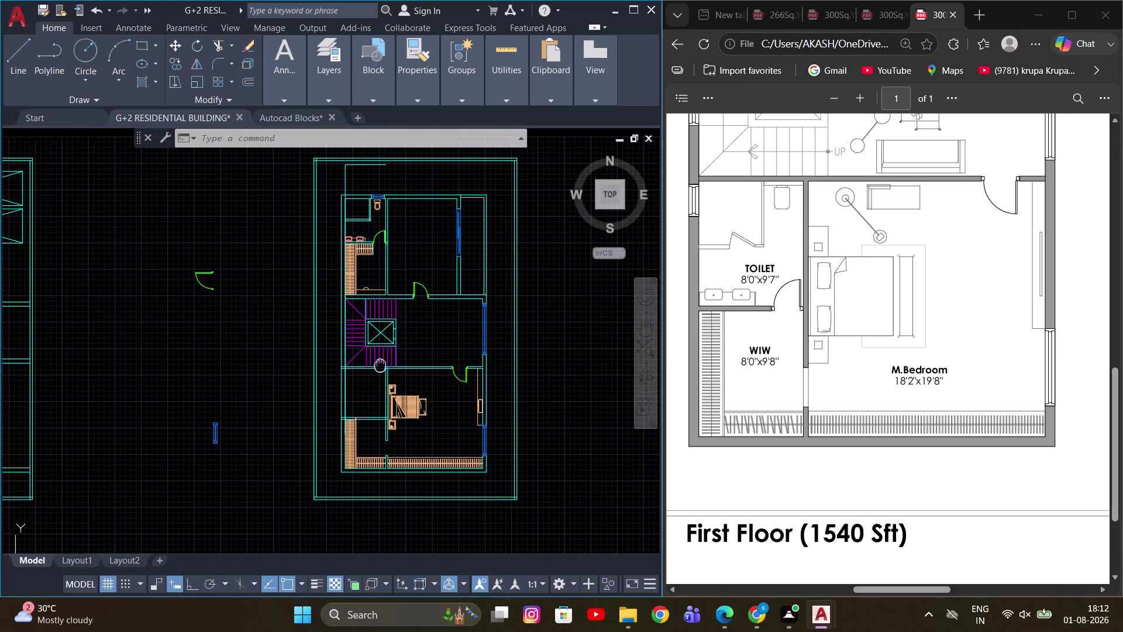
middle_drag(381, 363, 399, 371)
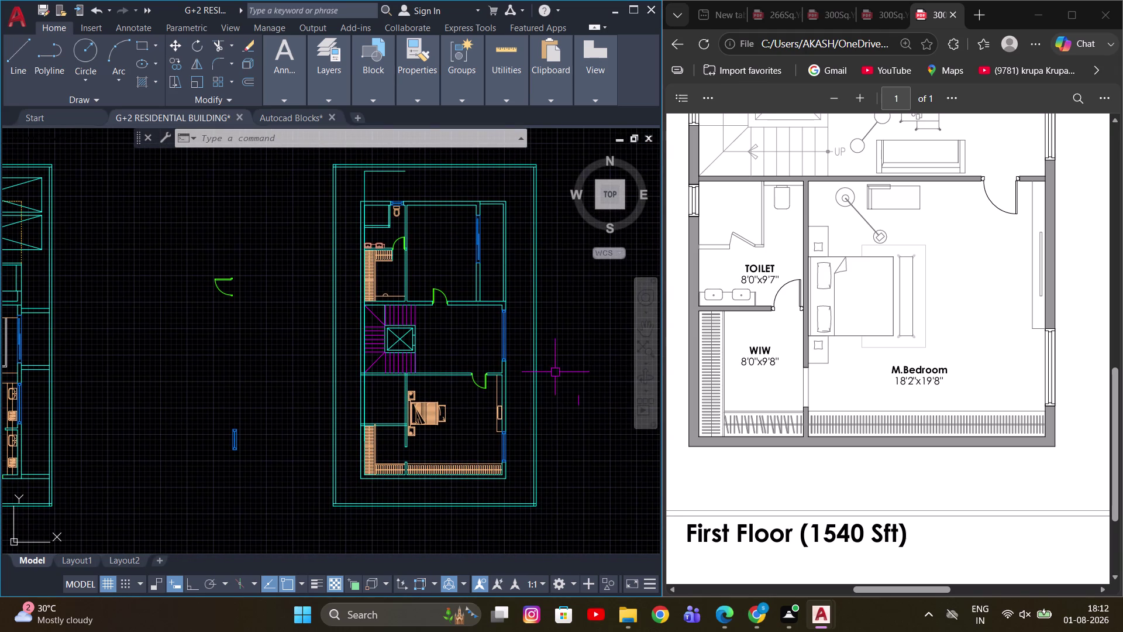
scroll(up, 3)
scroll(up, 3)
scroll(down, 3)
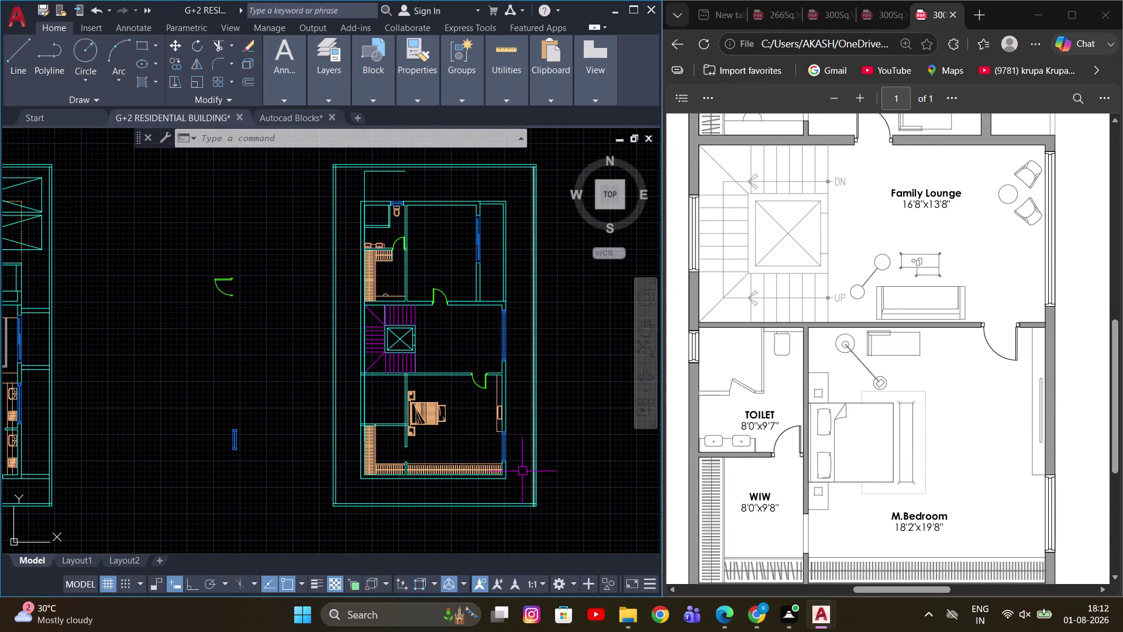
scroll(up, 3)
key(o)
key(Return)
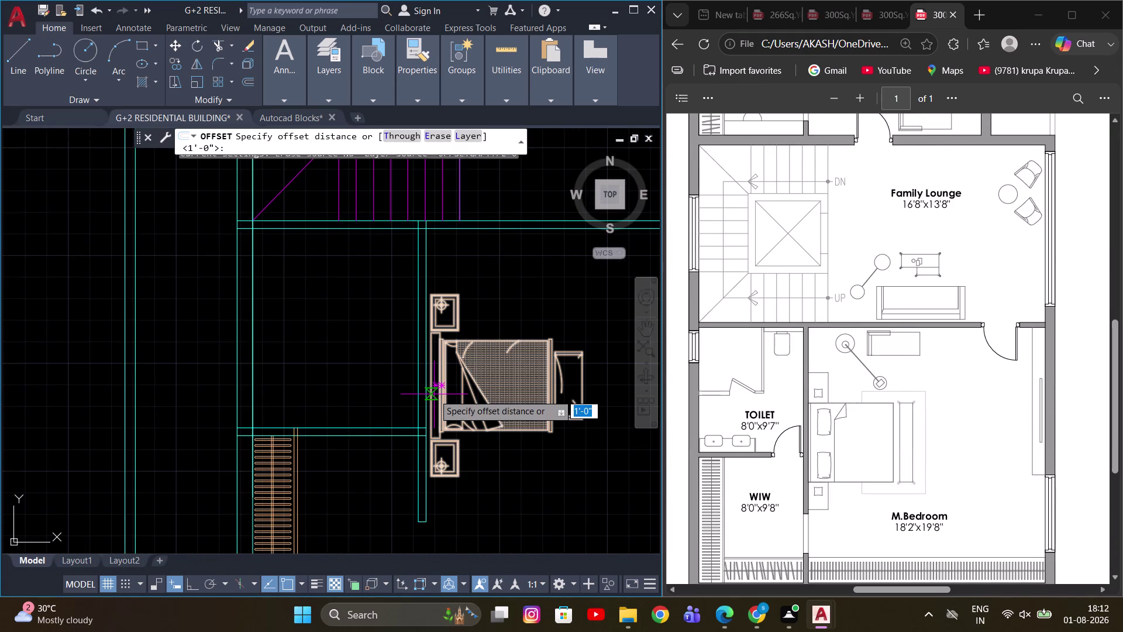
key(2)
key(apostrophe)
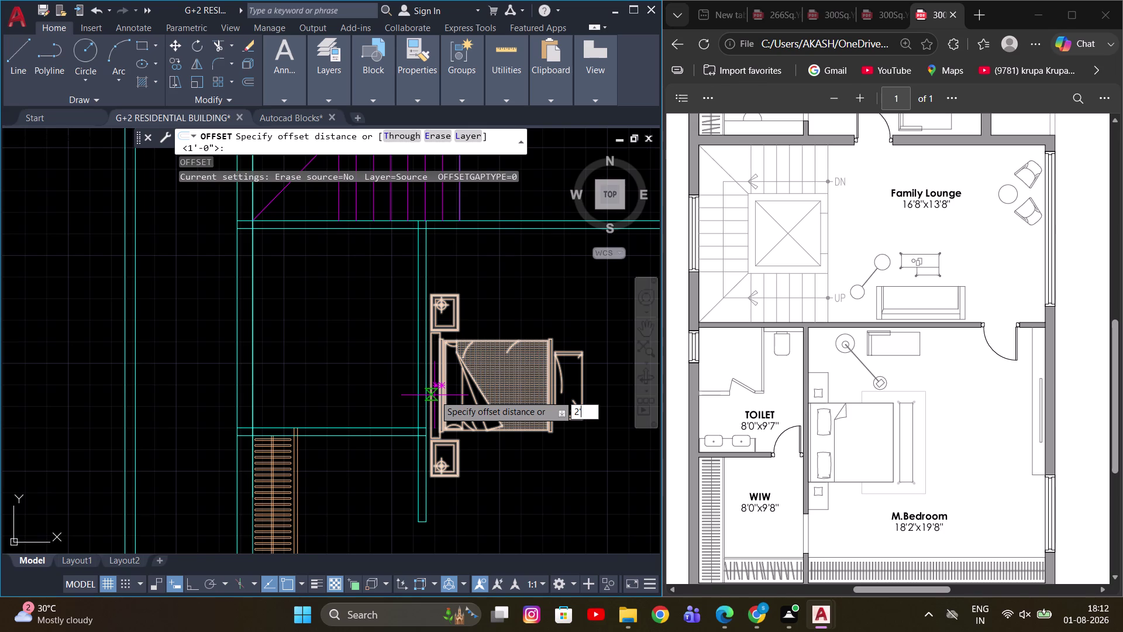
key(6)
key(Return)
click(414, 387)
click(336, 410)
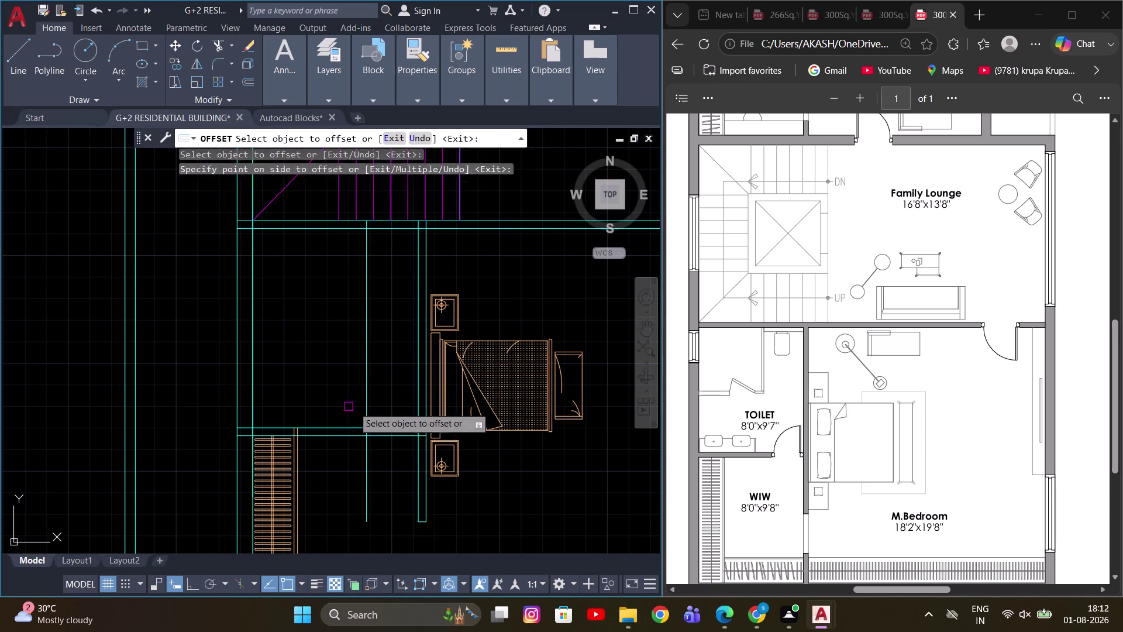
key(Escape)
Try trimming the door arc overhang past the wall, then cancel the trim.
scroll(up, 3)
middle_drag(384, 430, 381, 416)
text(TR)
key(space)
drag(369, 321, 312, 411)
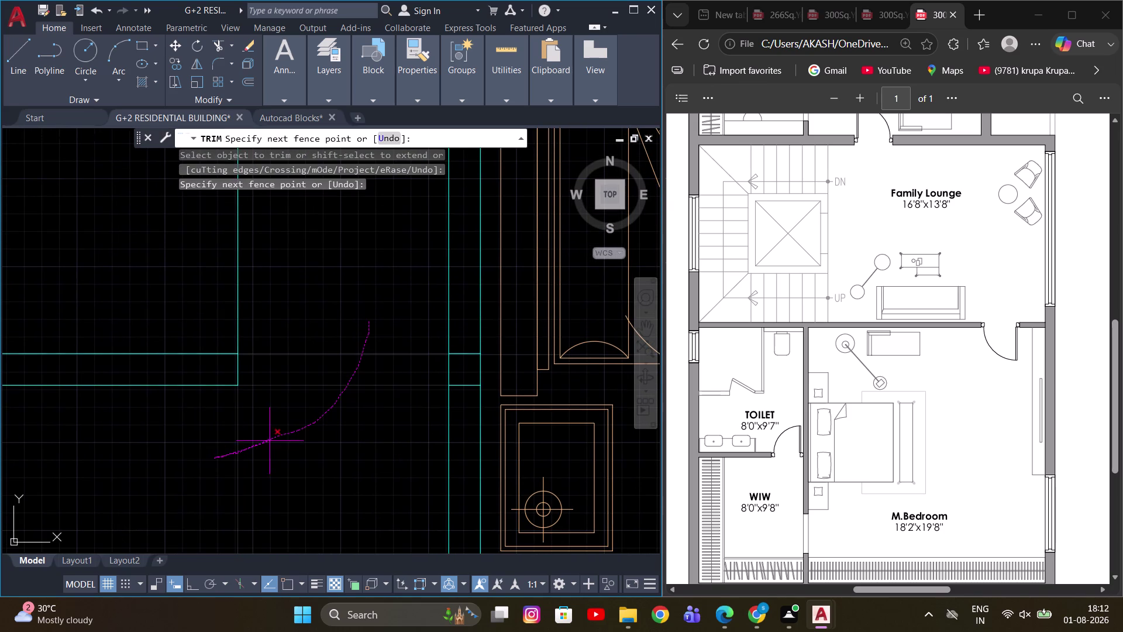
drag(312, 411, 234, 276)
key(Escape)
scroll(down, 3)
key(Escape)
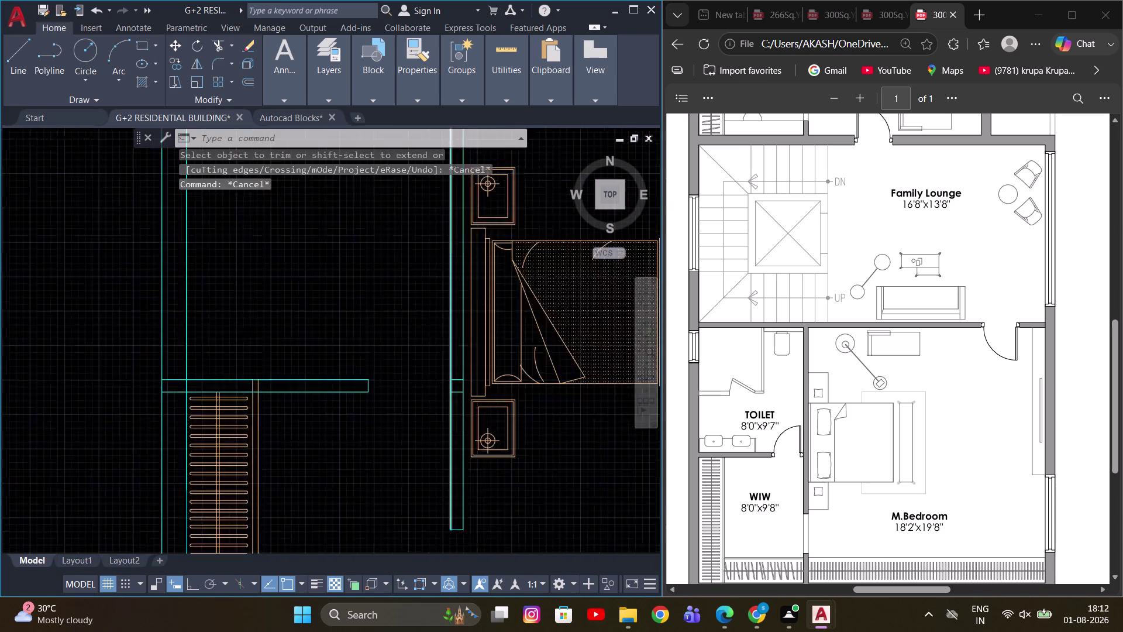
Erase the two short lines at the wall opening.
scroll(up, 3)
drag(421, 379, 421, 394)
click(500, 468)
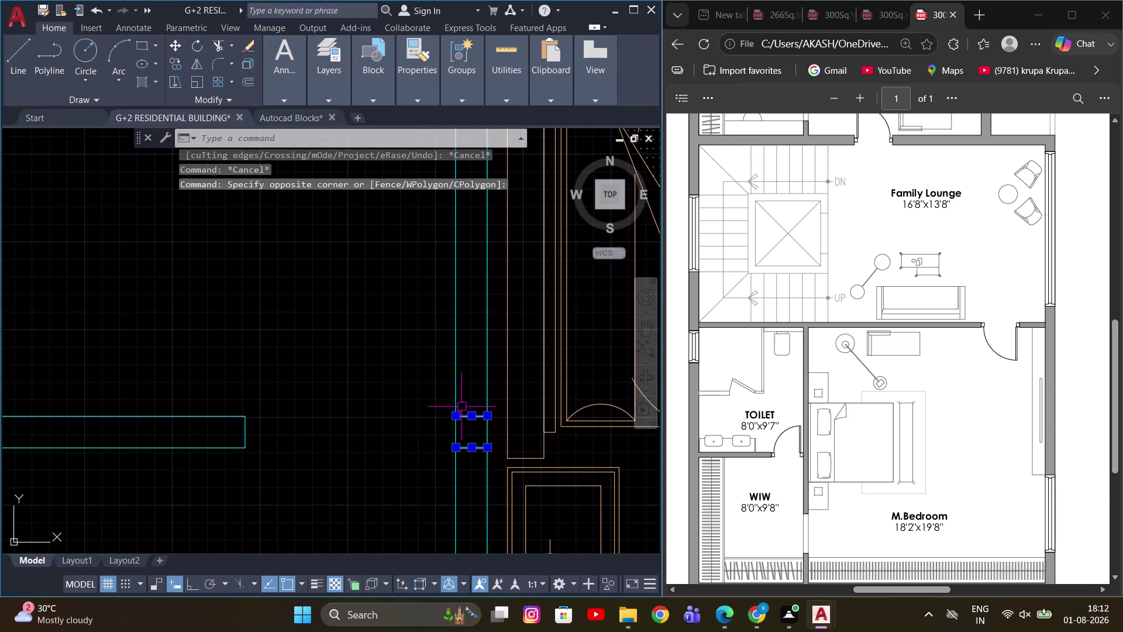
key(e)
key(space)
Copy the door swing beside the vanity, using its hinge corner as base point.
scroll(down, 3)
scroll(up, 3)
middle_drag(442, 284, 446, 365)
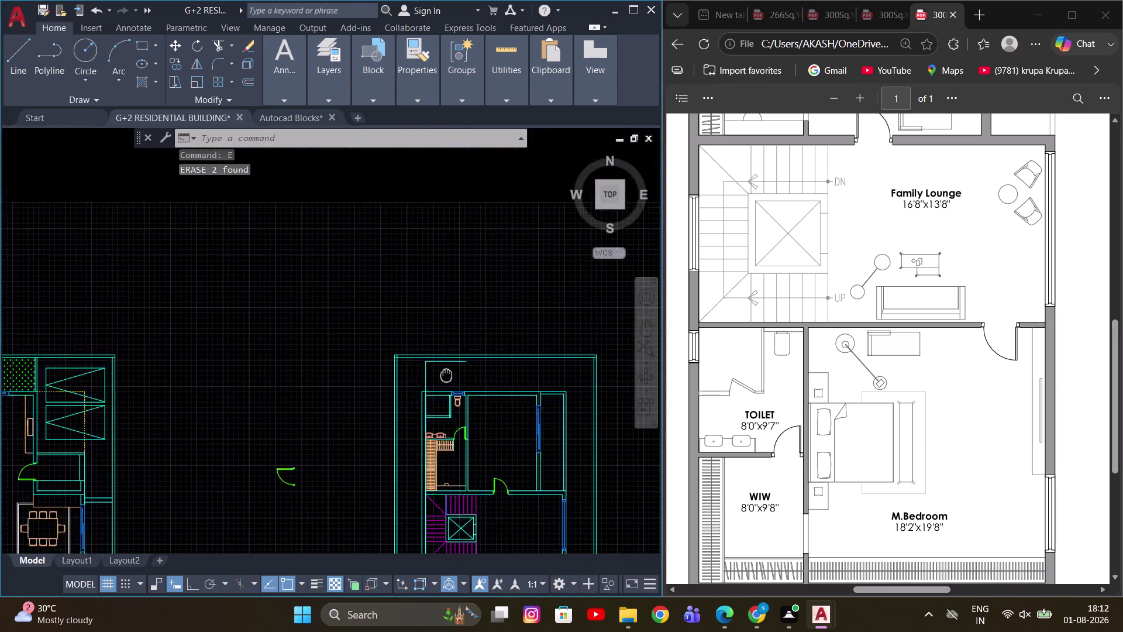
middle_drag(446, 365, 446, 408)
scroll(down, 3)
scroll(up, 3)
drag(367, 427, 362, 418)
click(350, 398)
key(c)
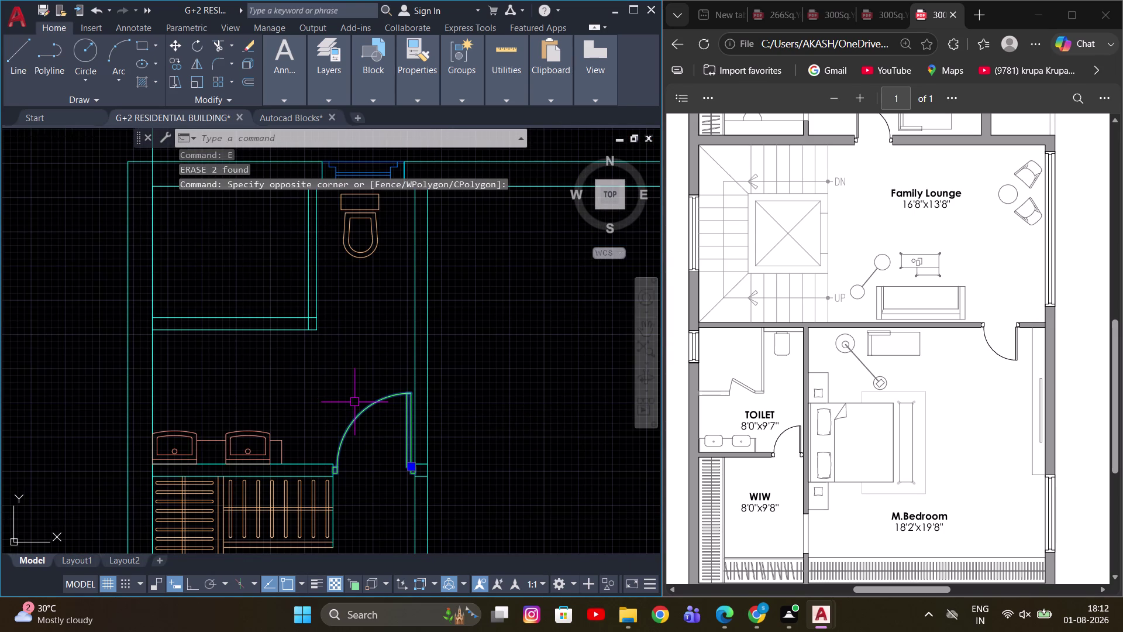
key(o)
key(space)
scroll(up, 3)
middle_drag(319, 482, 344, 310)
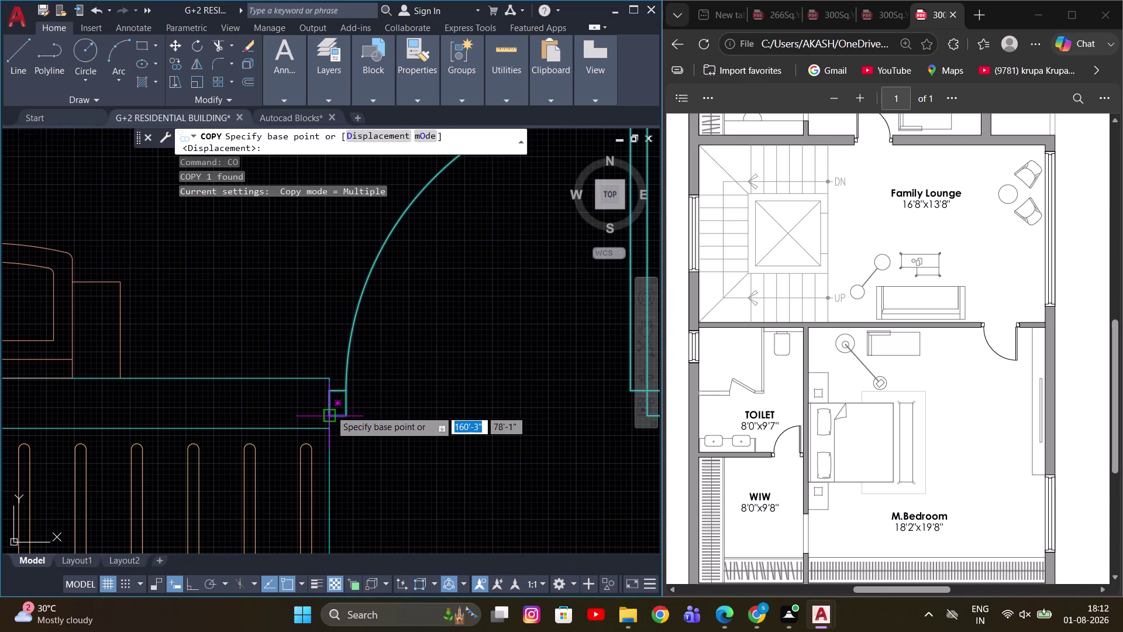
click(331, 404)
Place the door copy at the target wall opening on the upper floor.
scroll(down, 3)
scroll(up, 3)
middle_drag(423, 447, 450, 214)
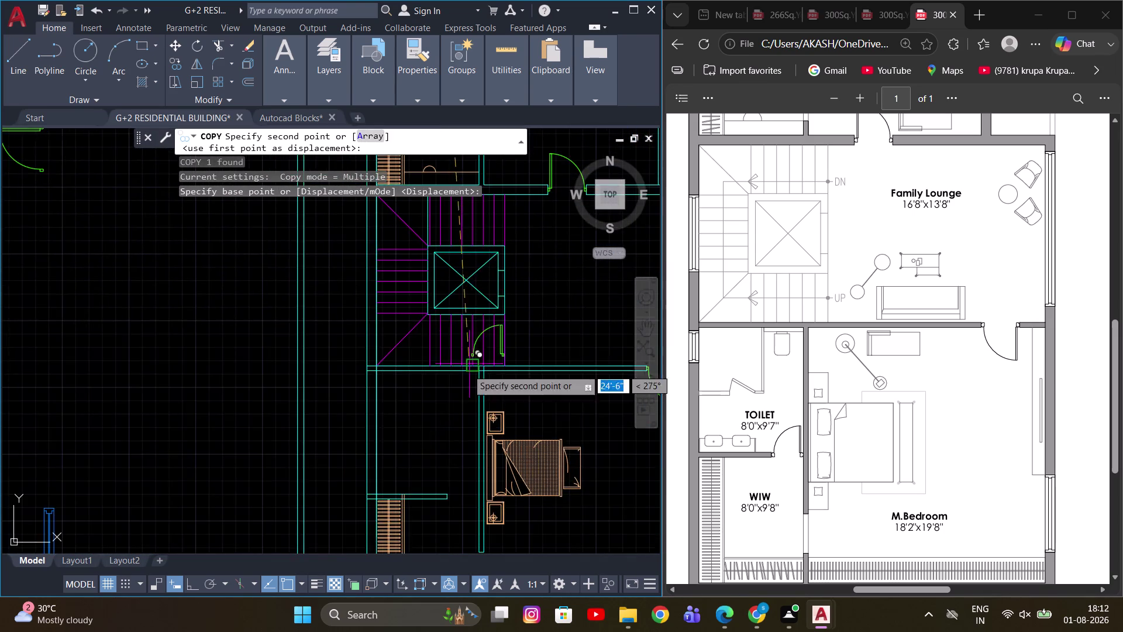
scroll(up, 3)
middle_drag(421, 457, 434, 299)
scroll(up, 3)
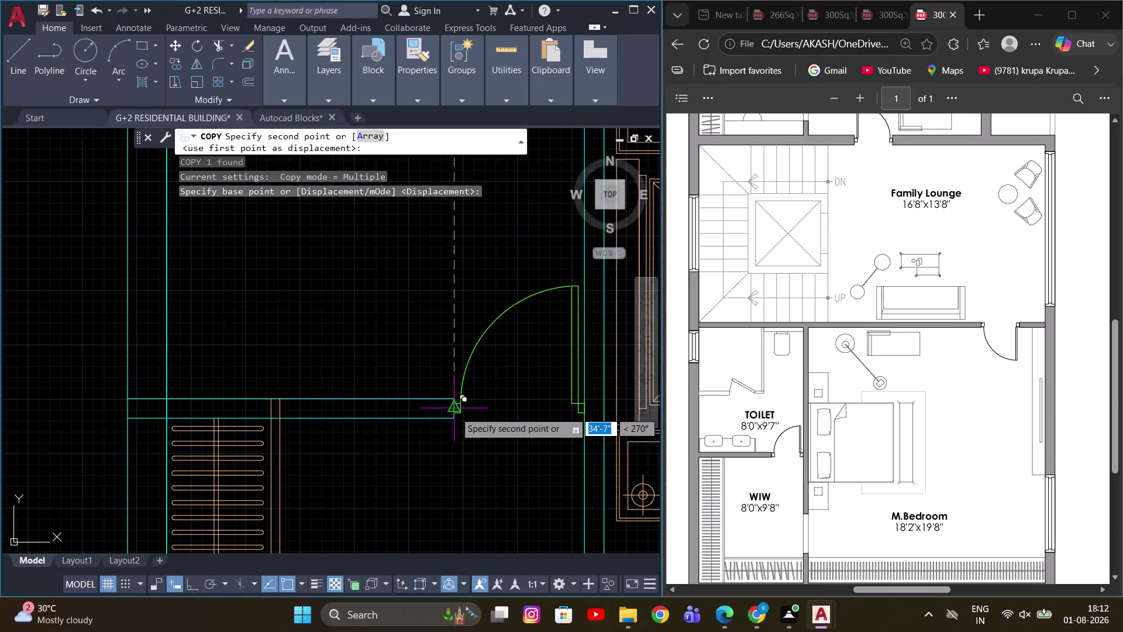
click(455, 411)
key(Escape)
scroll(down, 3)
scroll(up, 3)
scroll(down, 3)
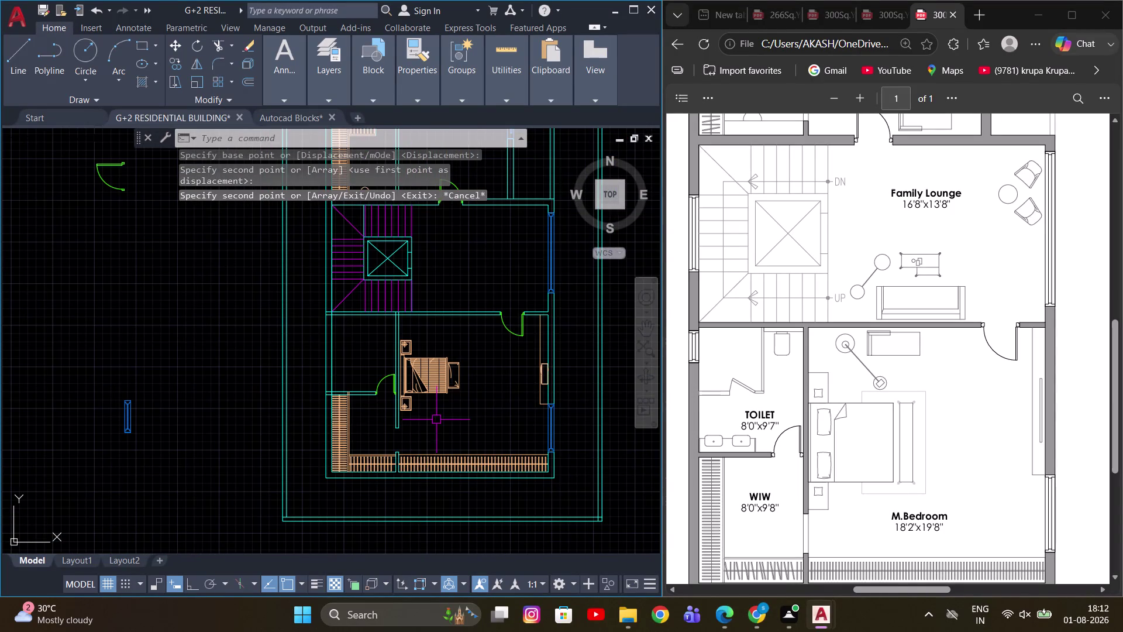
scroll(down, 3)
scroll(down, 3)
scroll(up, 3)
scroll(up, 3)
scroll(up, 3)
middle_drag(384, 338, 460, 418)
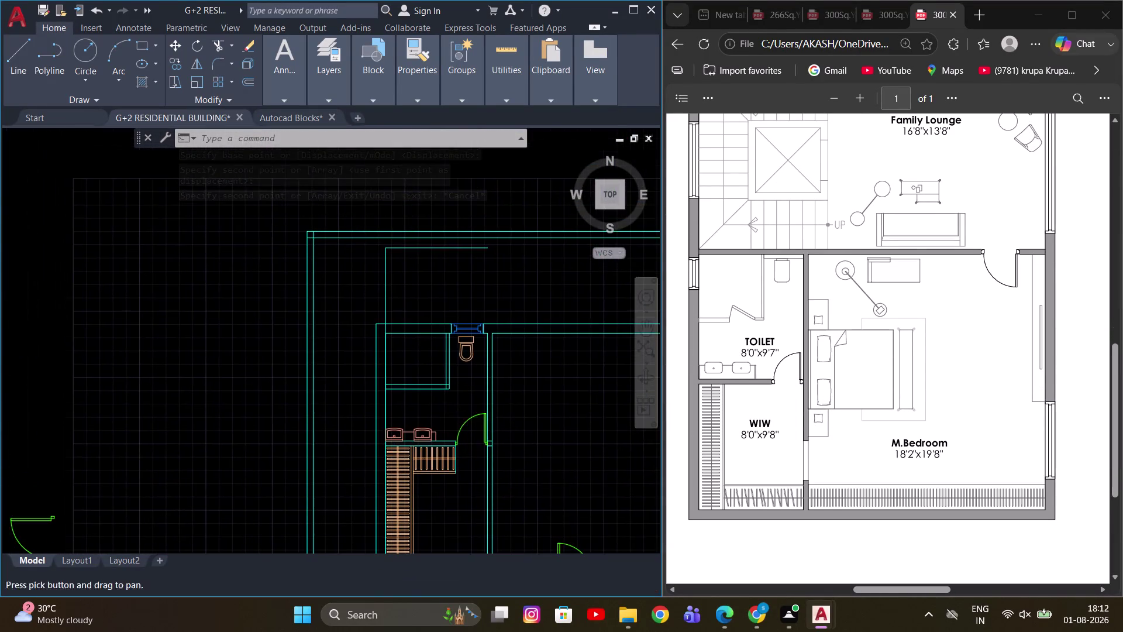
Offset a toilet wall line six inches using OFFSET's Through option.
scroll(up, 3)
middle_drag(483, 346, 481, 376)
scroll(down, 3)
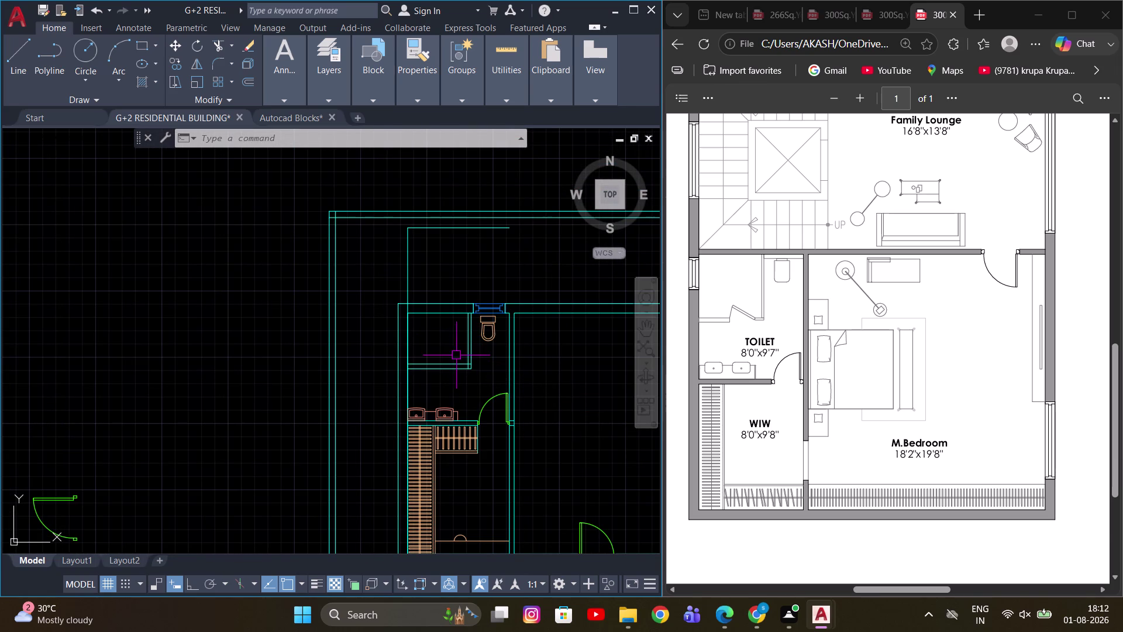
scroll(up, 3)
text(O)
key(space)
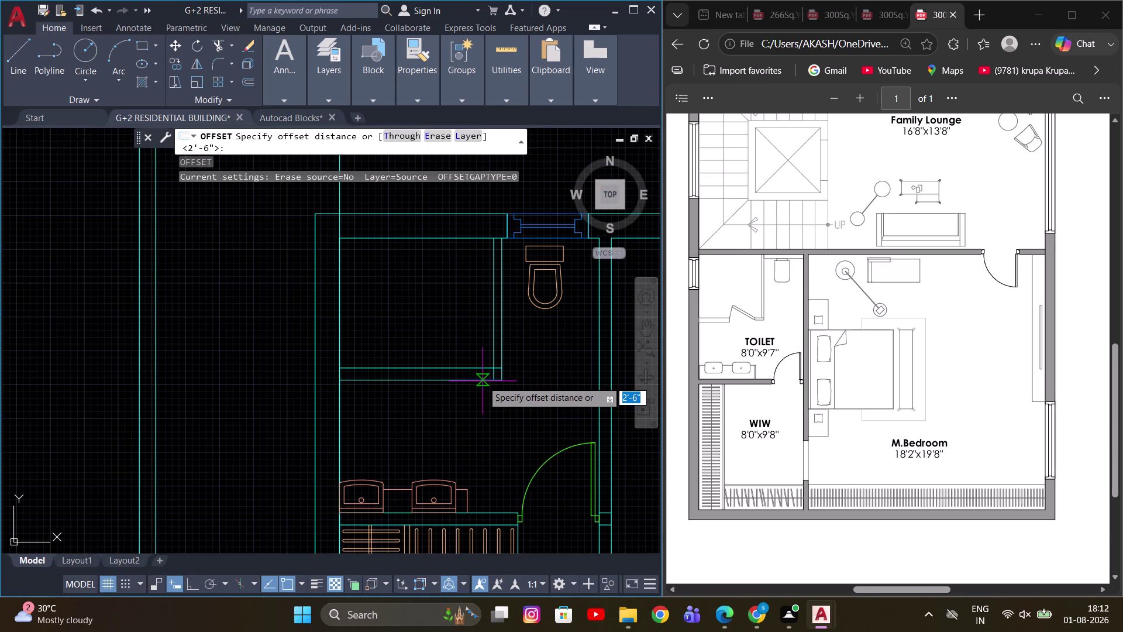
key(t)
key(space)
click(493, 353)
scroll(up, 3)
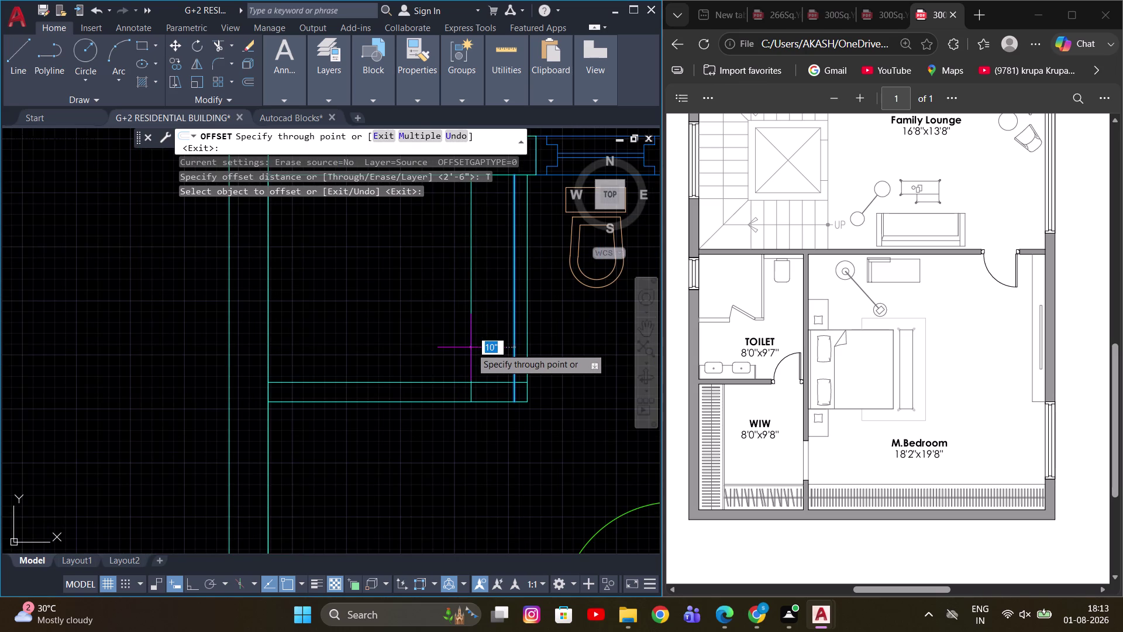
key(6)
key(Return)
Offset the next toilet wall line by 2'.
click(489, 347)
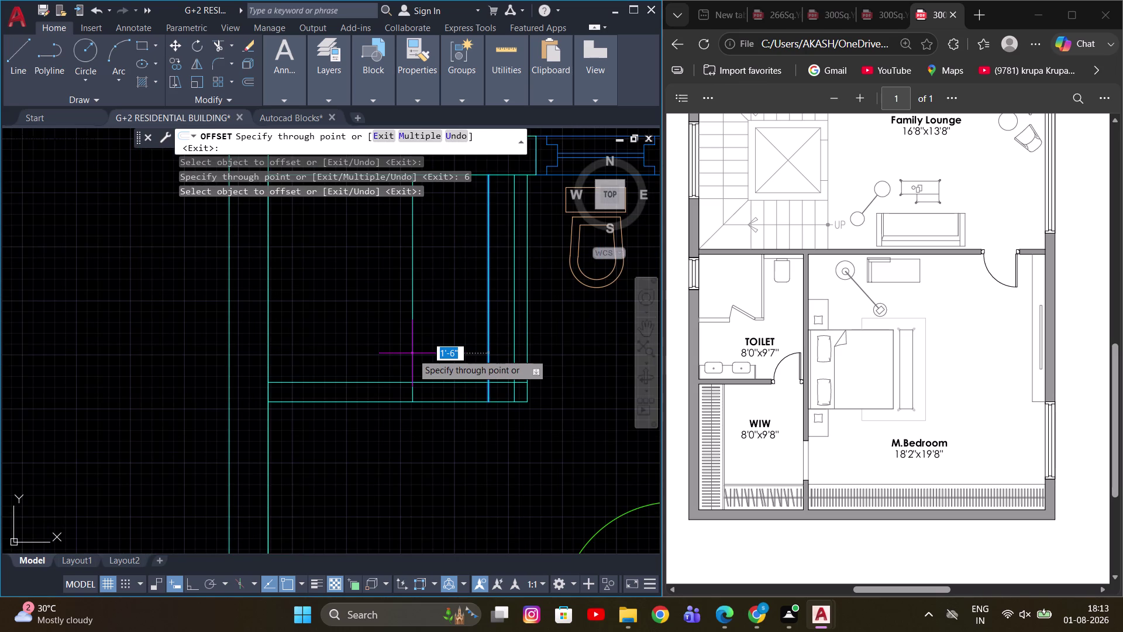
text(2')
key(Return)
middle_drag(447, 343, 465, 373)
key(Escape)
scroll(up, 3)
key(Escape)
Trim the wall segments out of the toilet door opening with fence selections.
text(TR)
key(space)
drag(465, 375, 454, 451)
drag(541, 358, 381, 344)
key(Escape)
scroll(down, 3)
scroll(up, 3)
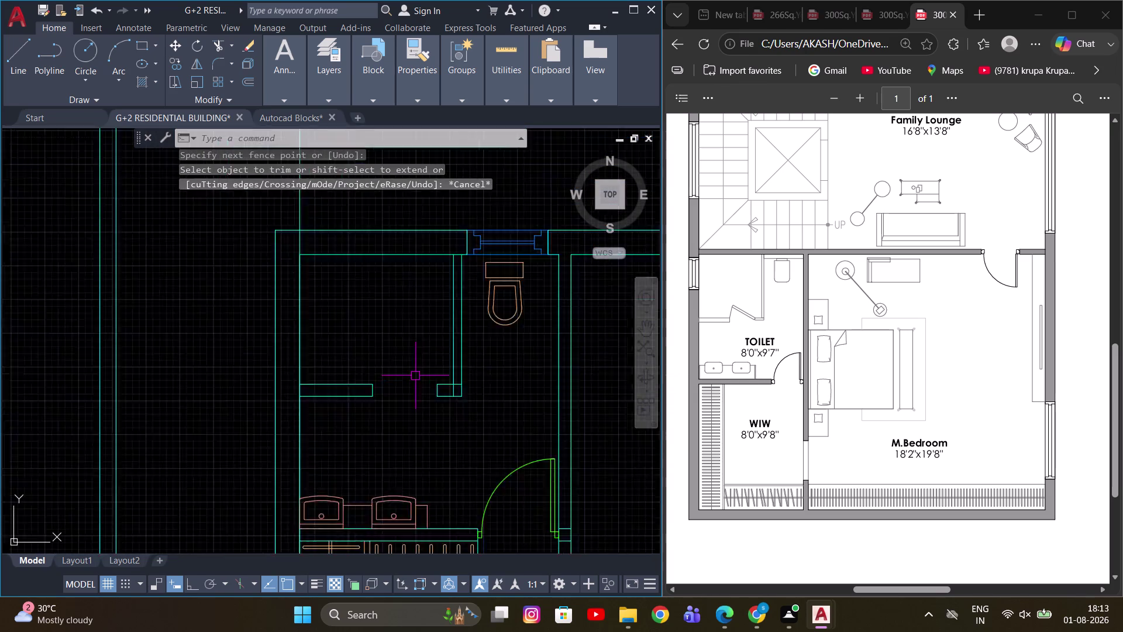
scroll(up, 3)
key(Escape)
Trim the remaining wall lines across the toilet opening in a second pass.
middle_drag(510, 421, 416, 432)
key(t)
key(r)
key(space)
drag(504, 349, 468, 411)
scroll(down, 3)
scroll(up, 3)
scroll(down, 3)
key(Escape)
scroll(up, 3)
scroll(down, 3)
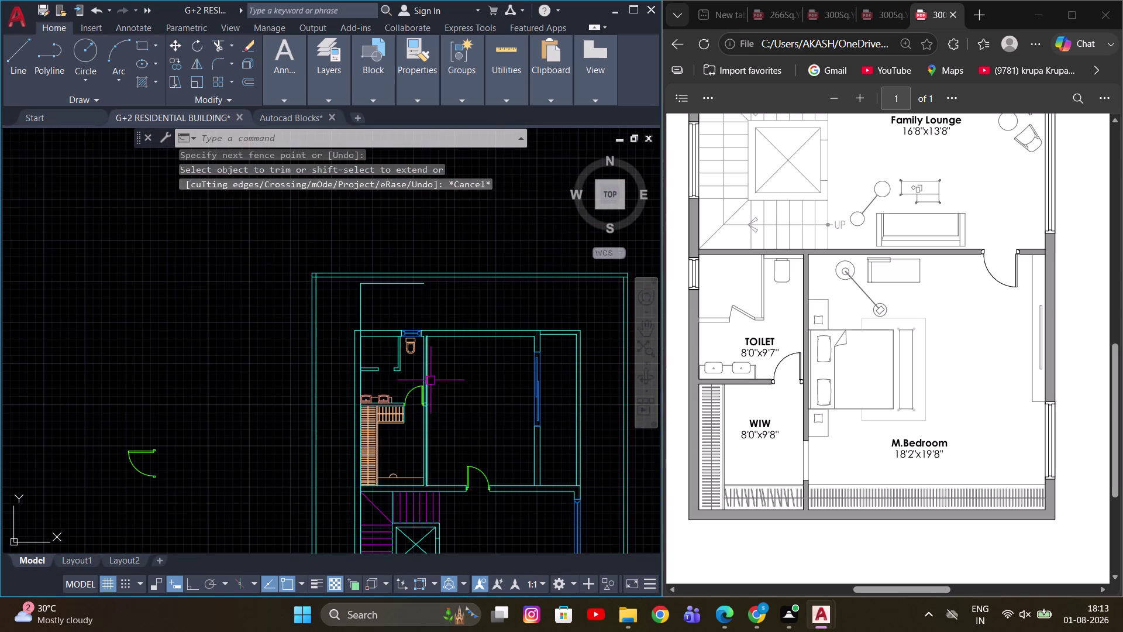
scroll(down, 3)
scroll(up, 3)
Copy the other floor's toilet door, using its hinge corner as base point.
middle_drag(200, 439, 304, 361)
scroll(up, 3)
scroll(down, 3)
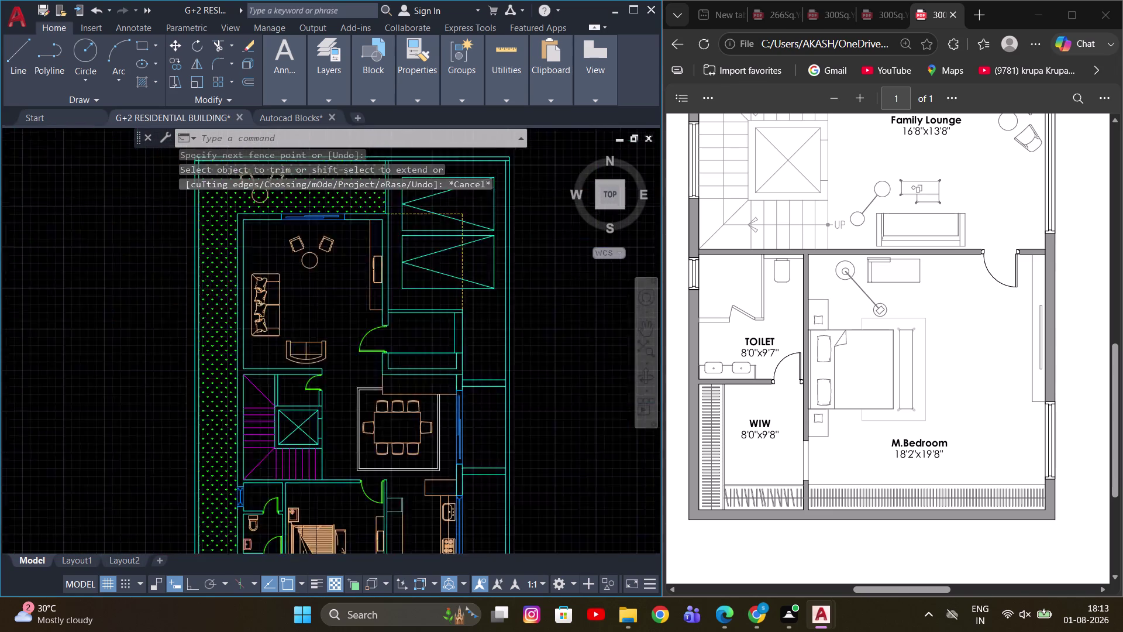
scroll(up, 3)
scroll(up, 3)
middle_drag(308, 466, 325, 406)
scroll(up, 3)
click(273, 417)
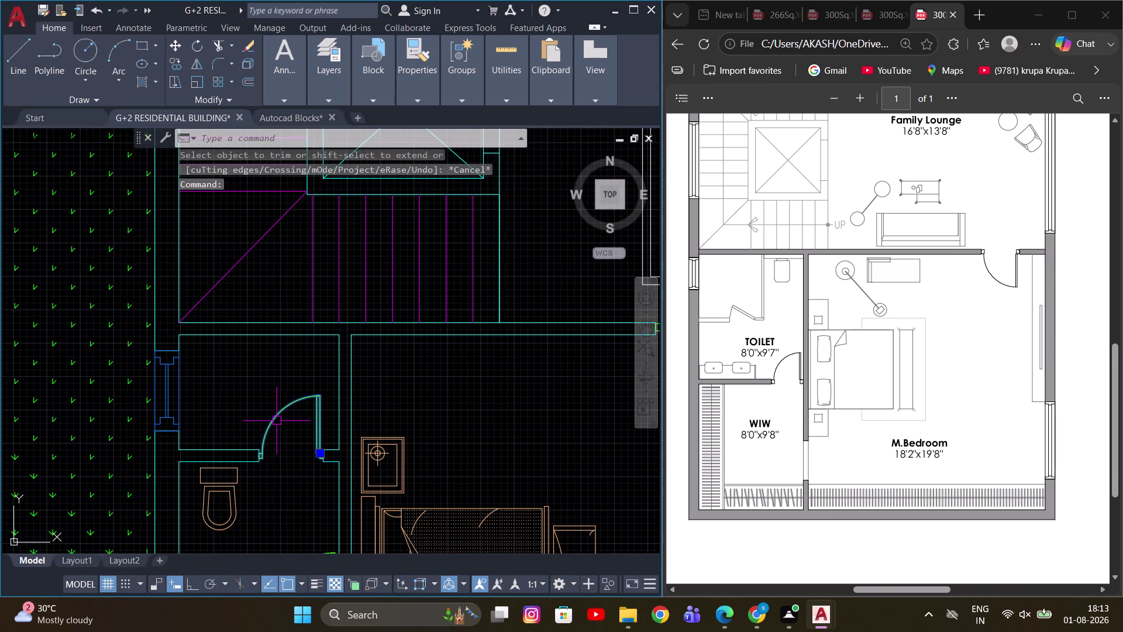
text(CO)
key(space)
scroll(up, 3)
click(185, 465)
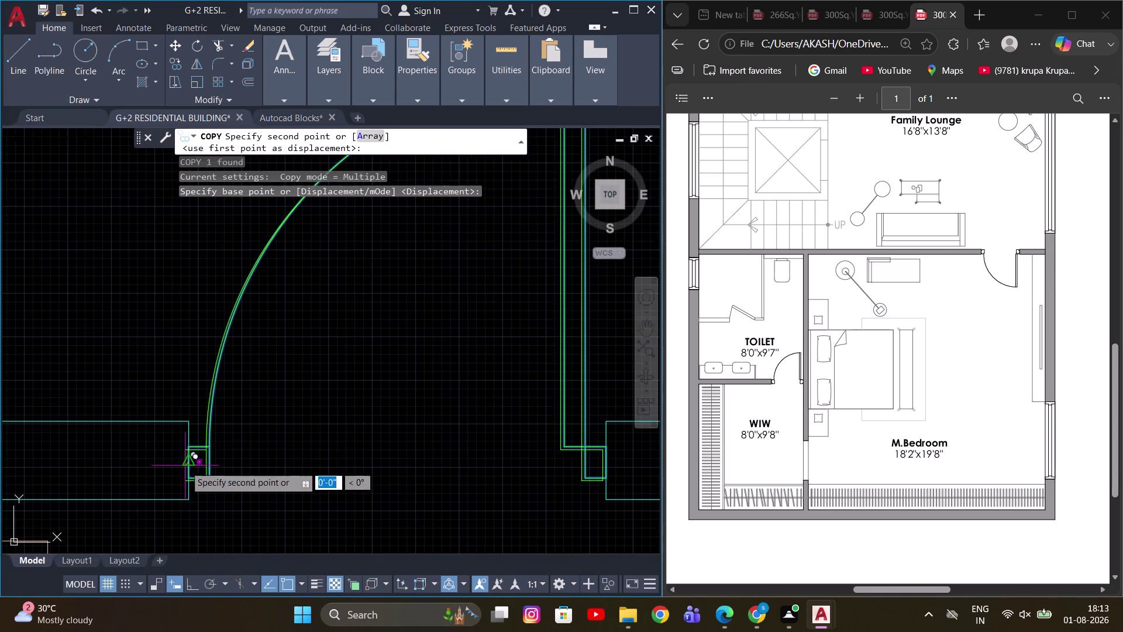
Place the door copy in the upper-floor toilet opening.
scroll(down, 3)
scroll(down, 3)
scroll(up, 3)
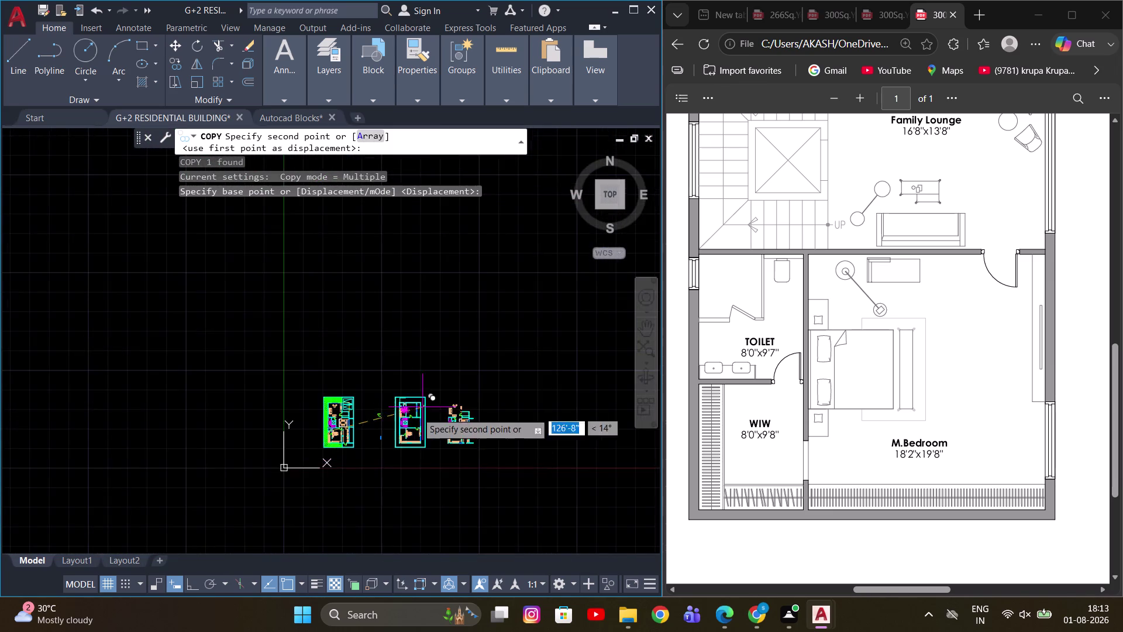
scroll(up, 3)
scroll(up, 3)
scroll(down, 3)
scroll(up, 3)
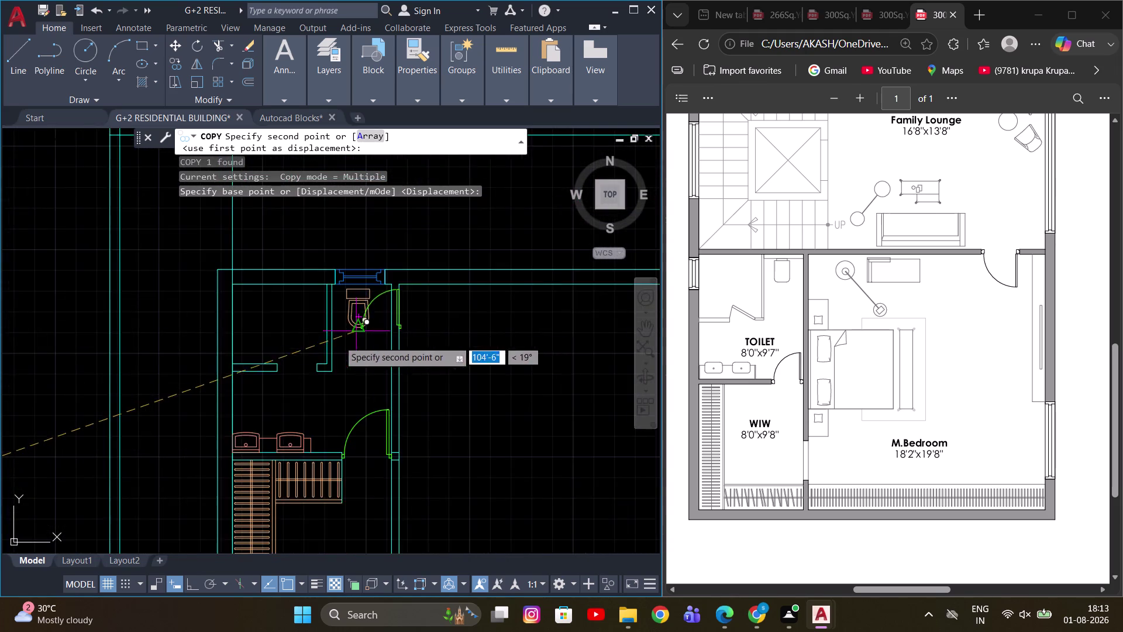
scroll(up, 3)
click(231, 369)
key(Escape)
scroll(down, 3)
click(298, 321)
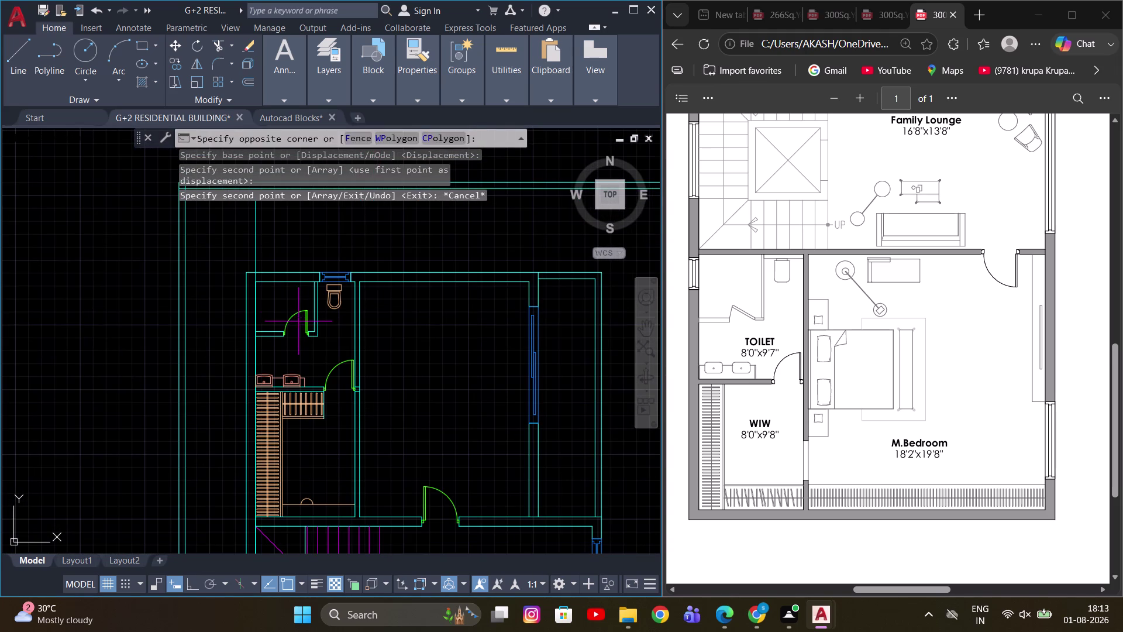
click(287, 305)
scroll(down, 3)
scroll(up, 3)
Select the toilet door and wall pieces in the bedroom-toilet area.
scroll(up, 3)
middle_drag(314, 375, 405, 347)
scroll(up, 3)
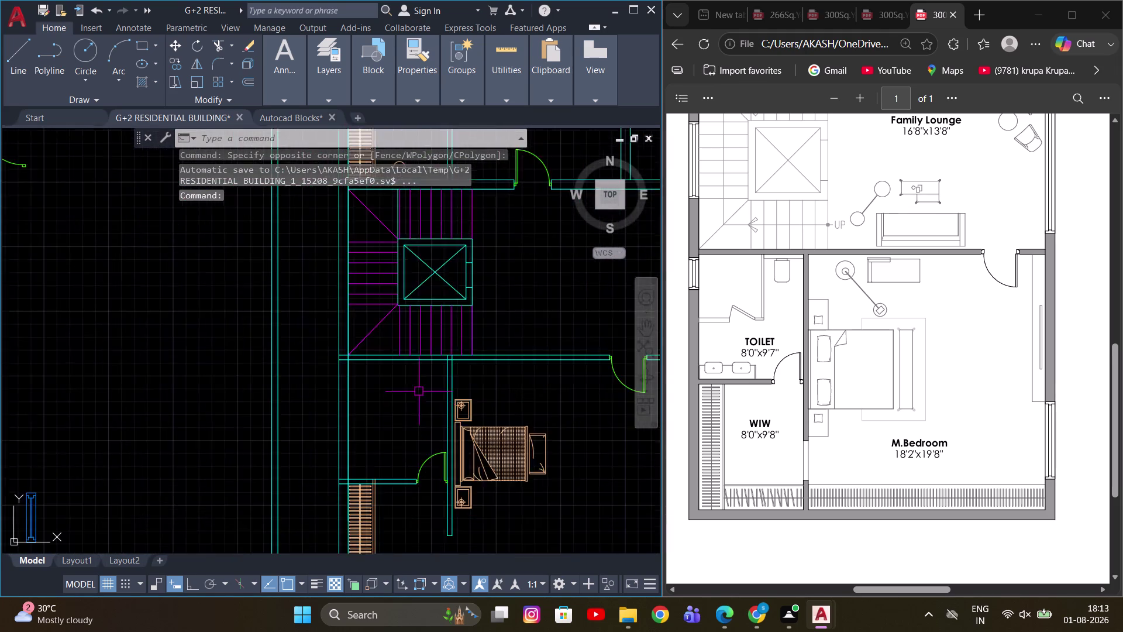
scroll(down, 3)
key(Escape)
scroll(up, 3)
scroll(up, 3)
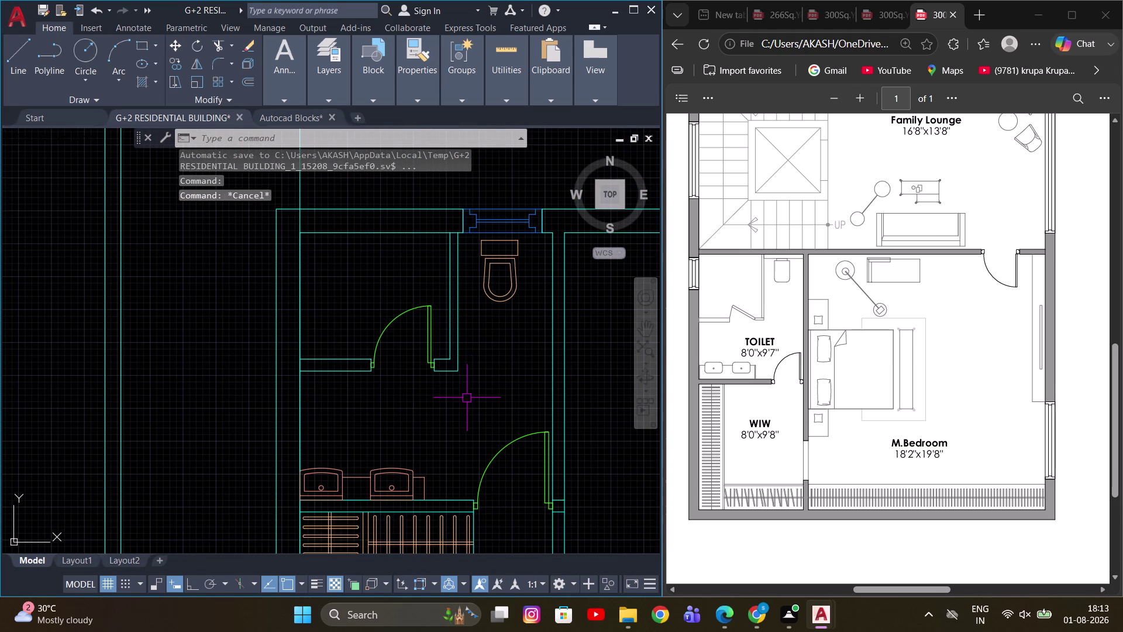
scroll(down, 3)
scroll(up, 3)
click(477, 406)
click(387, 353)
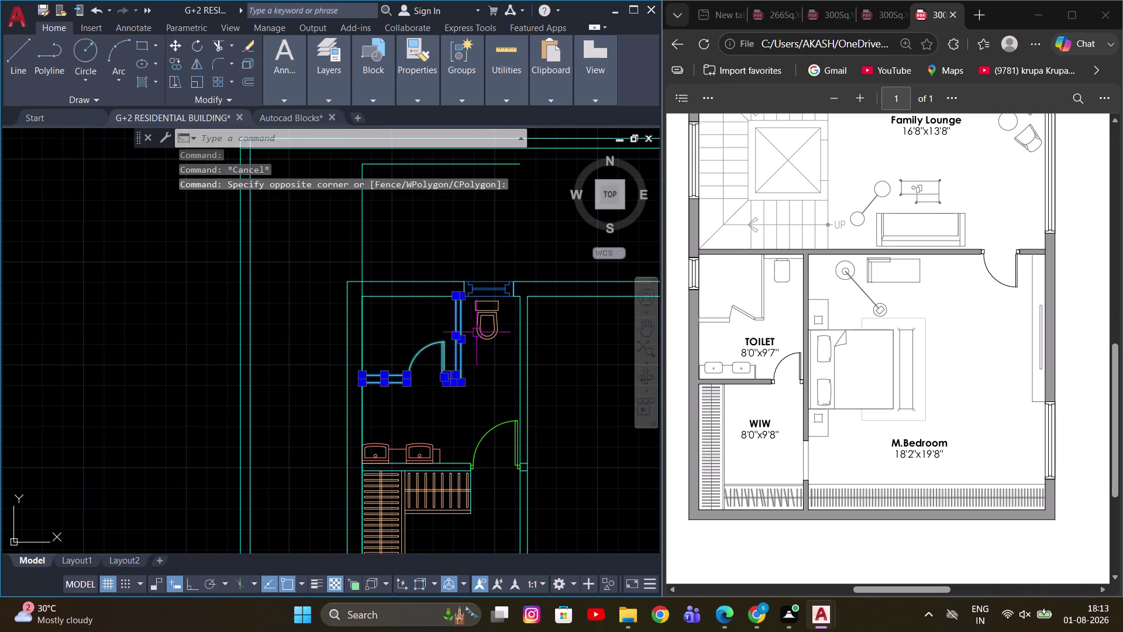
Add the toilet opening lines and vanity counter to the selection.
scroll(up, 3)
drag(526, 395, 520, 372)
click(444, 272)
scroll(down, 3)
middle_drag(445, 395, 480, 361)
scroll(up, 3)
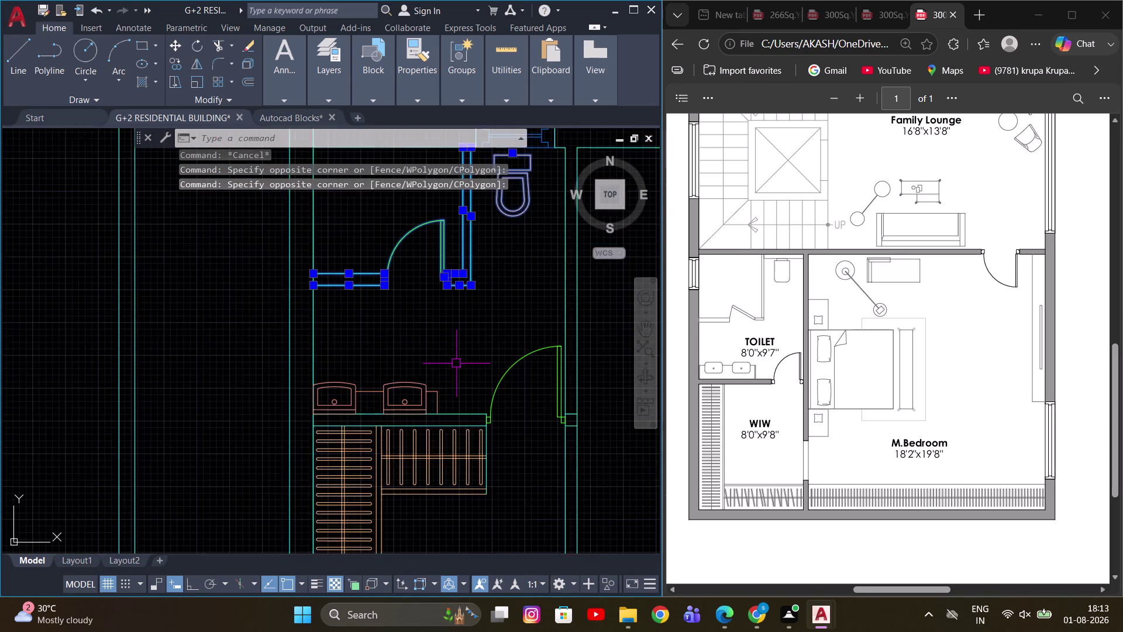
scroll(up, 3)
scroll(down, 3)
drag(451, 358, 411, 374)
click(330, 391)
scroll(down, 3)
scroll(up, 3)
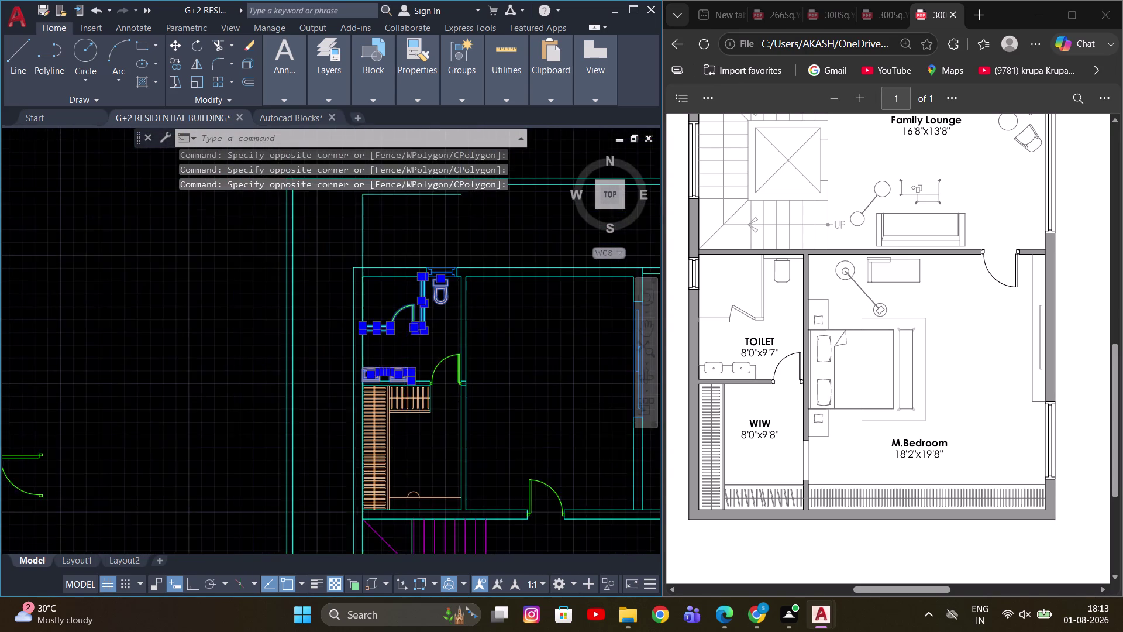
middle_drag(403, 321, 406, 379)
scroll(up, 3)
Copy the selected toilet fittings onto the other floor plan with CO.
text(CO)
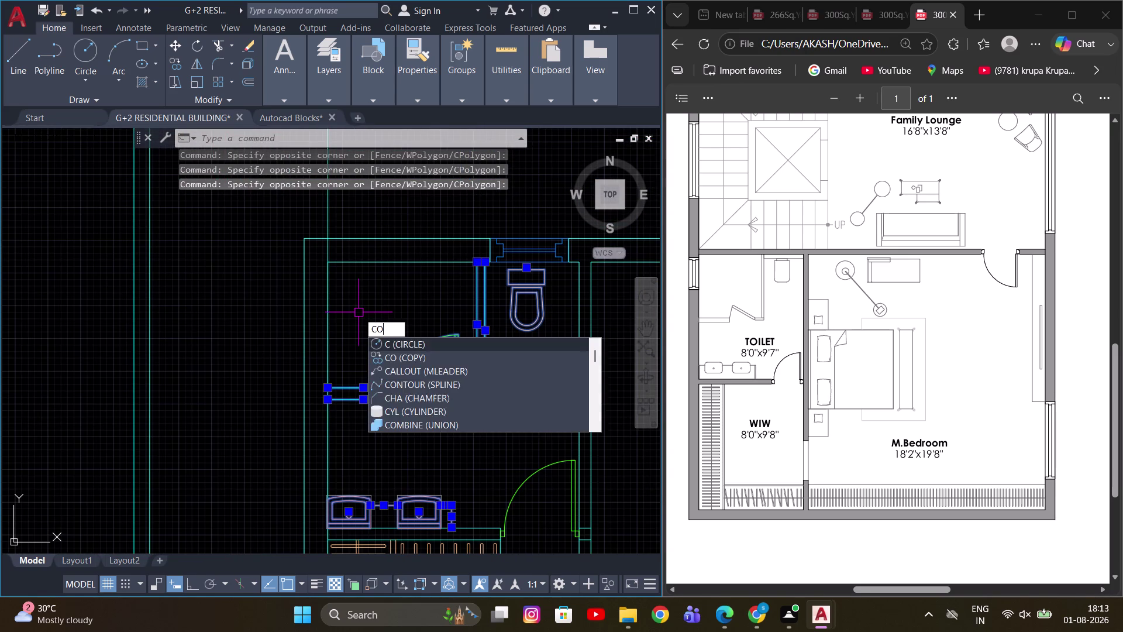
key(space)
click(330, 265)
scroll(down, 3)
middle_drag(344, 460, 365, 329)
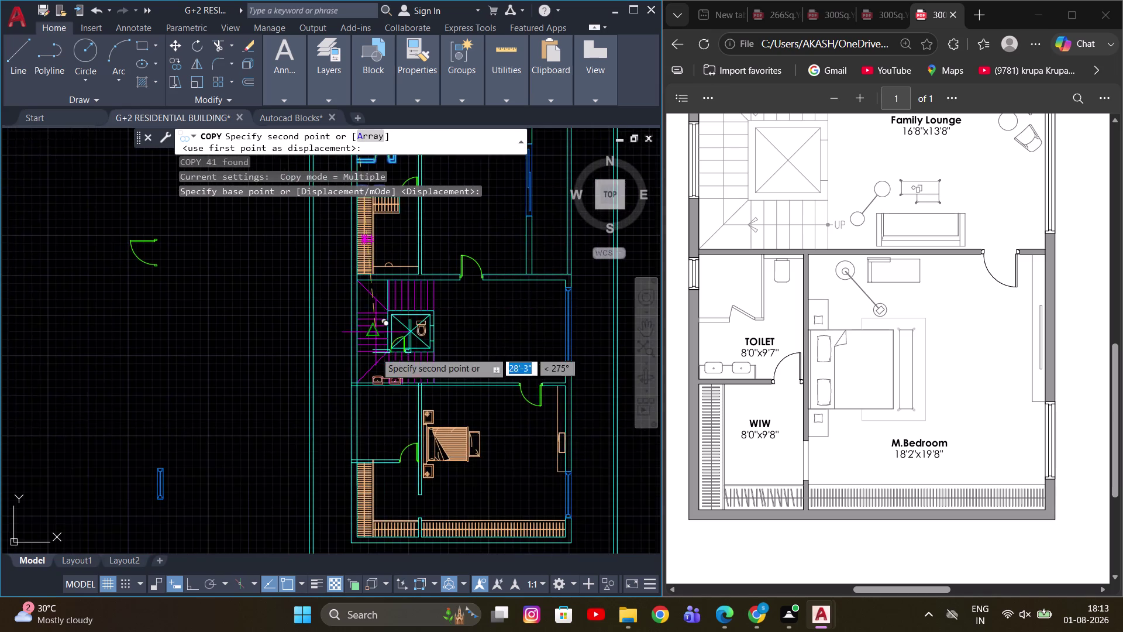
scroll(up, 3)
click(342, 365)
key(Escape)
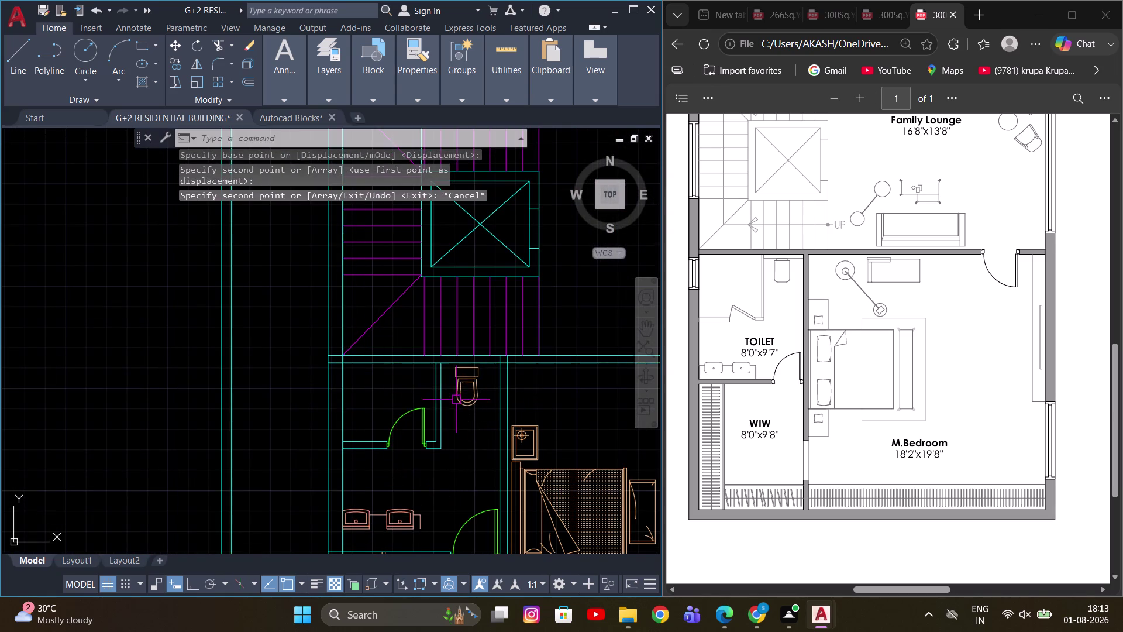
Erase the two stray lines above the upper-floor toilet.
middle_drag(460, 411, 411, 311)
scroll(down, 3)
middle_drag(357, 331, 357, 452)
scroll(down, 3)
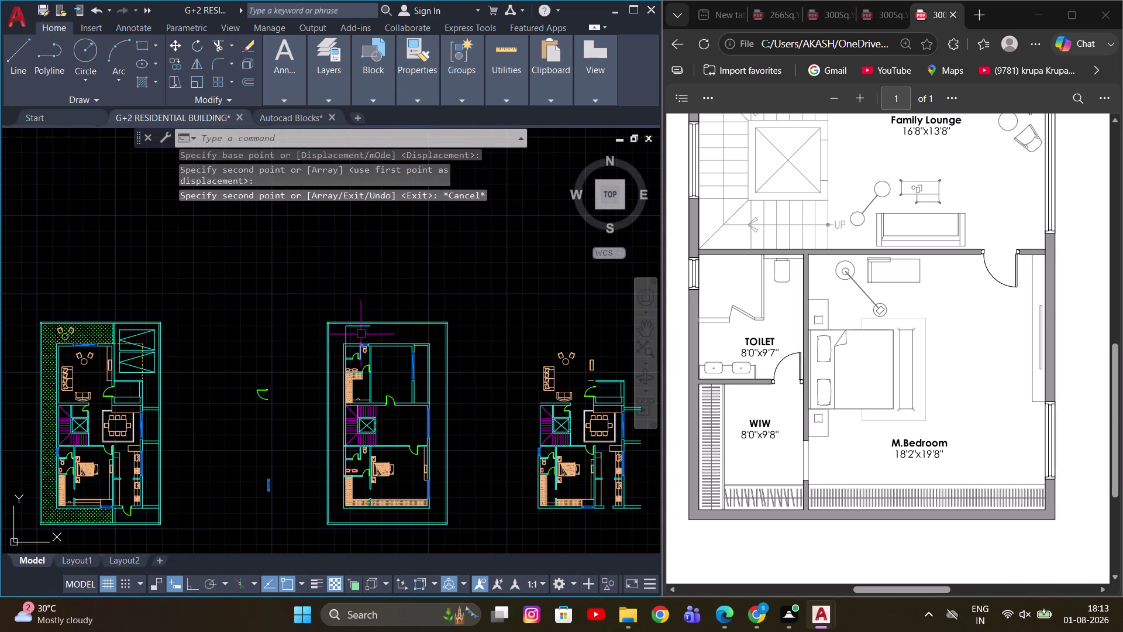
scroll(up, 3)
drag(358, 328, 346, 328)
click(332, 328)
scroll(up, 3)
click(338, 268)
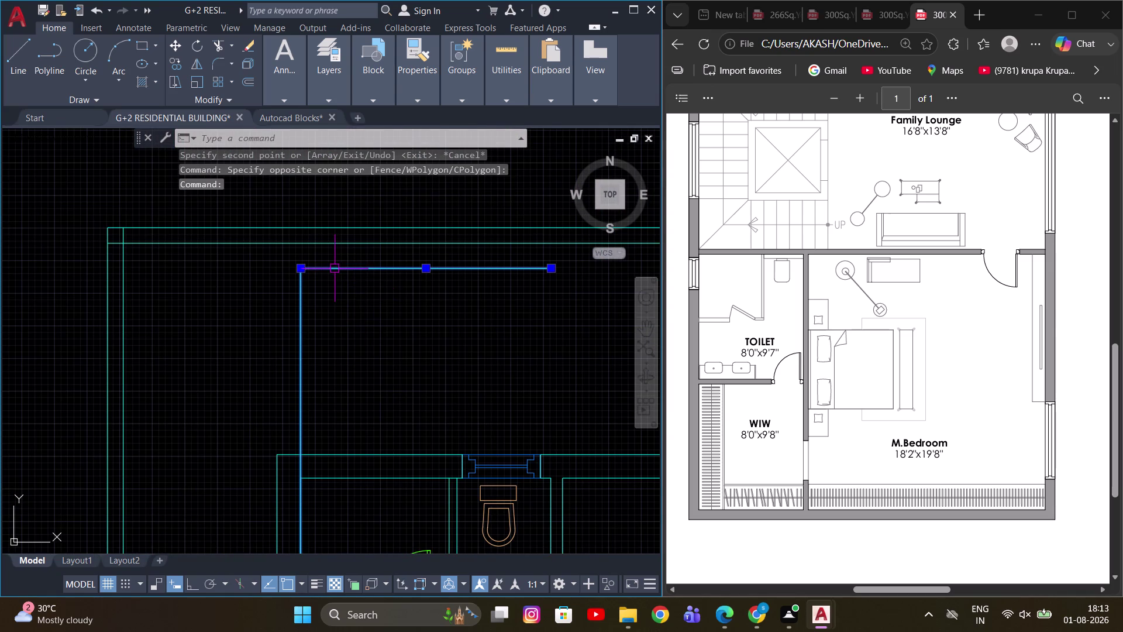
key(e)
scroll(down, 3)
key(space)
Zoom and pan to centre the view on the upper-floor lounge doorway.
middle_drag(387, 409, 423, 352)
scroll(up, 3)
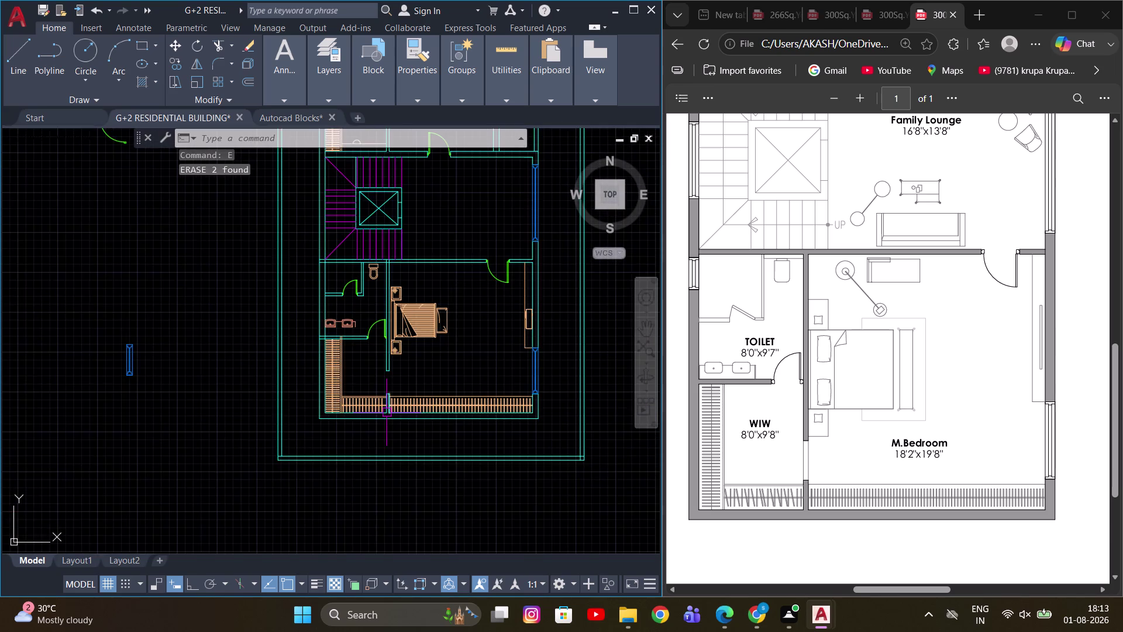
scroll(down, 3)
middle_drag(399, 352, 395, 382)
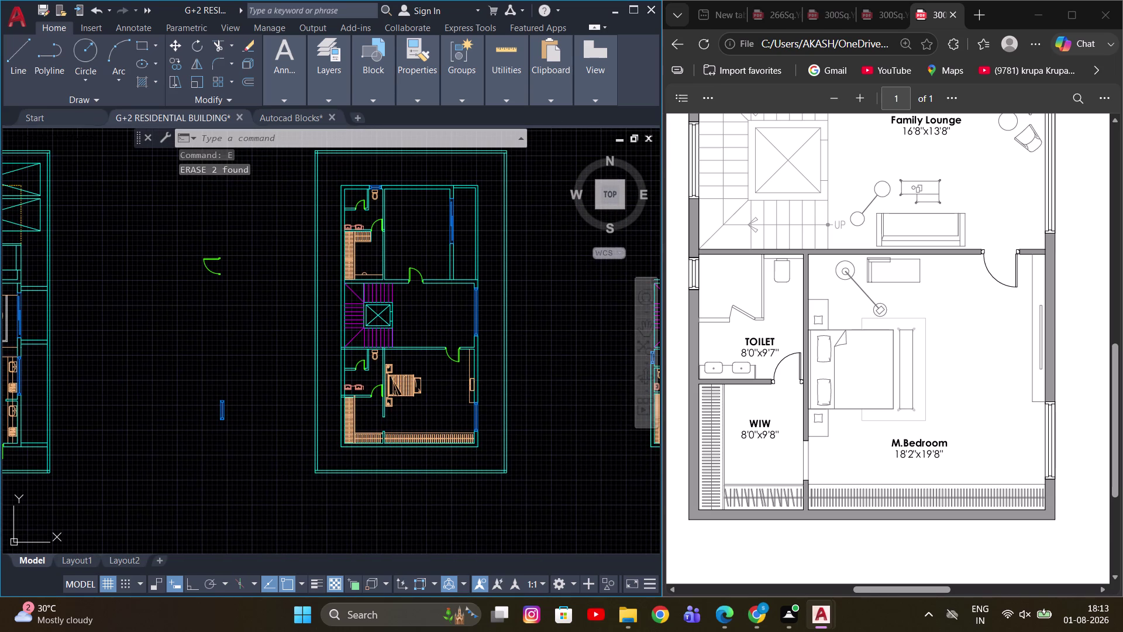
scroll(up, 3)
middle_drag(392, 424, 420, 493)
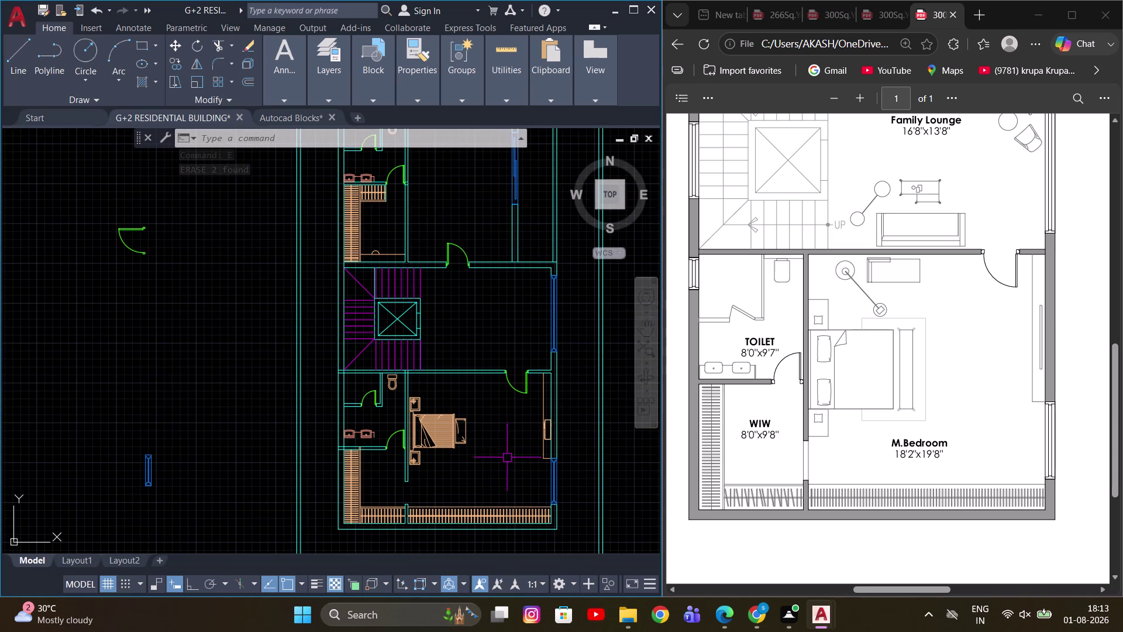
middle_drag(497, 397, 497, 445)
scroll(up, 3)
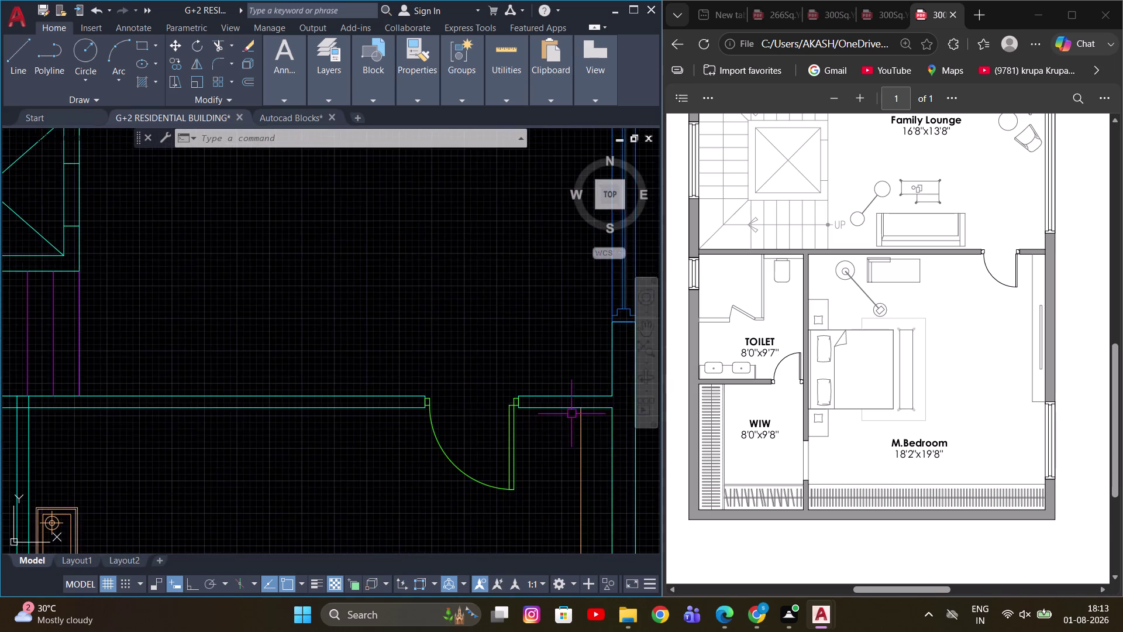
scroll(up, 3)
scroll(down, 3)
Window-select the two armchairs and round table in the ground-floor lounge.
scroll(up, 3)
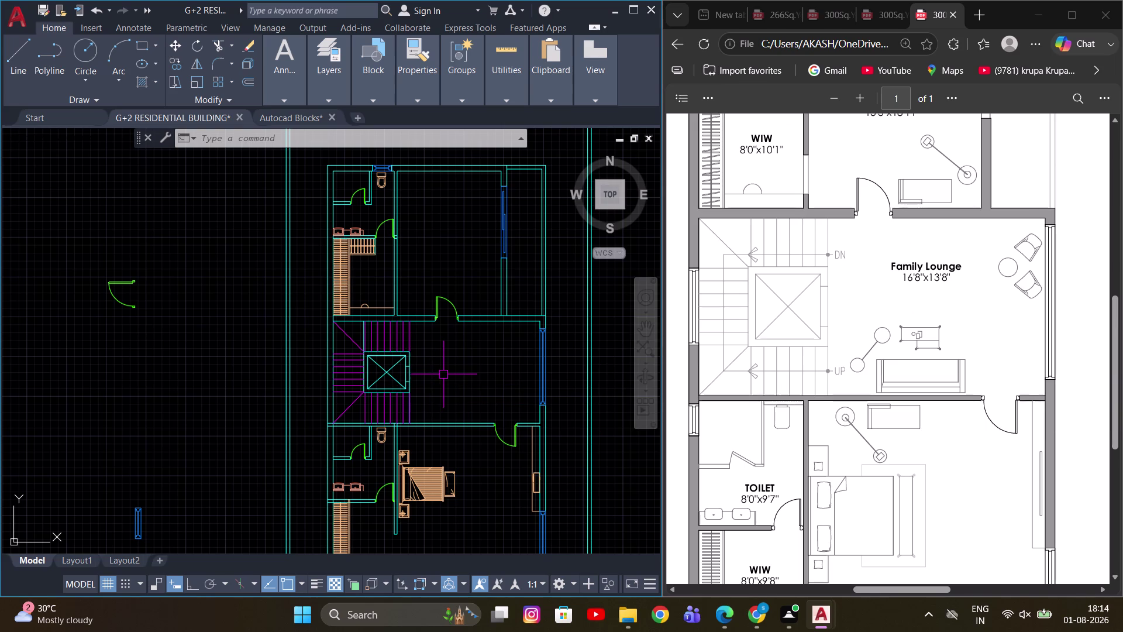
scroll(down, 3)
scroll(up, 3)
middle_drag(150, 314, 230, 316)
scroll(up, 3)
drag(224, 342, 207, 334)
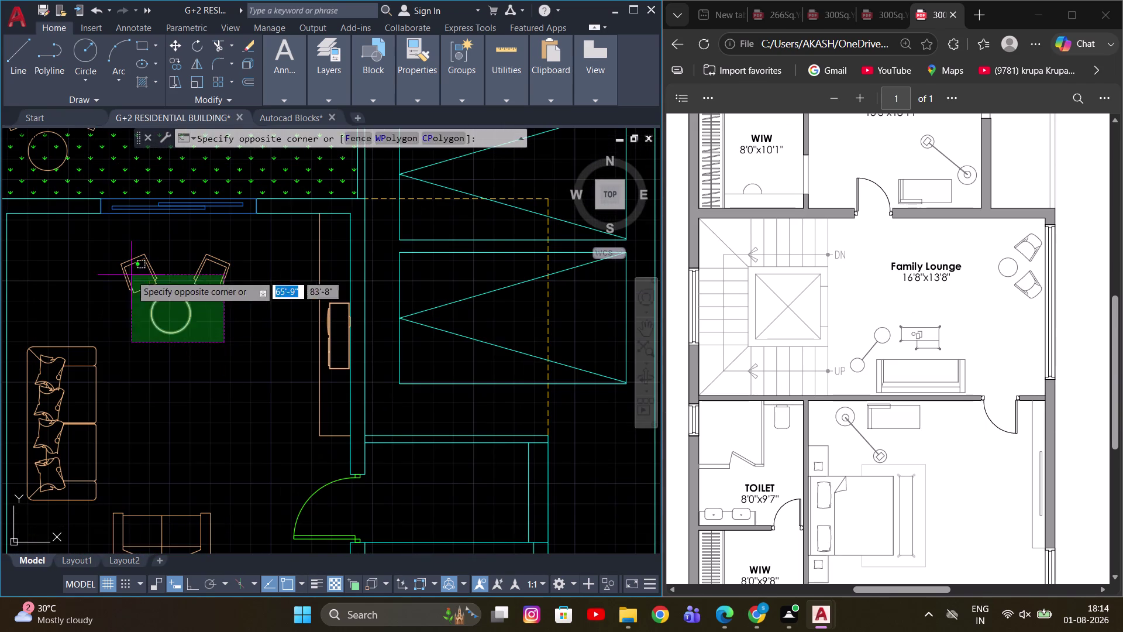
click(129, 274)
Copy the chairs and table using the table centre as base point.
key(c)
key(o)
key(space)
scroll(up, 3)
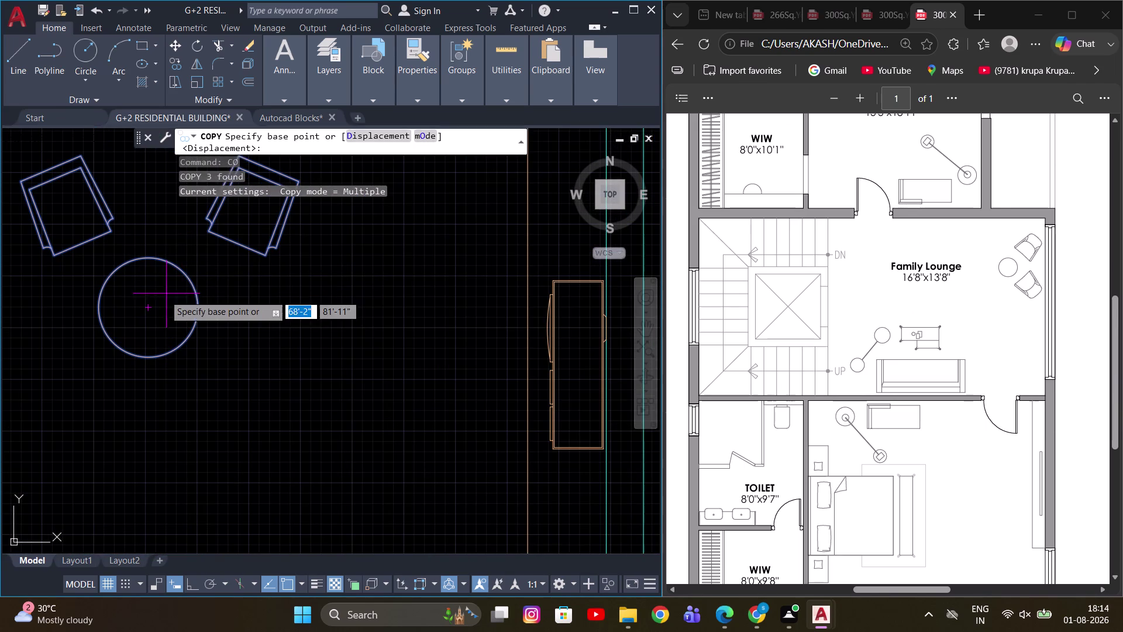
click(150, 303)
scroll(down, 3)
scroll(up, 3)
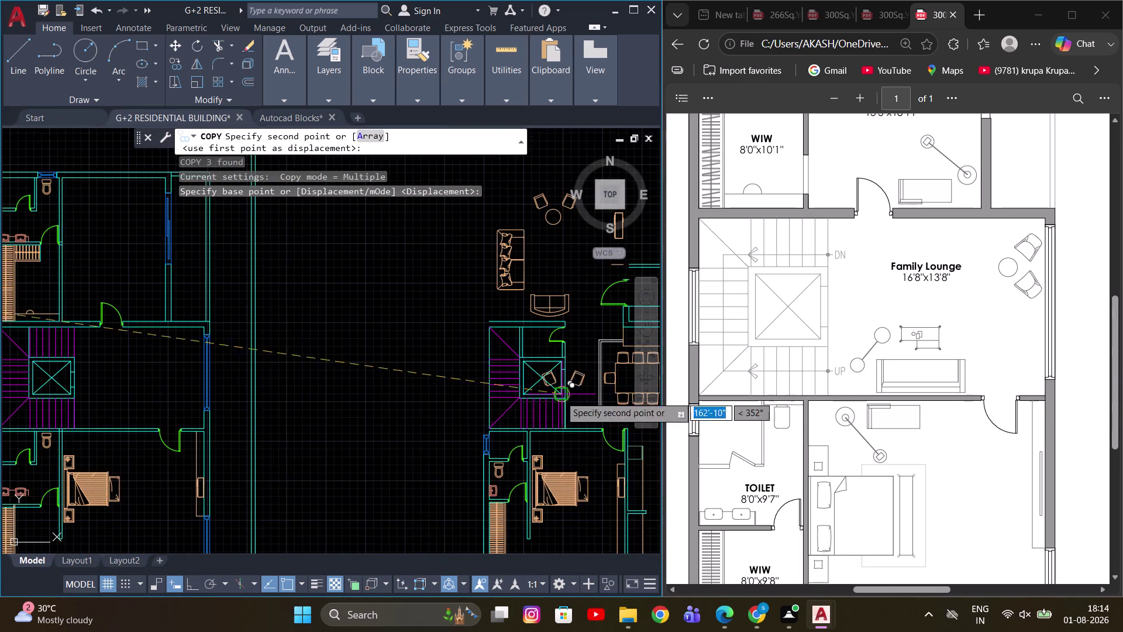
Place the copied chairs and table in the upper-floor lounge.
middle_drag(535, 396, 113, 352)
scroll(up, 3)
scroll(down, 3)
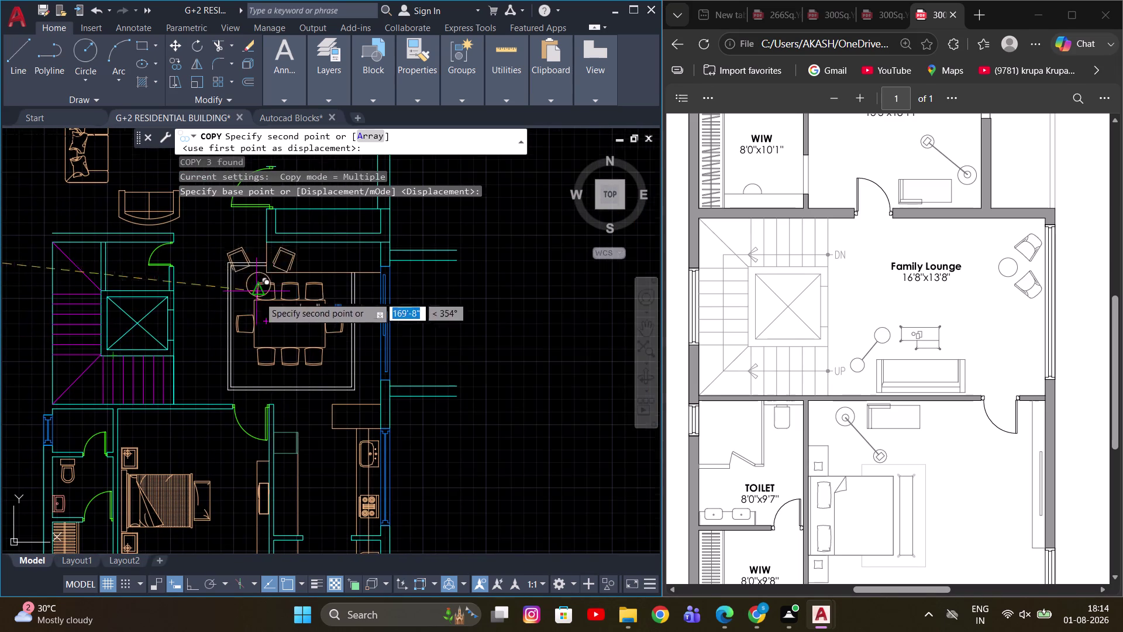
scroll(down, 3)
scroll(up, 3)
scroll(down, 3)
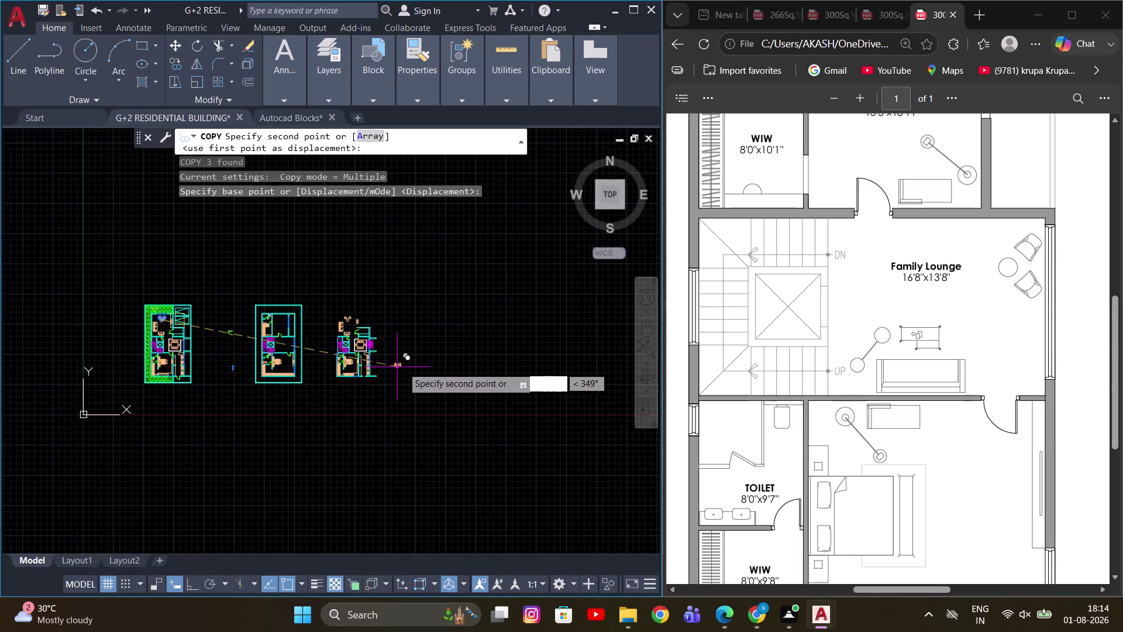
scroll(up, 3)
middle_drag(445, 288, 417, 416)
scroll(down, 3)
scroll(up, 3)
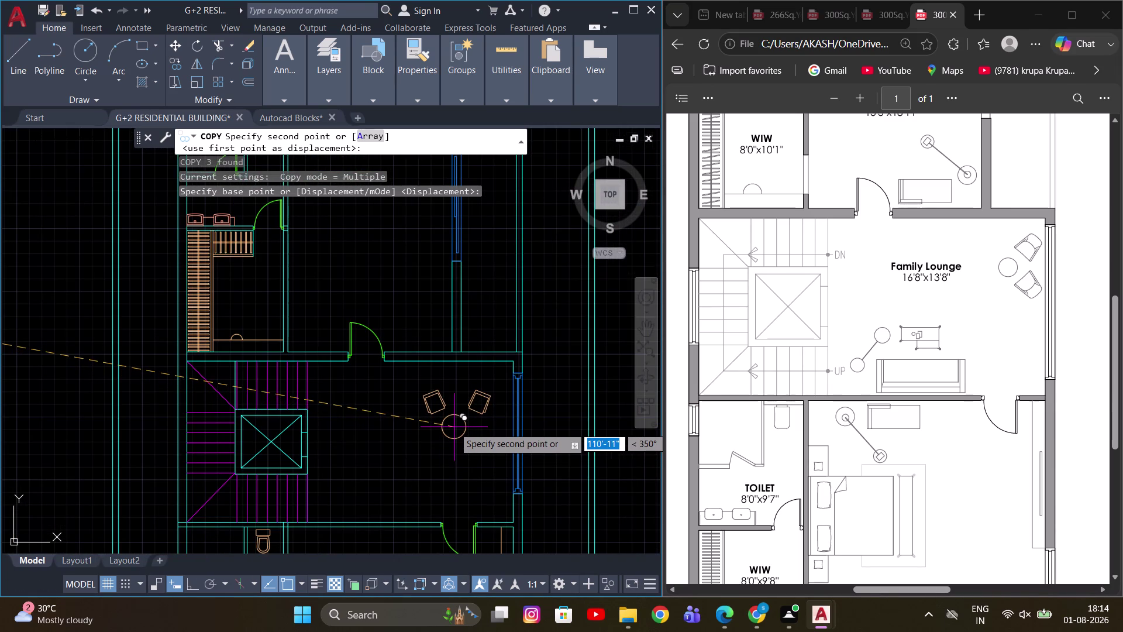
click(455, 427)
key(Escape)
Rotate the copied armchairs and table 90 degrees in place.
scroll(up, 3)
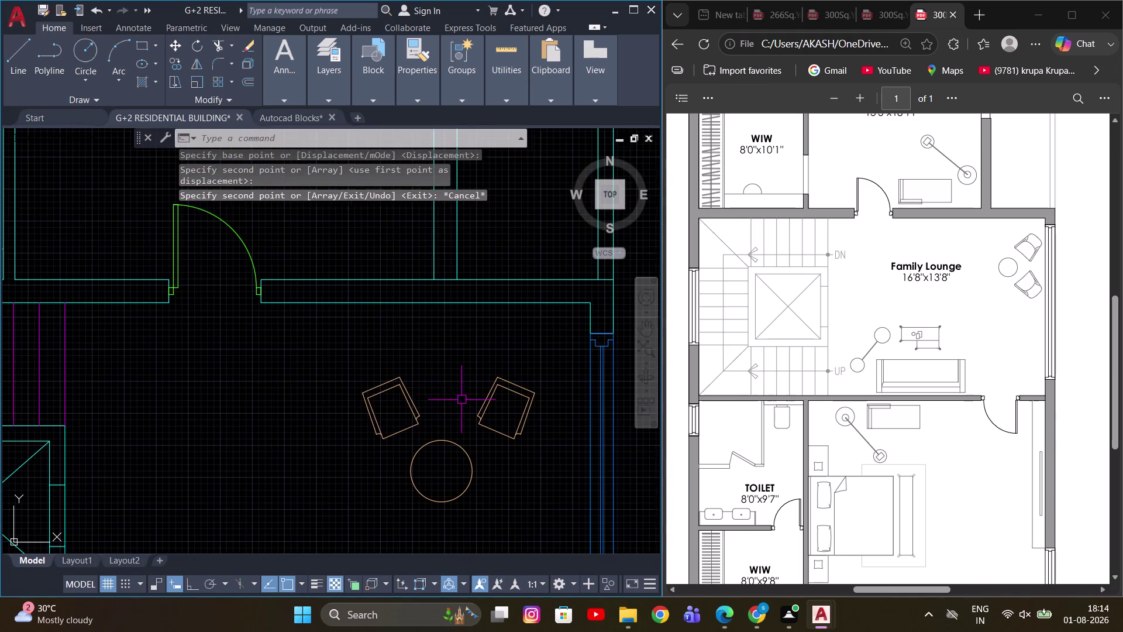
click(325, 364)
scroll(down, 3)
click(536, 533)
key(r)
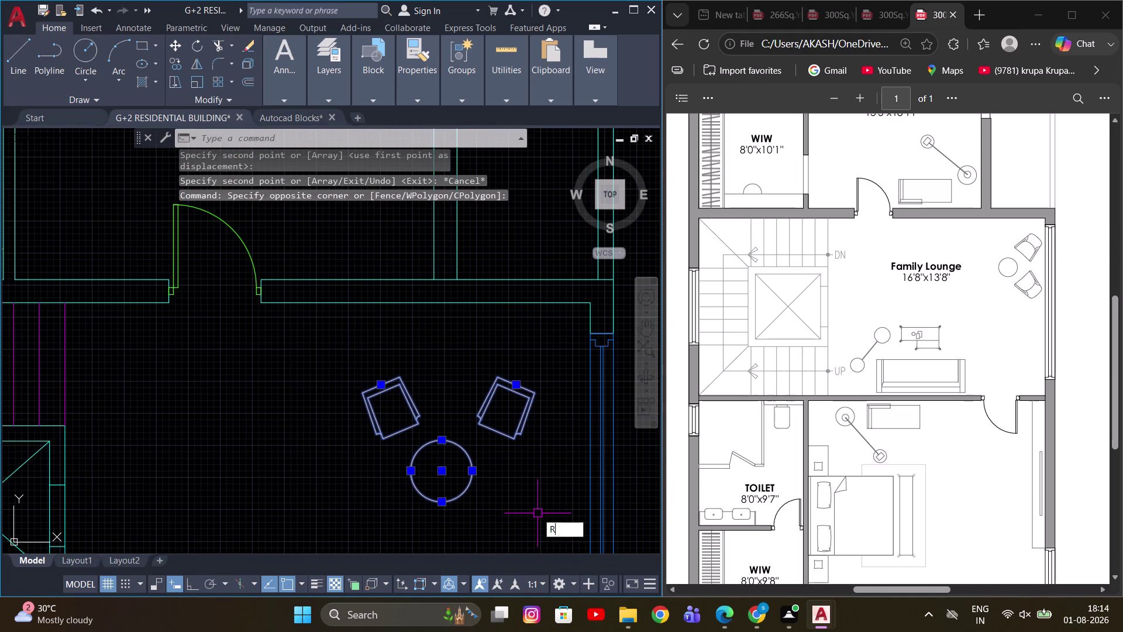
key(o)
key(space)
click(438, 468)
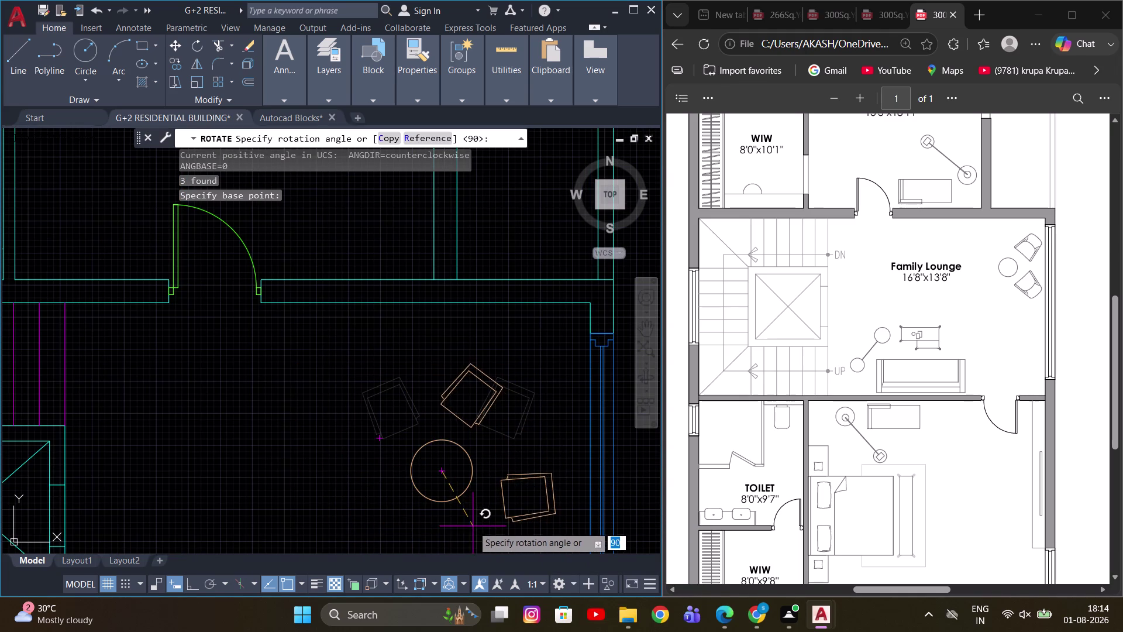
middle_drag(480, 525, 471, 474)
click(470, 482)
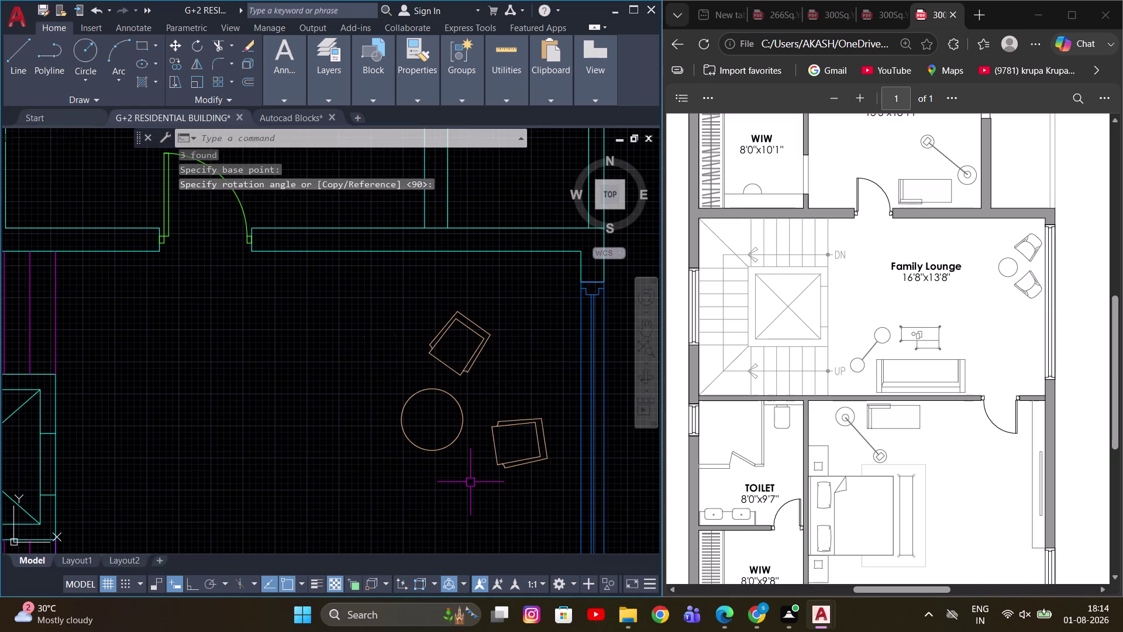
Pan across the three floor plans to centre on the ground-floor lounge.
scroll(down, 3)
middle_drag(466, 427, 526, 423)
scroll(down, 3)
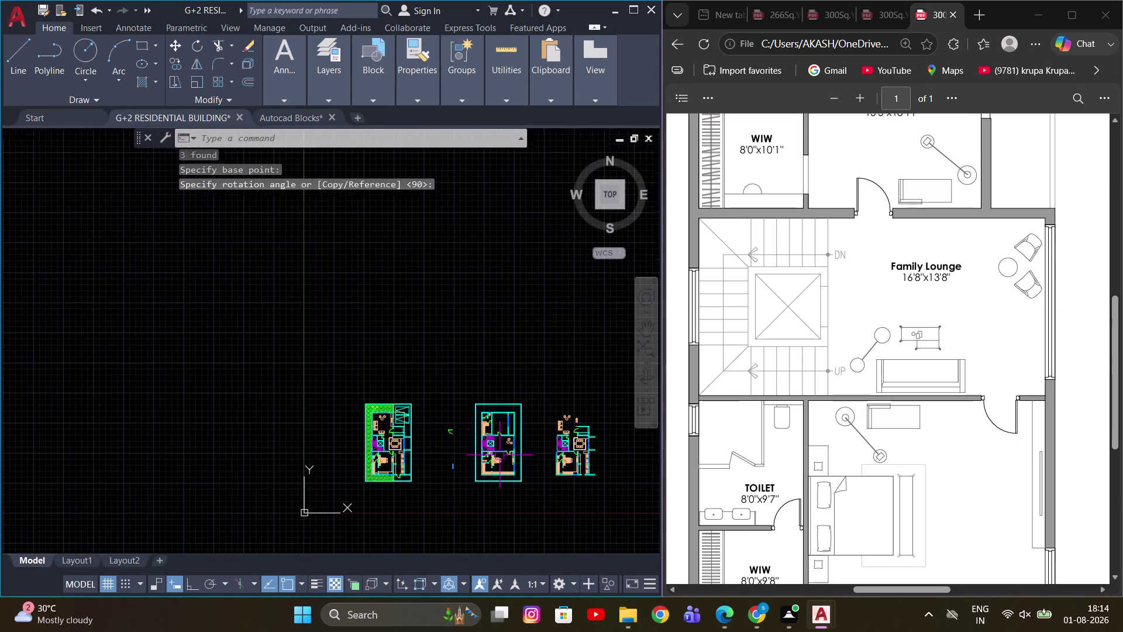
scroll(up, 3)
scroll(up, 3)
middle_drag(366, 426, 351, 407)
scroll(down, 3)
scroll(up, 3)
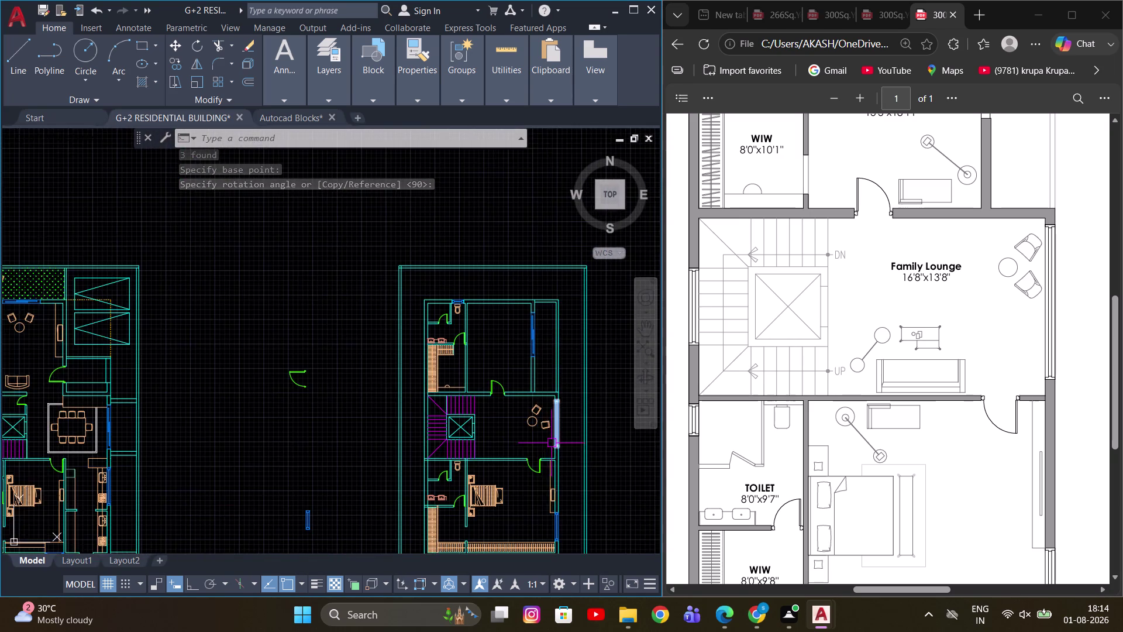
middle_drag(531, 440, 479, 427)
scroll(up, 3)
scroll(down, 3)
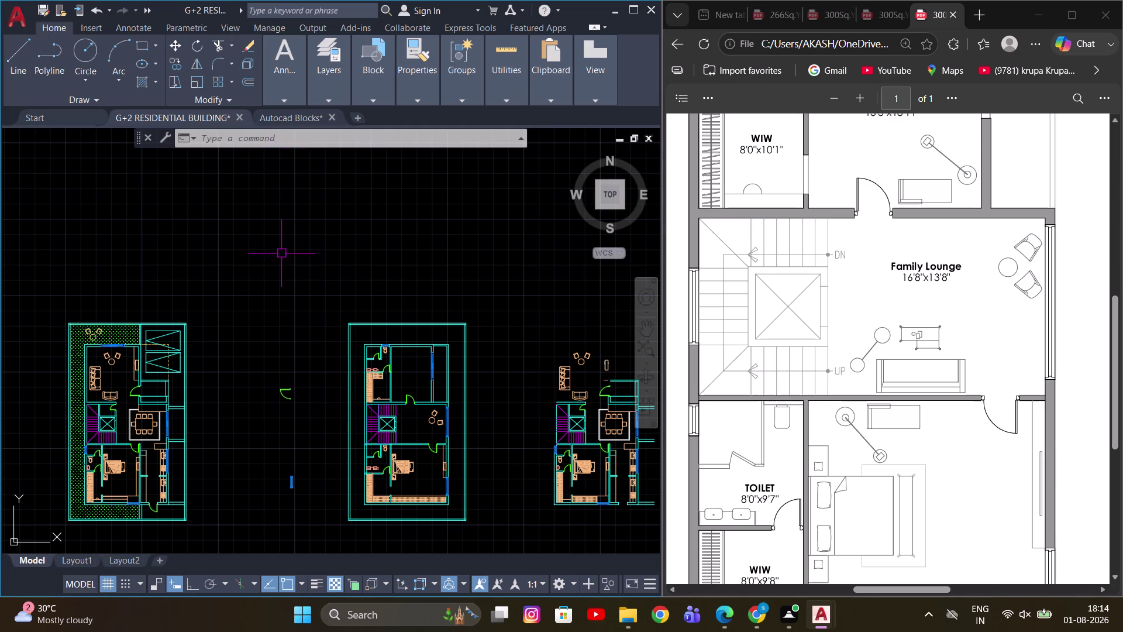
scroll(up, 3)
middle_drag(99, 403, 158, 397)
scroll(up, 3)
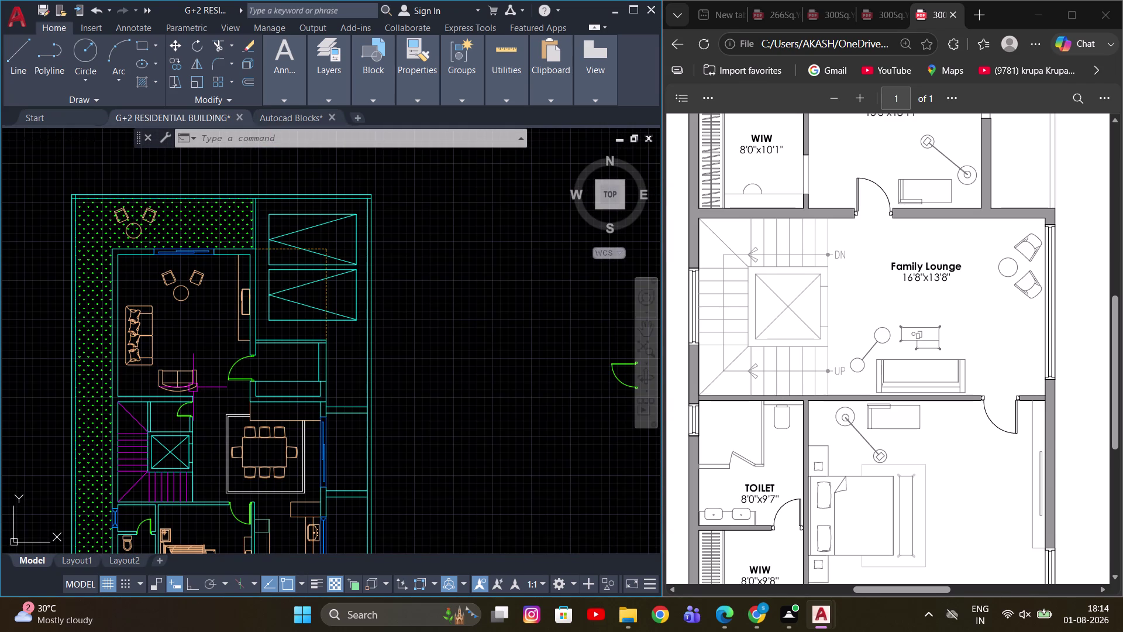
Insert 'Sofa - Roundback' from DesignCenter's Home - Space Planner blocks into the drawing.
key(ctrl+3)
key(ctrl+2)
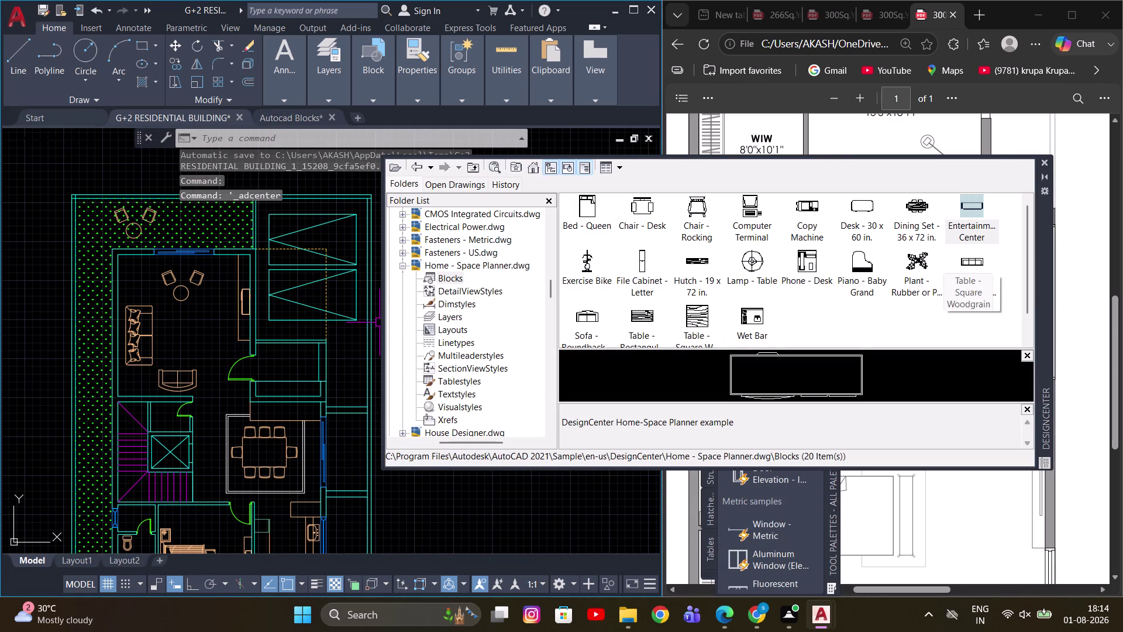
drag(965, 262, 455, 492)
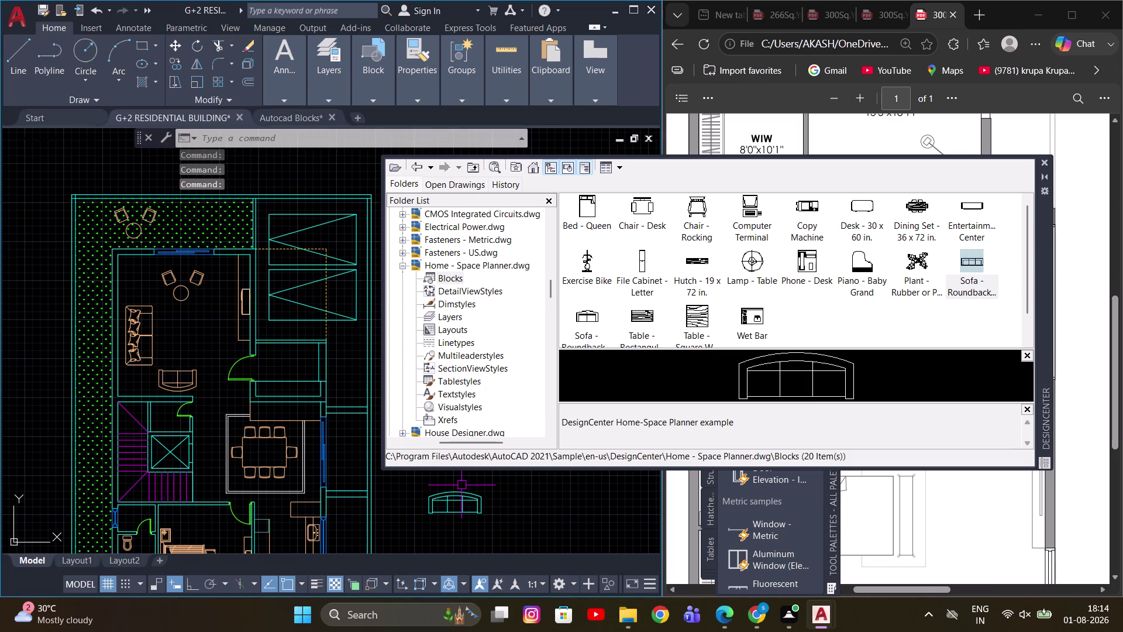
click(1039, 167)
Rotate the round-back sofa by a right angle with ortho on.
scroll(up, 3)
scroll(down, 3)
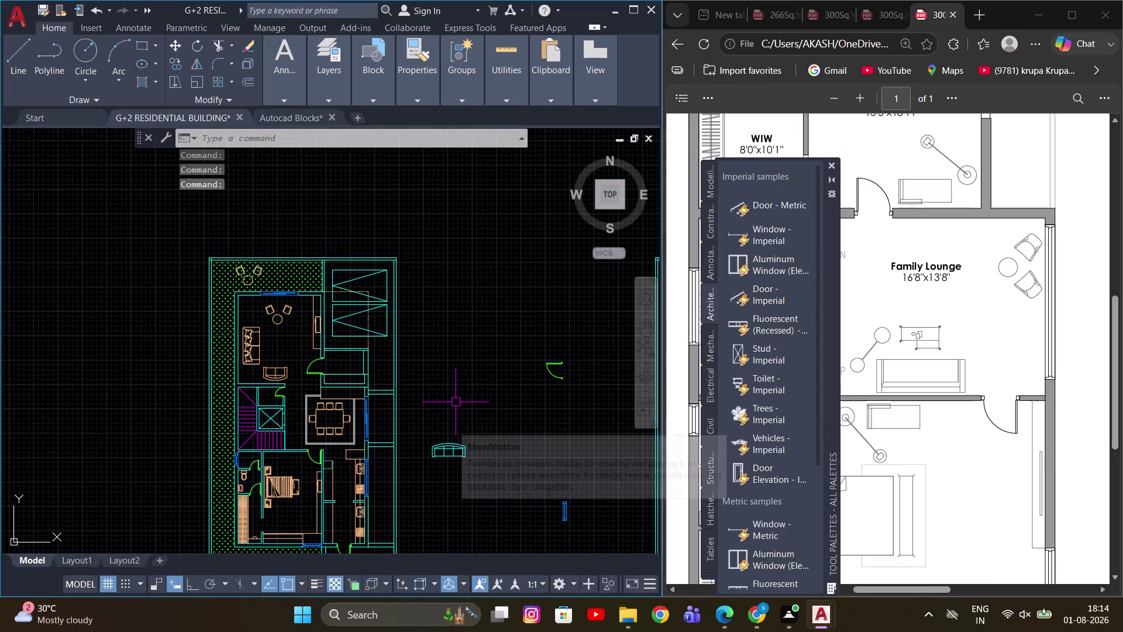
scroll(down, 3)
scroll(up, 3)
drag(452, 420, 447, 430)
click(426, 448)
middle_drag(496, 436, 383, 463)
key(r)
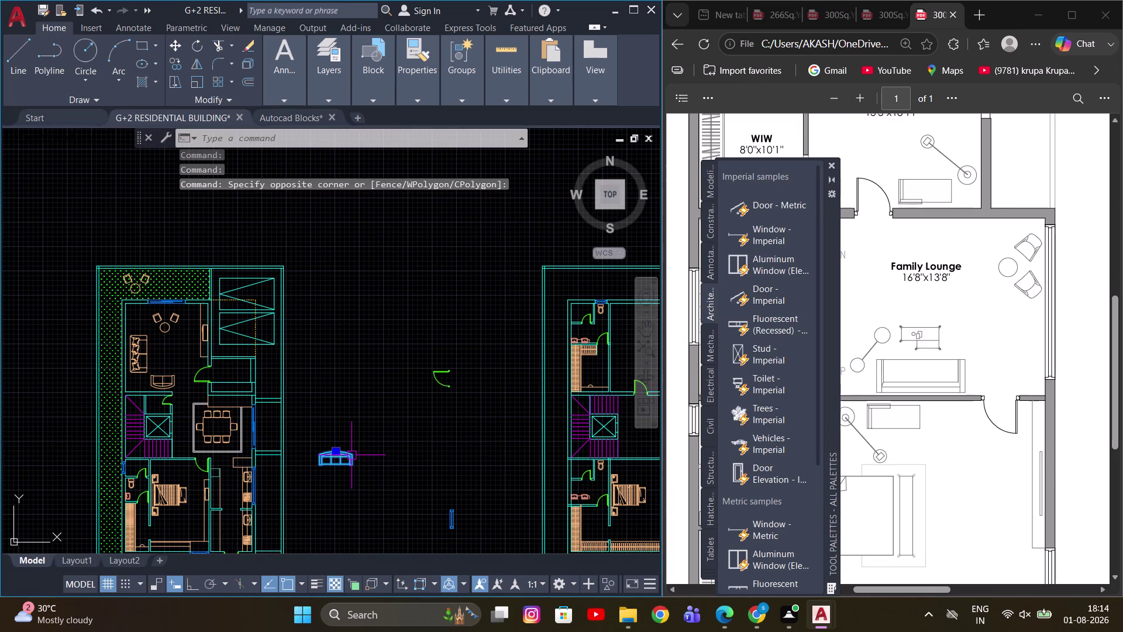
key(o)
key(space)
drag(369, 395, 369, 403)
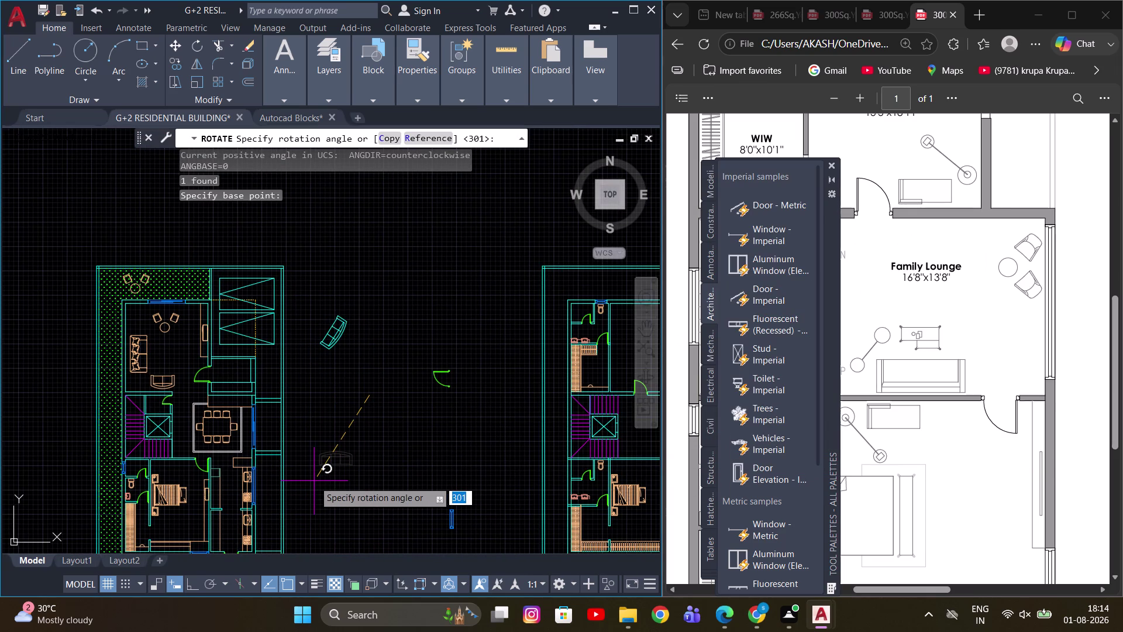
key(F8)
click(336, 387)
click(396, 335)
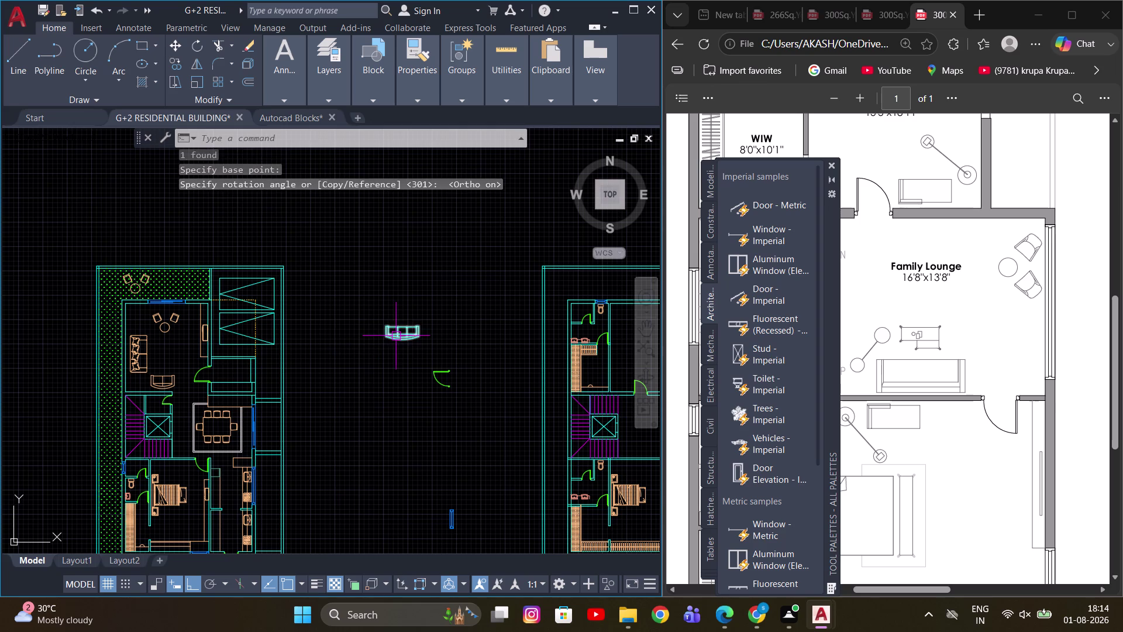
Move the sofa against the lounge's lower wall, below the chairs.
click(403, 340)
scroll(down, 3)
scroll(up, 3)
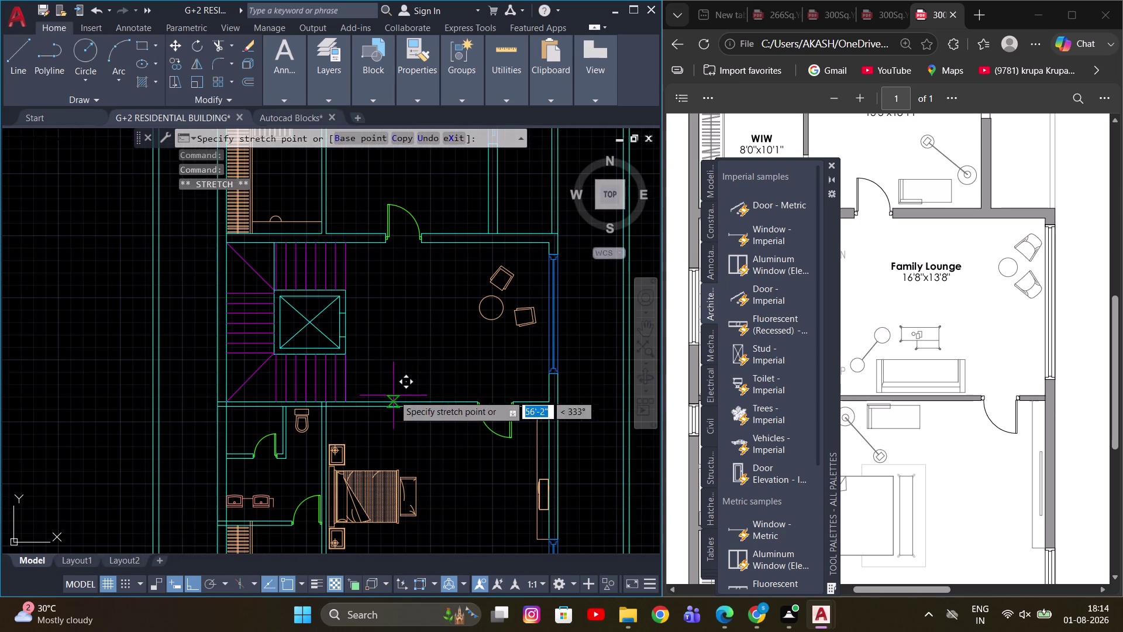
key(F8)
scroll(up, 3)
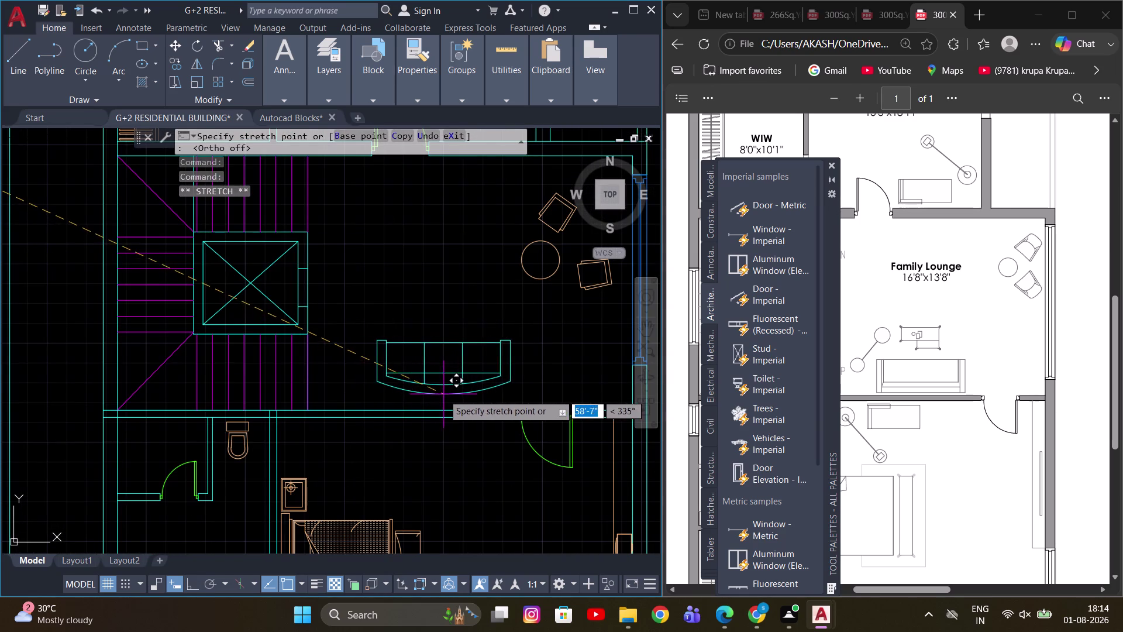
scroll(up, 3)
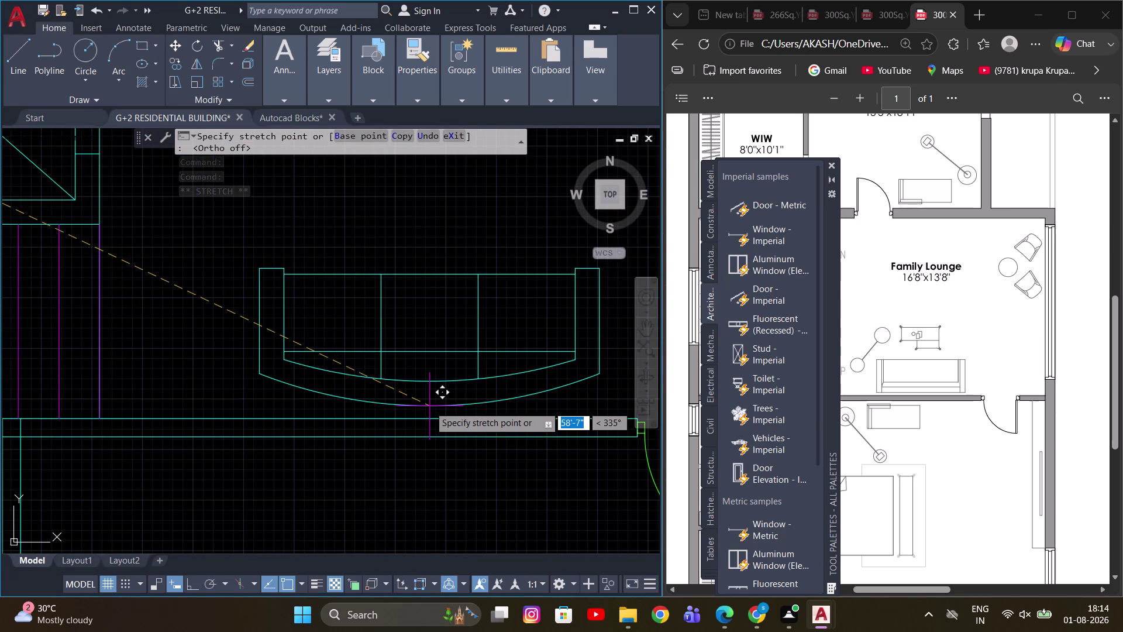
click(429, 405)
scroll(down, 3)
key(Escape)
Pan and zoom to check the sofa in the furnished upper-floor lounge.
scroll(up, 3)
middle_drag(465, 385, 405, 455)
scroll(down, 3)
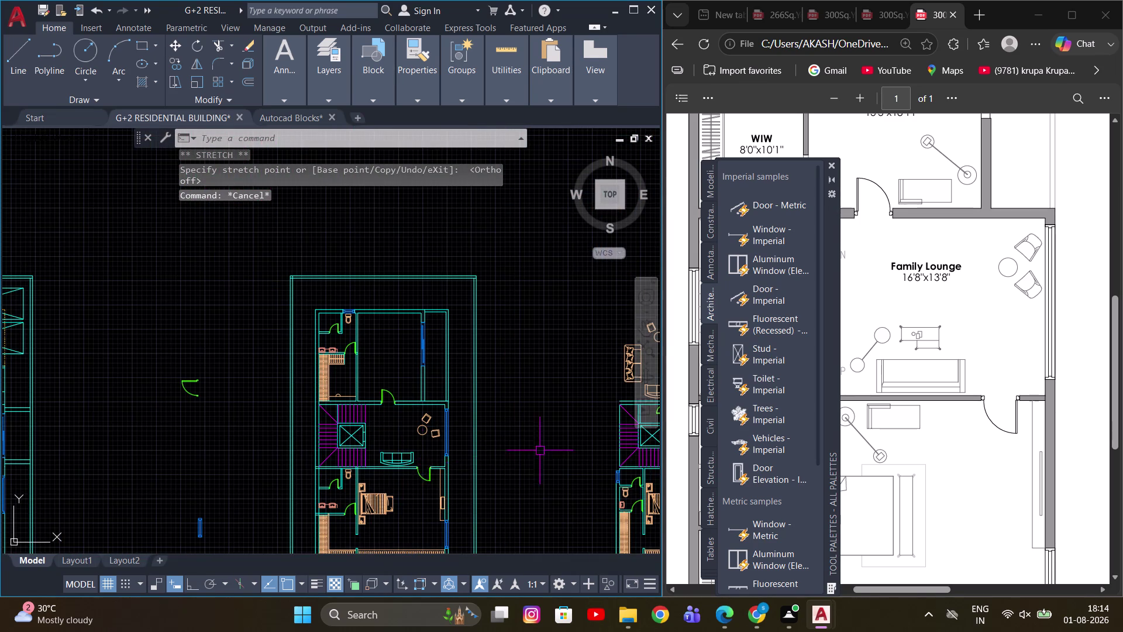
middle_drag(529, 427, 466, 447)
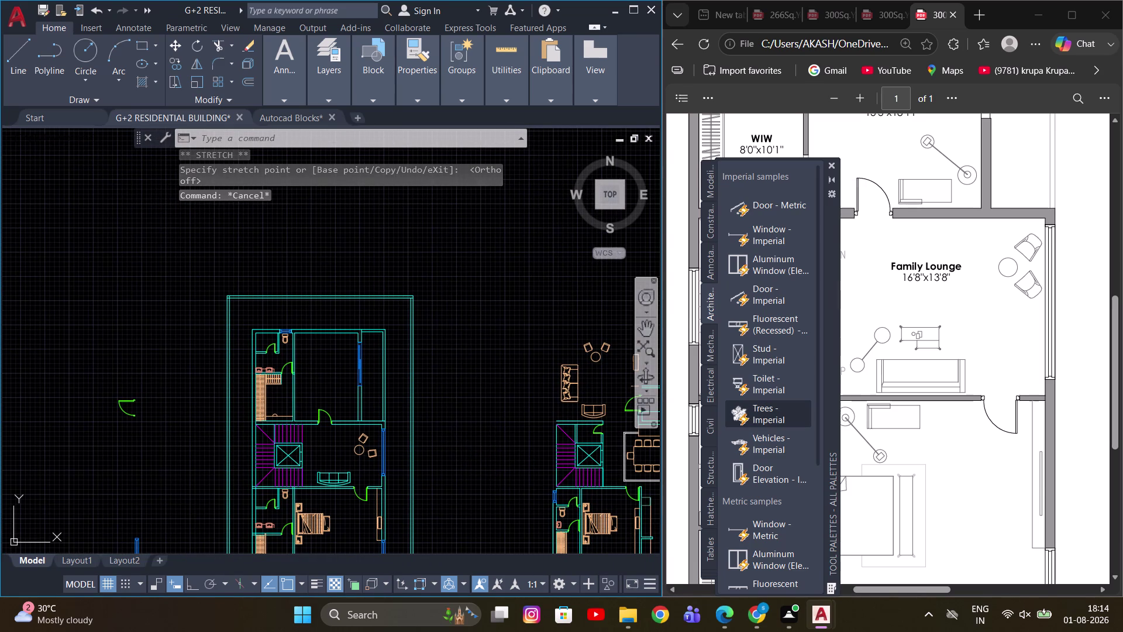
click(831, 163)
key(Escape)
scroll(up, 3)
middle_drag(318, 488, 367, 441)
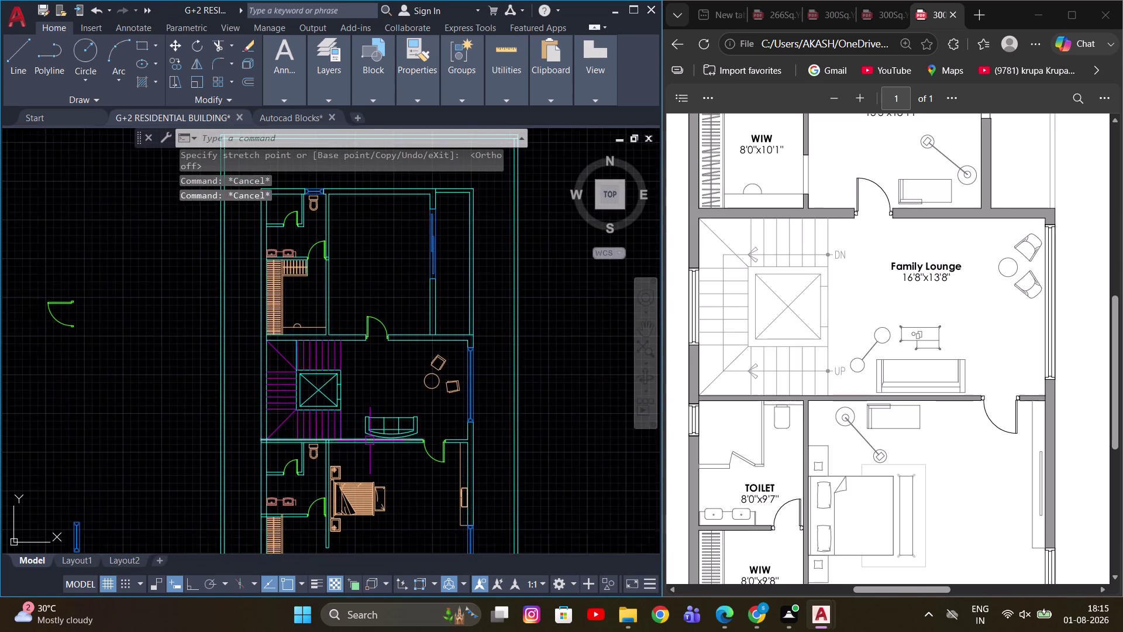
scroll(up, 3)
Switch to the Autocad Blocks drawing and pan to its sofa blocks.
click(283, 120)
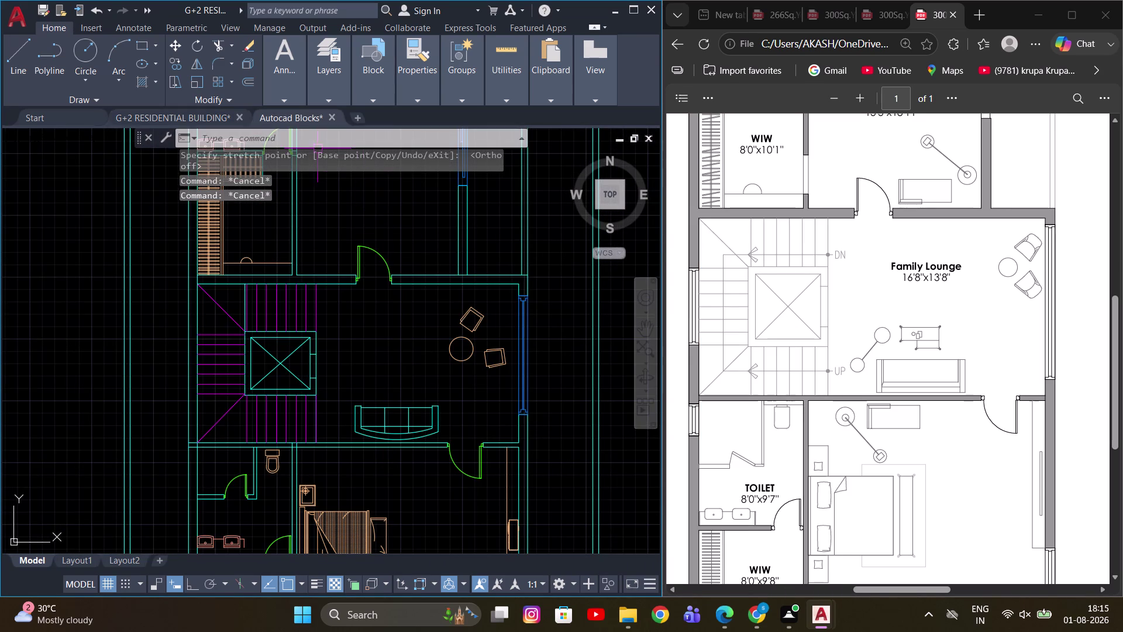
scroll(up, 3)
scroll(up, 3)
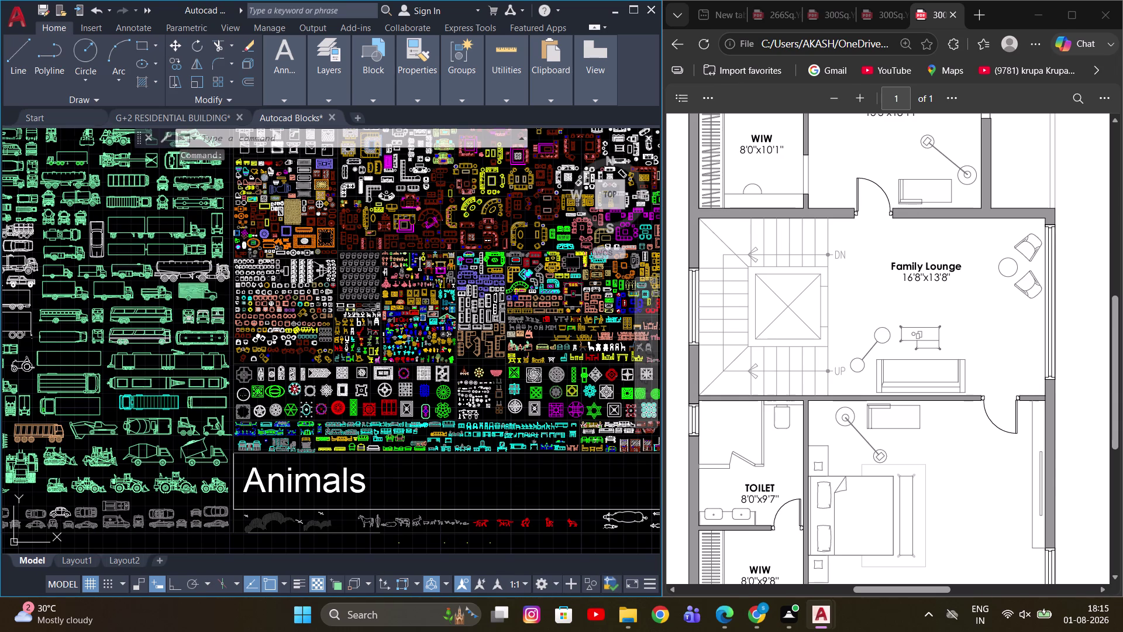
middle_drag(258, 314, 243, 432)
scroll(up, 3)
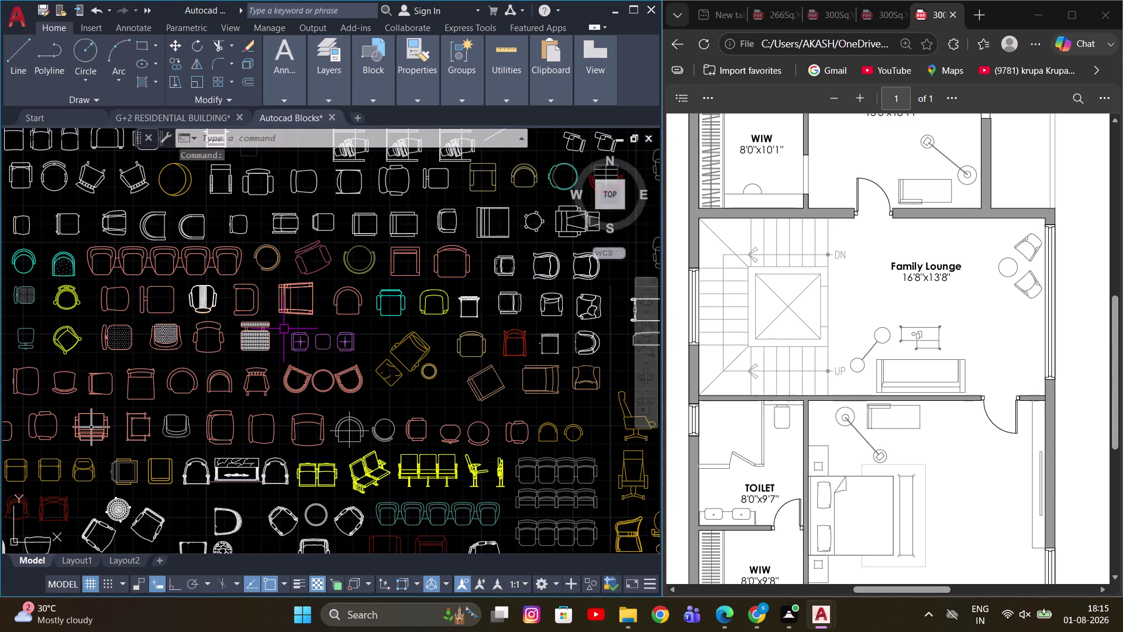
middle_drag(284, 339, 377, 482)
scroll(down, 3)
middle_drag(387, 287, 410, 489)
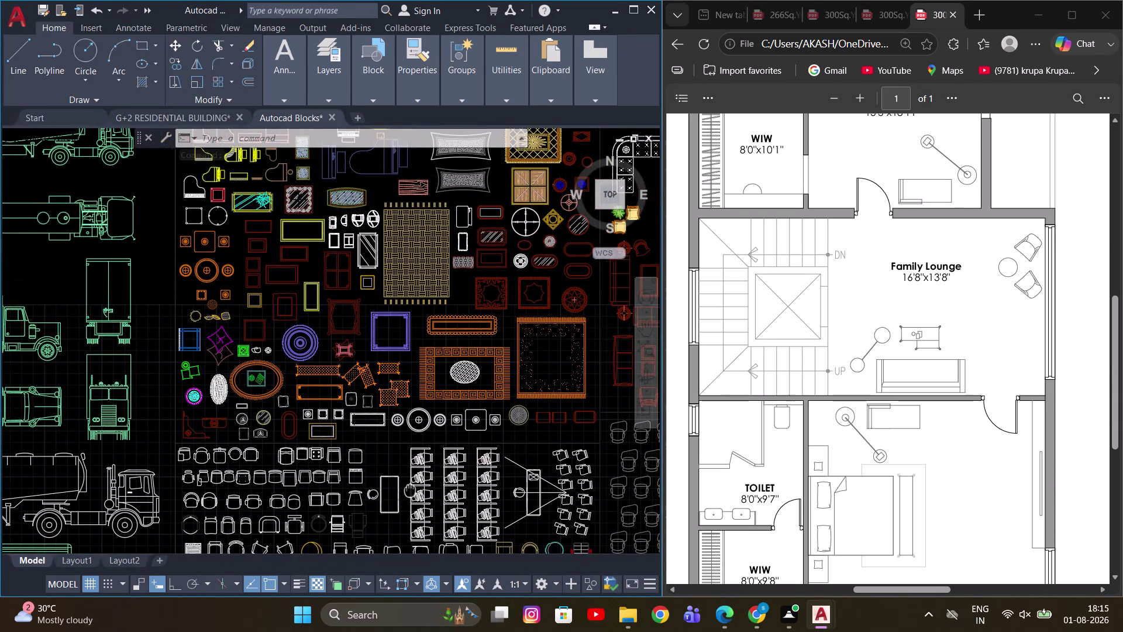
middle_drag(410, 489, 273, 494)
scroll(down, 3)
middle_drag(451, 446, 331, 318)
scroll(up, 3)
middle_drag(479, 455, 469, 339)
scroll(up, 3)
scroll(down, 3)
scroll(up, 3)
middle_drag(391, 451, 491, 343)
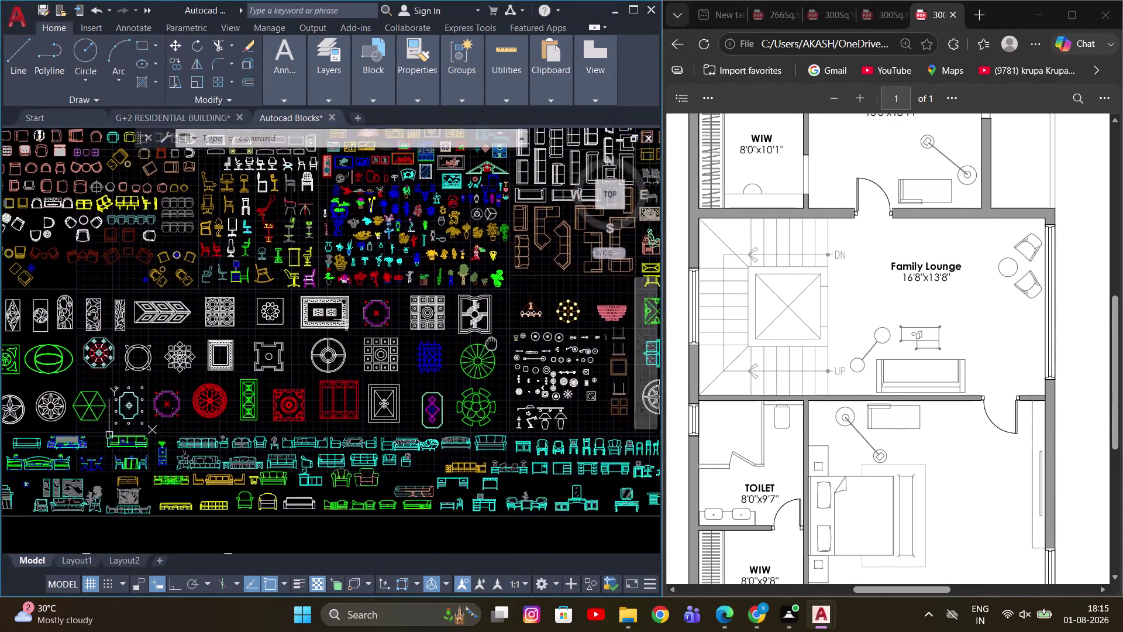
middle_drag(491, 344, 494, 343)
scroll(down, 3)
scroll(up, 3)
middle_drag(370, 405, 327, 518)
middle_drag(503, 299, 345, 474)
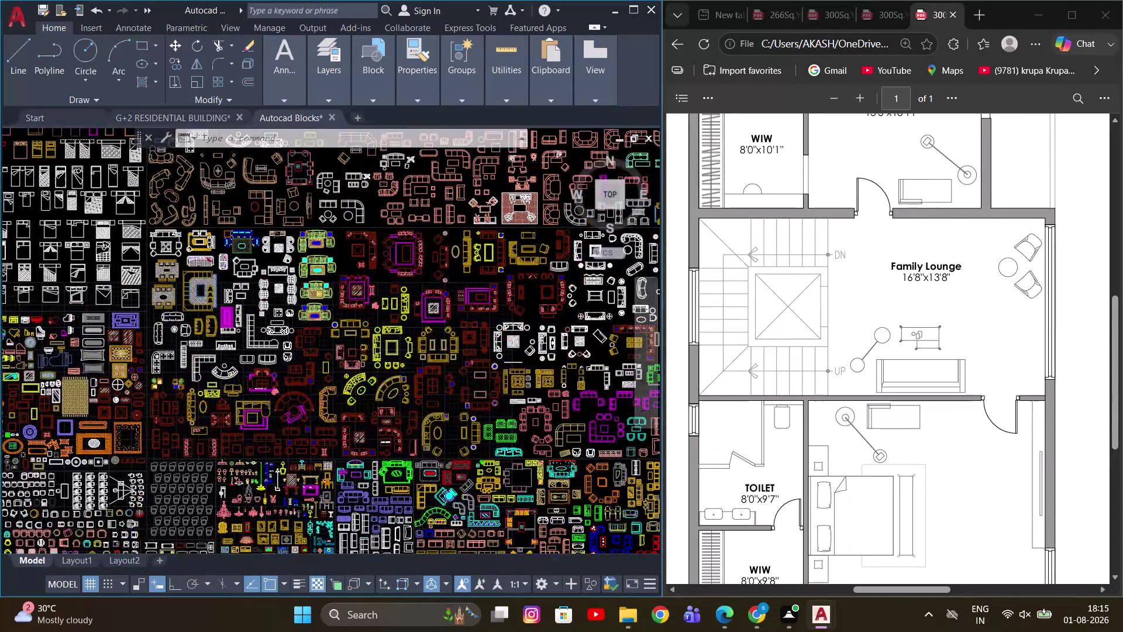
middle_drag(344, 474, 324, 360)
scroll(up, 3)
middle_drag(400, 442, 327, 388)
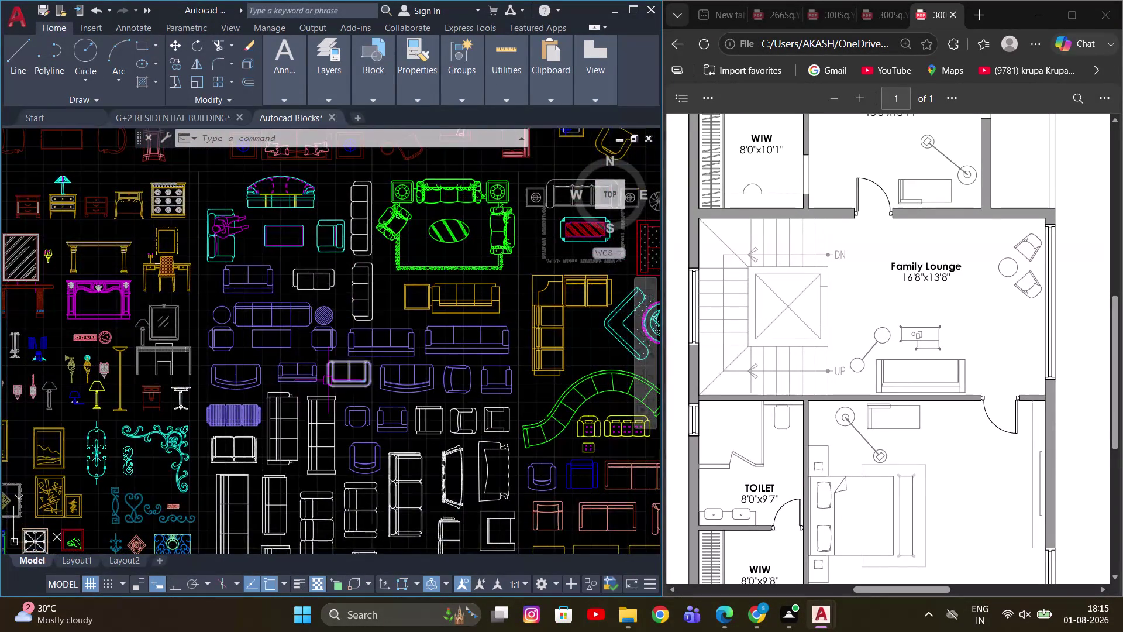
scroll(up, 3)
Copy the small two-seater sofa block to the clipboard.
click(295, 375)
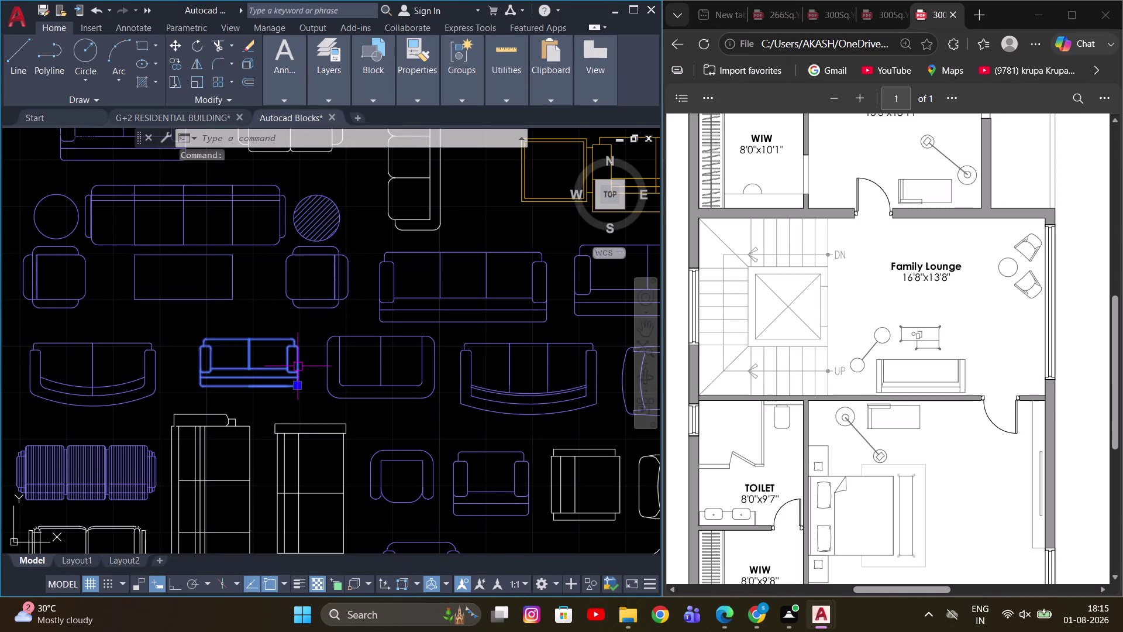
scroll(down, 3)
scroll(up, 3)
key(Escape)
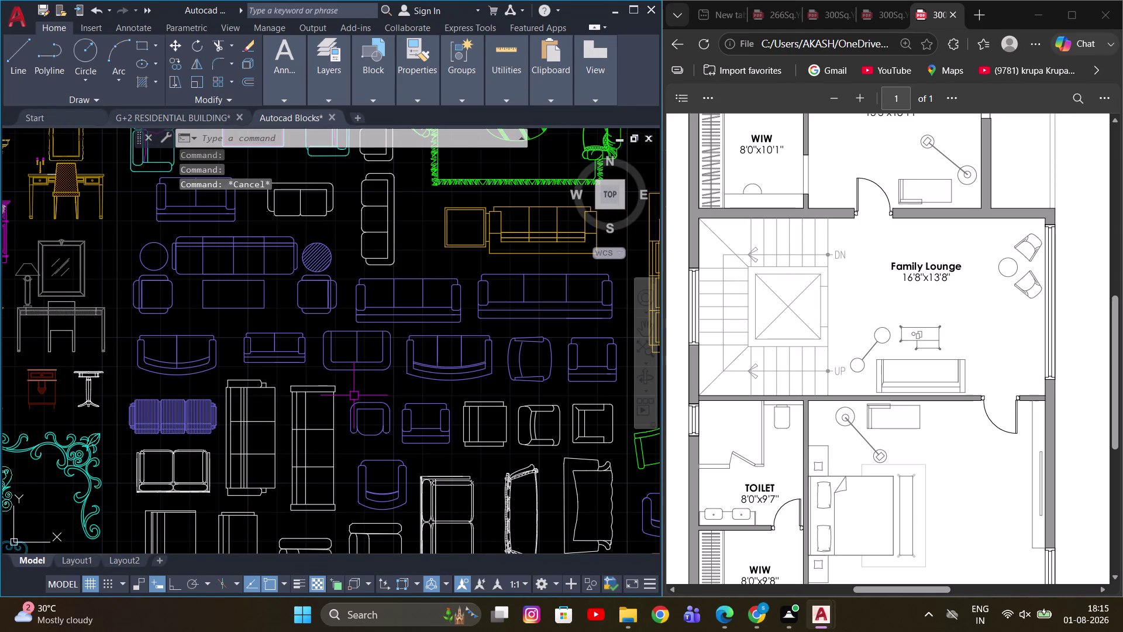
middle_drag(450, 387, 320, 386)
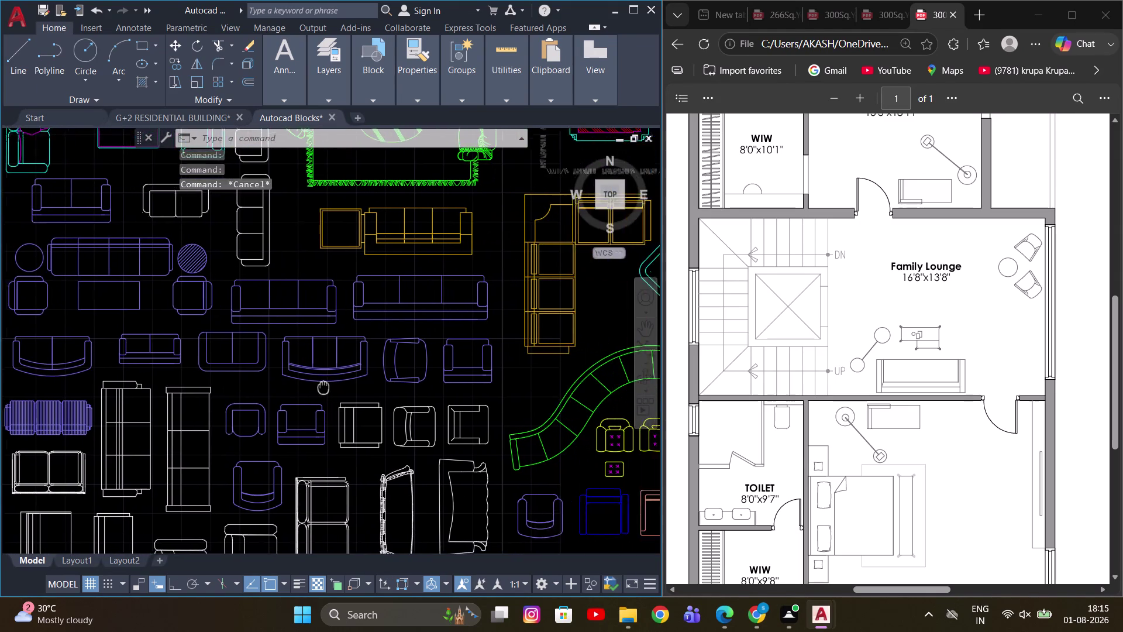
middle_drag(320, 386, 332, 433)
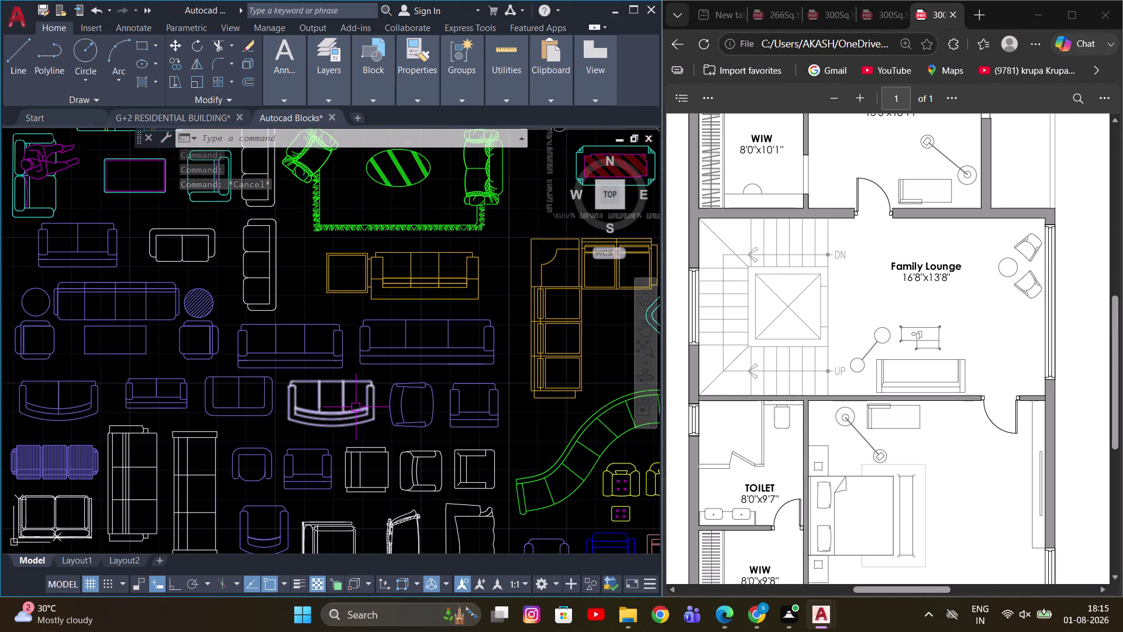
middle_drag(263, 269, 299, 318)
click(314, 302)
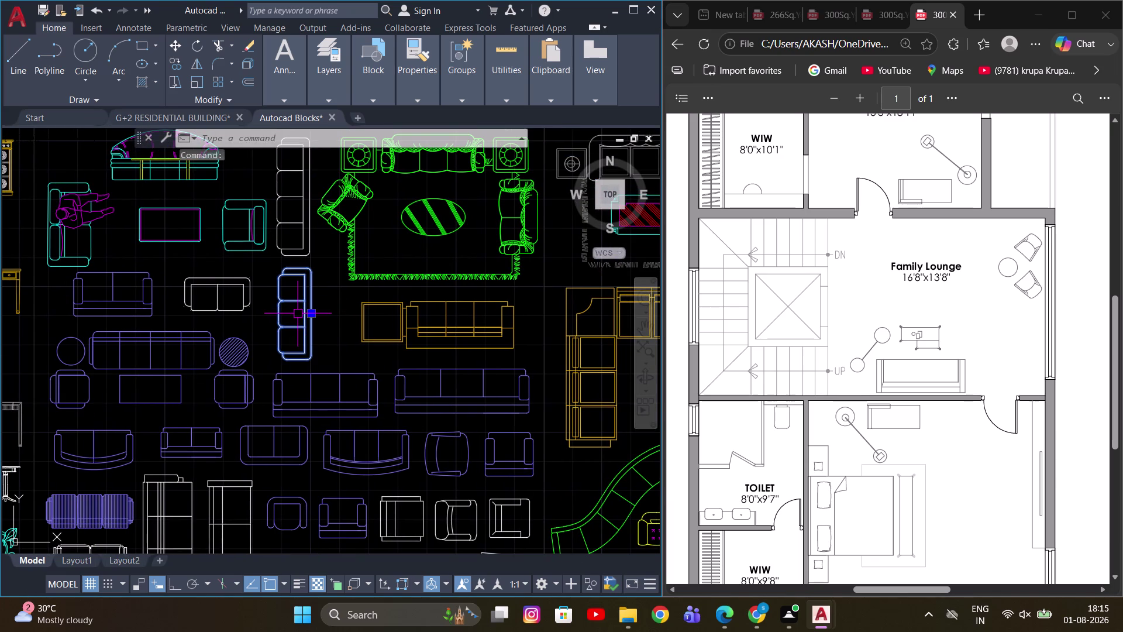
key(Escape)
scroll(down, 3)
scroll(up, 3)
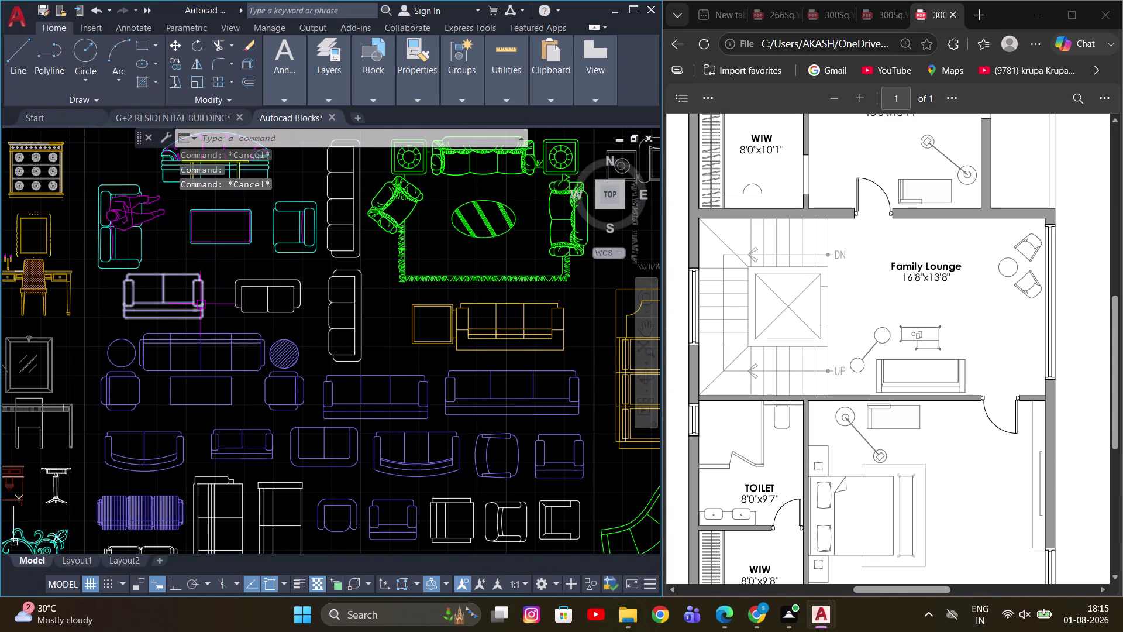
middle_drag(245, 327, 288, 357)
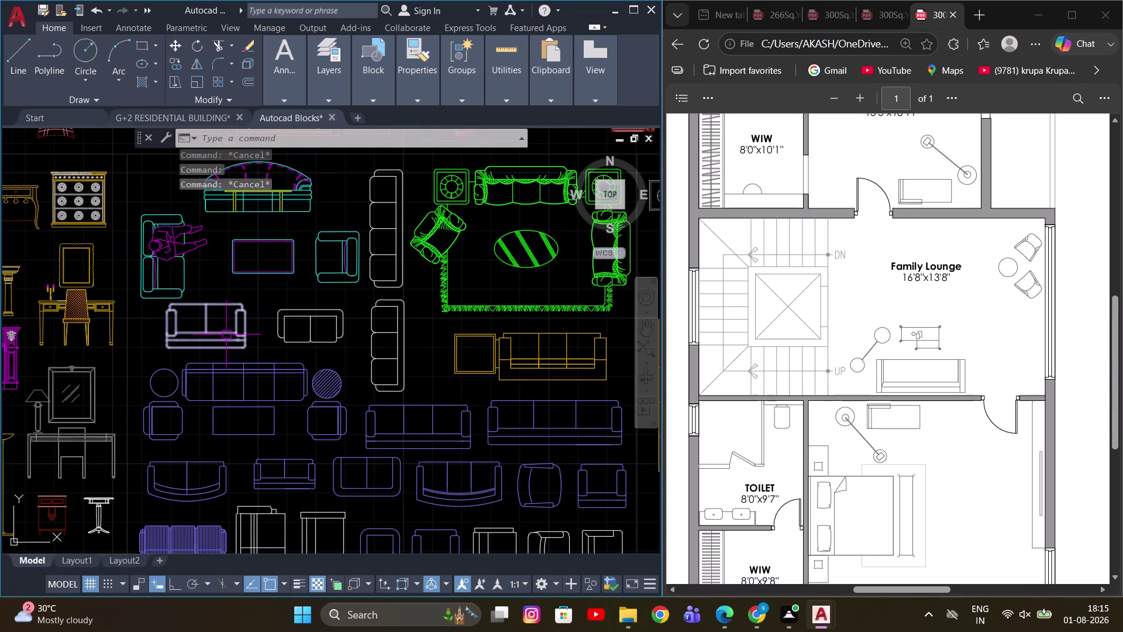
click(226, 335)
key(ctrl+c)
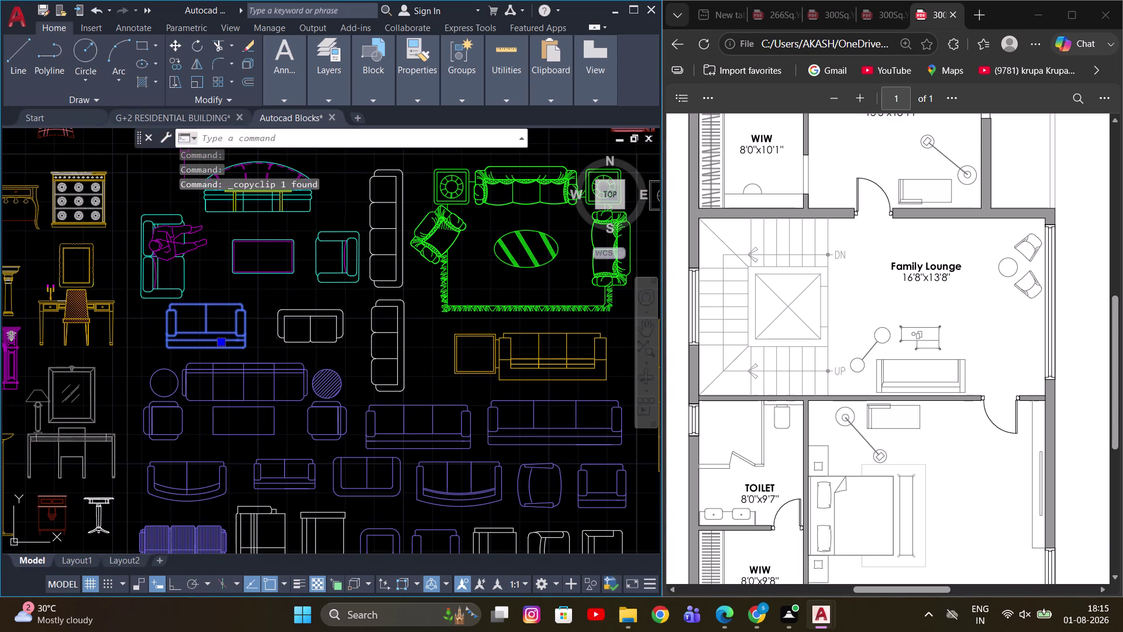
Return to the G+2 residential building drawing and select the lounge's curved sofa.
click(174, 118)
middle_drag(391, 402, 347, 376)
scroll(up, 3)
click(344, 384)
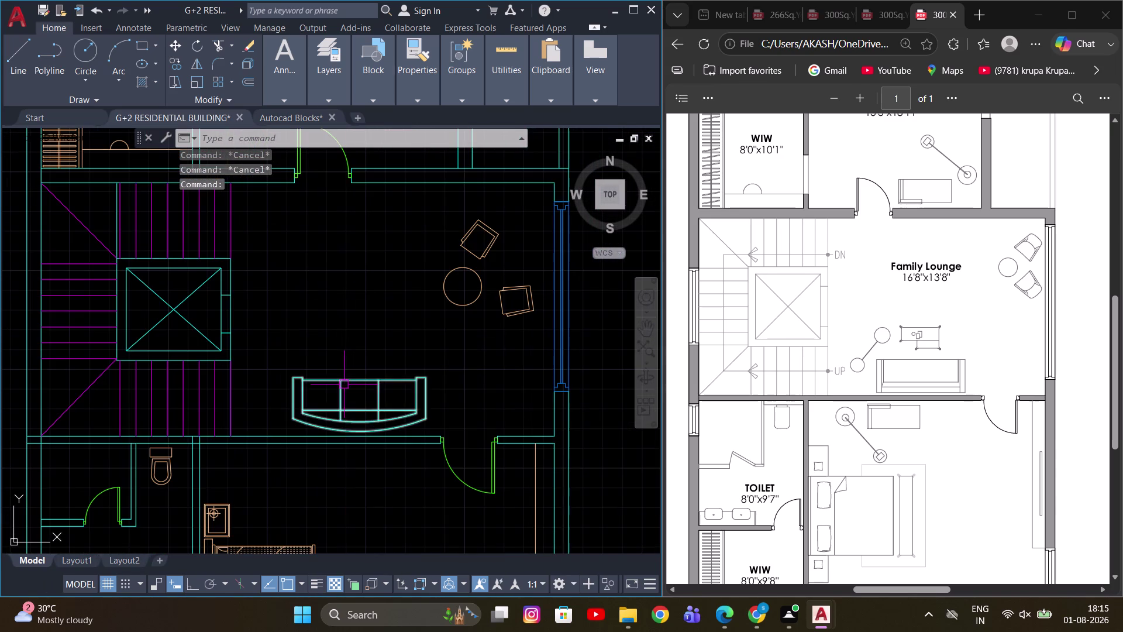
Erase the curved sofa, then paste and select the two-seater sofa in the plan.
key(e)
key(space)
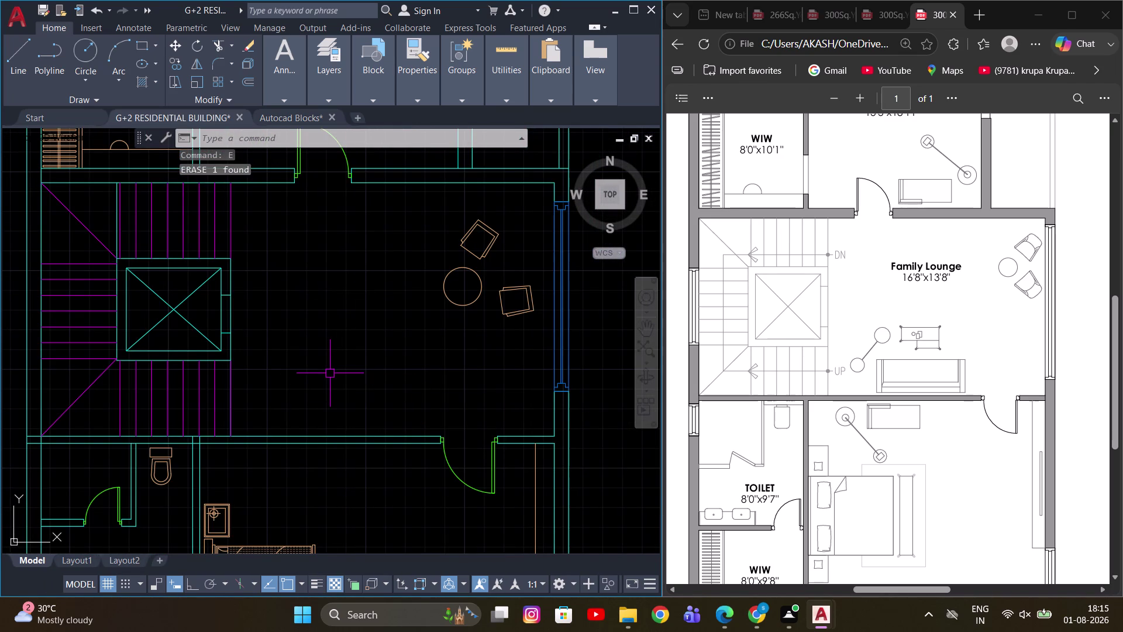
key(ctrl+v)
scroll(up, 3)
click(293, 425)
scroll(up, 3)
drag(393, 377, 342, 447)
click(302, 456)
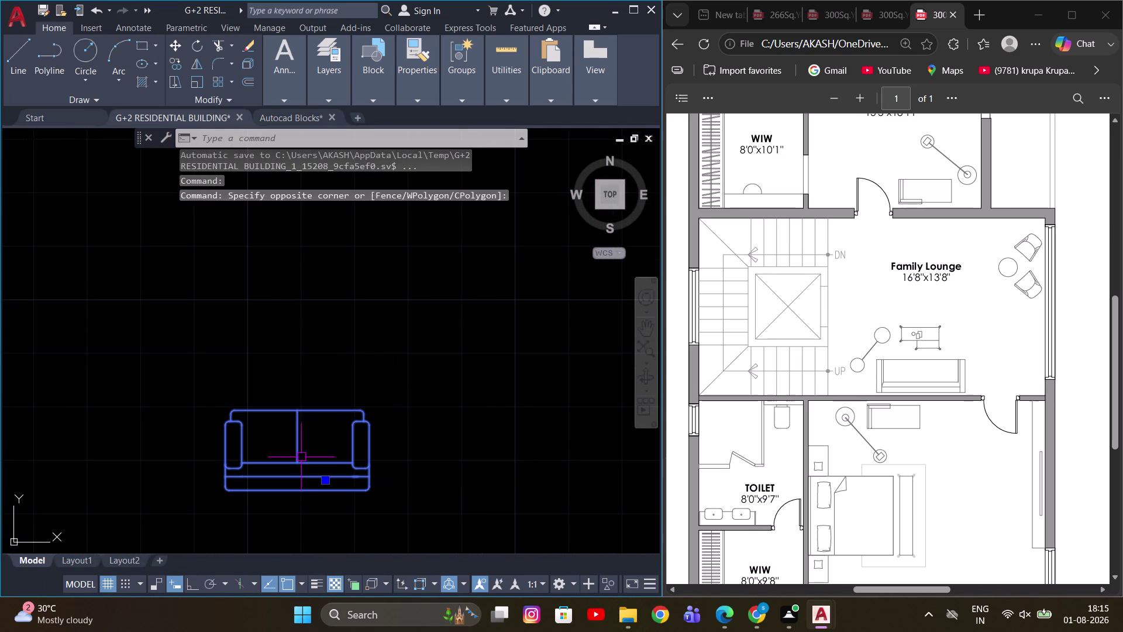
Scale the pasted two-seater sofa down with SC.
text(SC)
key(space)
scroll(up, 3)
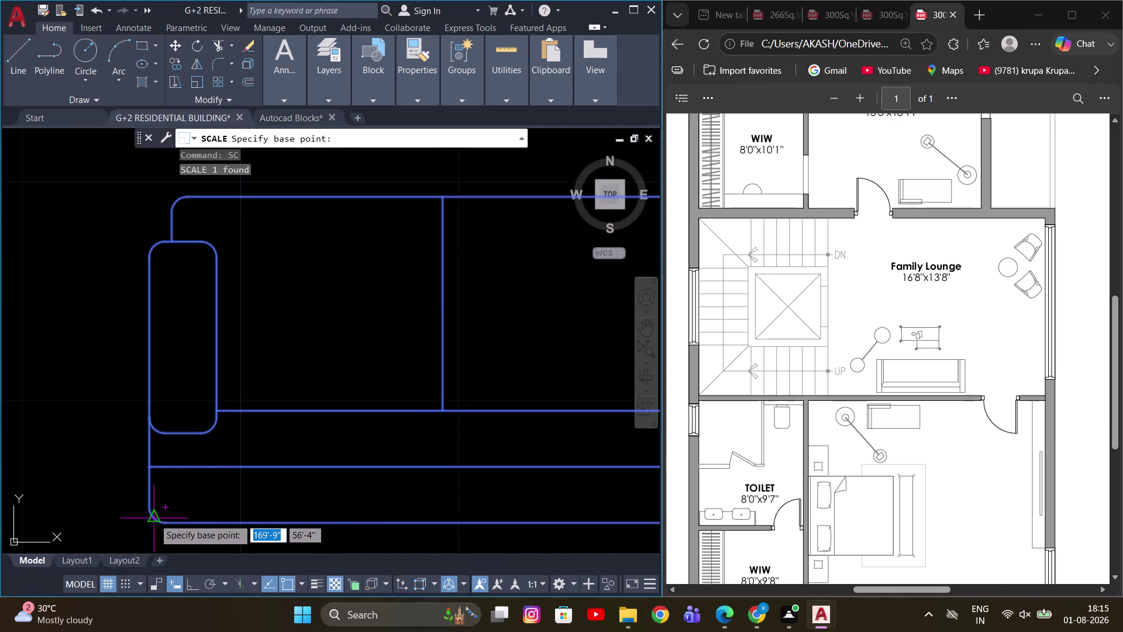
click(153, 518)
scroll(down, 3)
scroll(down, 3)
scroll(down, 3)
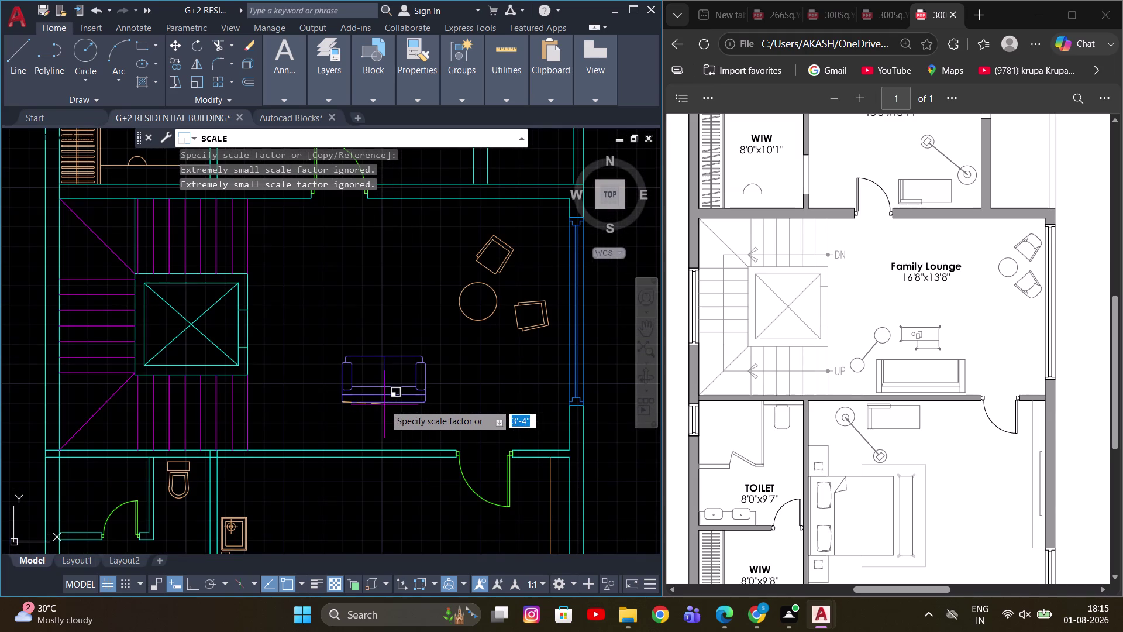
click(382, 405)
scroll(up, 3)
click(384, 398)
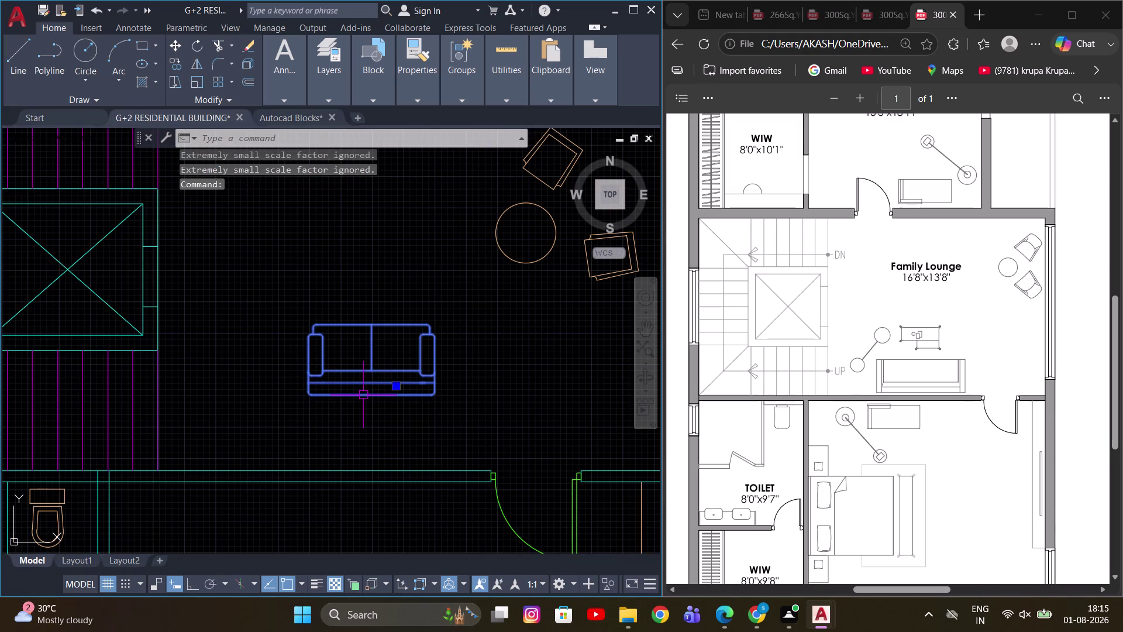
Move the sofa lower in the lounge, below the armchairs.
key(m)
key(space)
click(368, 396)
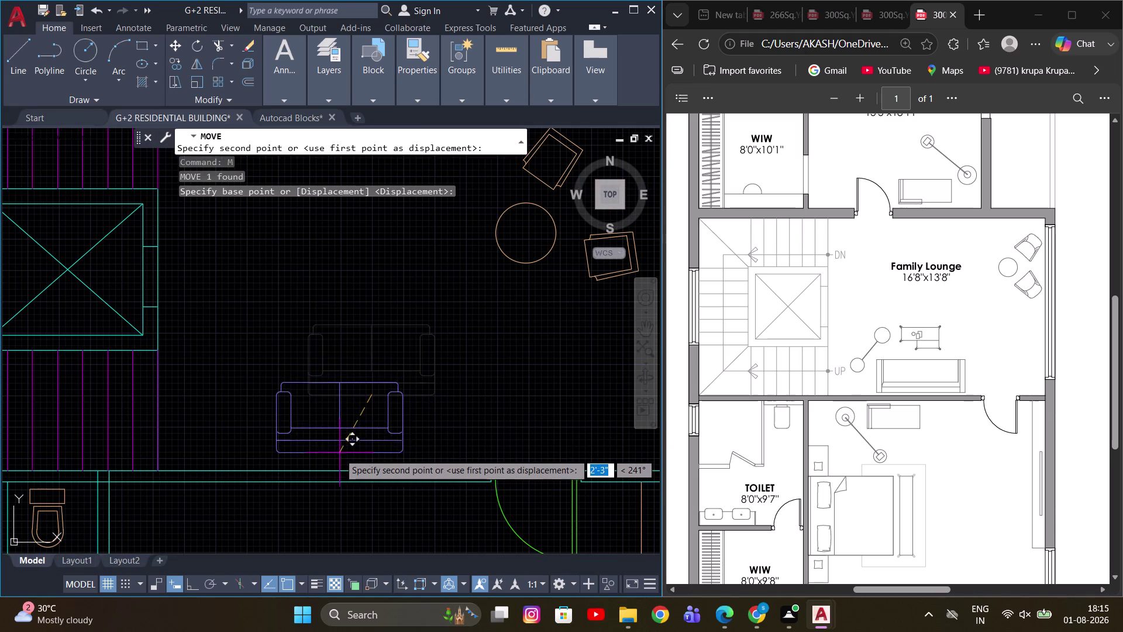
click(342, 455)
key(Escape)
drag(435, 384, 385, 413)
click(340, 435)
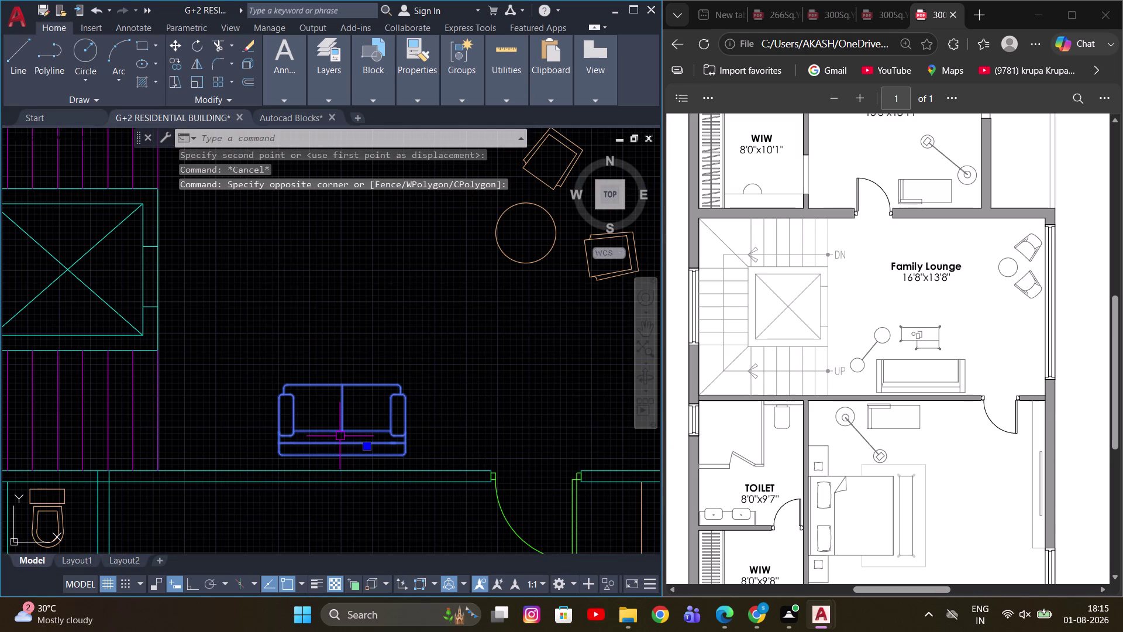
Scale the sofa down again to fit the lounge, then view the whole floor.
text(SC)
key(space)
scroll(up, 3)
click(202, 483)
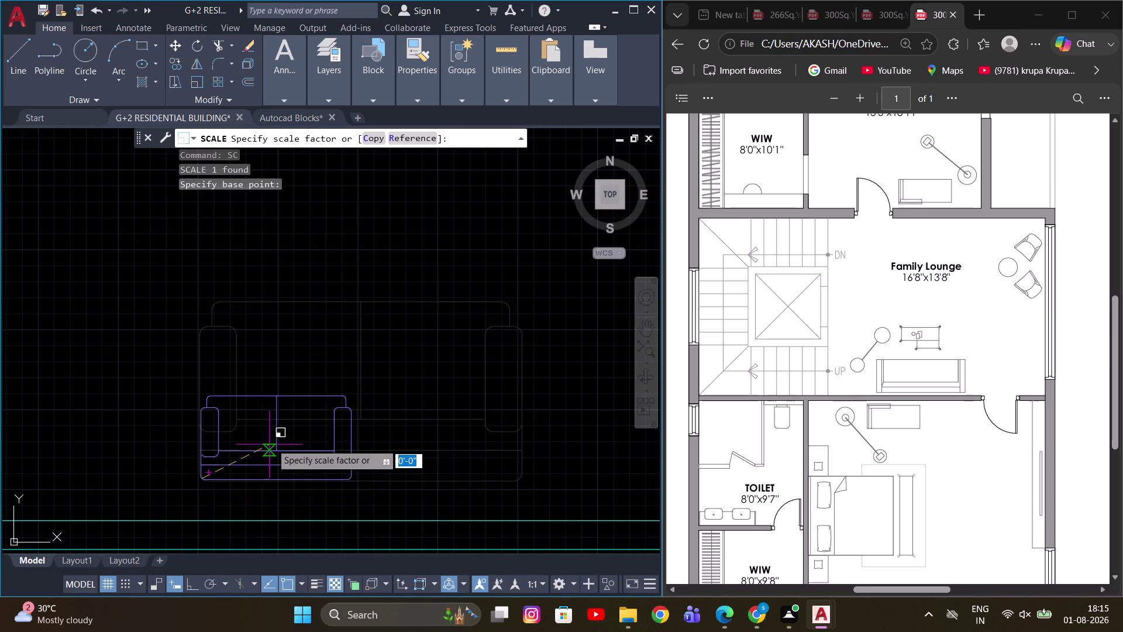
scroll(down, 3)
click(325, 418)
scroll(down, 3)
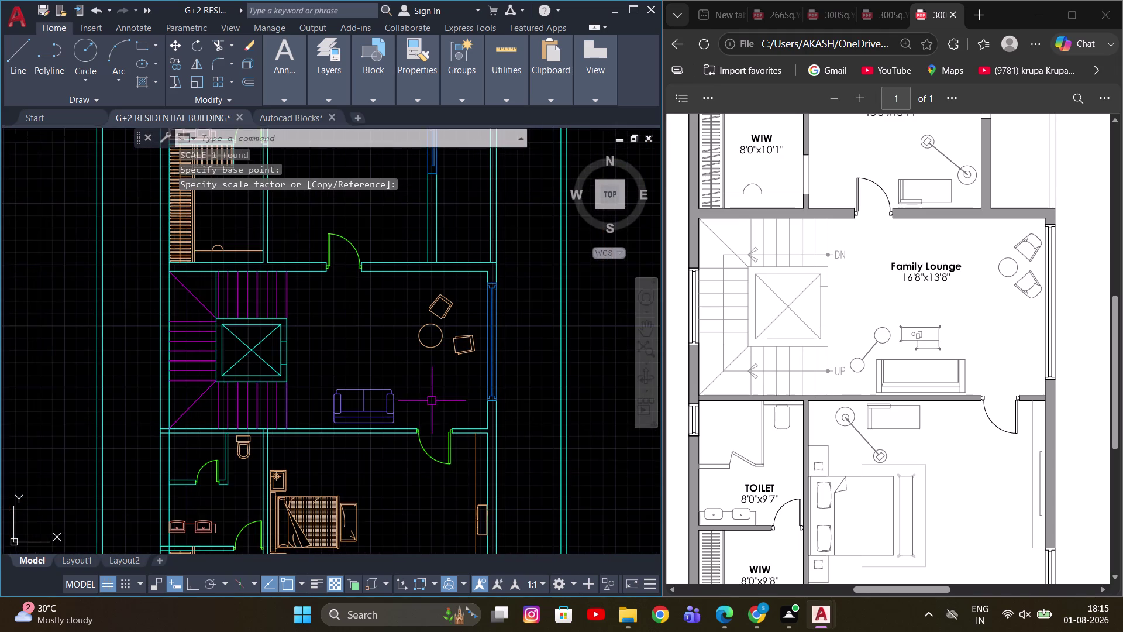
middle_drag(435, 399, 408, 458)
scroll(up, 3)
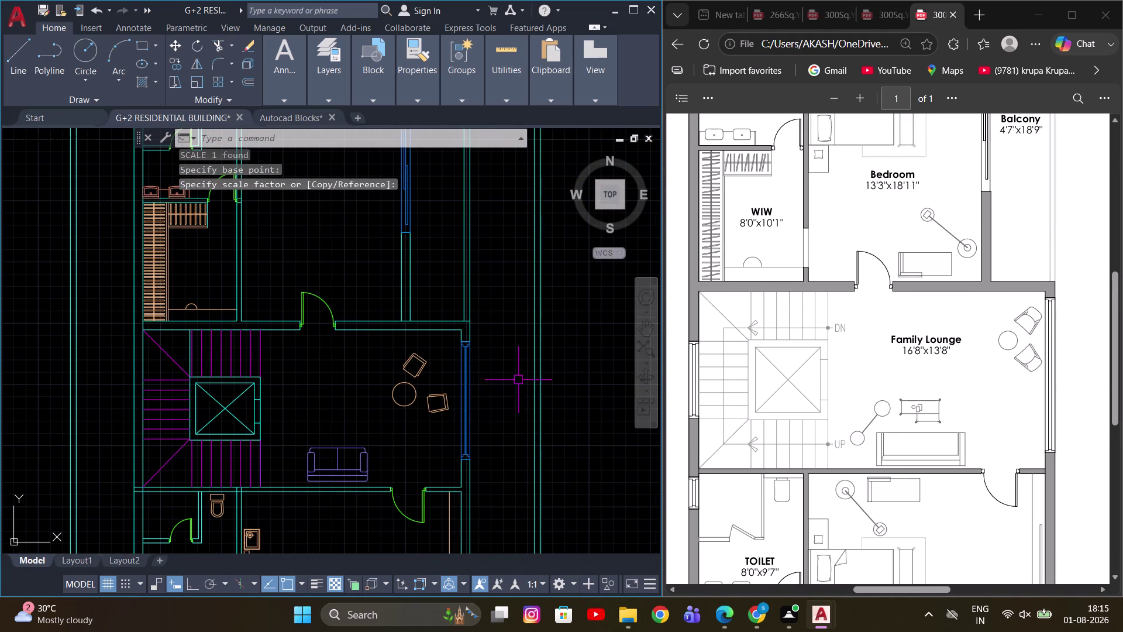
scroll(down, 3)
scroll(down, 3)
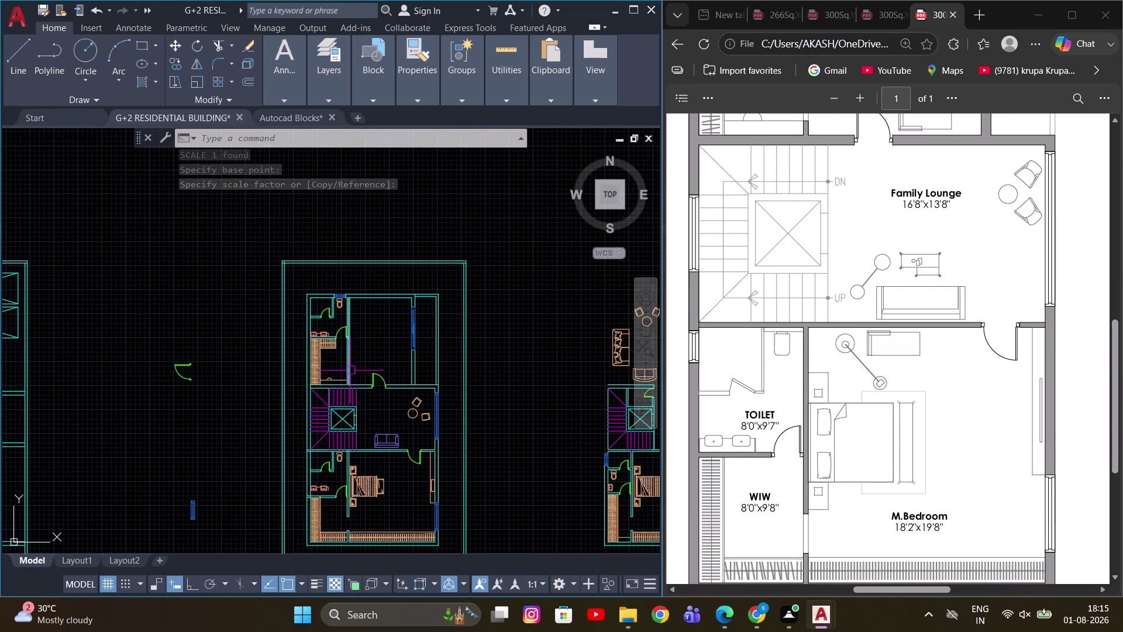
Select objects in the upper floor plan, then clear the selection.
middle_drag(349, 353, 351, 303)
scroll(up, 3)
middle_drag(383, 441, 381, 429)
drag(365, 472, 365, 457)
click(351, 399)
scroll(up, 3)
drag(424, 537, 411, 493)
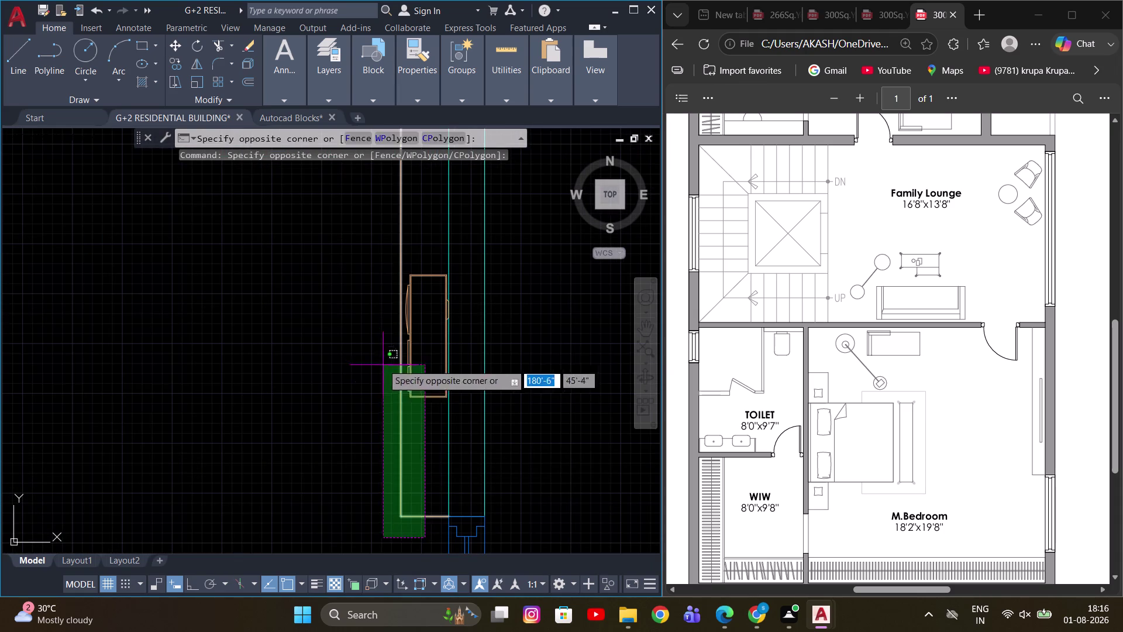
click(379, 360)
scroll(down, 3)
scroll(up, 3)
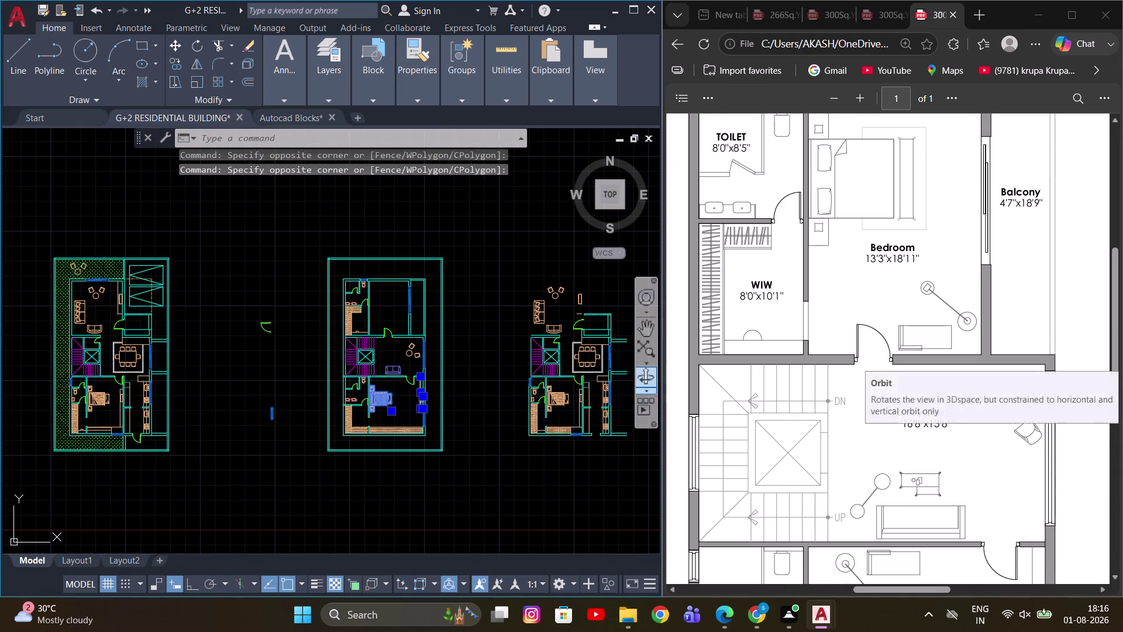
scroll(up, 3)
scroll(up, 3)
scroll(down, 3)
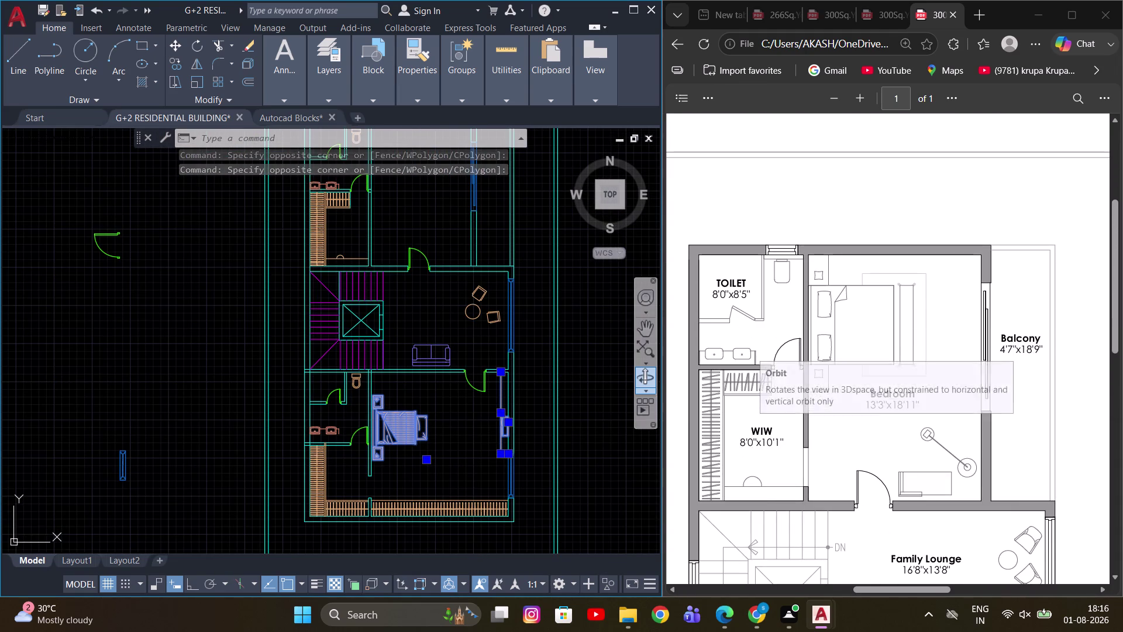
key(Escape)
Match the lounge sofa's properties to the bed's using MA.
scroll(up, 3)
scroll(down, 3)
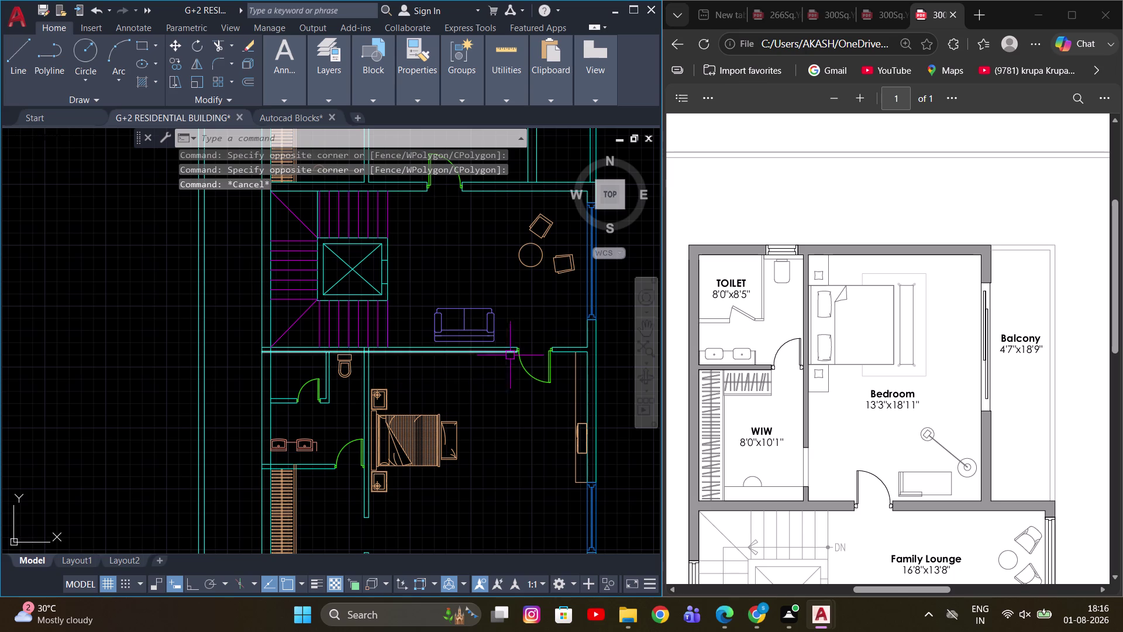
key(m)
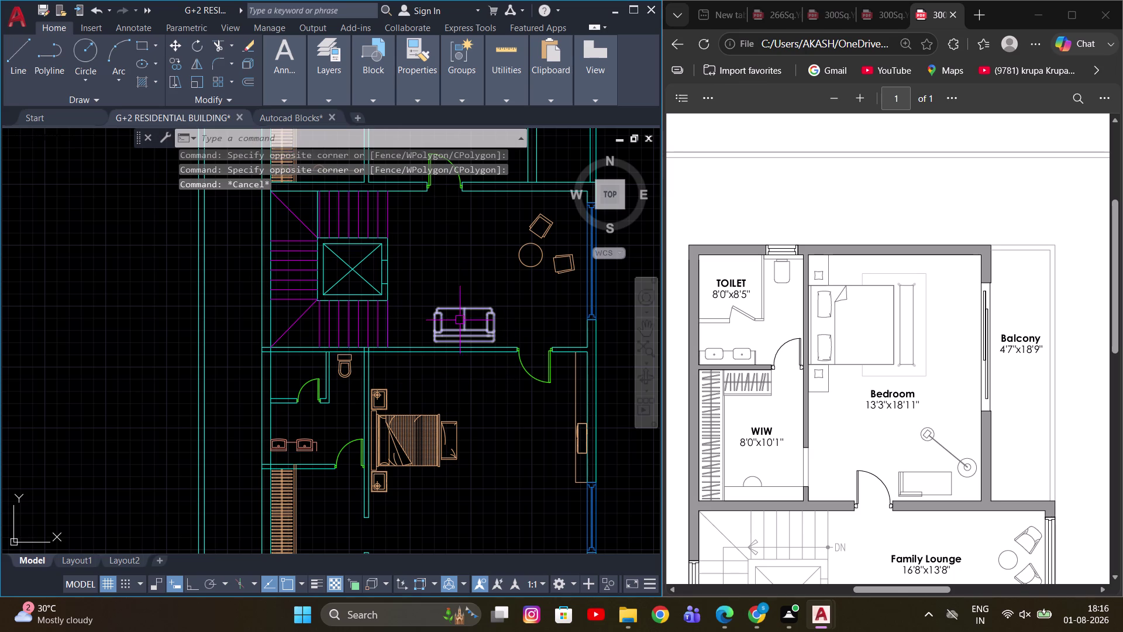
key(a)
key(space)
click(441, 424)
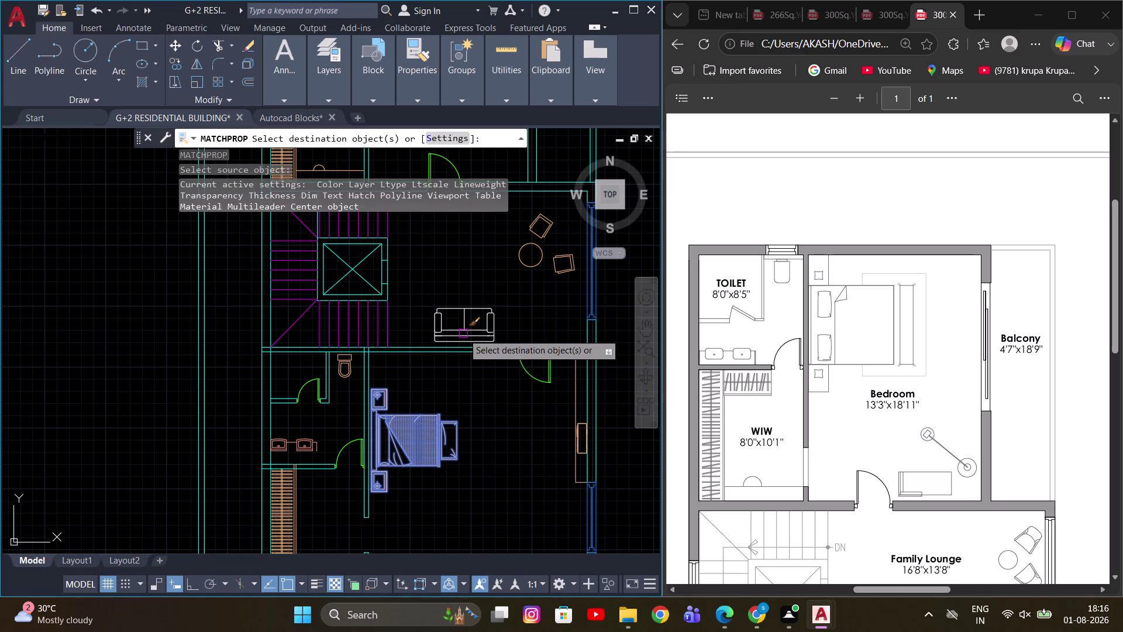
click(463, 334)
key(Escape)
scroll(up, 3)
scroll(down, 3)
scroll(up, 3)
key(Escape)
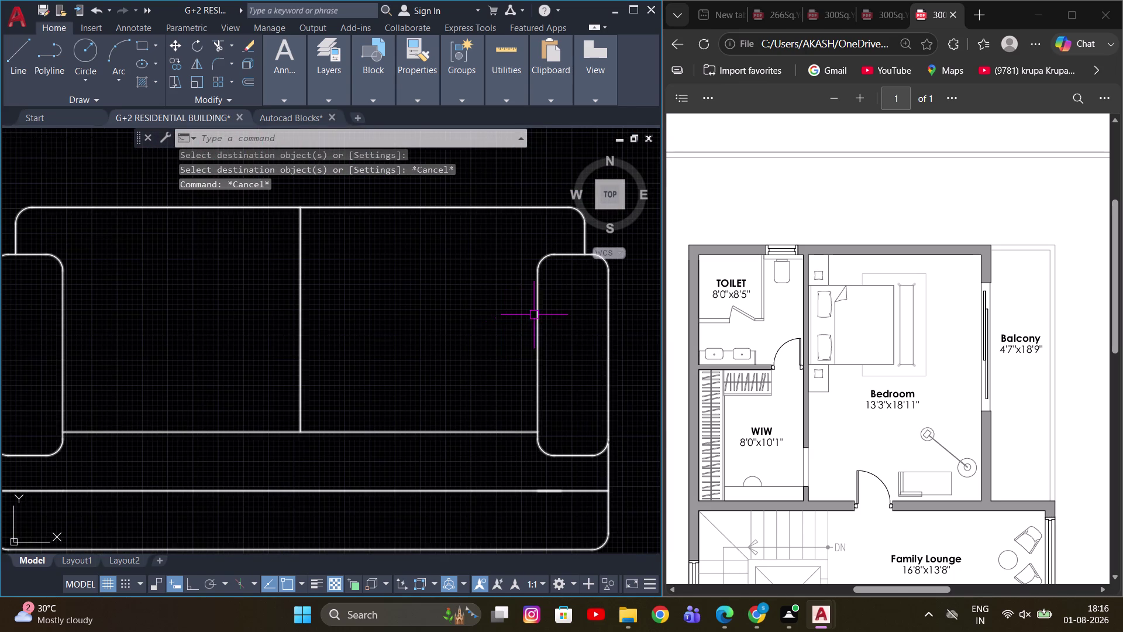
Check the lounge sofa block's scale and position in Properties, then deselect and zoom out.
click(535, 314)
scroll(down, 3)
key(ctrl+1)
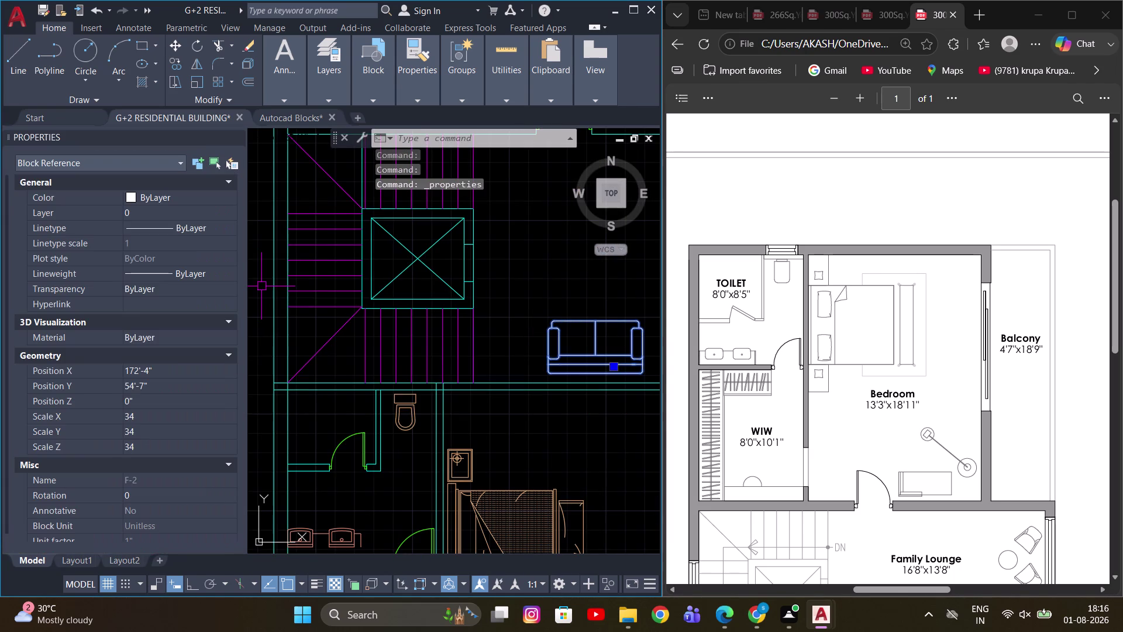
double_click(155, 209)
click(155, 299)
key(Escape)
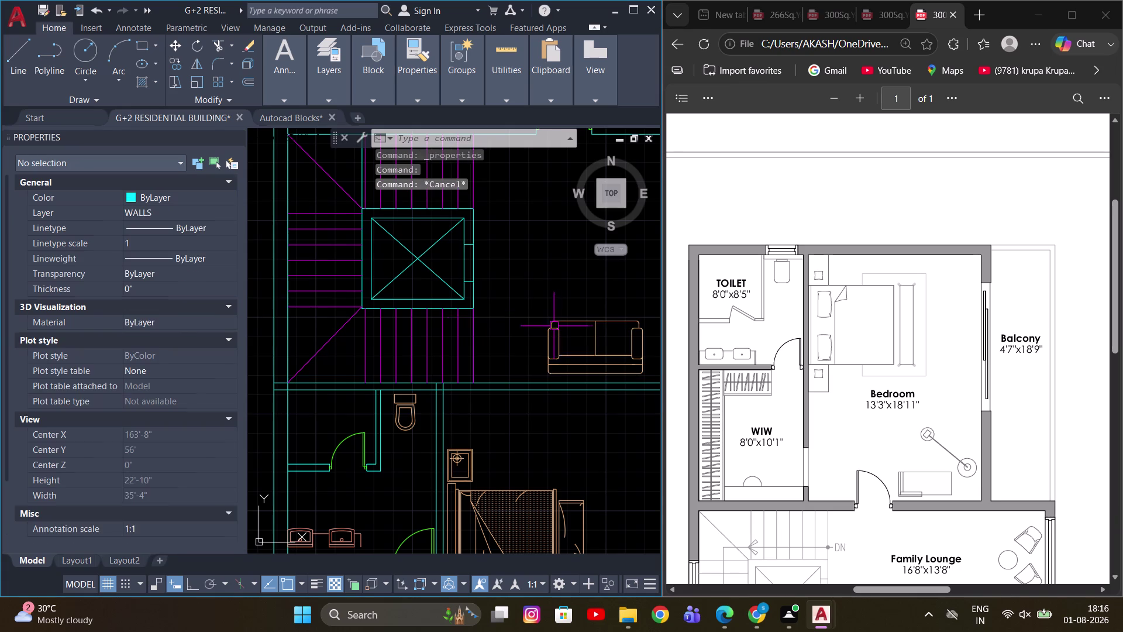
scroll(down, 3)
middle_drag(616, 372, 534, 370)
click(239, 140)
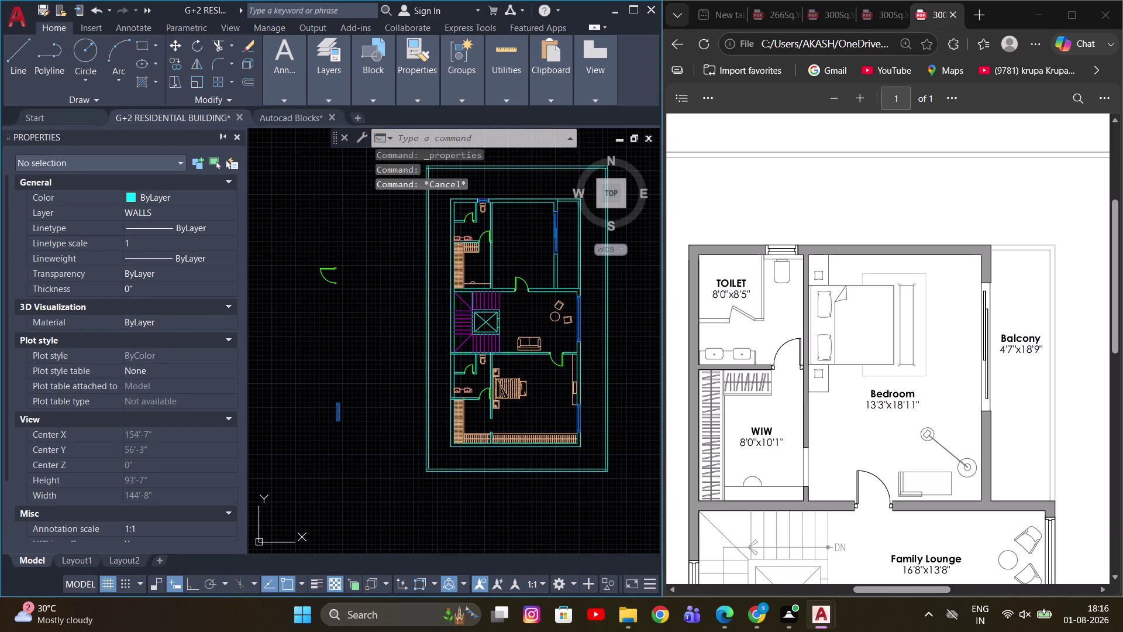
Pan and zoom across all three floor plans, framing the lounge and bedroom.
scroll(up, 3)
scroll(down, 3)
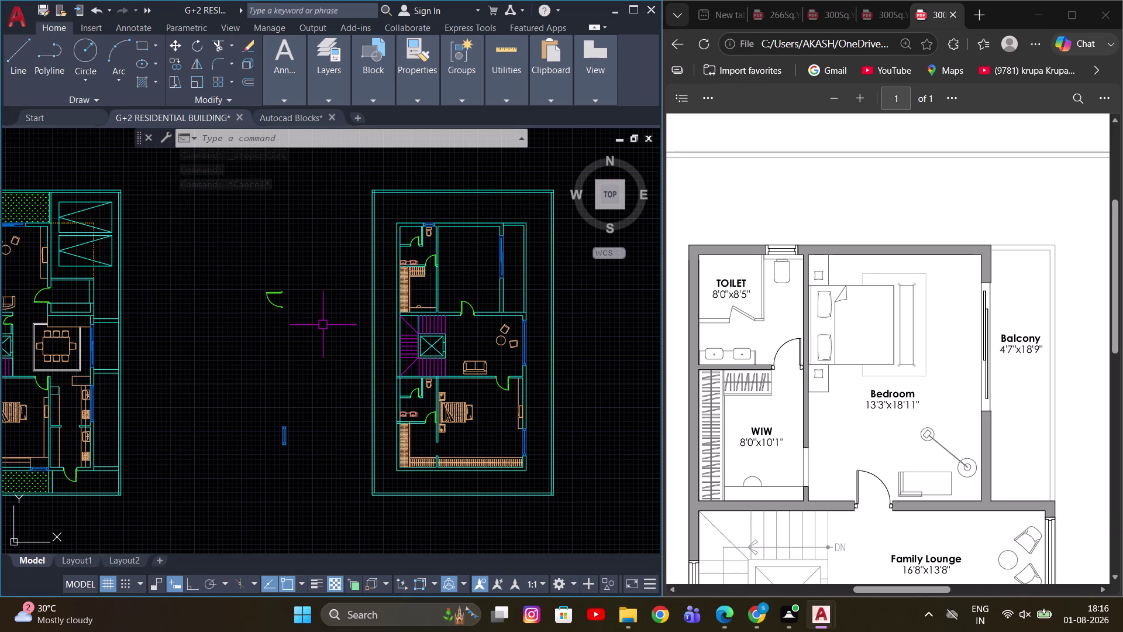
middle_drag(542, 277, 483, 313)
scroll(up, 3)
scroll(down, 3)
middle_drag(427, 349, 423, 317)
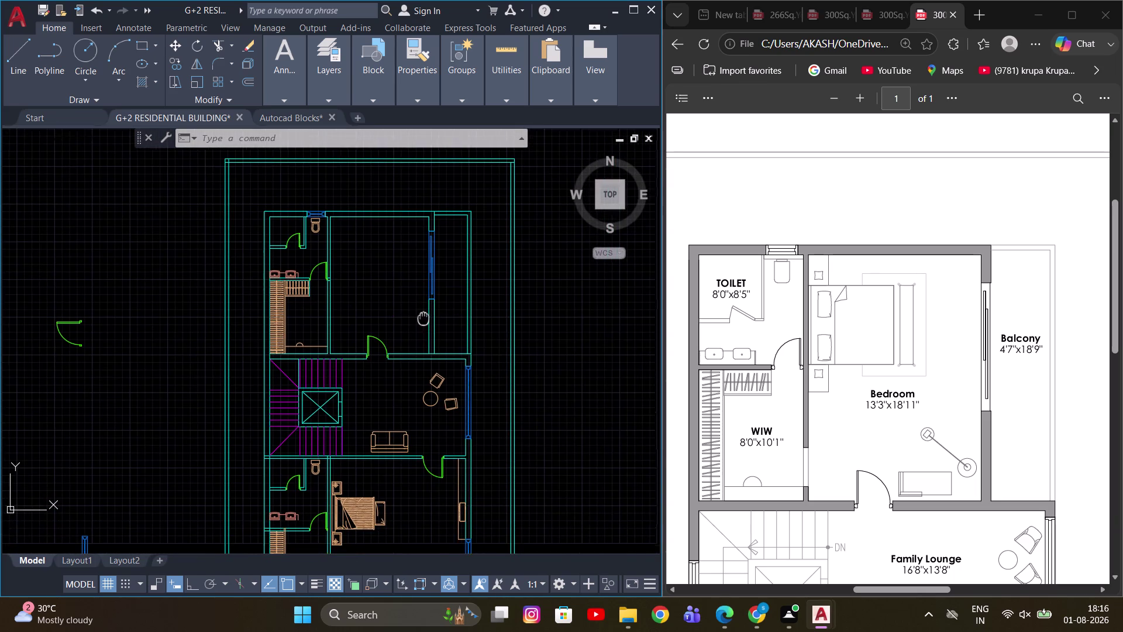
middle_drag(423, 317, 424, 315)
scroll(up, 3)
middle_drag(415, 280, 451, 229)
scroll(down, 3)
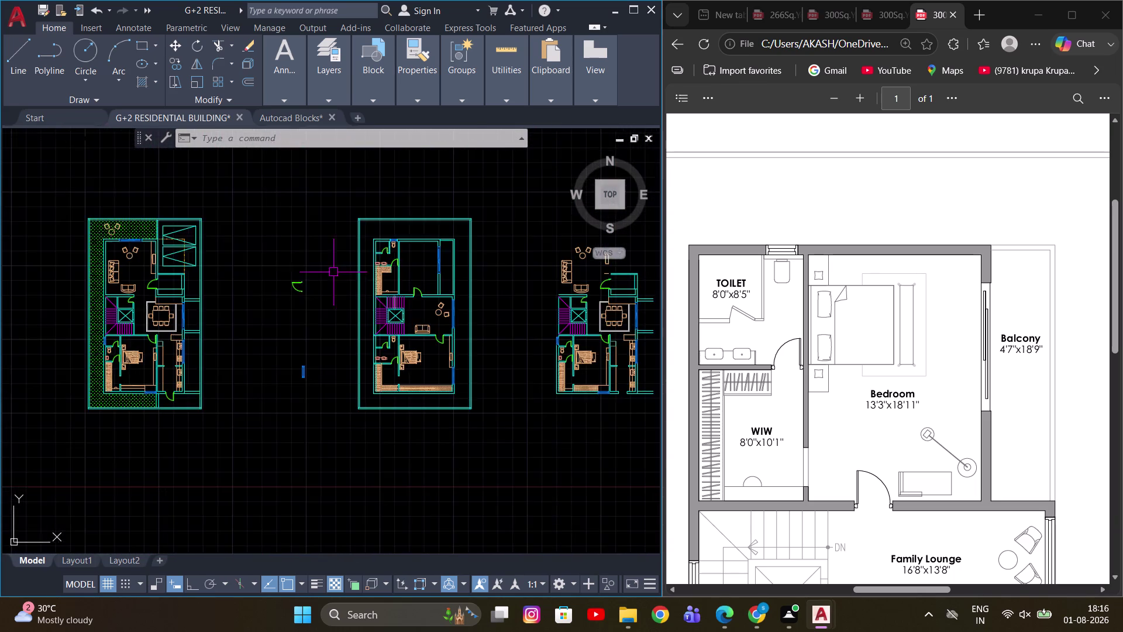
middle_drag(305, 271, 338, 264)
scroll(up, 3)
scroll(down, 3)
middle_drag(418, 277, 379, 291)
scroll(up, 3)
middle_drag(496, 298, 481, 298)
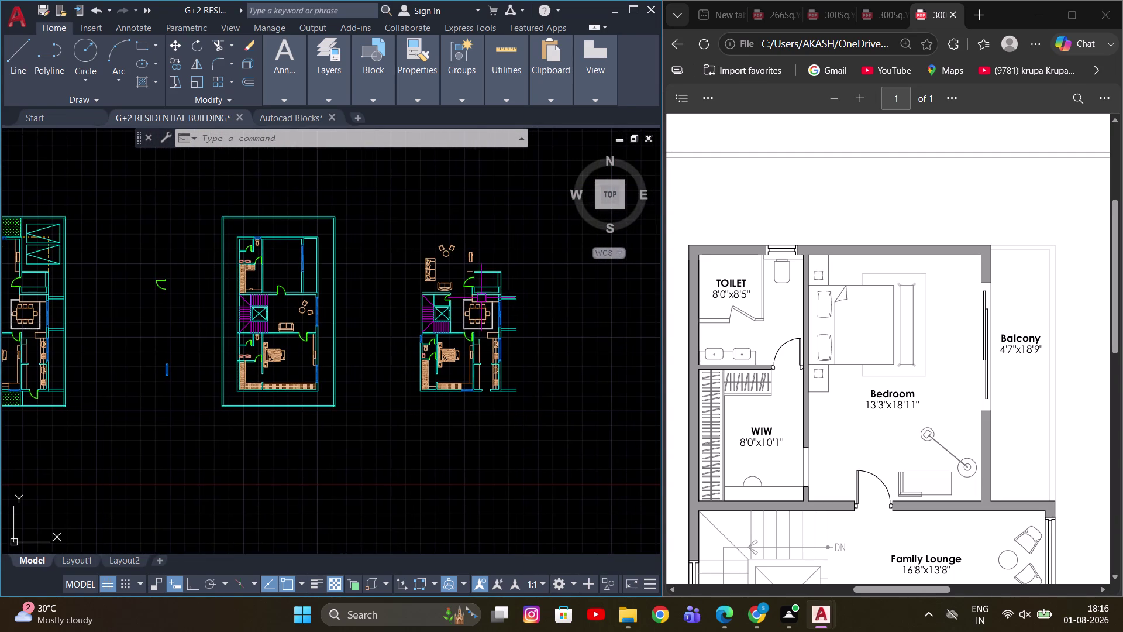
middle_drag(287, 290, 311, 314)
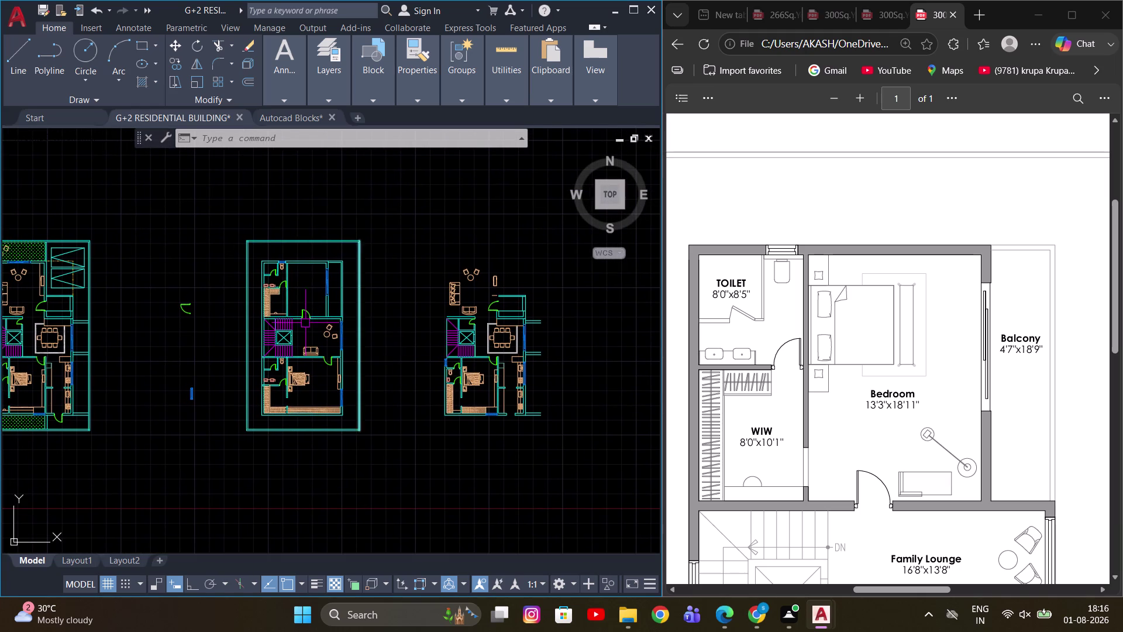
scroll(up, 3)
middle_drag(319, 425, 363, 406)
scroll(up, 3)
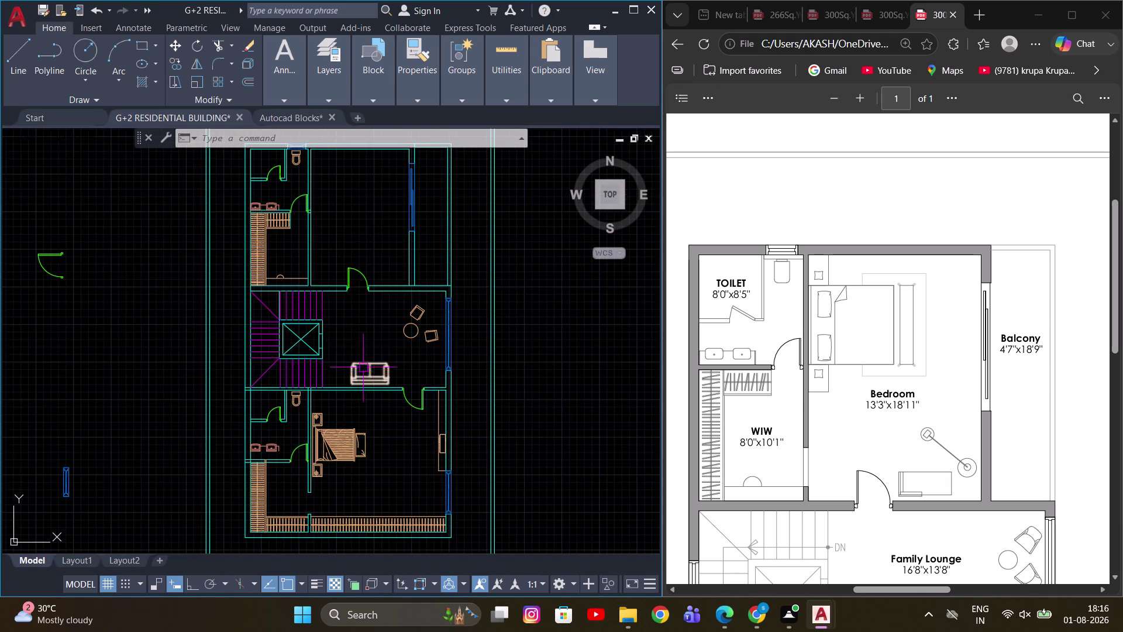
scroll(up, 3)
Switch to the Autocad Blocks drawing.
click(280, 127)
click(299, 124)
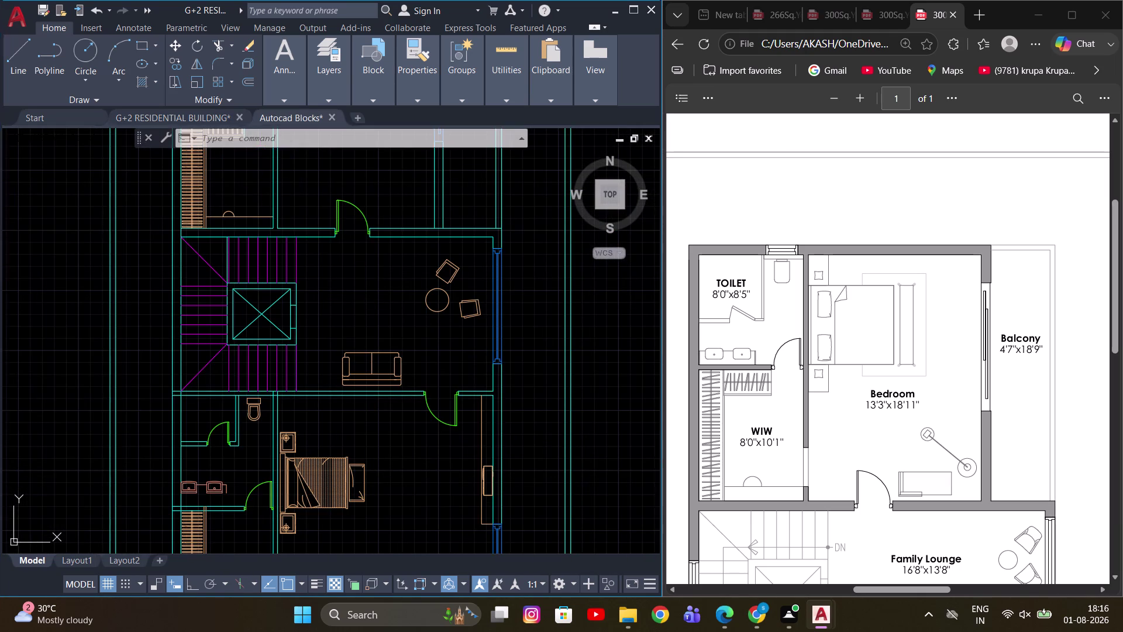
scroll(down, 3)
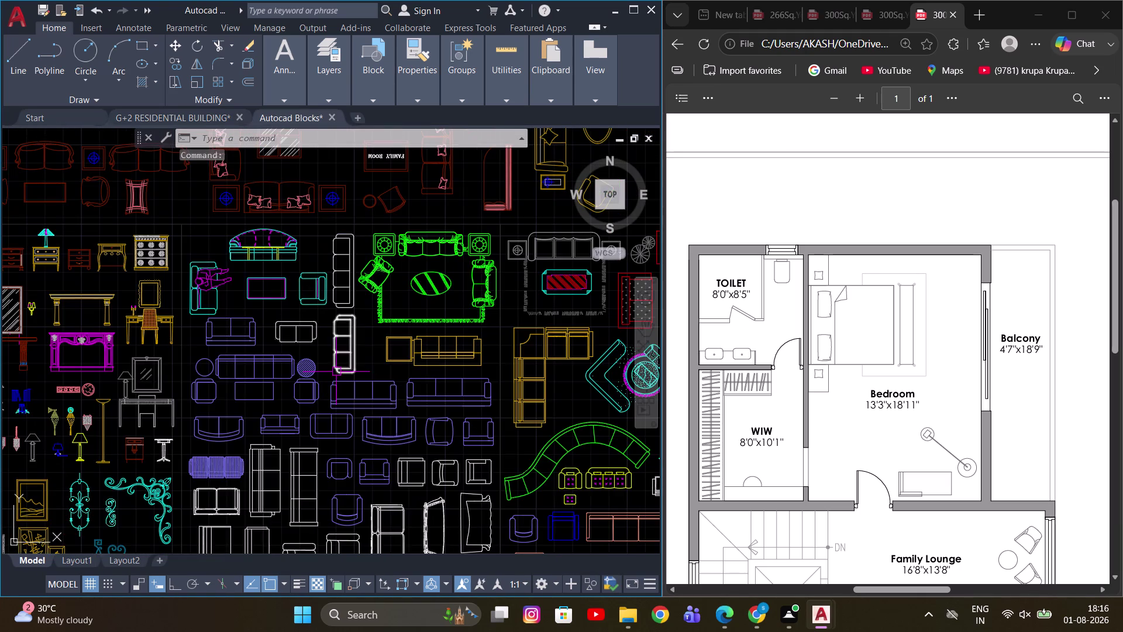
Browse the library's sofa blocks, selecting one sofa and then deselecting it.
click(336, 371)
scroll(up, 3)
middle_drag(319, 340, 409, 315)
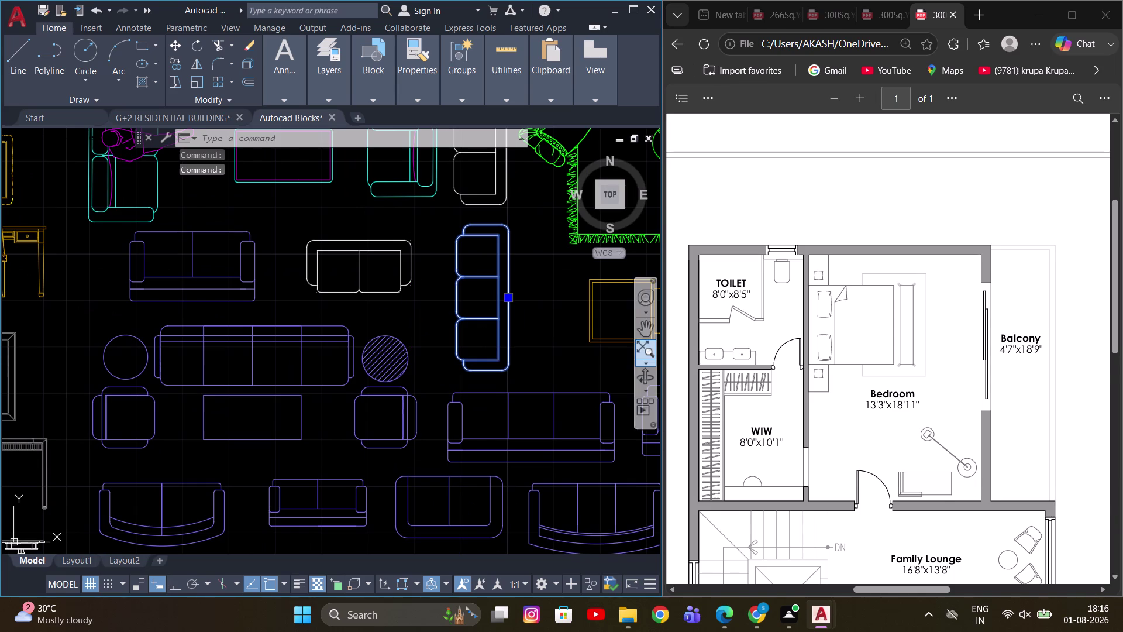
scroll(down, 3)
key(Escape)
scroll(down, 3)
middle_drag(468, 431, 242, 277)
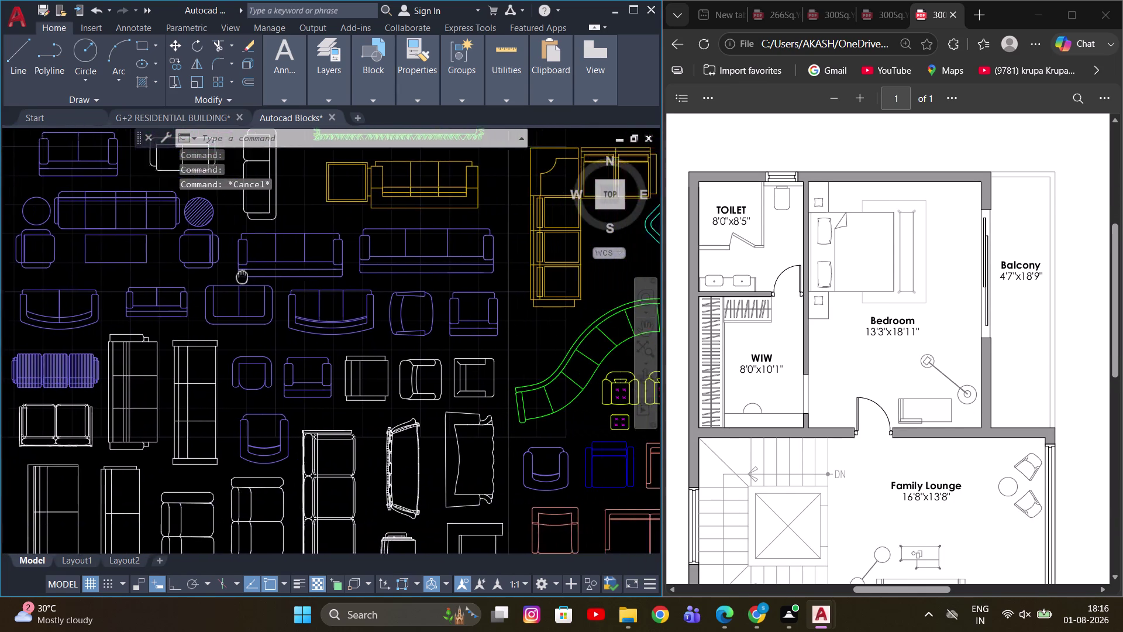
middle_drag(242, 277, 231, 283)
scroll(down, 3)
middle_drag(283, 397, 369, 351)
scroll(up, 3)
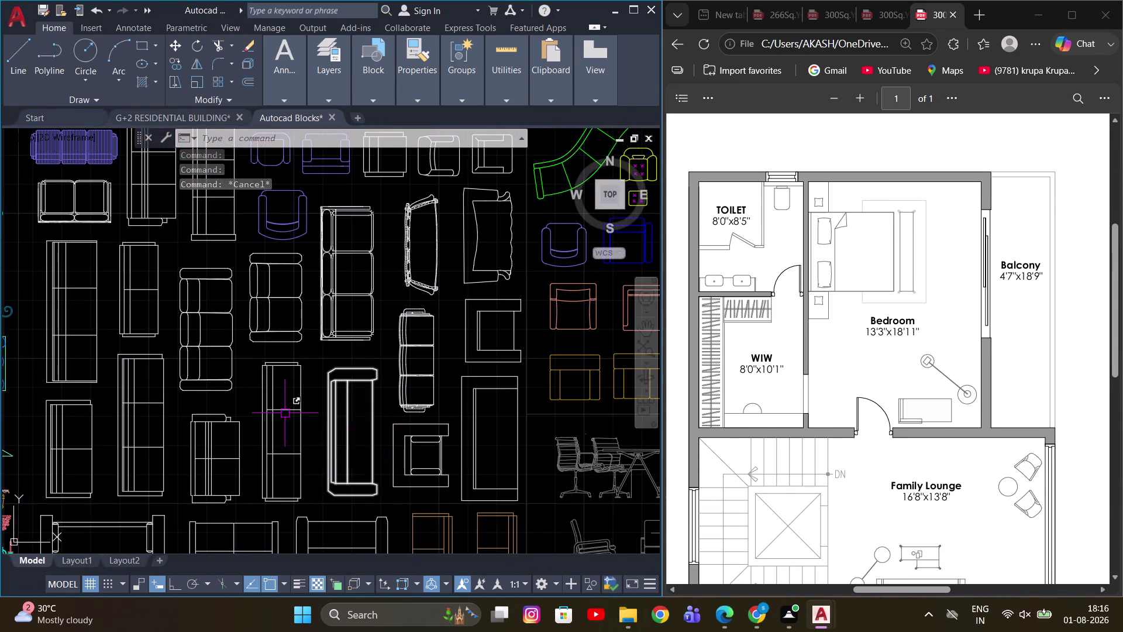
middle_drag(285, 413, 408, 383)
scroll(down, 3)
scroll(up, 3)
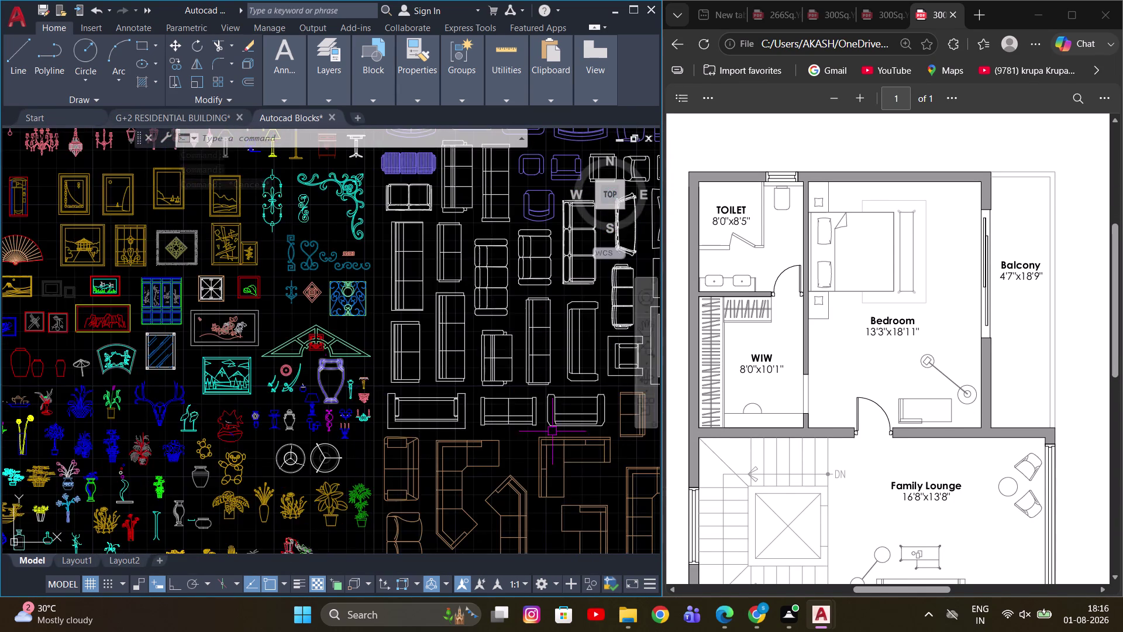
scroll(up, 3)
scroll(down, 3)
middle_drag(452, 253, 445, 265)
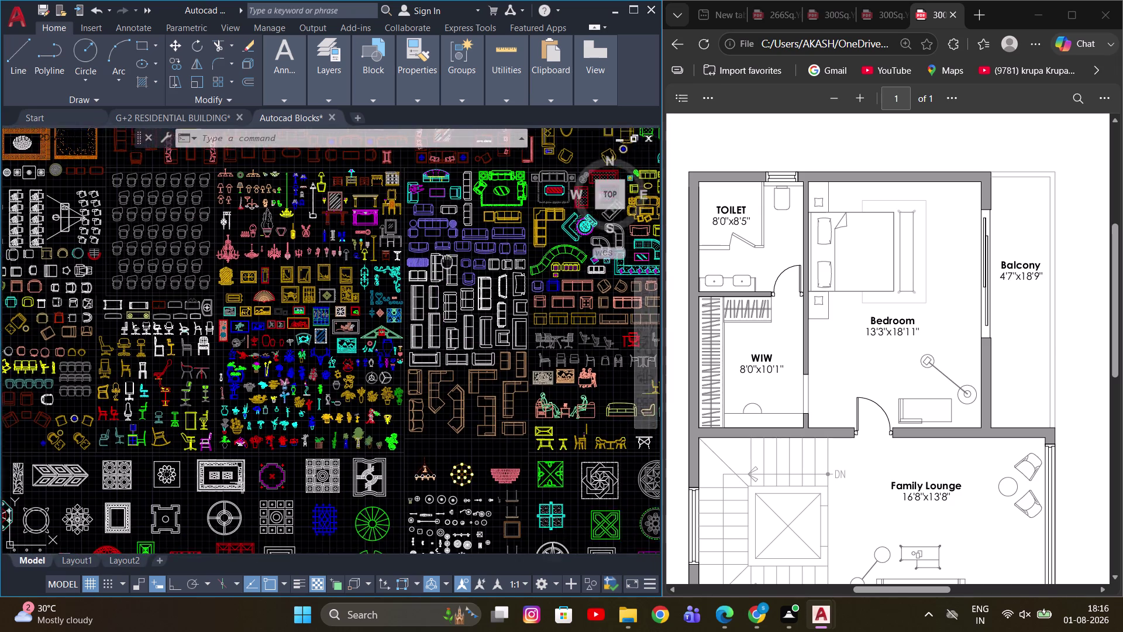
middle_drag(445, 265, 440, 283)
scroll(up, 3)
middle_drag(511, 292, 471, 360)
scroll(down, 3)
scroll(up, 3)
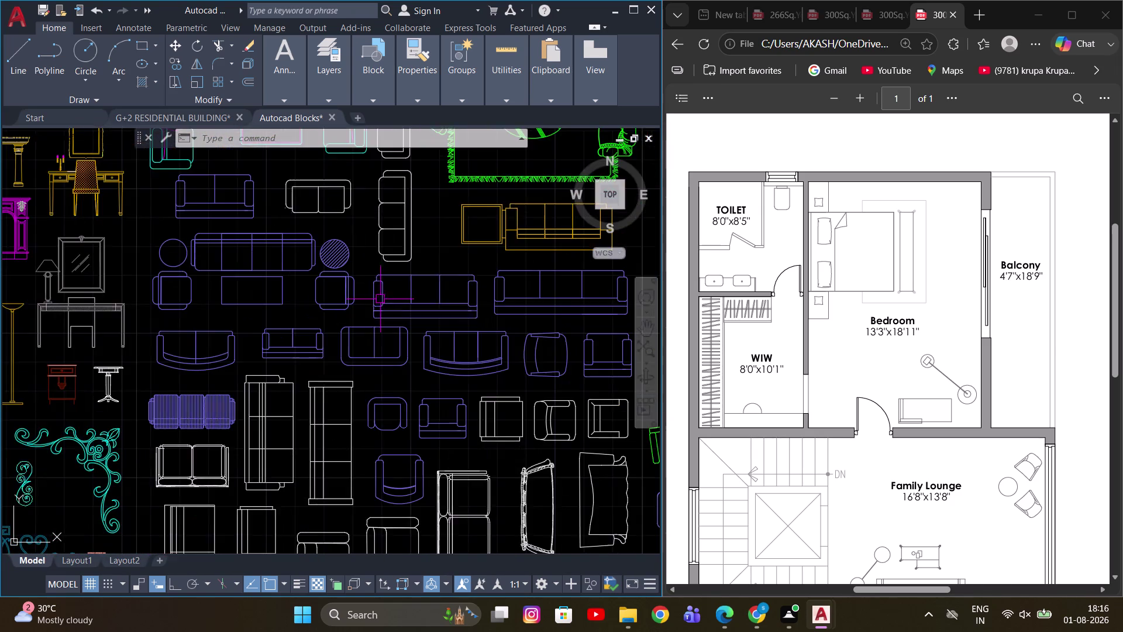
scroll(down, 3)
Select the curved sofa block, then deselect it.
click(286, 117)
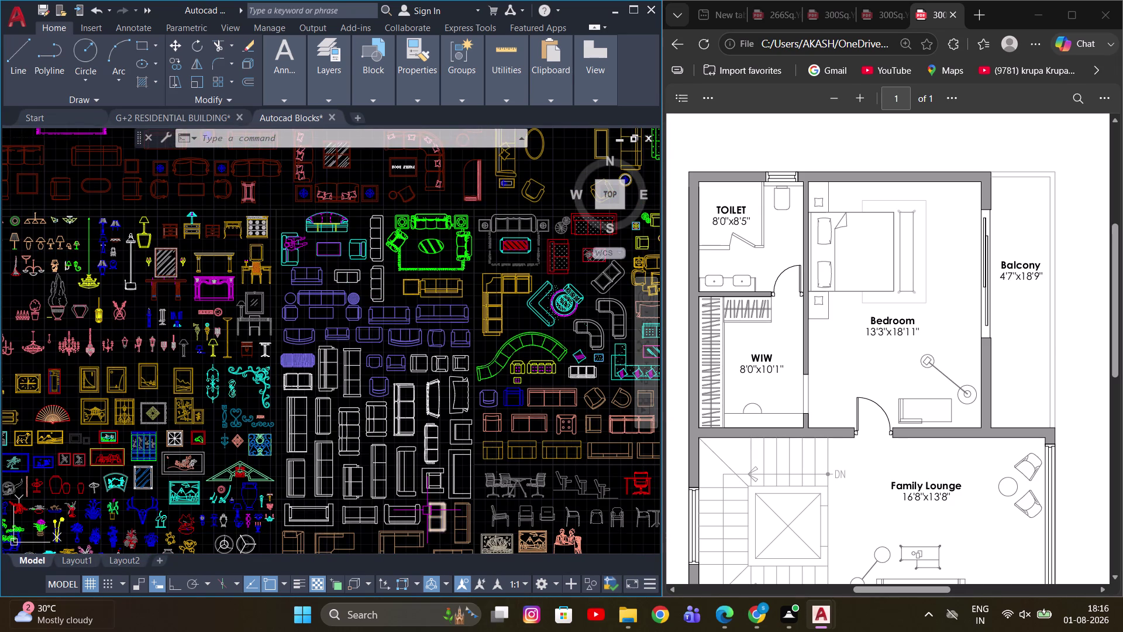
scroll(up, 3)
middle_drag(357, 356, 266, 394)
scroll(down, 3)
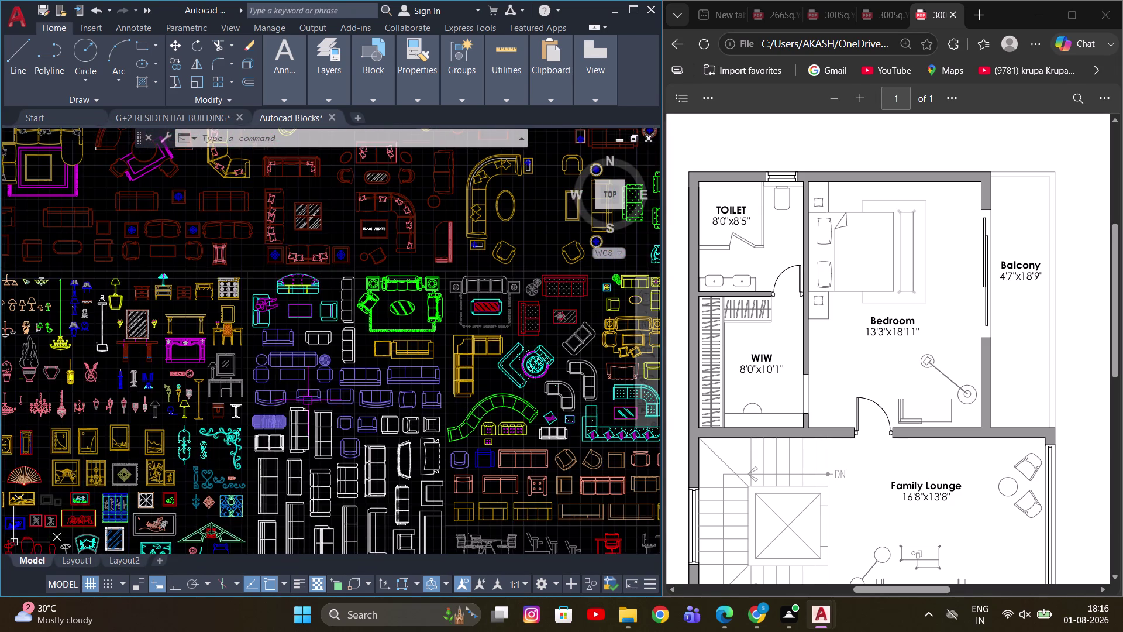
scroll(up, 3)
scroll(up, 3)
click(209, 395)
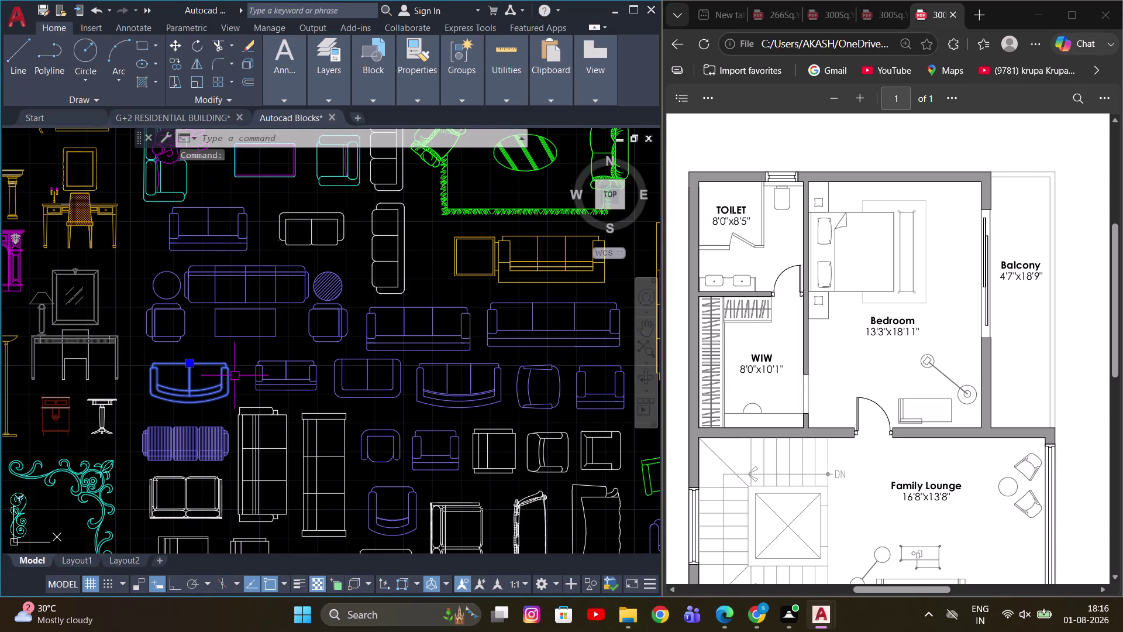
key(Escape)
Copy the two-seat sofa block and return to the G+2 RESIDENTIAL BUILDING drawing.
scroll(up, 3)
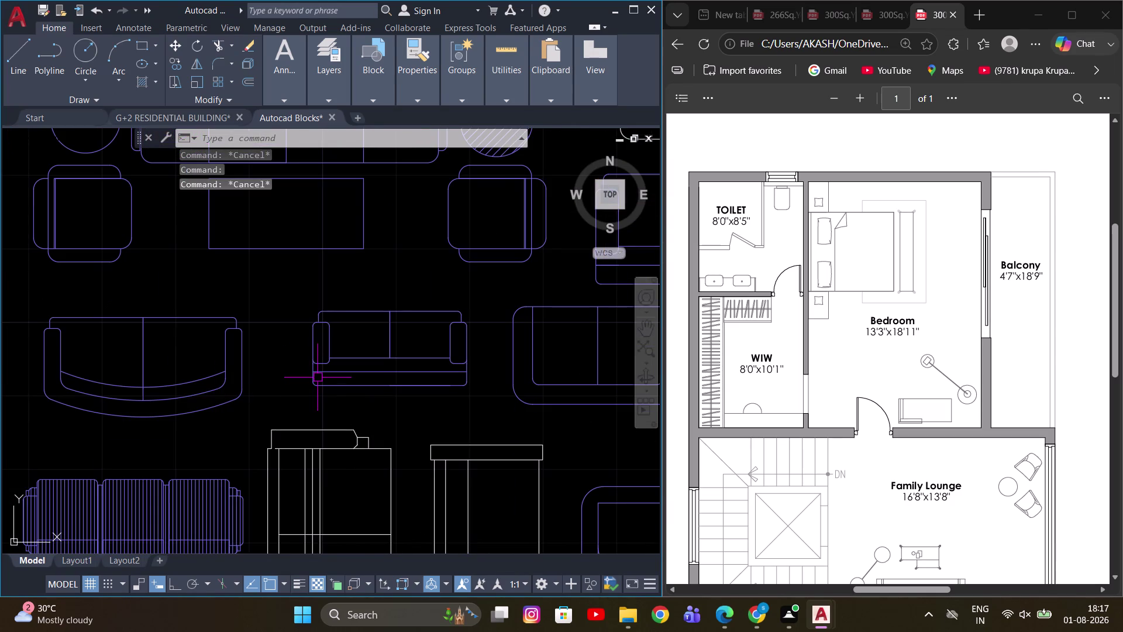
scroll(down, 3)
middle_drag(432, 413, 393, 359)
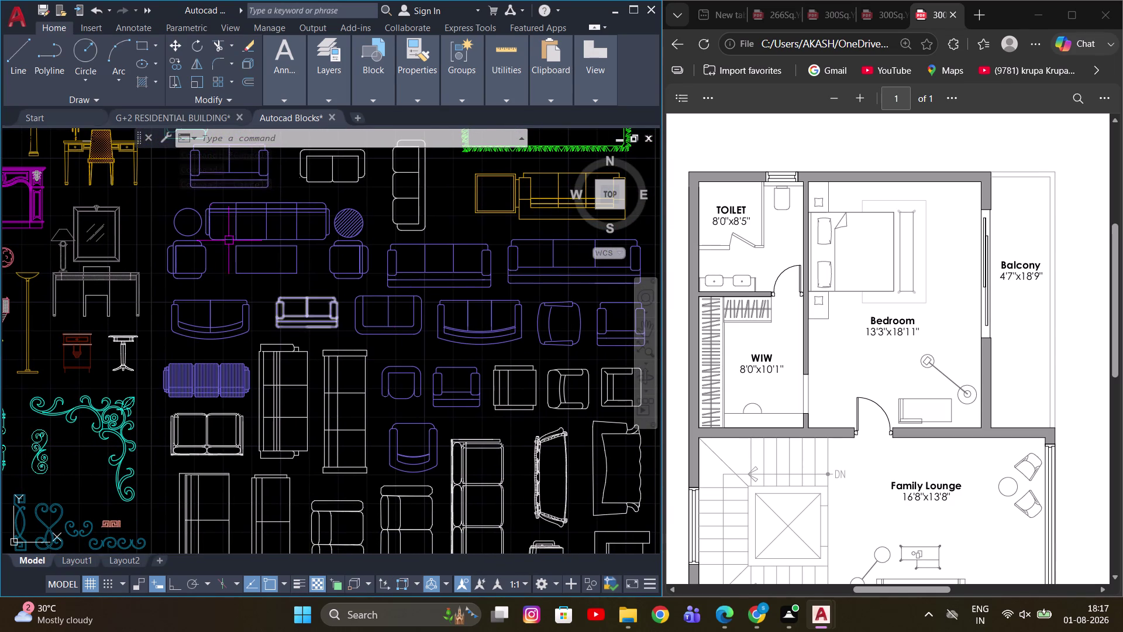
scroll(up, 3)
drag(177, 468, 171, 474)
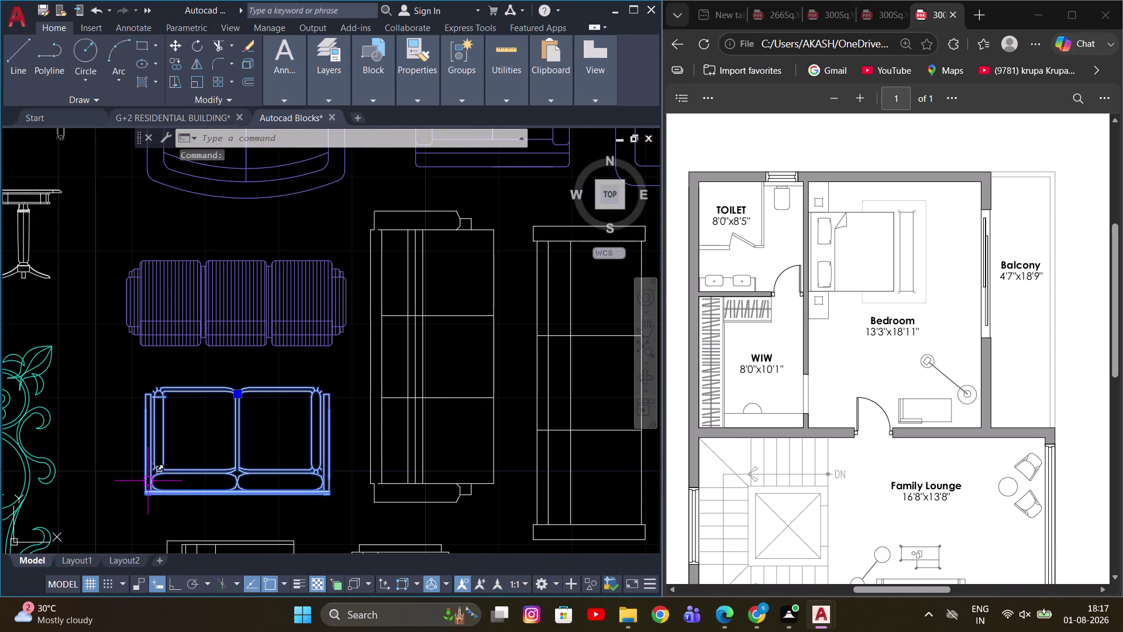
key(ctrl+c)
click(188, 121)
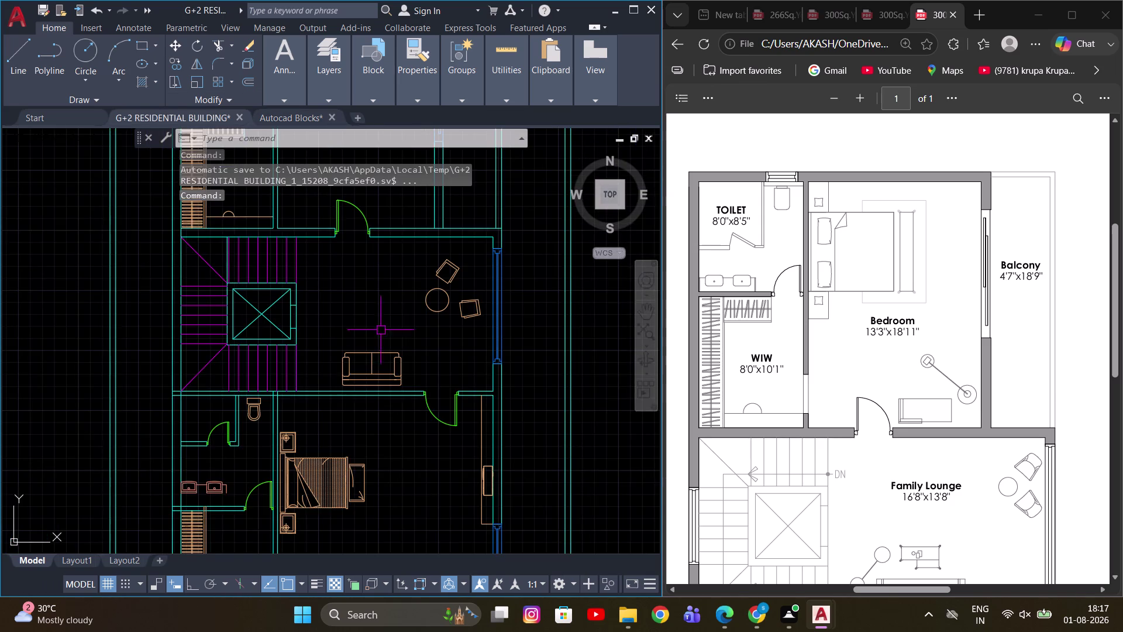
Paste the copied sofa into an empty area of the drawing.
scroll(down, 3)
scroll(up, 3)
middle_drag(387, 433, 361, 486)
scroll(up, 3)
scroll(up, 3)
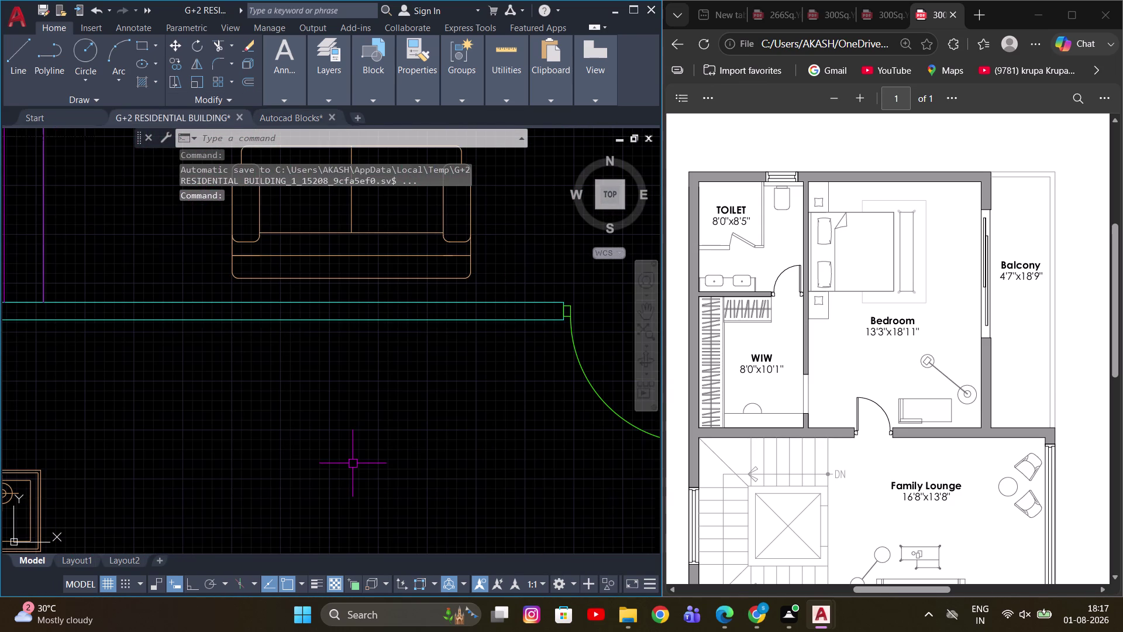
key(ctrl+v)
scroll(up, 3)
click(298, 416)
scroll(up, 3)
key(Escape)
Rotate the pasted sofa 180 degrees with ortho on.
drag(328, 392, 269, 459)
click(245, 478)
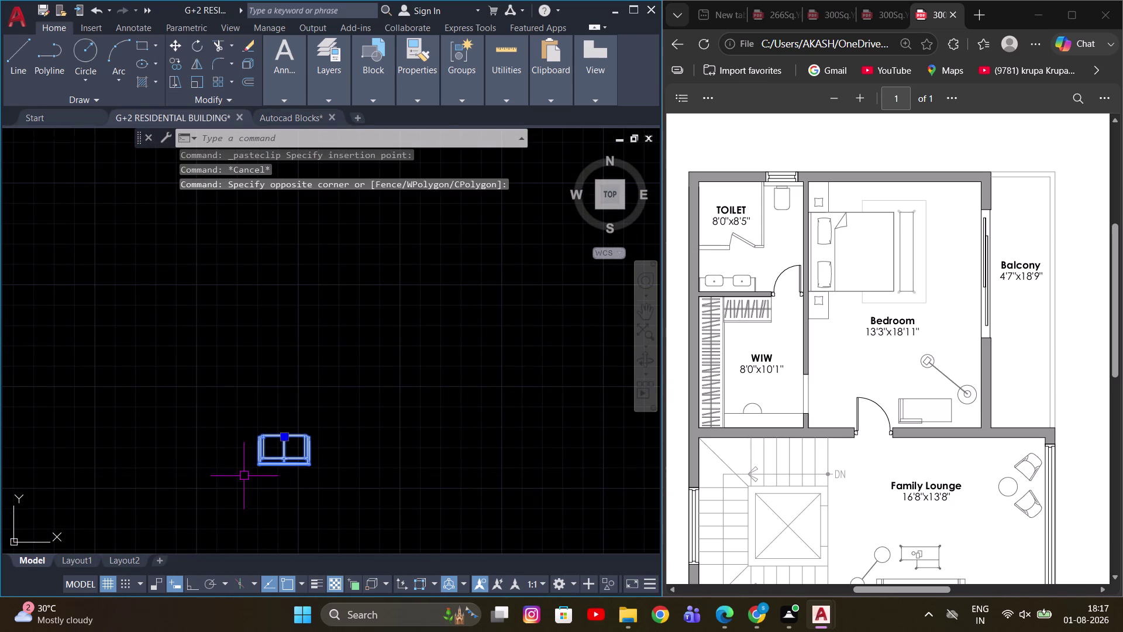
key(r)
key(o)
key(space)
click(293, 372)
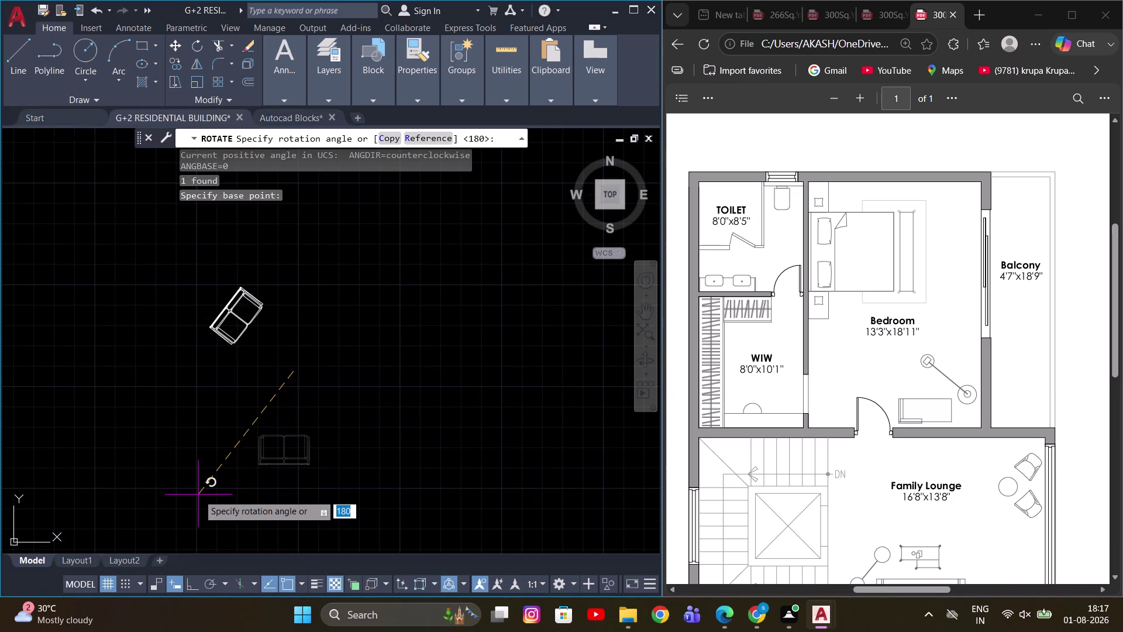
key(F8)
click(174, 380)
Scale the rotated sofa down with SC.
drag(364, 345, 317, 317)
click(238, 268)
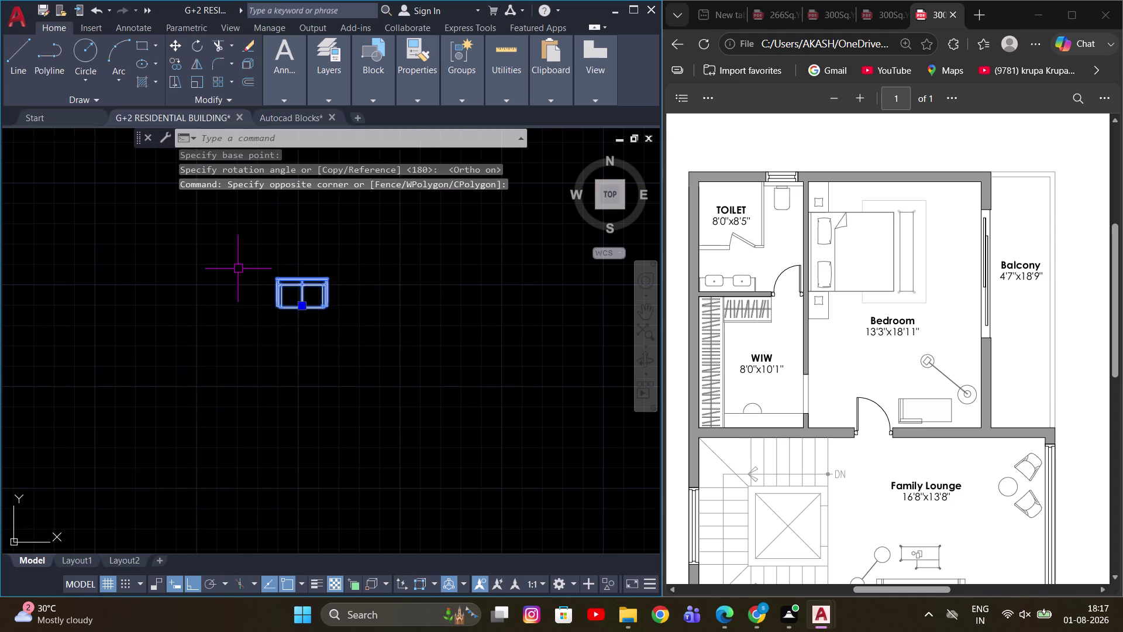
scroll(up, 3)
scroll(up, 3)
middle_drag(387, 281, 264, 342)
scroll(up, 3)
text(S)
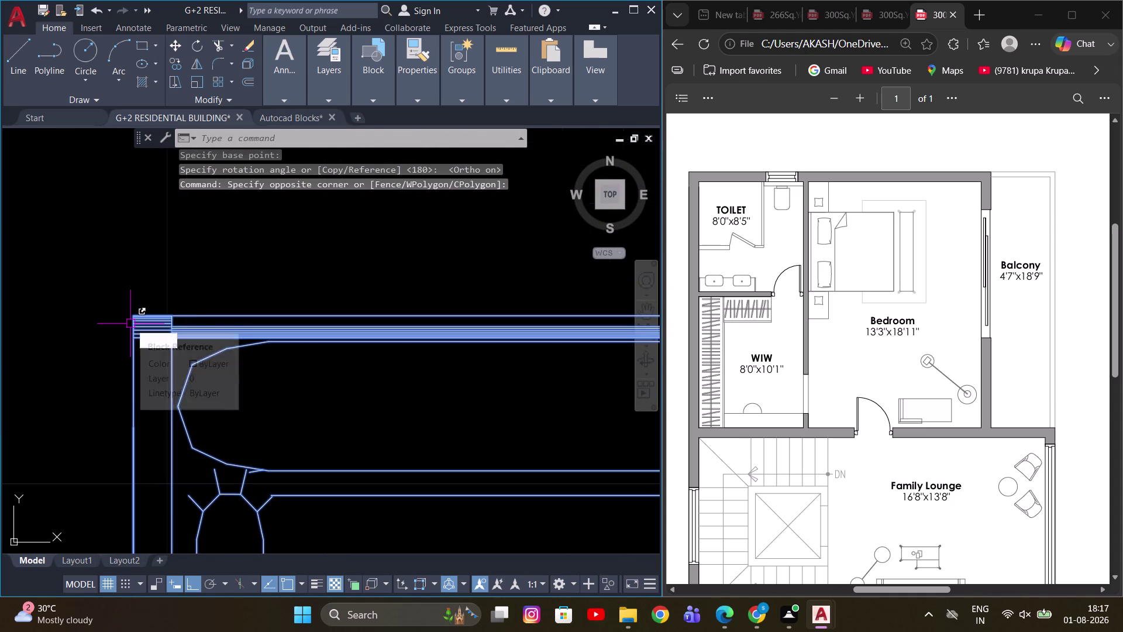
text(C)
key(space)
click(140, 317)
scroll(down, 3)
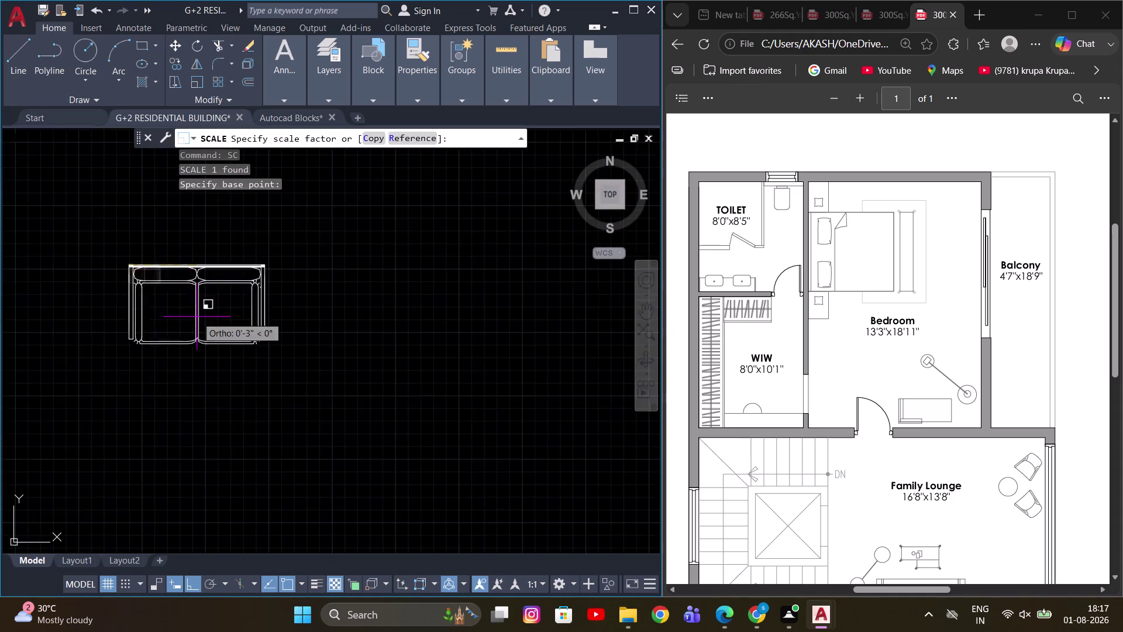
scroll(down, 3)
click(264, 366)
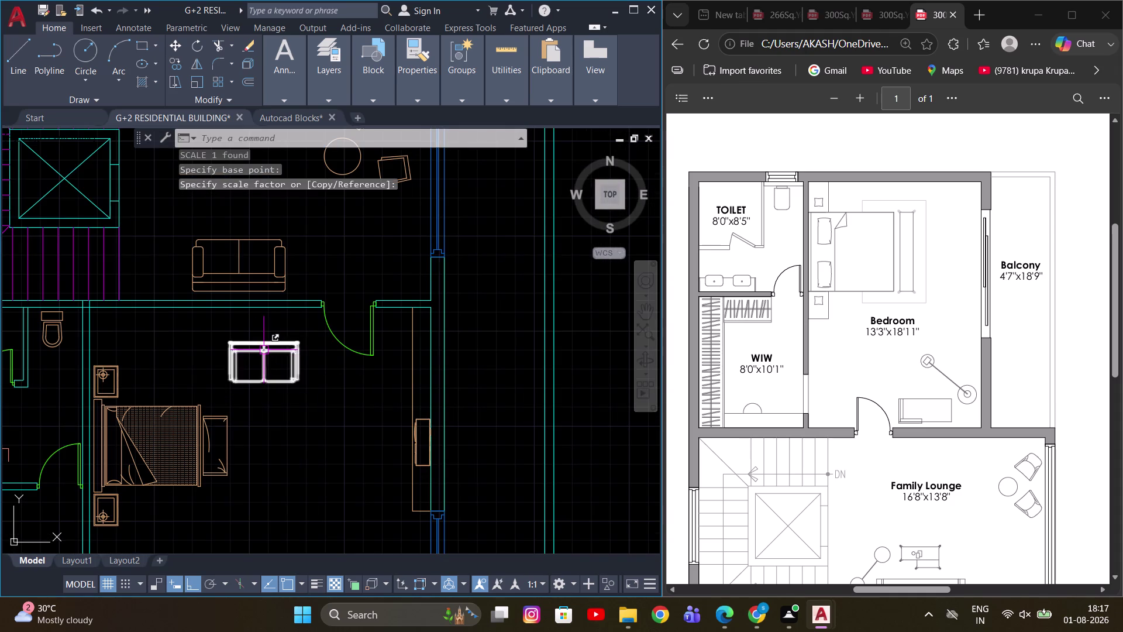
Cancel a corner stretch to keep the sofa's size, then start MATCHPROP (MA).
click(264, 349)
click(264, 378)
scroll(up, 3)
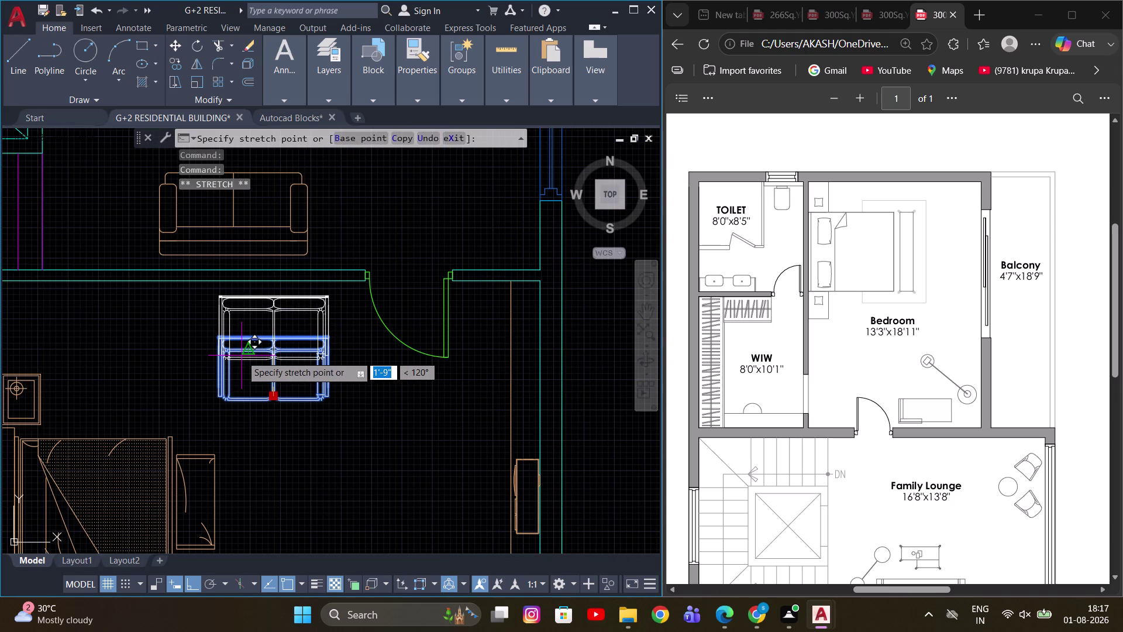
key(F8)
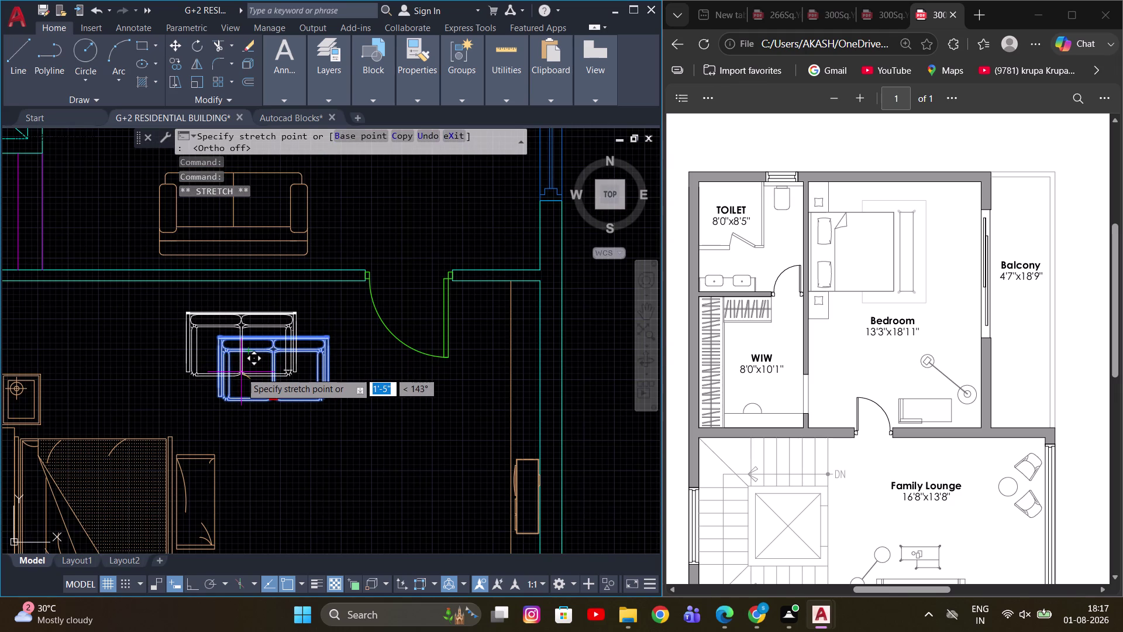
click(243, 371)
key(Escape)
scroll(down, 3)
click(266, 317)
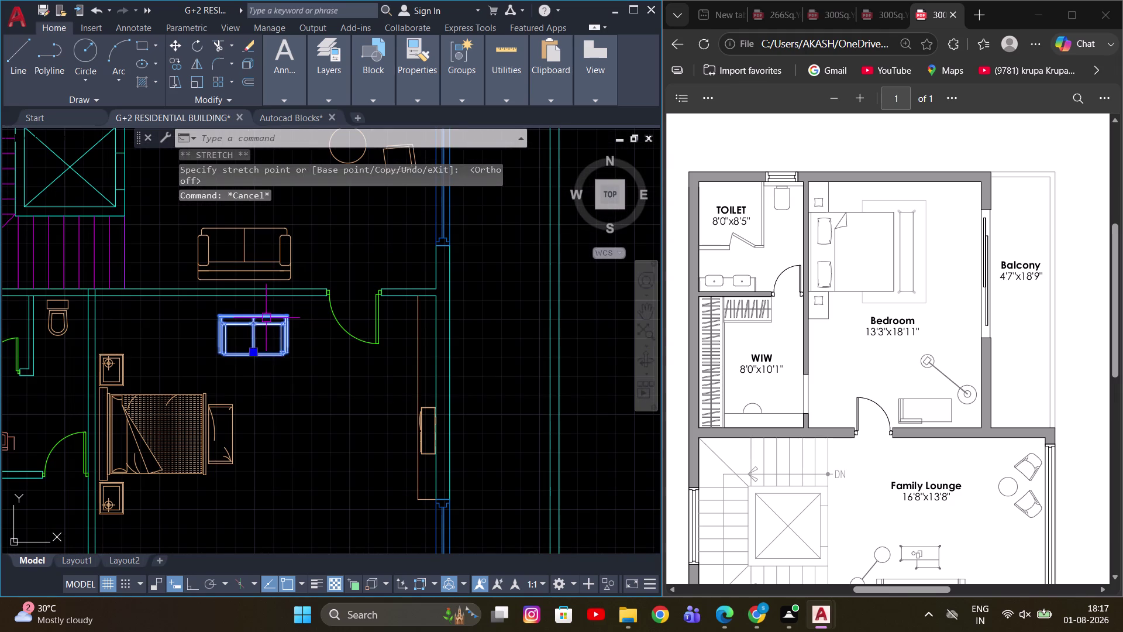
key(Escape)
text(MA)
key(space)
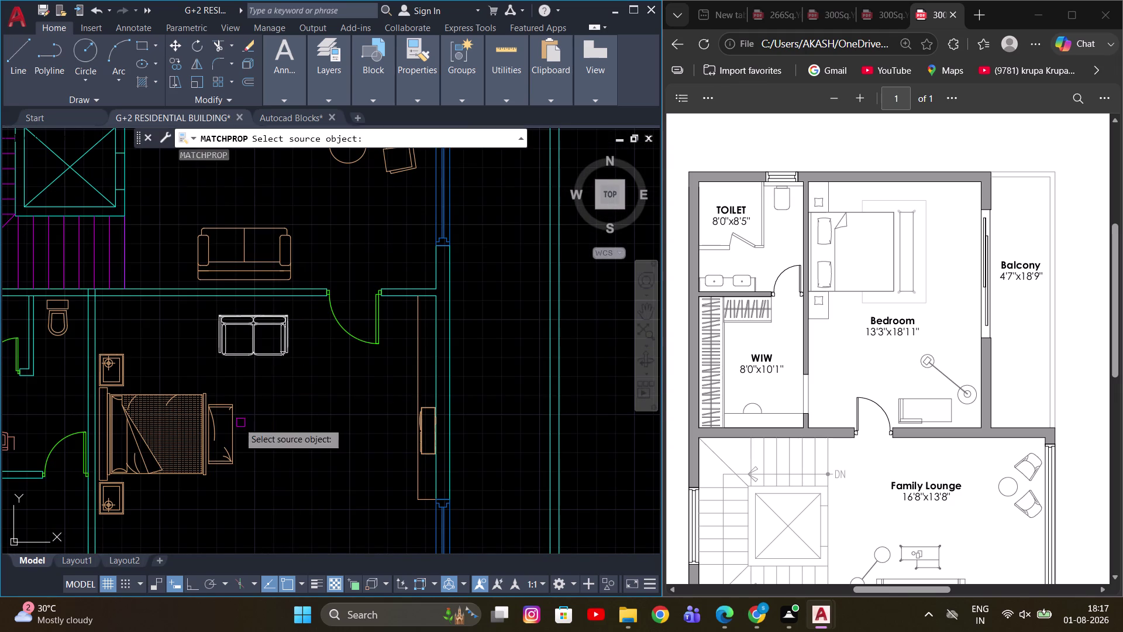
Abandon property matching and move the new bedroom sofa onto the FURNITURE layer via Properties.
click(237, 423)
click(248, 350)
key(Escape)
click(238, 333)
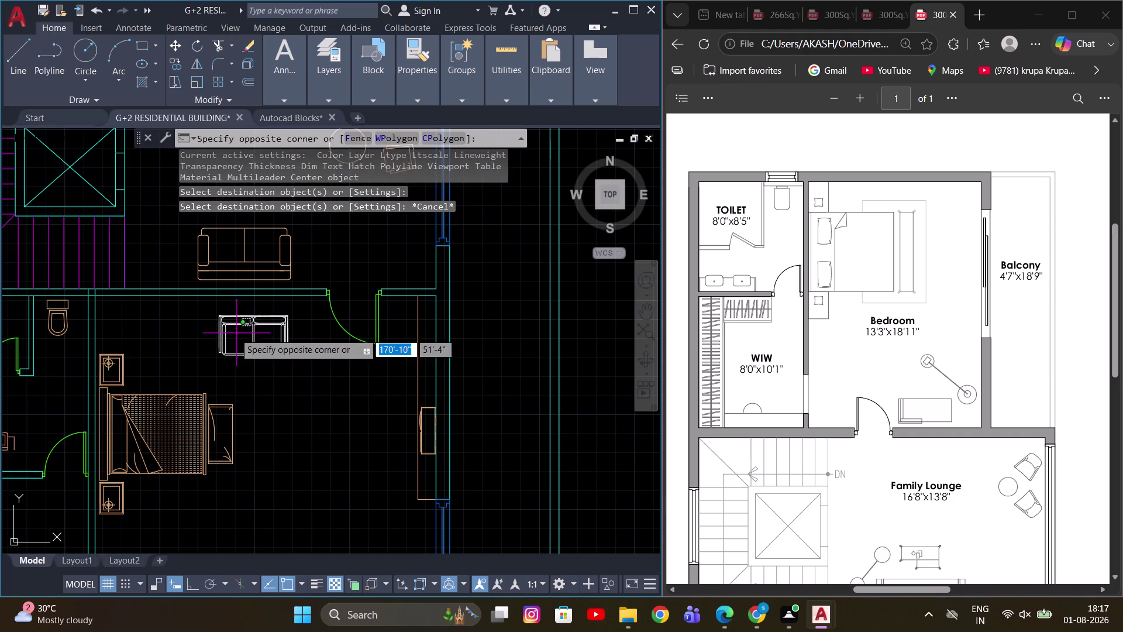
click(207, 346)
key(ctrl+1)
double_click(180, 209)
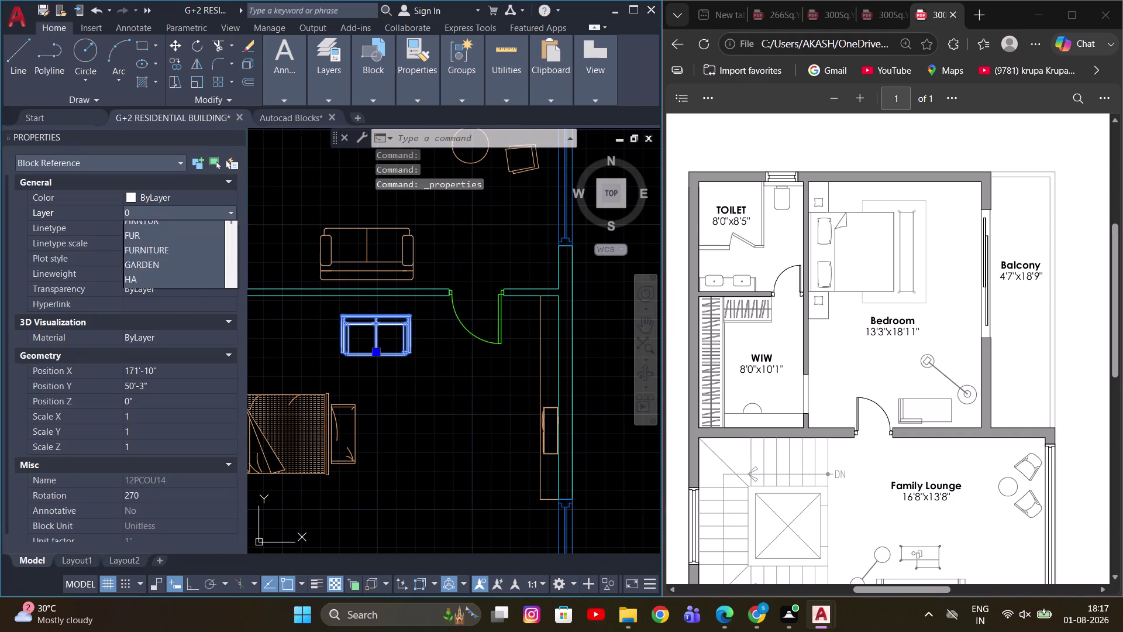
click(160, 302)
key(Escape)
Pan across the plan and select the bed and sofa together.
scroll(up, 3)
scroll(down, 3)
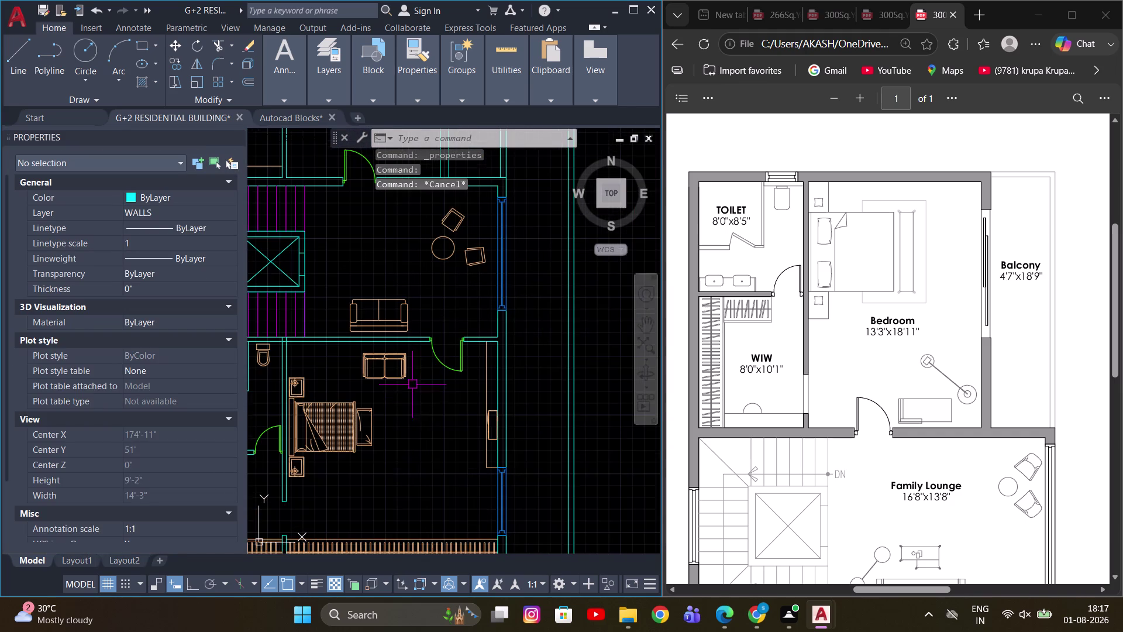
middle_drag(394, 463, 483, 488)
scroll(down, 3)
scroll(up, 3)
scroll(down, 3)
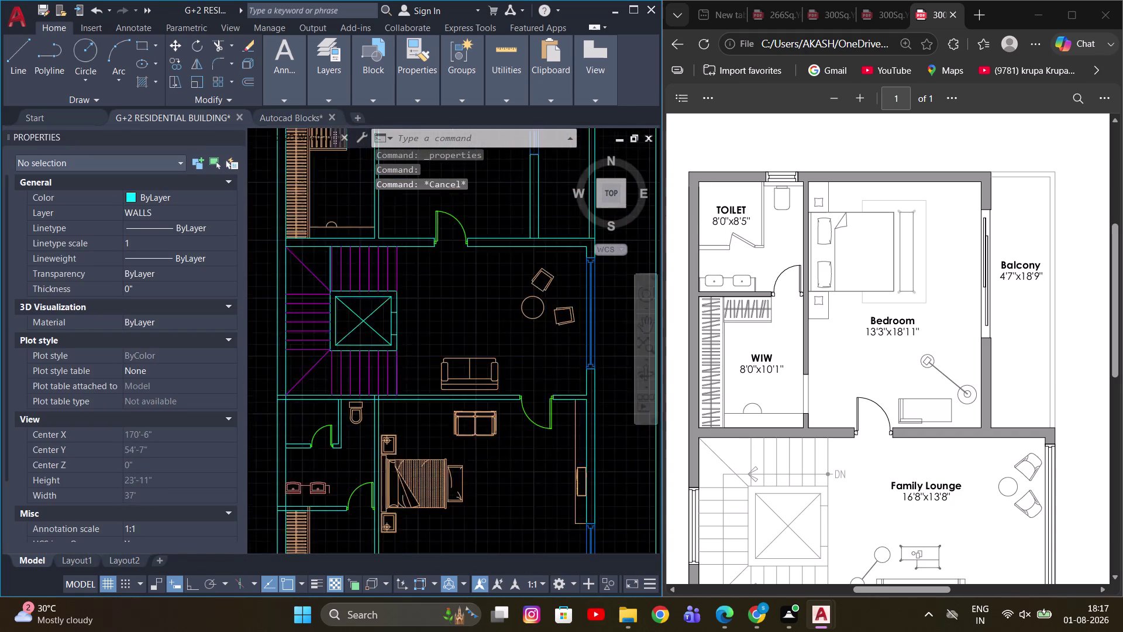
drag(470, 505, 462, 497)
click(427, 458)
scroll(up, 3)
drag(486, 458, 468, 439)
click(431, 408)
scroll(down, 3)
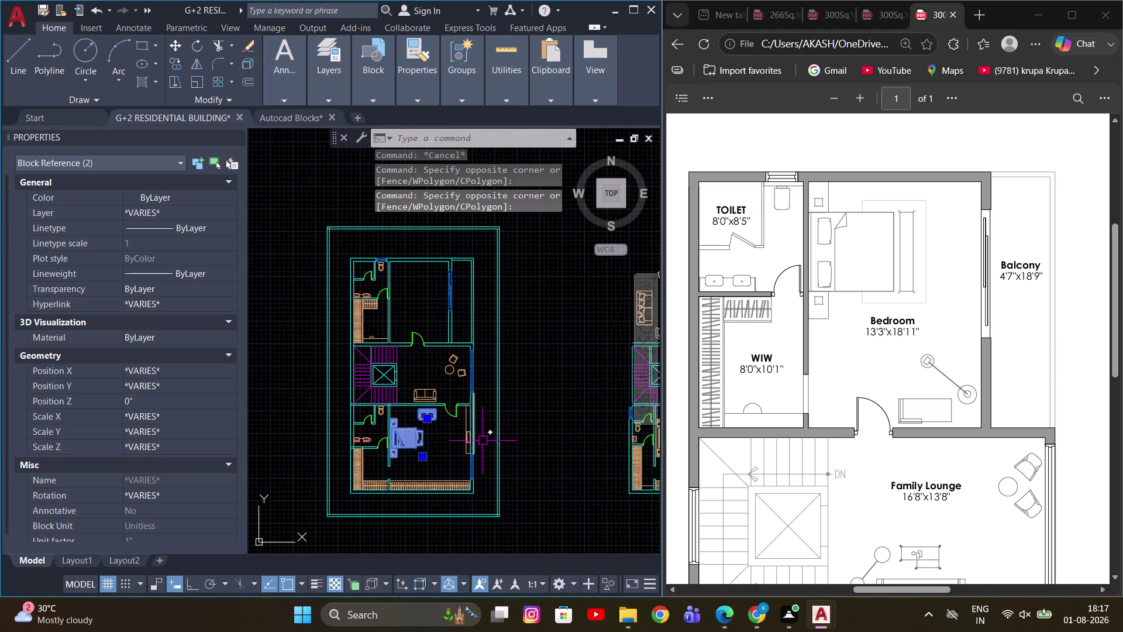
scroll(up, 3)
Mirror the bed and sofa across a horizontal line, keeping the originals.
key(m)
key(i)
key(space)
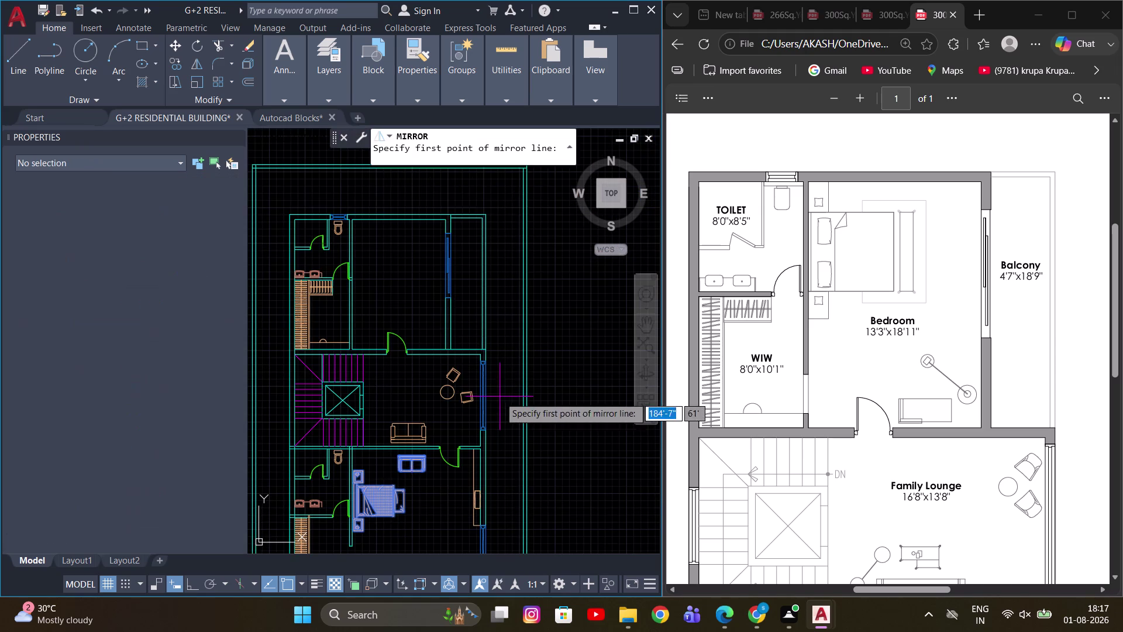
scroll(up, 3)
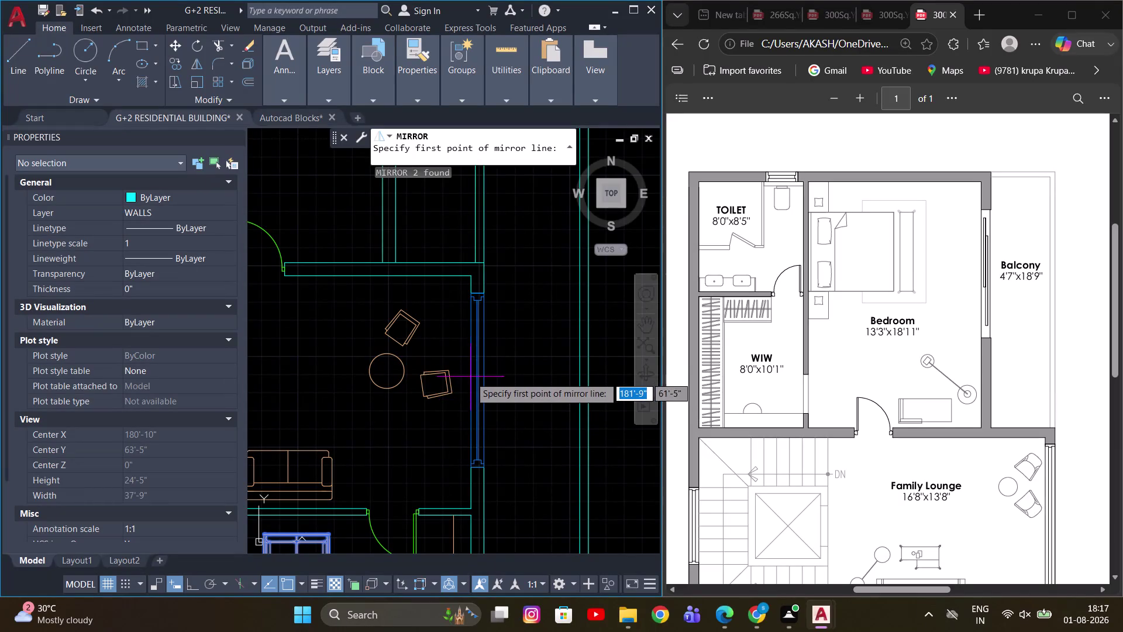
click(469, 381)
middle_drag(332, 372, 448, 388)
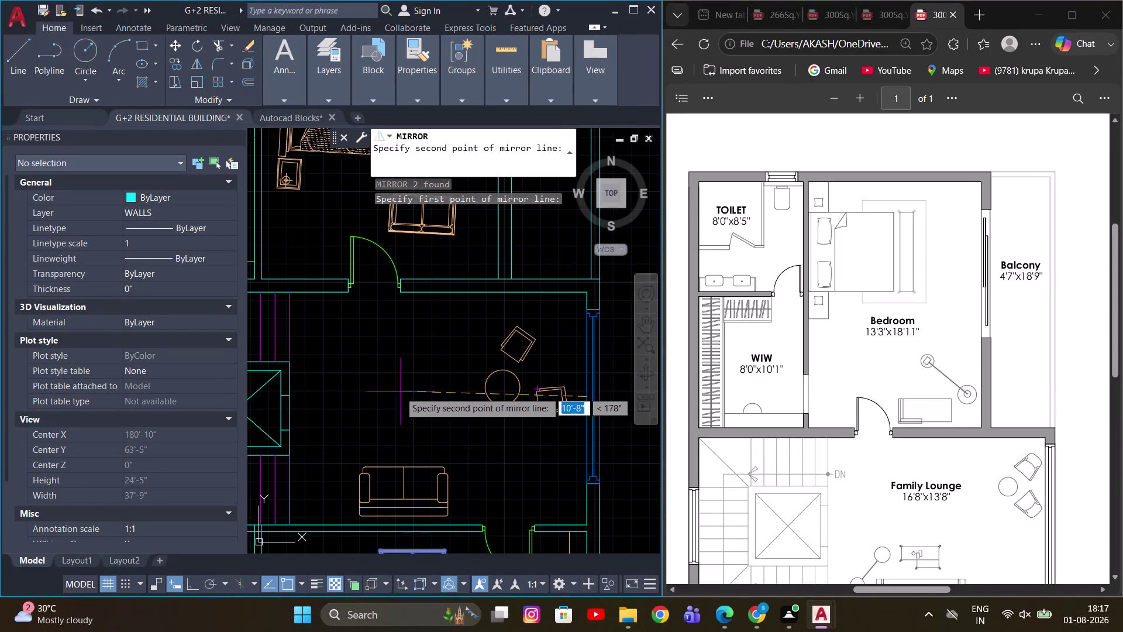
key(F8)
click(373, 395)
scroll(down, 3)
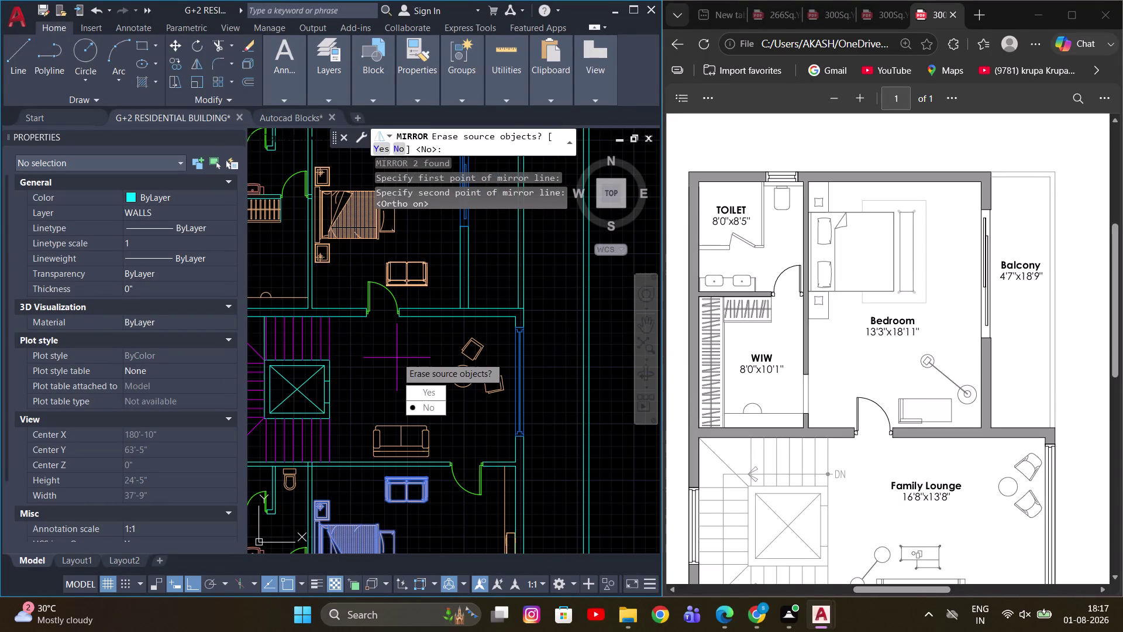
drag(425, 407, 373, 394)
Move the mirrored sofa to a new spot in the upper bedroom.
middle_drag(395, 300, 375, 359)
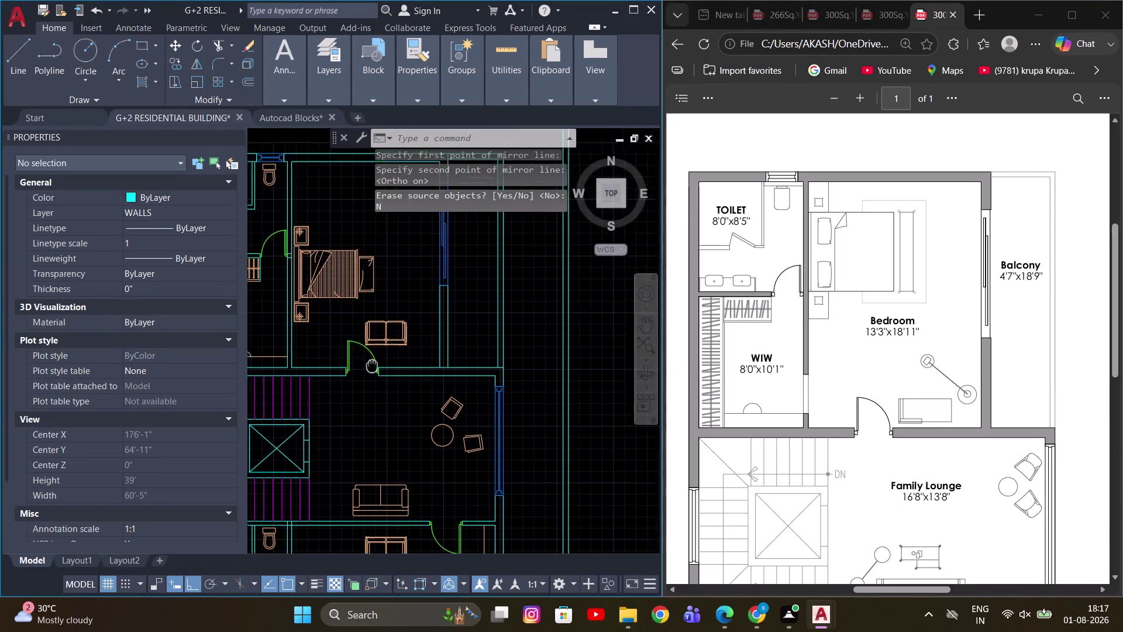
middle_drag(375, 359, 356, 404)
scroll(up, 3)
click(384, 381)
middle_drag(427, 377, 341, 389)
key(m)
key(space)
click(440, 377)
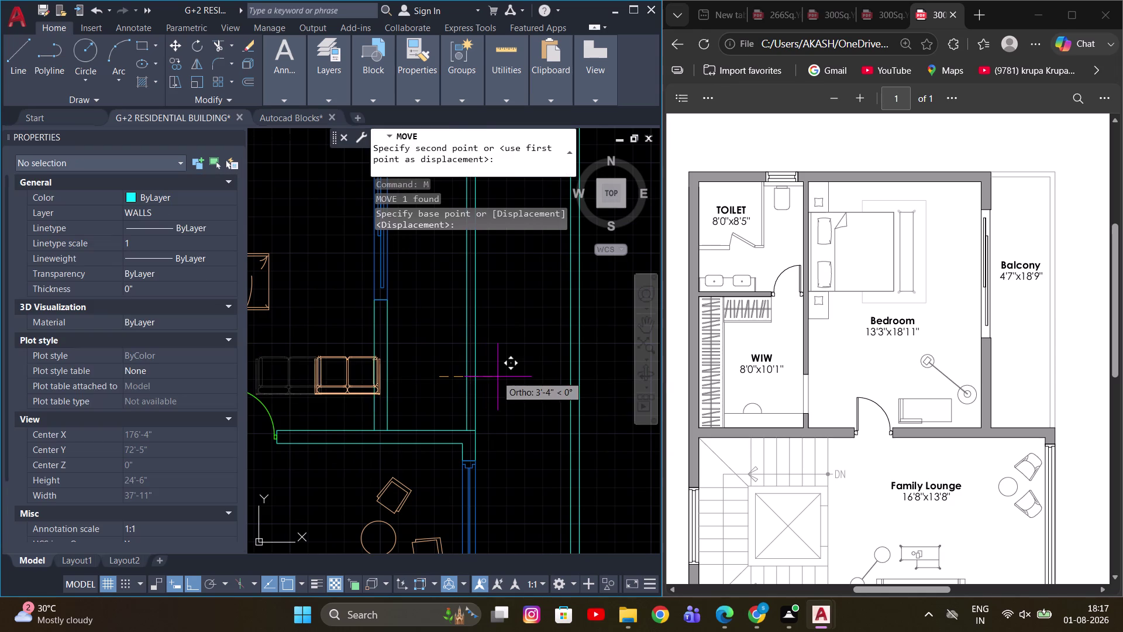
click(480, 379)
Shift the mirrored sofa slightly down into place.
click(337, 383)
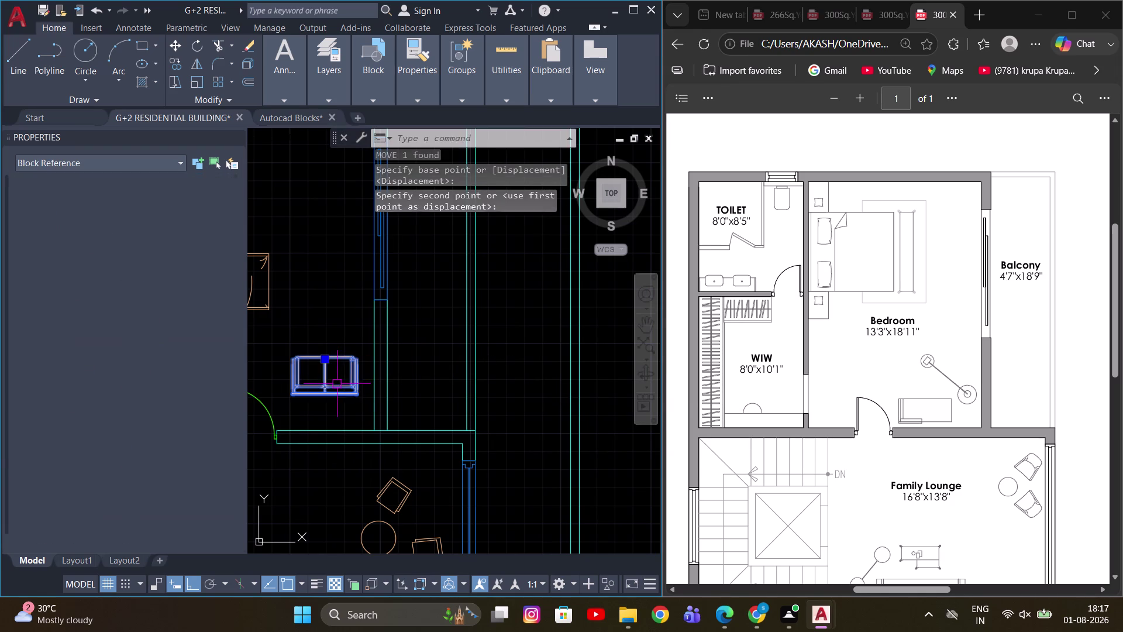
key(m)
key(space)
click(439, 358)
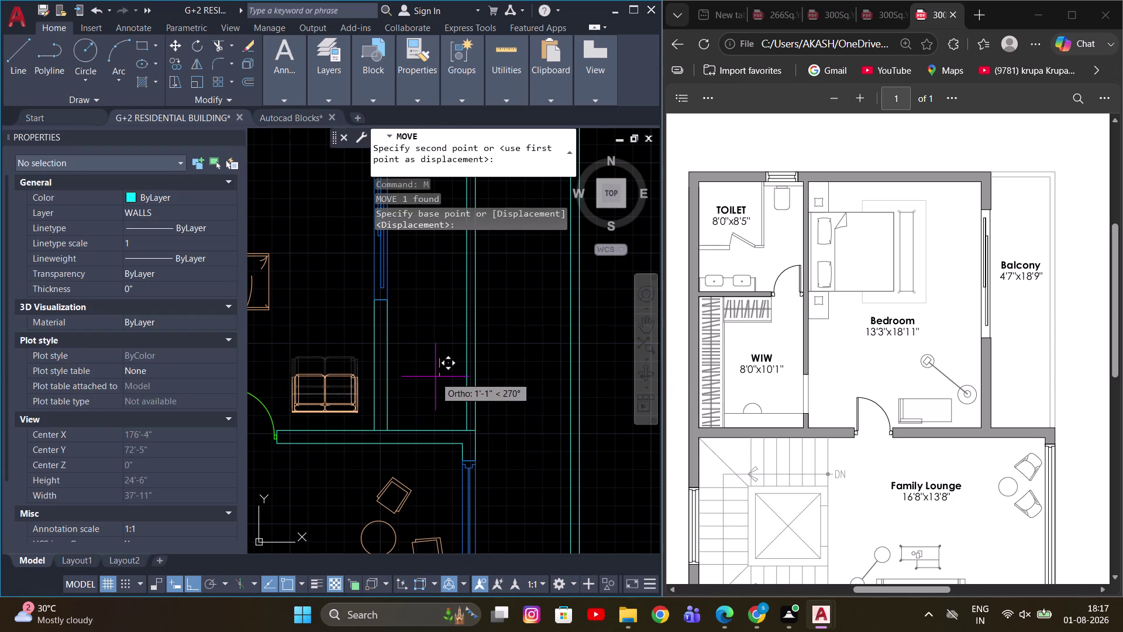
click(435, 377)
key(Escape)
Pan and zoom around the upper bedroom to view the sofa beside the bed.
scroll(down, 3)
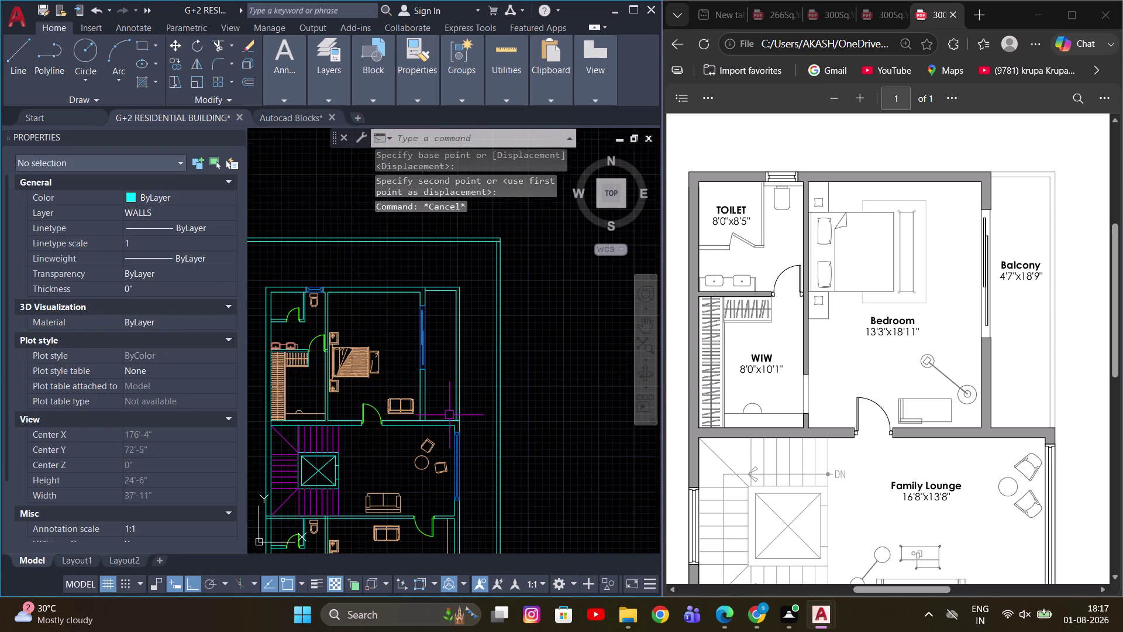
middle_drag(395, 418, 490, 422)
scroll(up, 3)
middle_drag(439, 364, 446, 358)
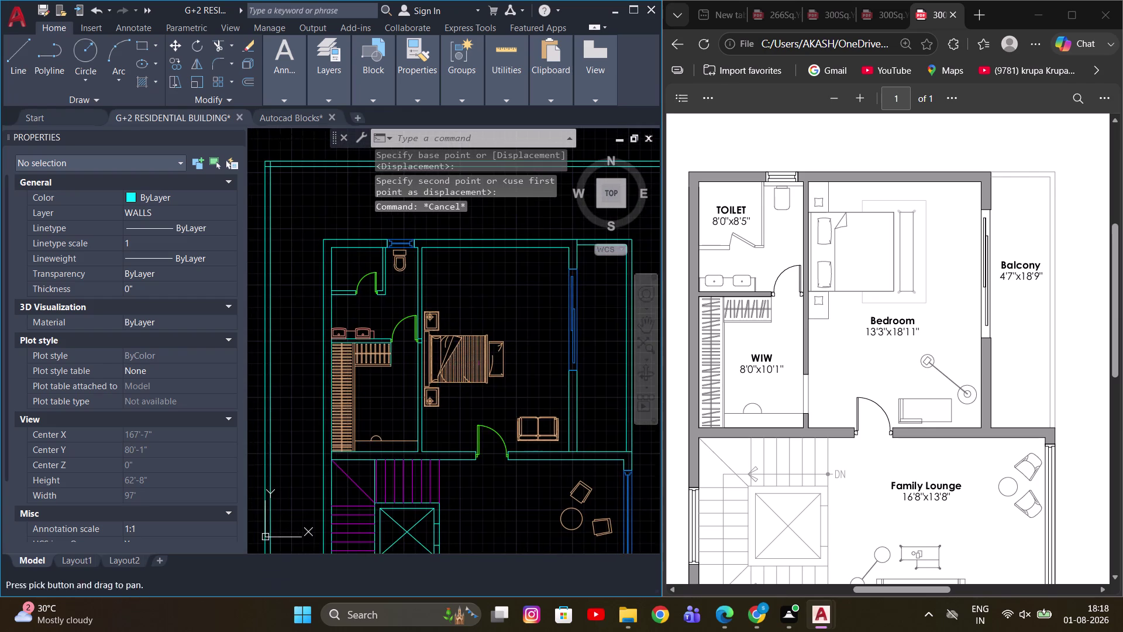
scroll(up, 3)
middle_drag(478, 385, 430, 408)
scroll(up, 3)
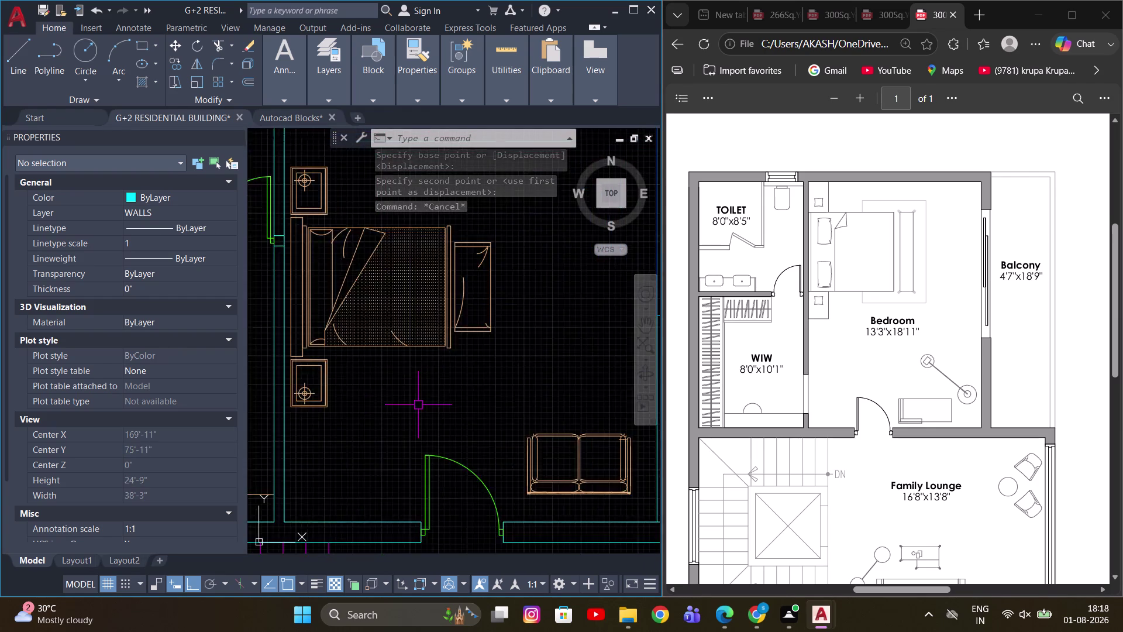
scroll(down, 3)
scroll(down, 3)
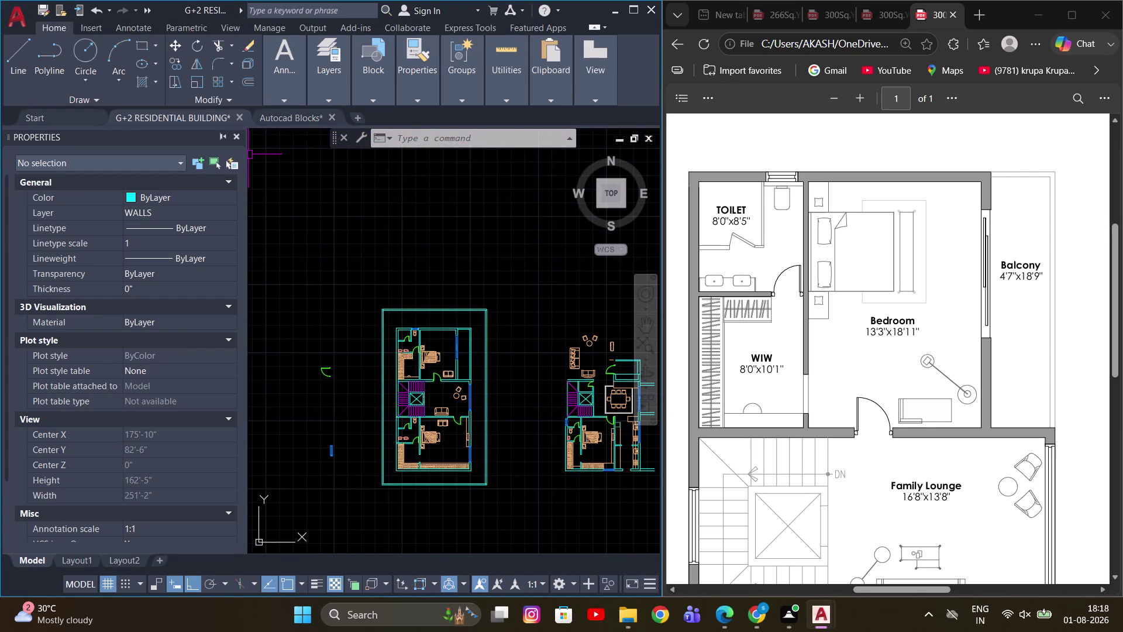
Pan to the middle floor plan and select the upper bedroom's bed.
click(234, 136)
middle_drag(447, 373, 528, 380)
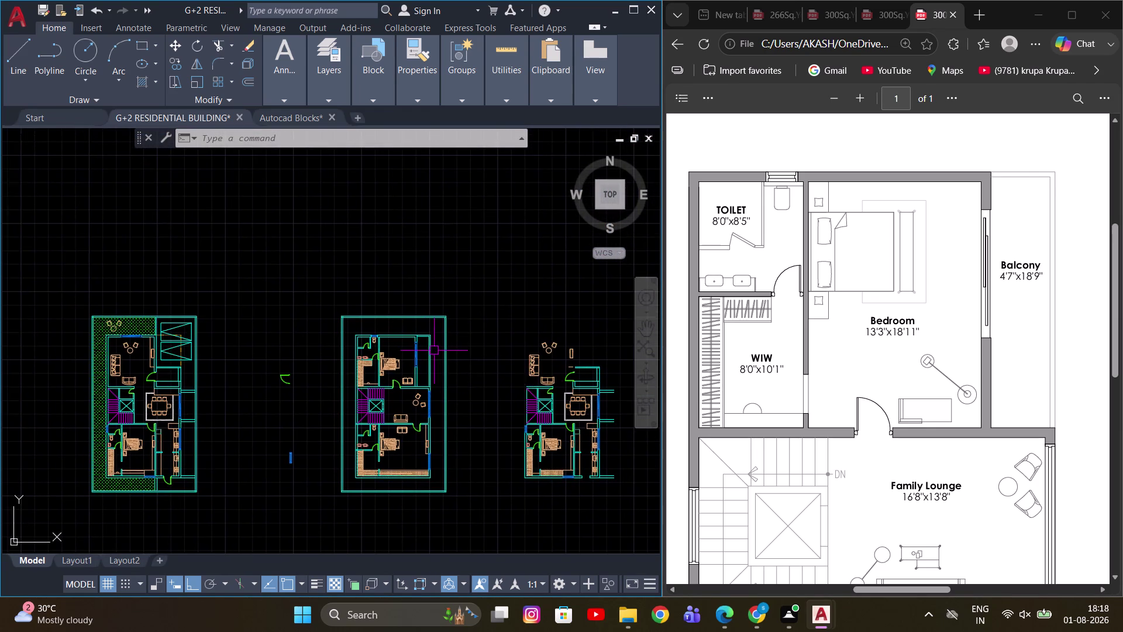
scroll(up, 3)
scroll(up, 3)
scroll(down, 3)
middle_drag(399, 381, 370, 368)
click(358, 369)
middle_drag(370, 344, 363, 370)
Move the bed straight up against the bedroom's top wall.
key(m)
scroll(up, 3)
key(space)
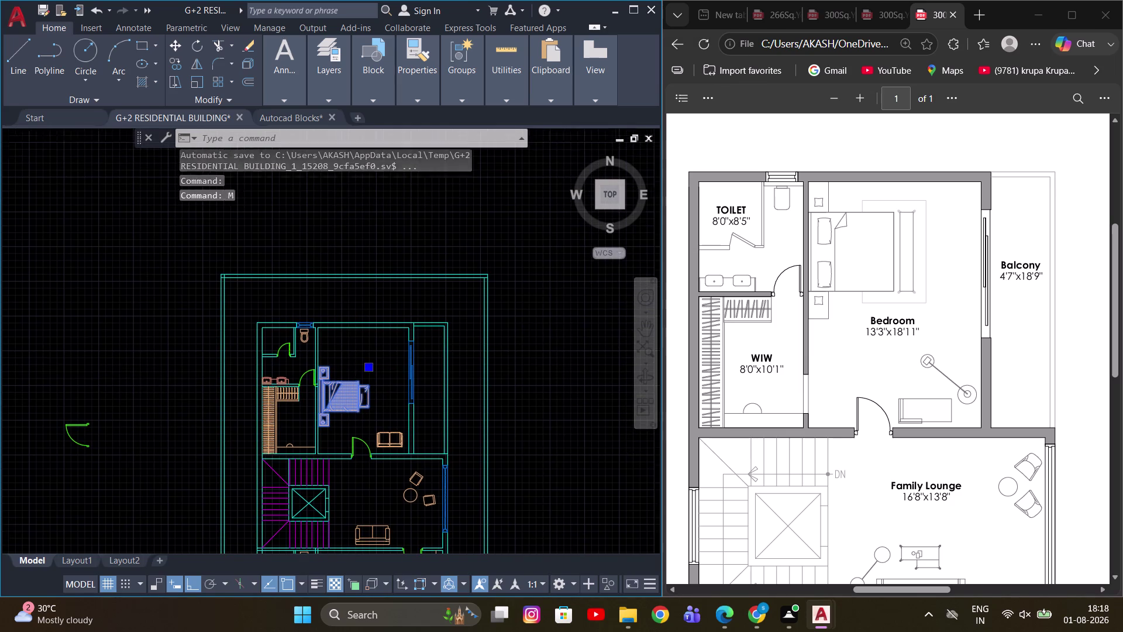
scroll(up, 3)
click(396, 400)
scroll(down, 3)
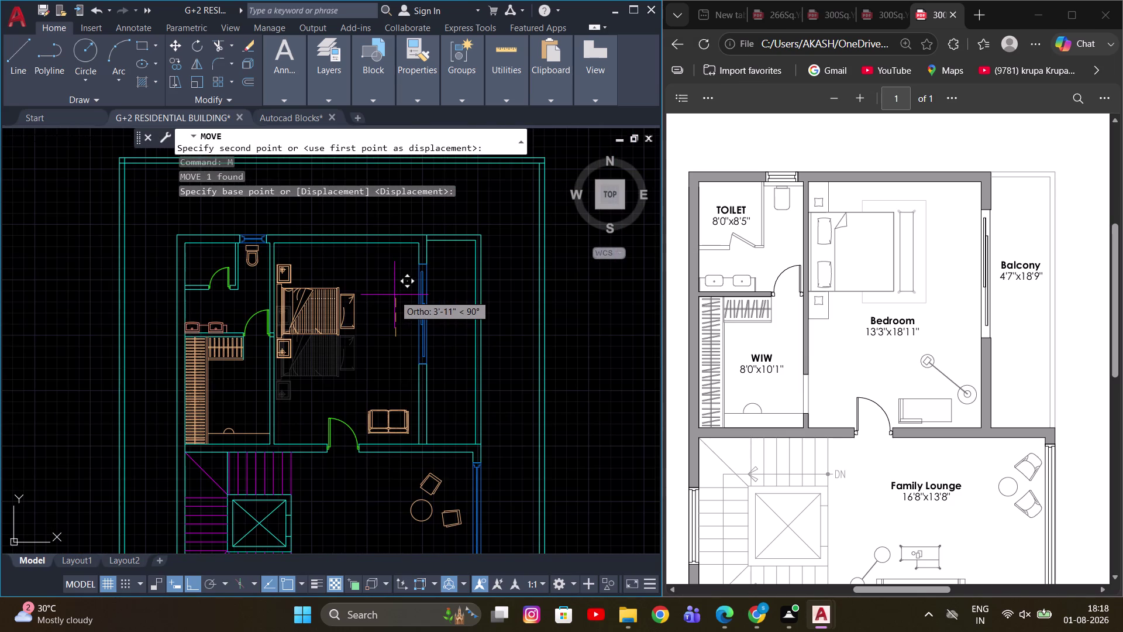
scroll(up, 3)
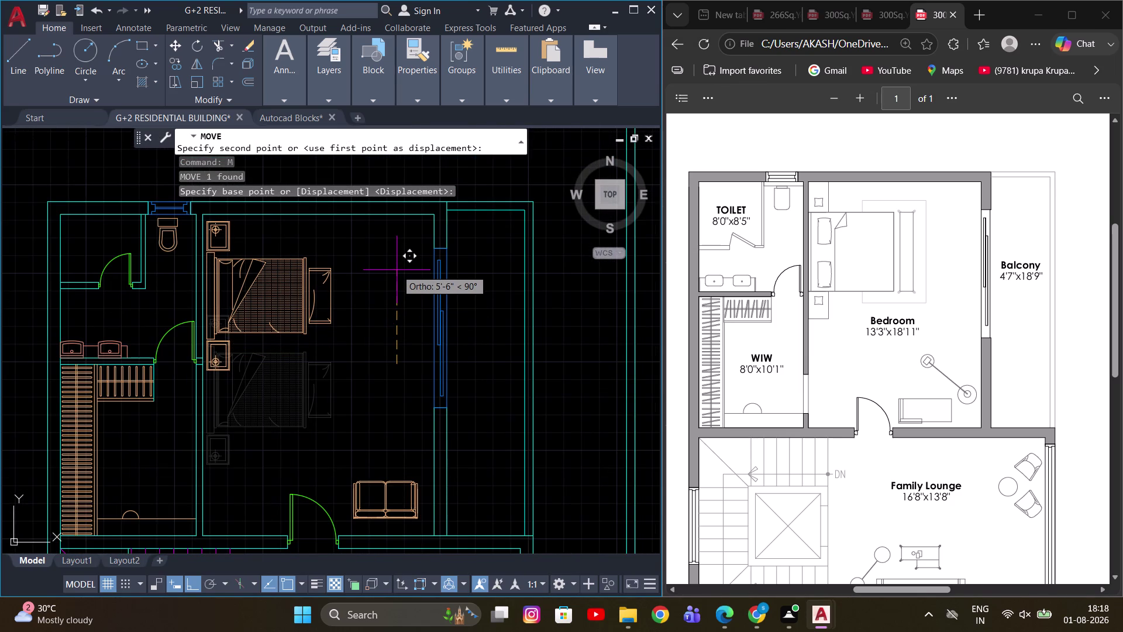
click(394, 273)
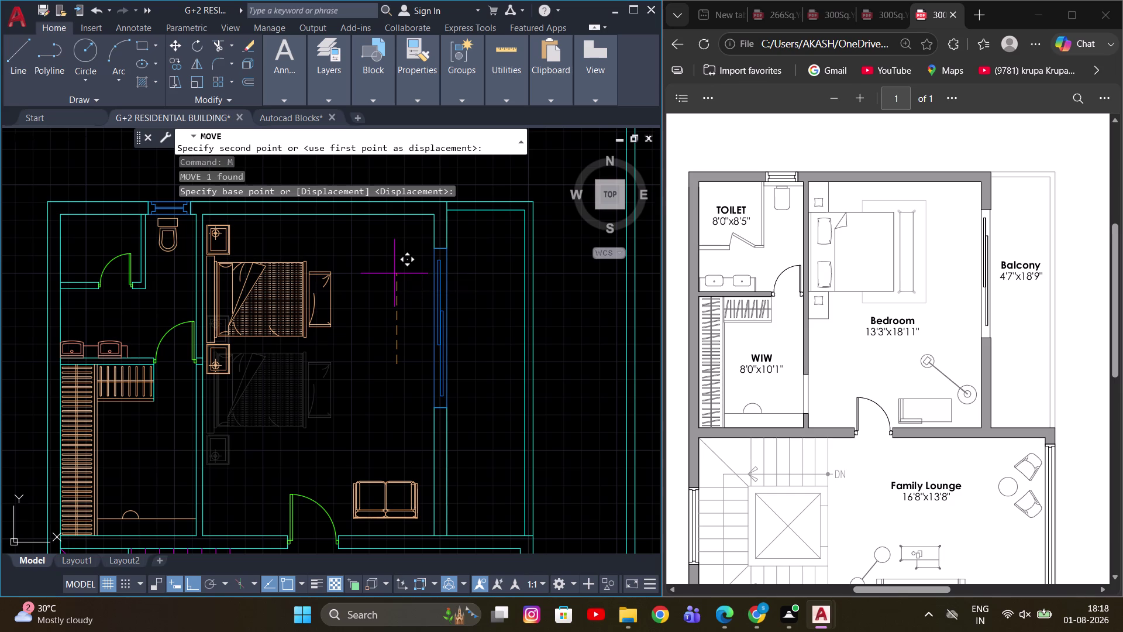
key(Escape)
scroll(down, 3)
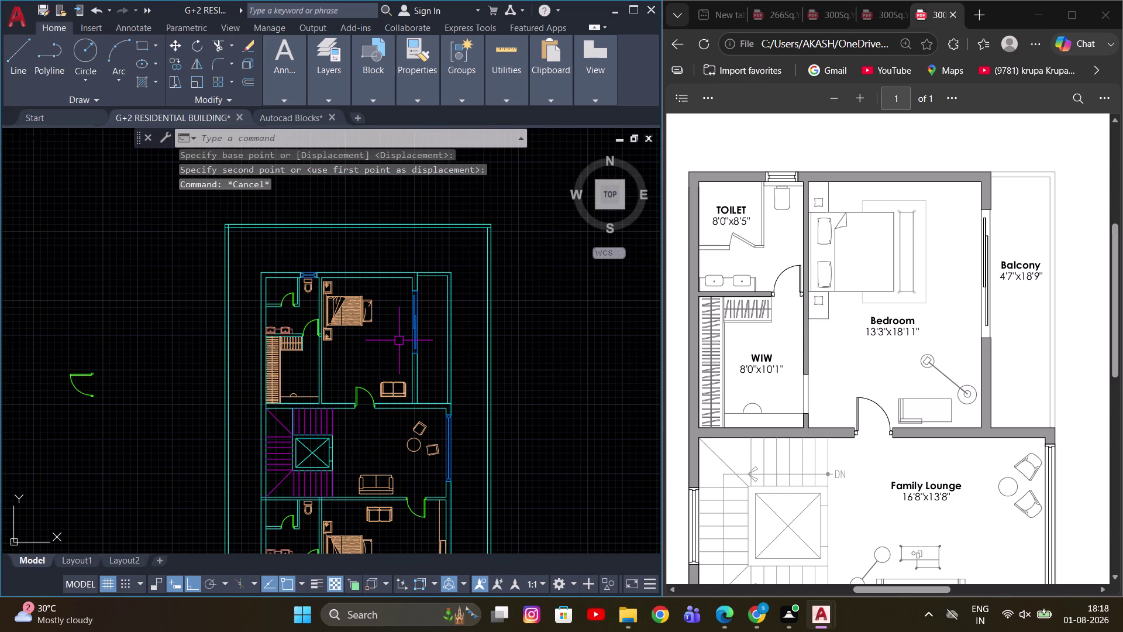